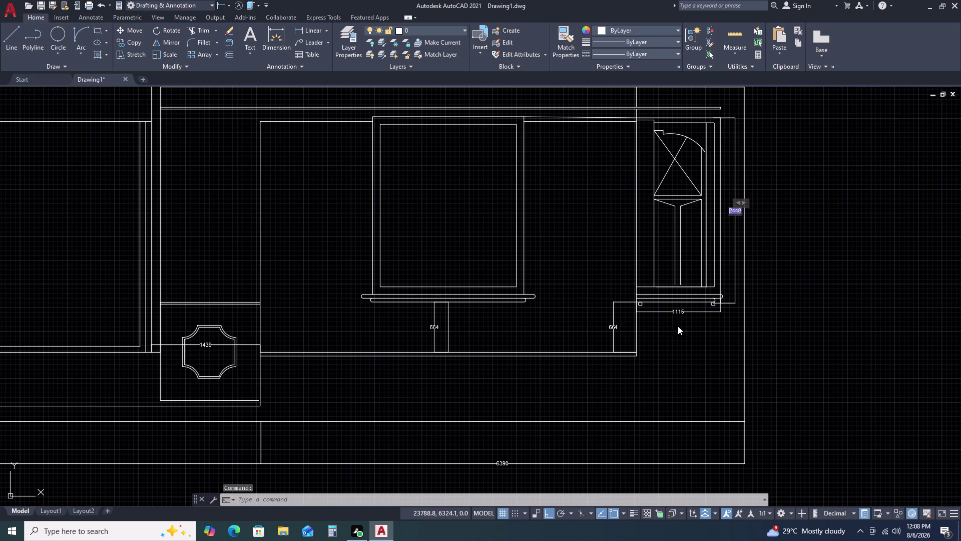
Exit the pending text edits on the 664 dimension.
key(Escape)
scroll(up, 3)
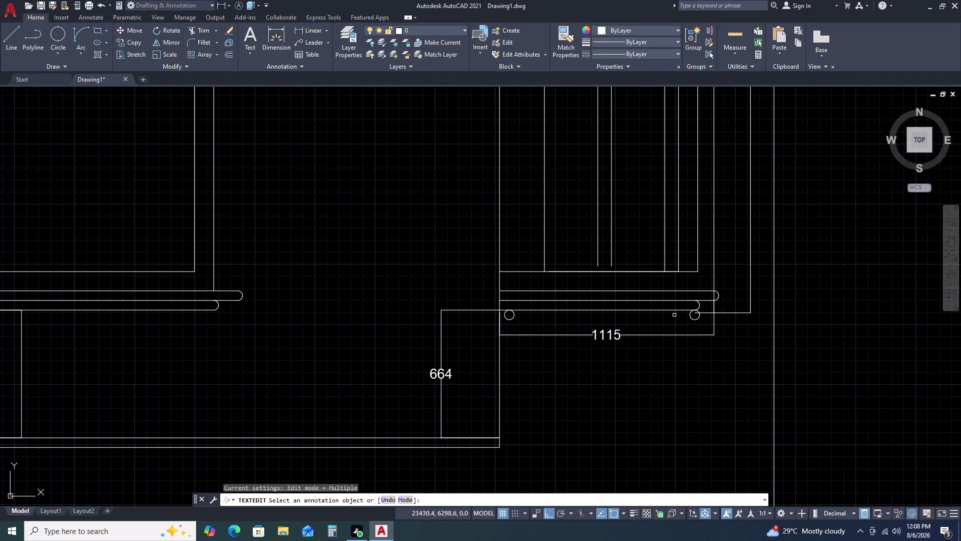
key(Escape)
scroll(down, 3)
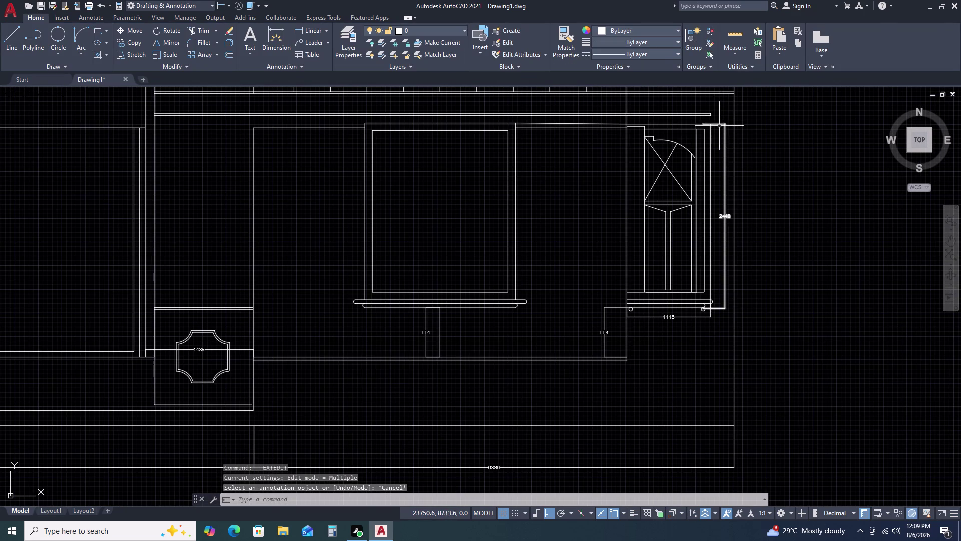
scroll(up, 3)
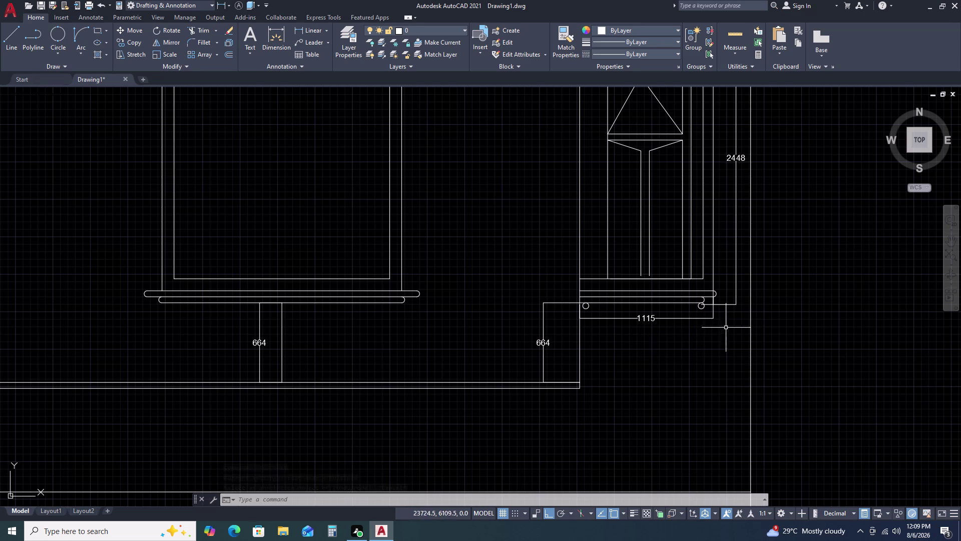
click(554, 347)
double_click(542, 349)
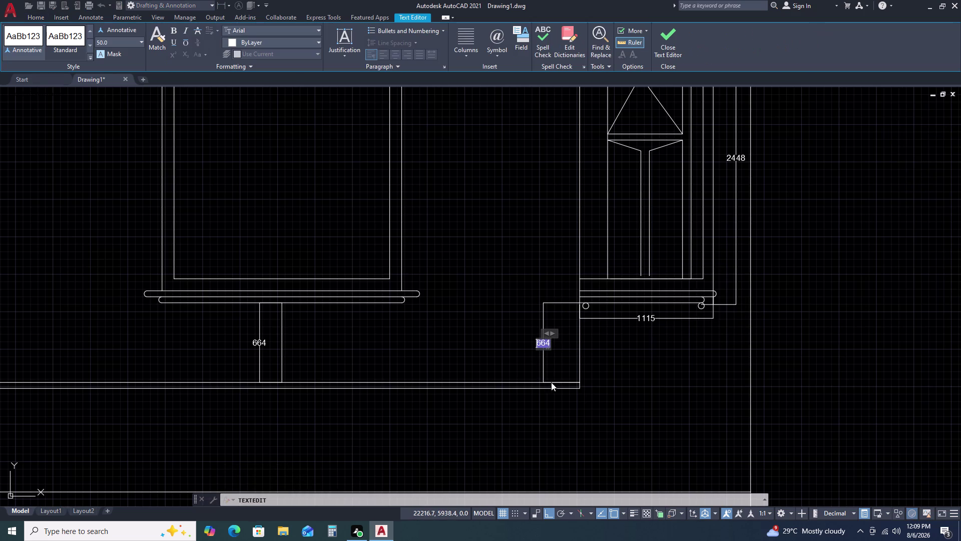
key(Escape)
key(Escape)
key(Escape)
Move the right-hand 664 dimension slightly lower, then undo the move.
click(545, 347)
click(526, 359)
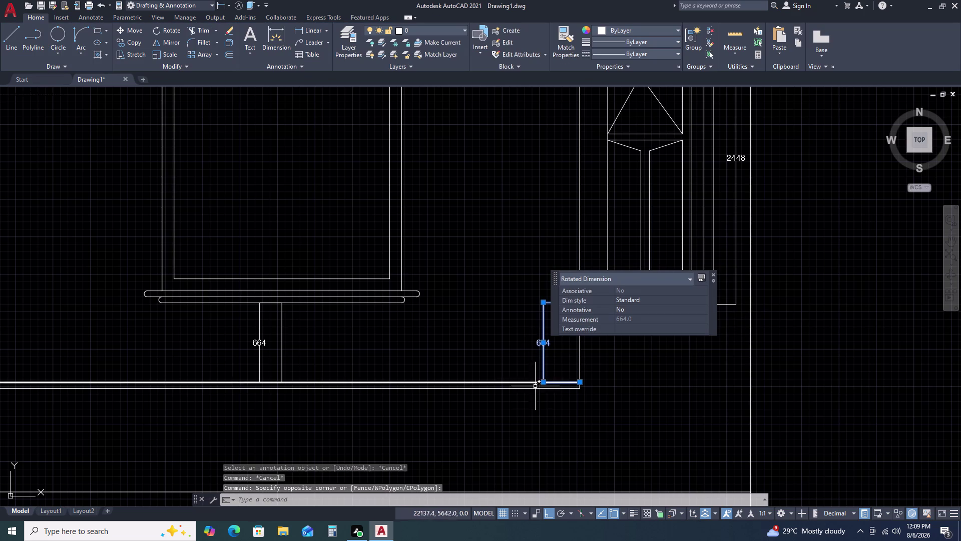
key(m)
key(space)
click(579, 384)
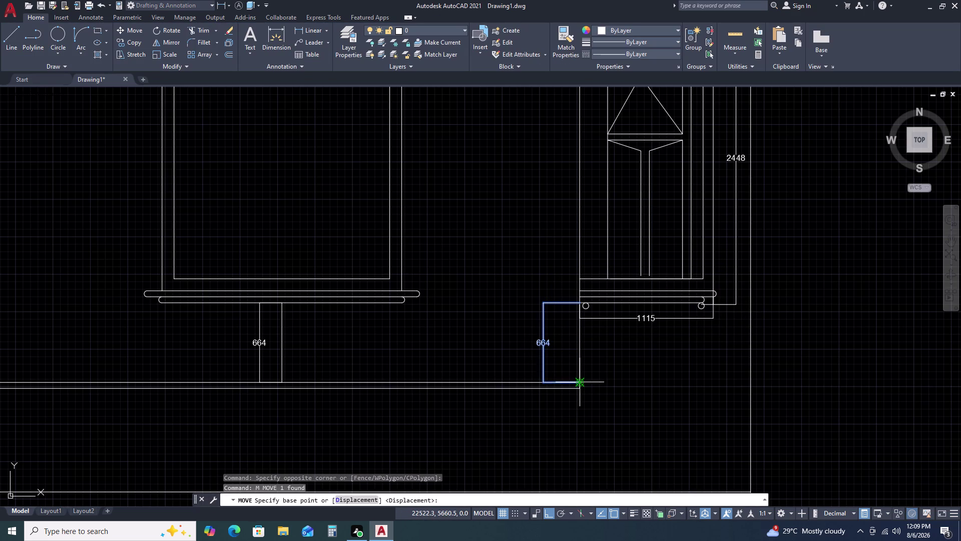
double_click(578, 391)
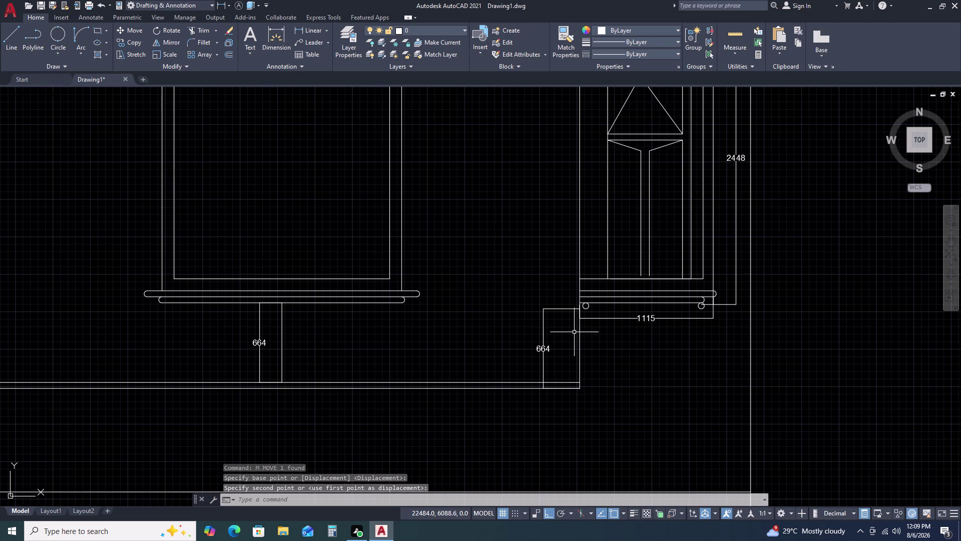
key(ctrl+z)
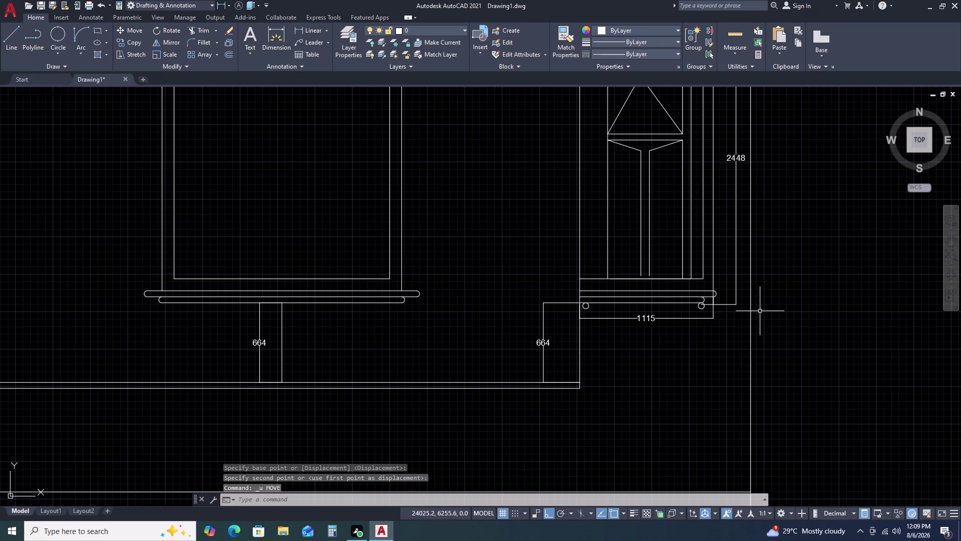
Grip-stretch the 2448 dimension's lower end so it reads 2409, cancelling the stray text edit.
scroll(up, 3)
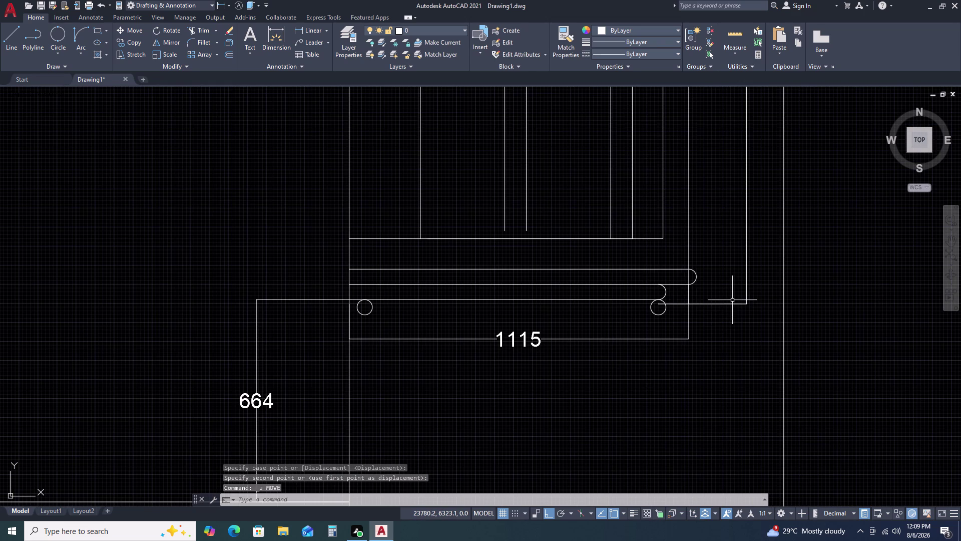
double_click(732, 300)
double_click(725, 317)
triple_click(656, 305)
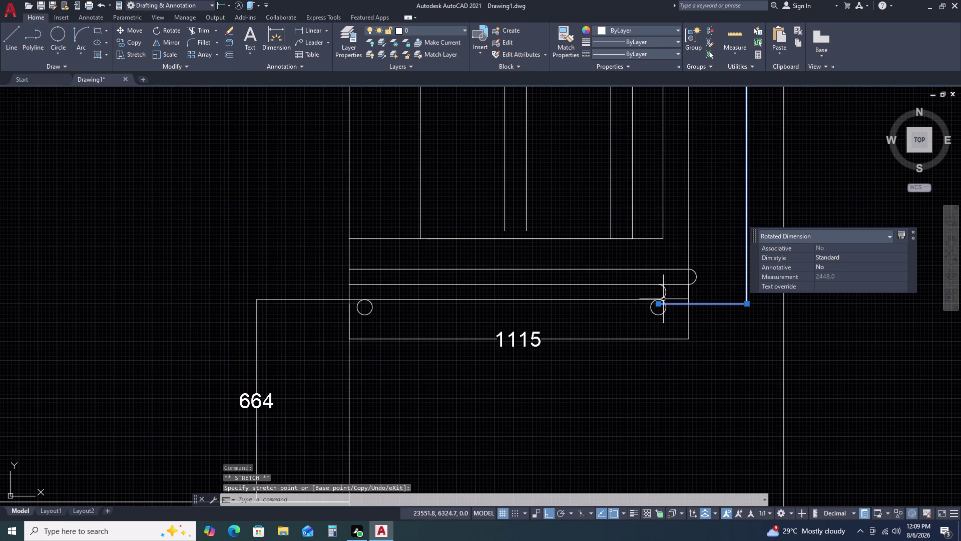
double_click(659, 302)
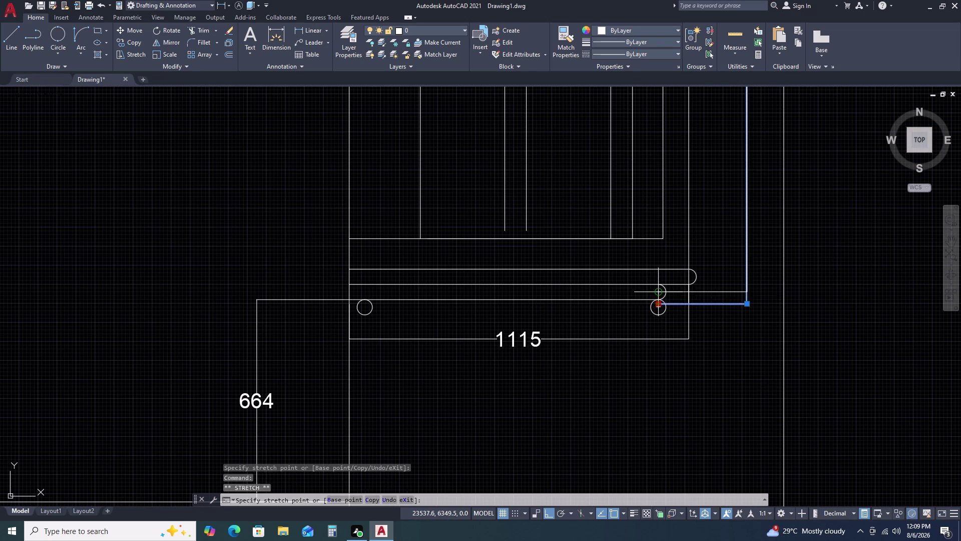
double_click(660, 290)
scroll(down, 3)
key(Escape)
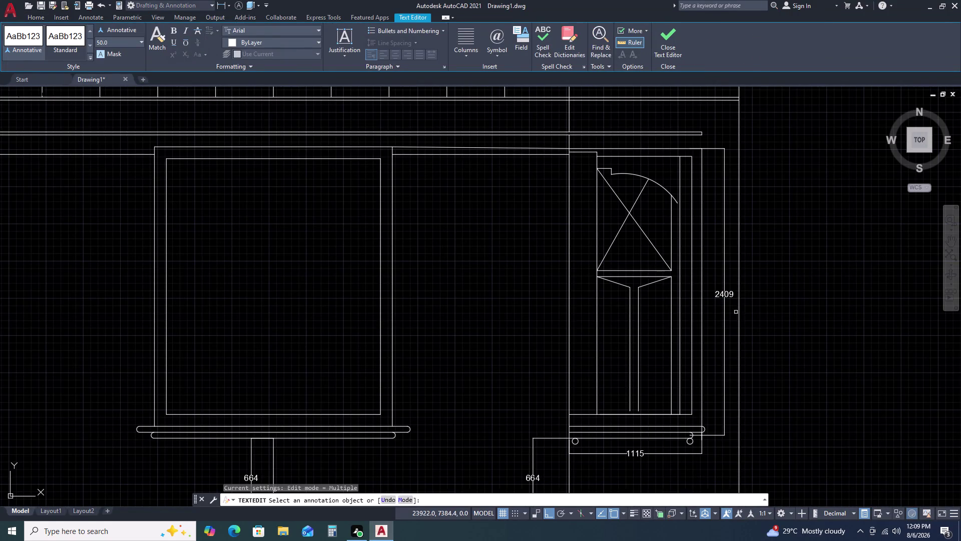
key(Escape)
middle_drag(726, 395, 707, 343)
key(ctrl+z)
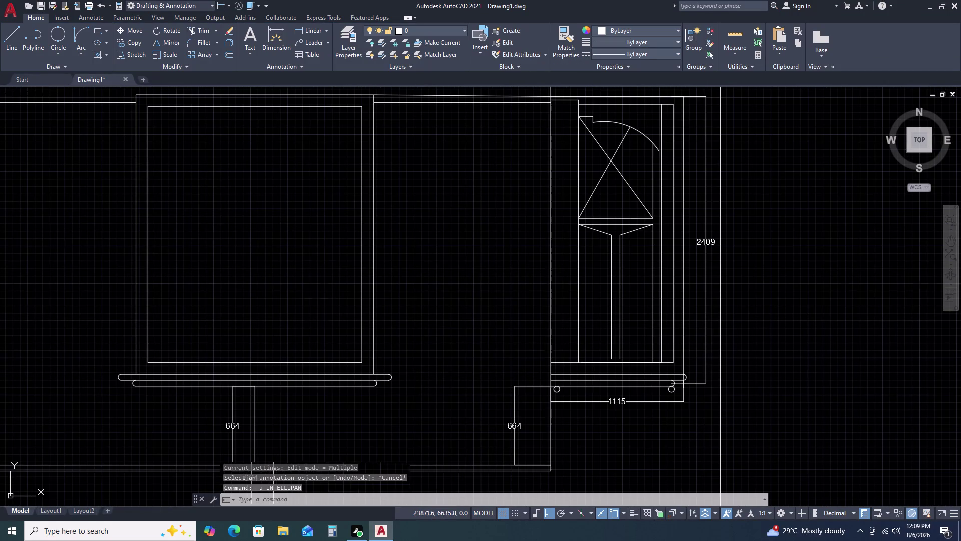
Undo twice so the right-hand height dimension reads 2448 again.
key(ctrl+z)
key(ctrl+z)
scroll(down, 3)
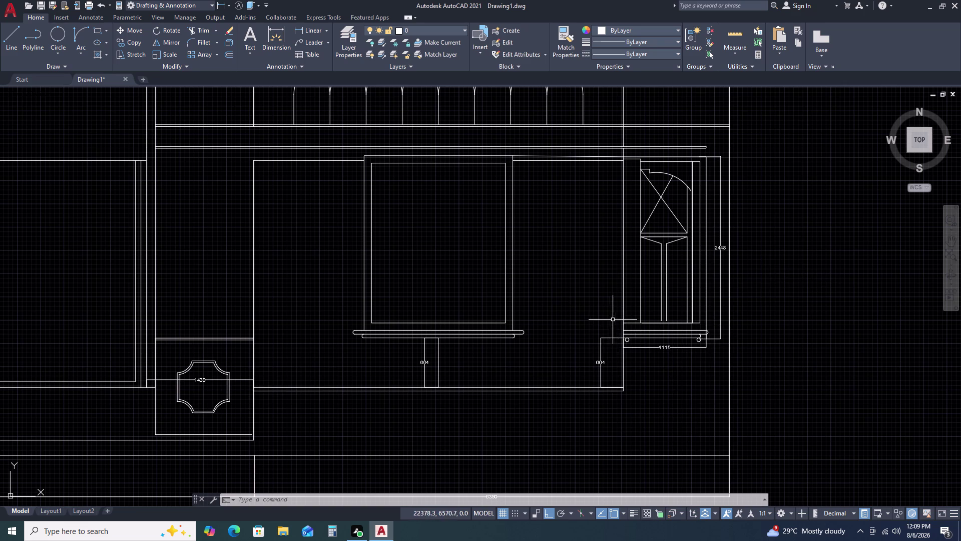
key(d)
text(LI)
key(space)
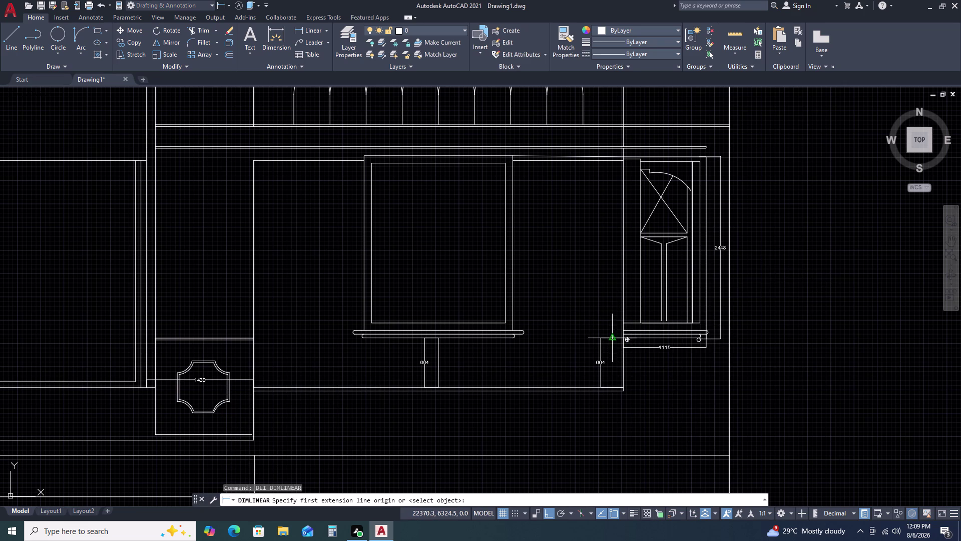
double_click(599, 339)
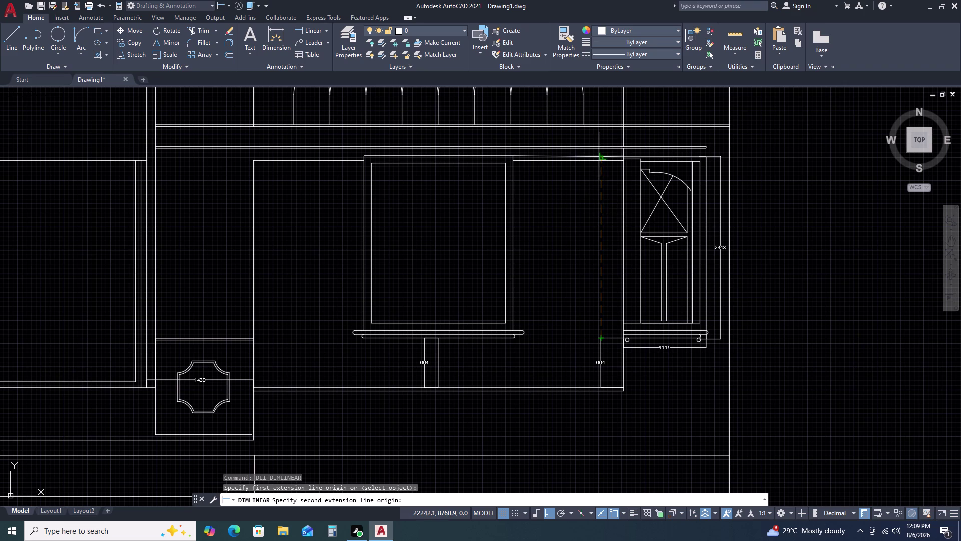
double_click(601, 157)
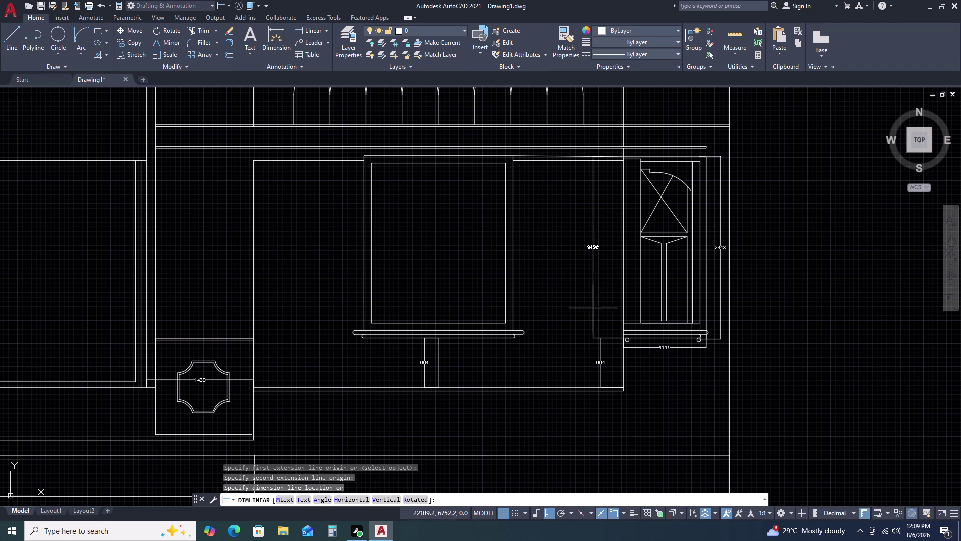
scroll(up, 3)
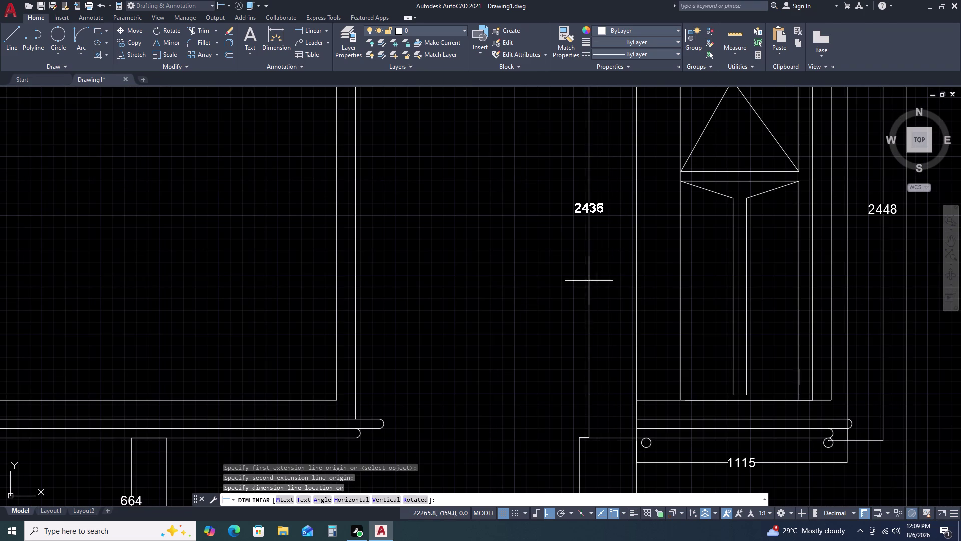
scroll(down, 3)
key(Escape)
scroll(down, 3)
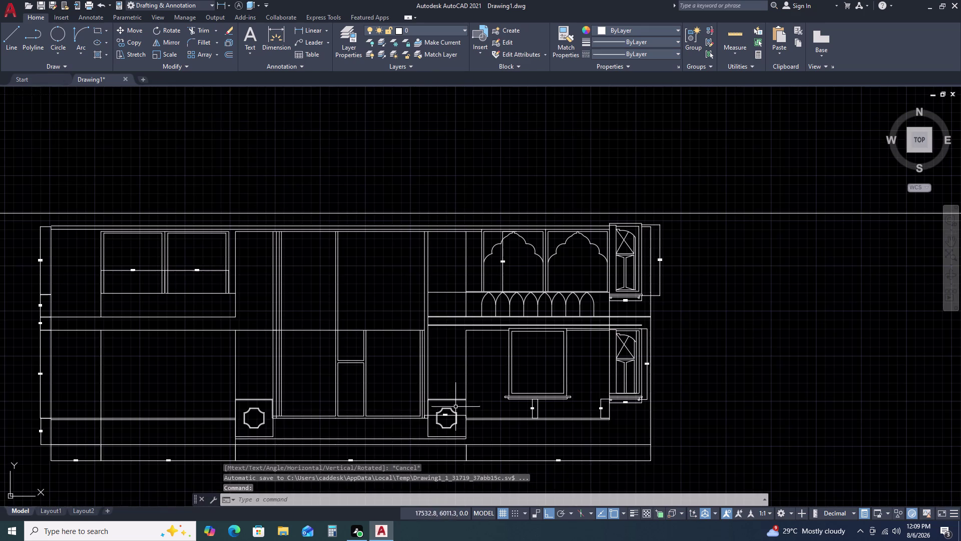
Pan to the right-hand dimensions; begin stretching the 2448 dimension's lower end, then cancel.
middle_drag(276, 335, 315, 331)
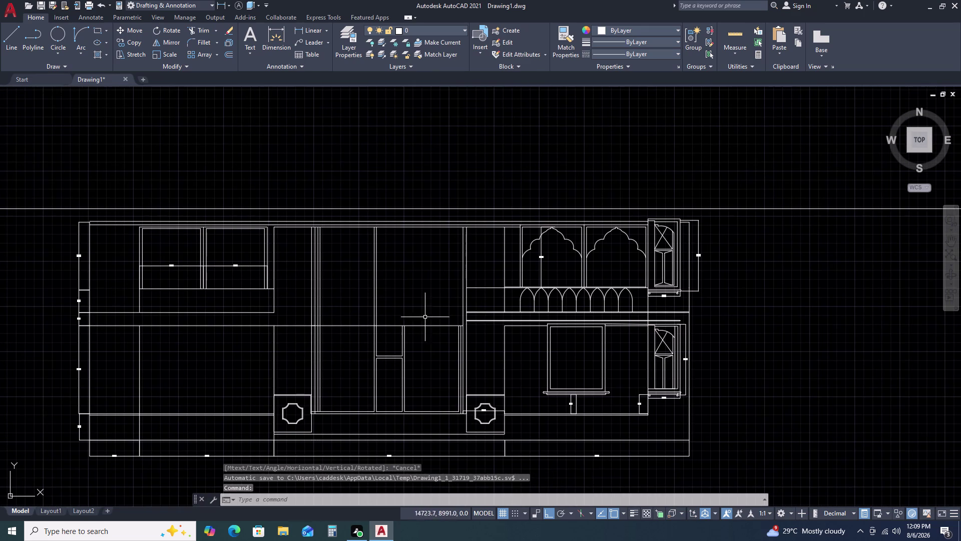
scroll(up, 3)
middle_drag(686, 379, 670, 267)
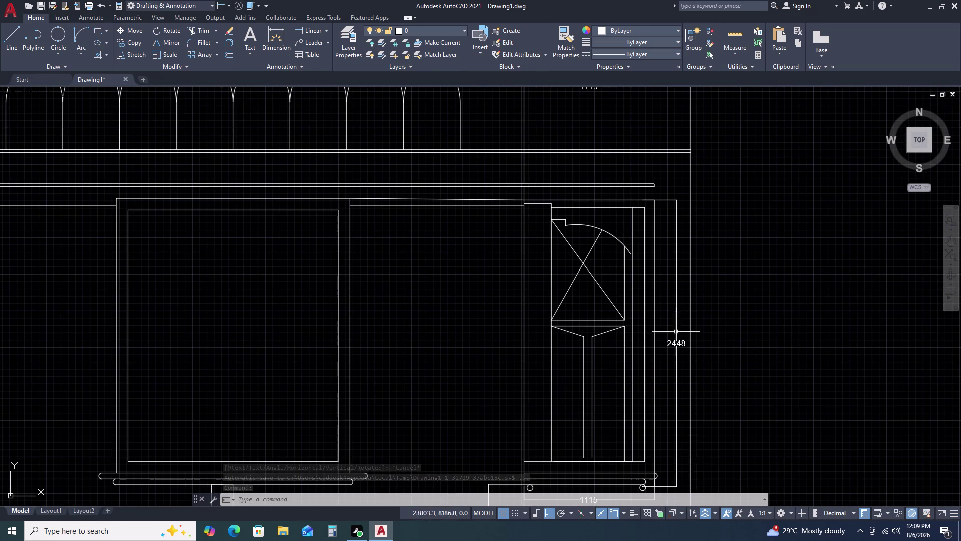
middle_drag(687, 465, 679, 379)
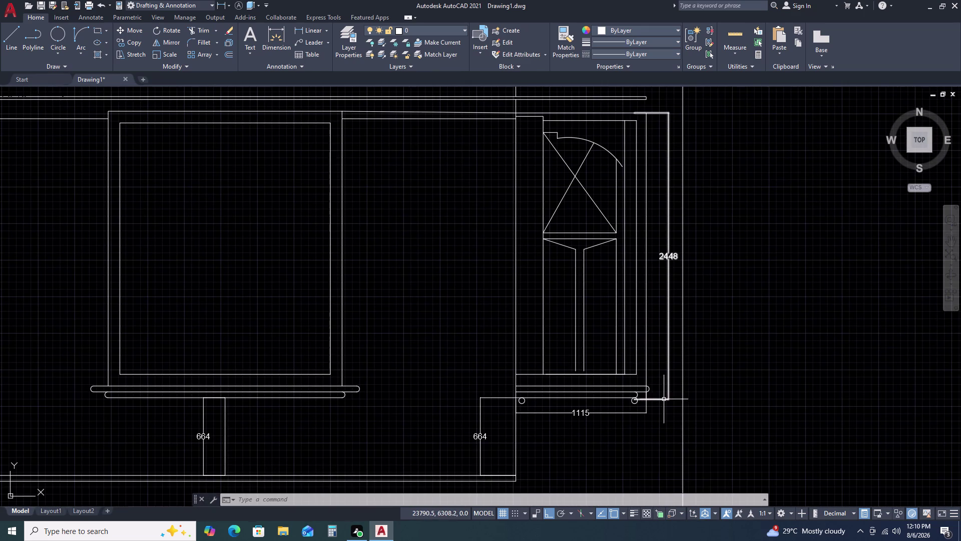
click(663, 398)
scroll(up, 3)
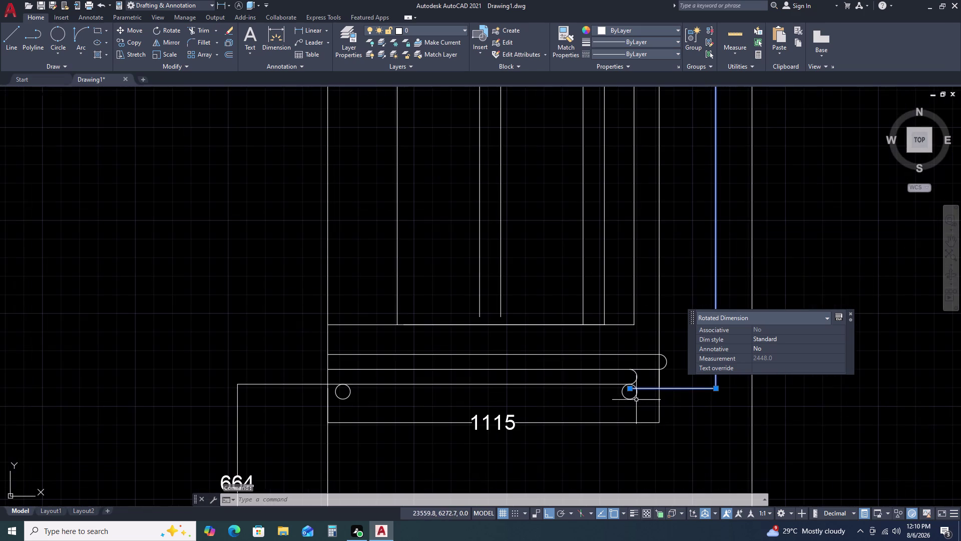
triple_click(631, 388)
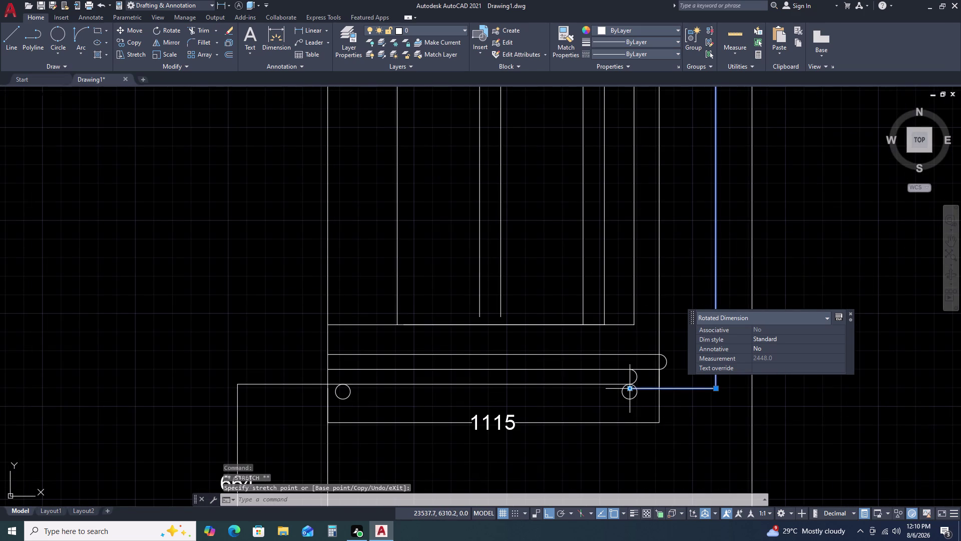
click(630, 388)
double_click(659, 390)
key(Escape)
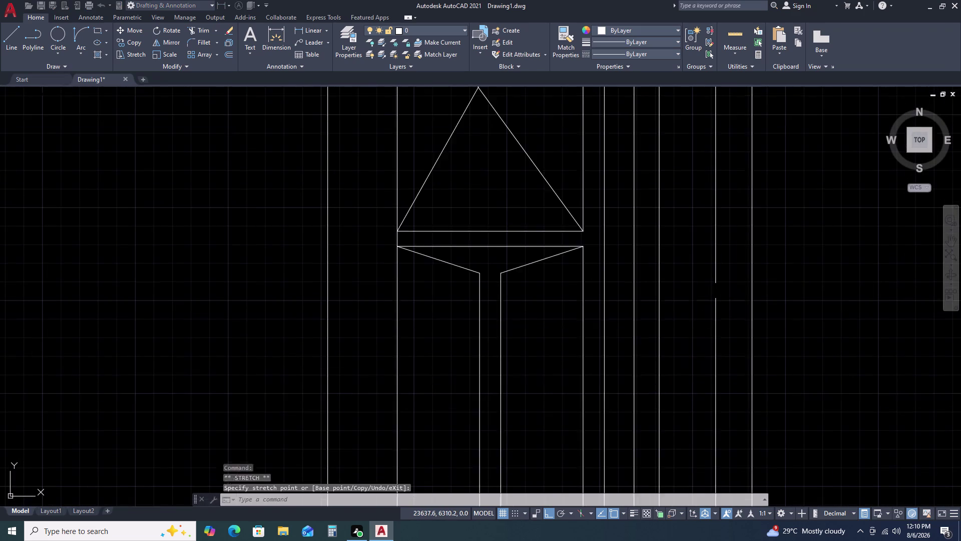
scroll(down, 3)
key(Escape)
key(Escape)
Open the 2448 dimension text for editing and leave it unchanged.
scroll(up, 3)
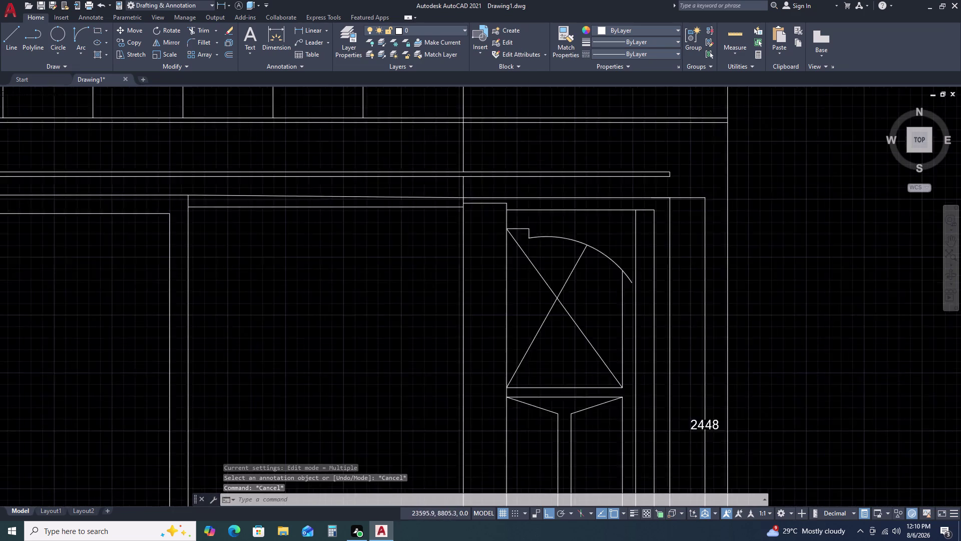
scroll(up, 3)
double_click(650, 222)
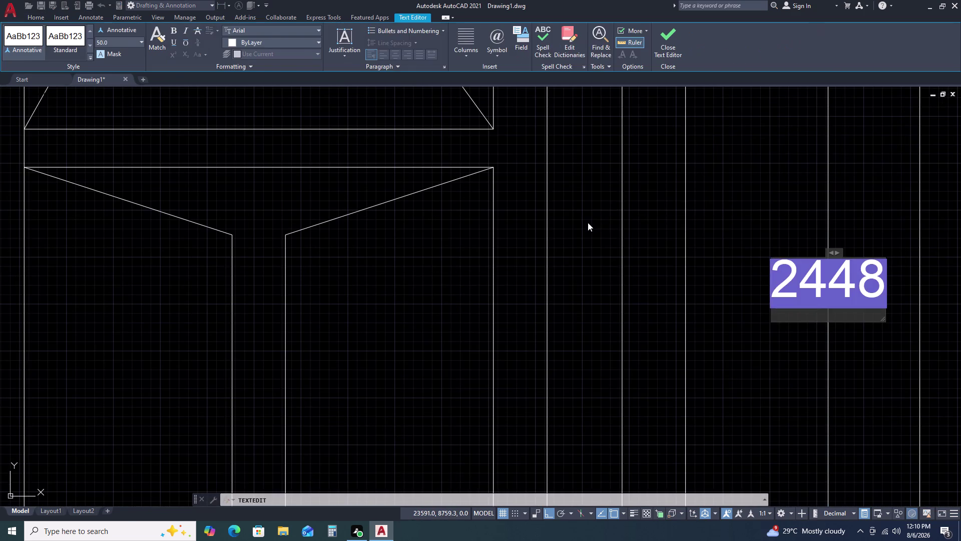
key(Escape)
key(Escape)
key(Escape)
key(Escape)
key(Escape)
scroll(down, 3)
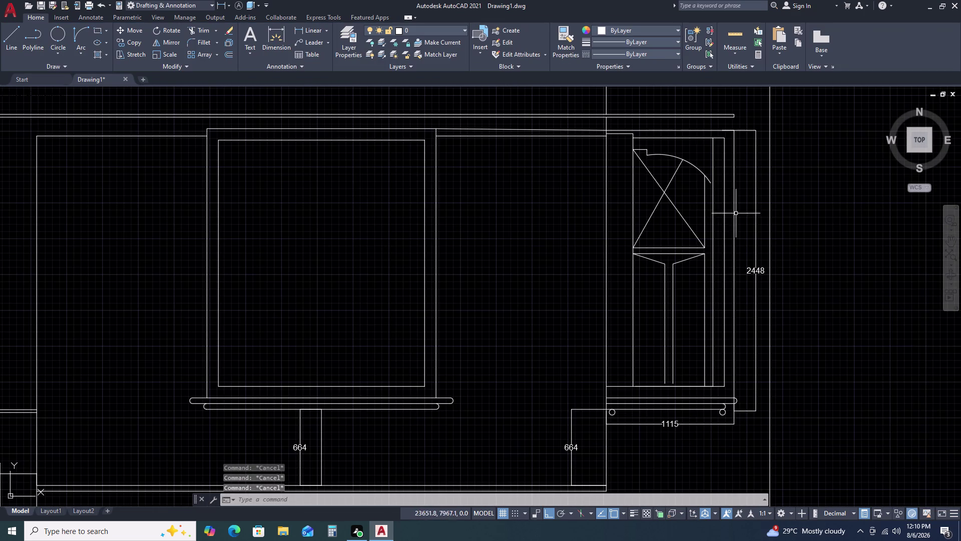
scroll(up, 3)
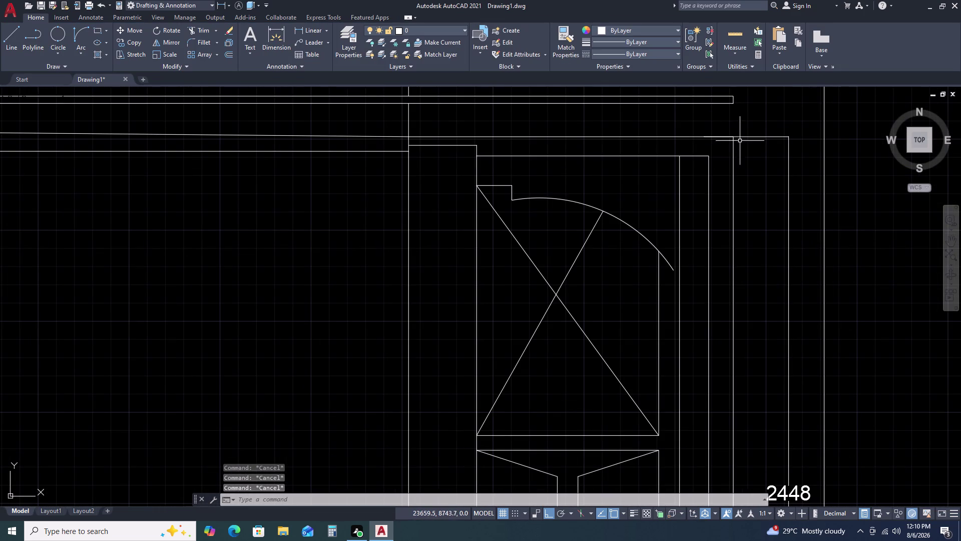
Begin stretching the 2448 dimension's upper end, then cancel the stretch.
click(747, 135)
double_click(746, 144)
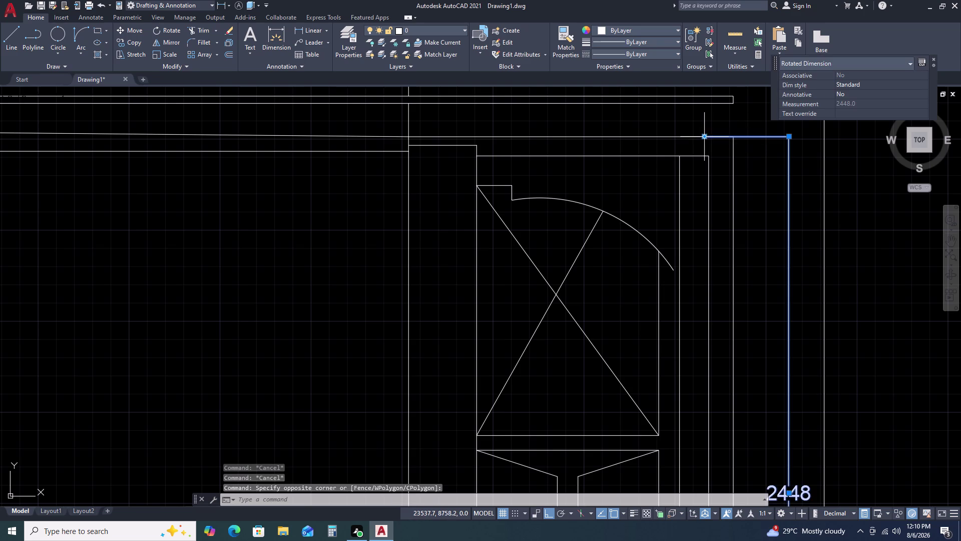
double_click(705, 137)
click(731, 137)
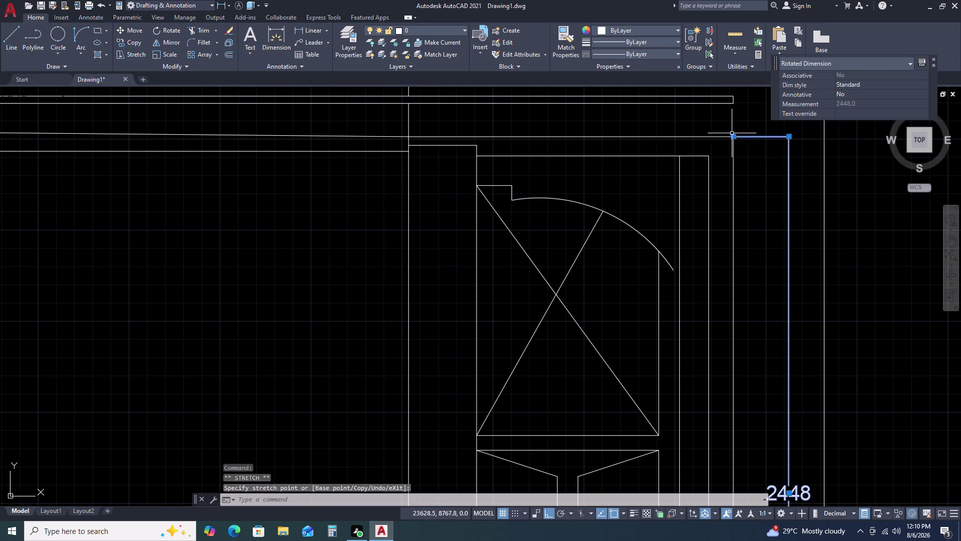
scroll(down, 3)
key(Escape)
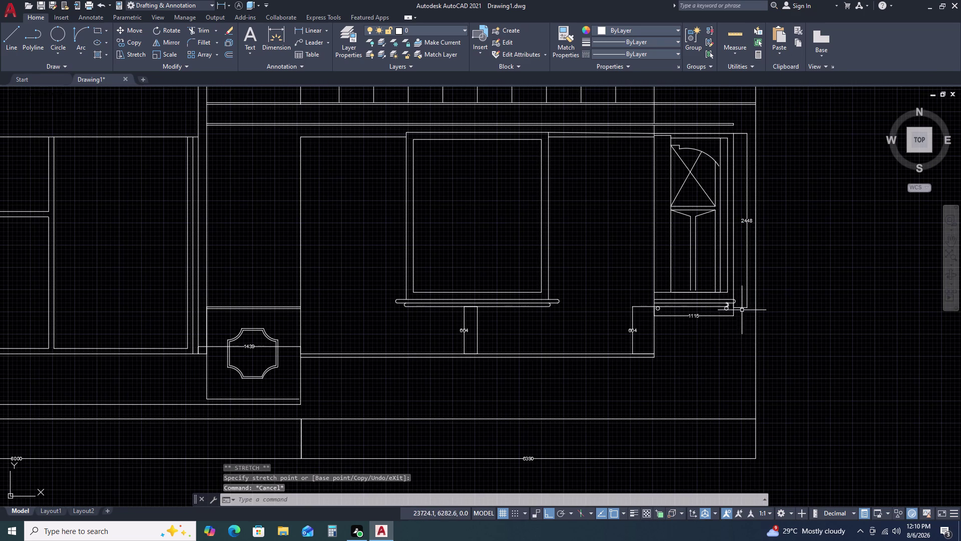
scroll(up, 3)
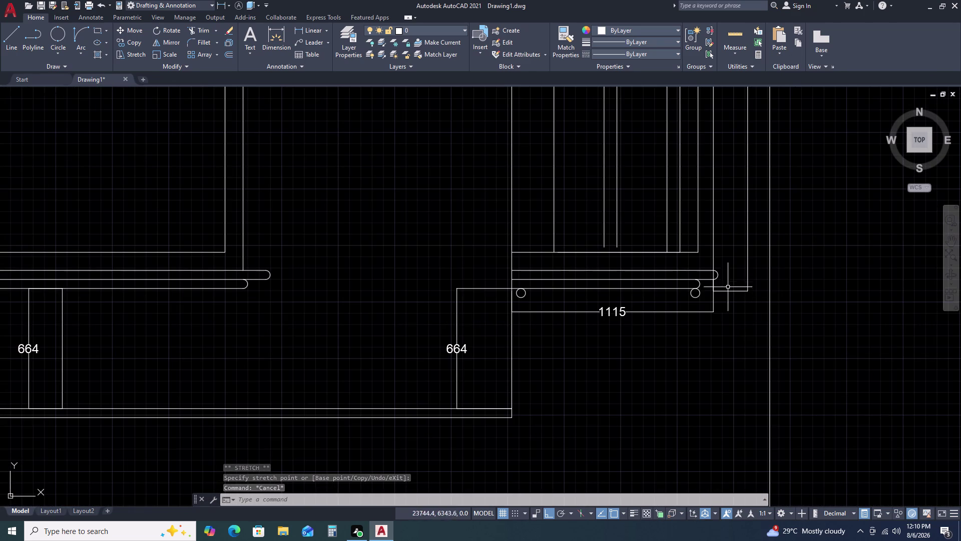
Select and clear the 1115 dimension, then bring the braced post into view.
middle_drag(696, 239, 699, 254)
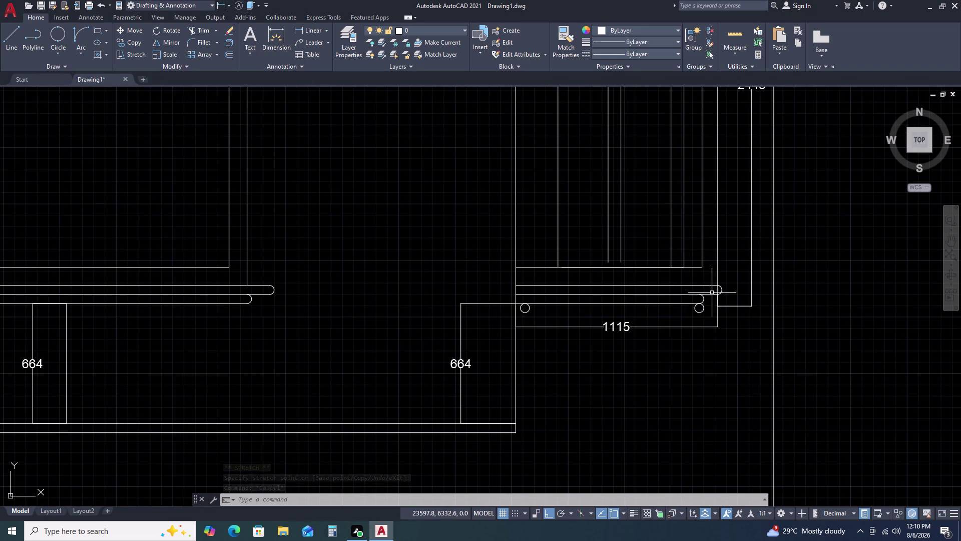
scroll(up, 3)
click(723, 313)
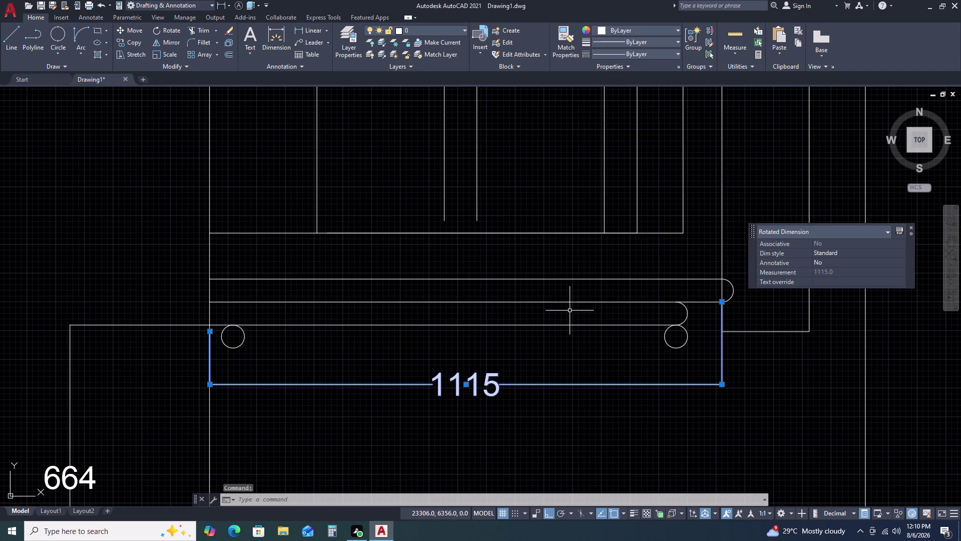
key(Escape)
scroll(down, 3)
middle_drag(519, 164, 556, 306)
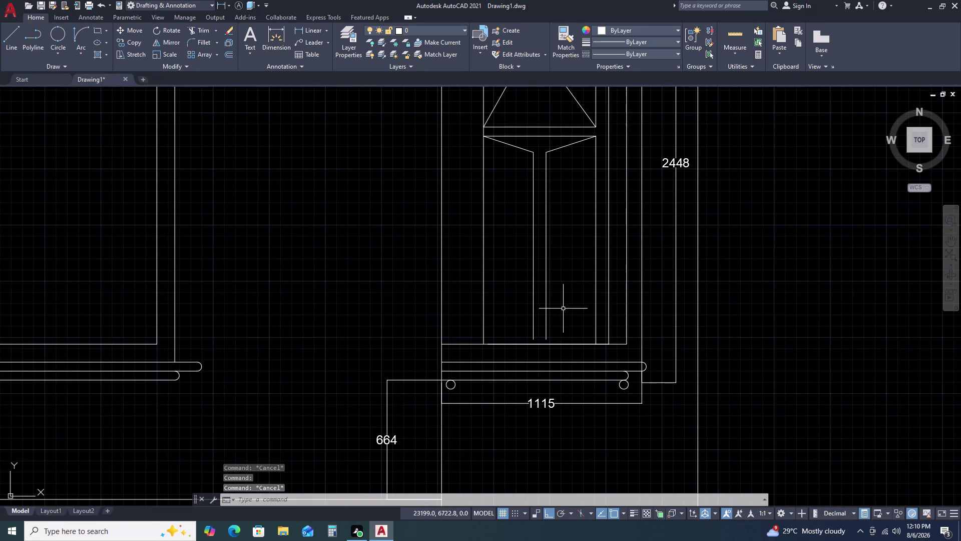
click(560, 148)
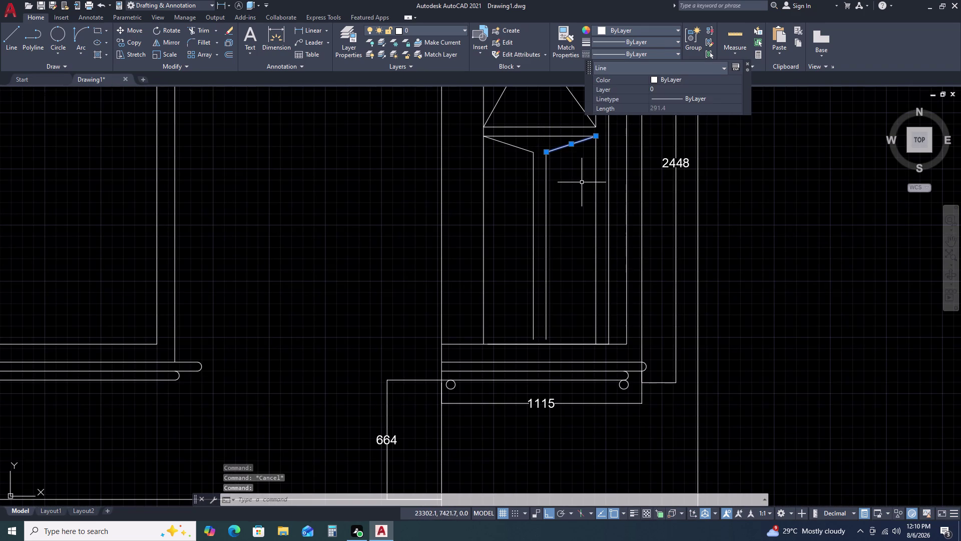
Abandon mirroring the right brace and delete the two old stem lines.
text(MI)
key(space)
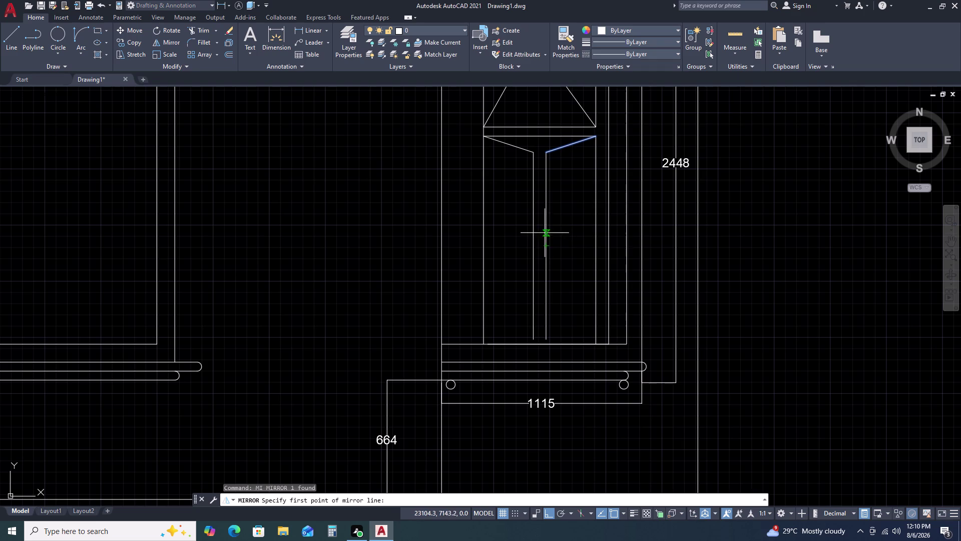
click(545, 246)
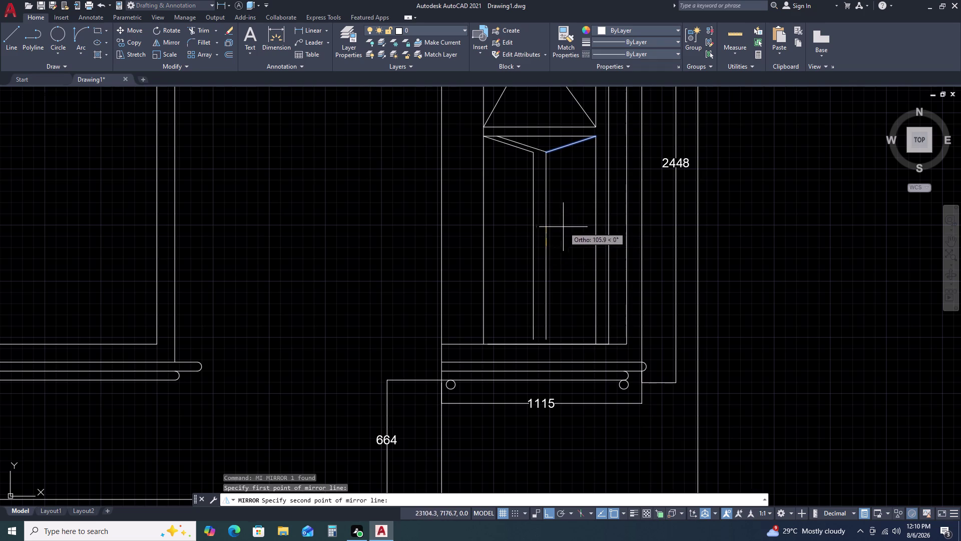
key(Escape)
key(Escape)
click(550, 237)
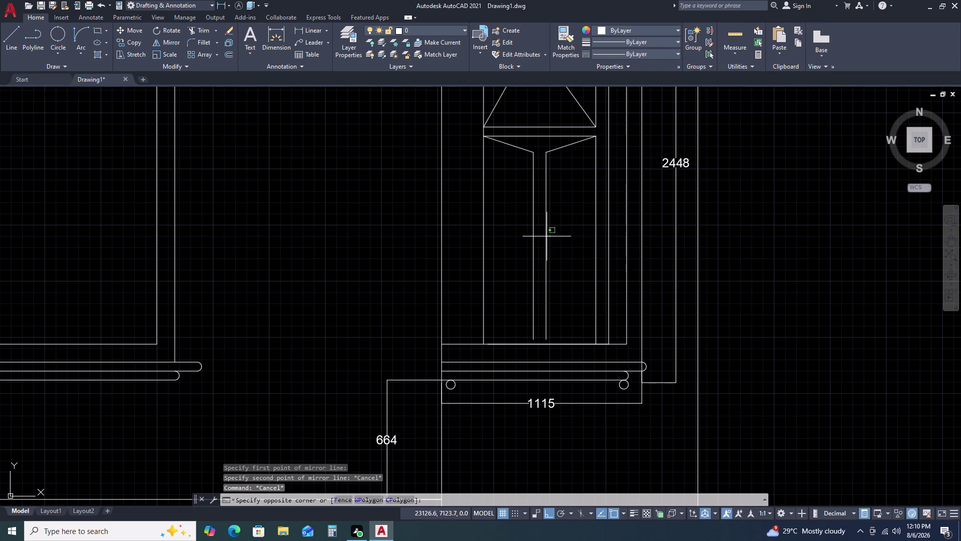
click(531, 238)
key(Delete)
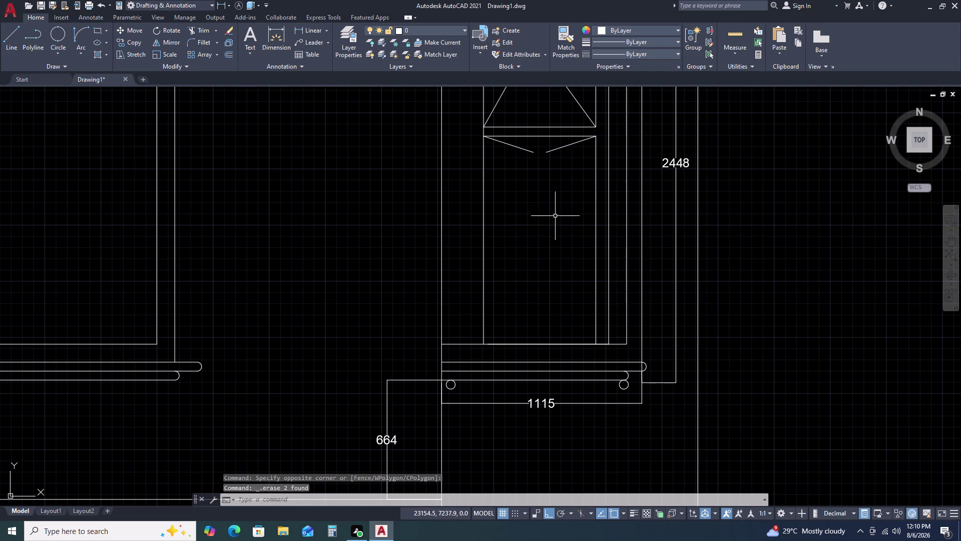
Draw a vertical stem line from the left brace's inner end down to the post base.
text(L)
key(space)
click(547, 152)
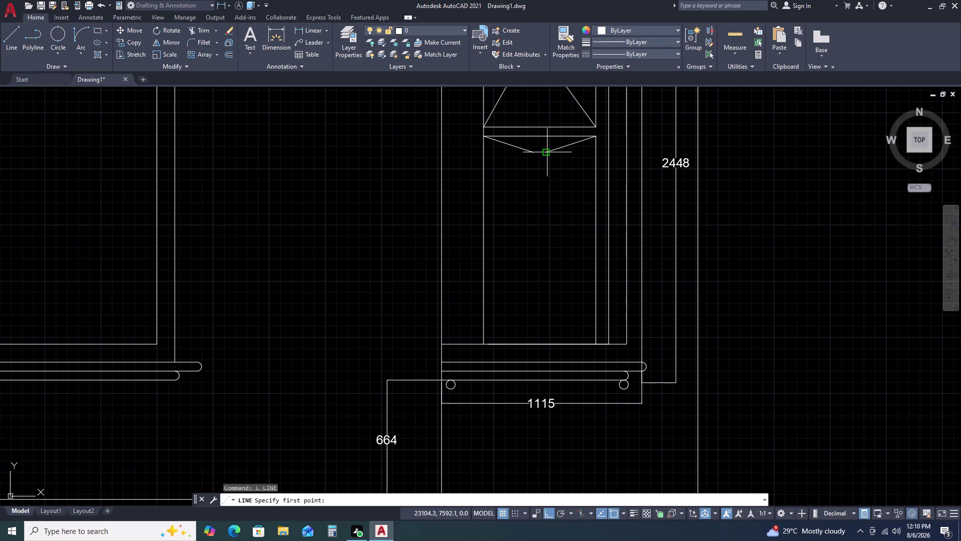
click(549, 346)
key(space)
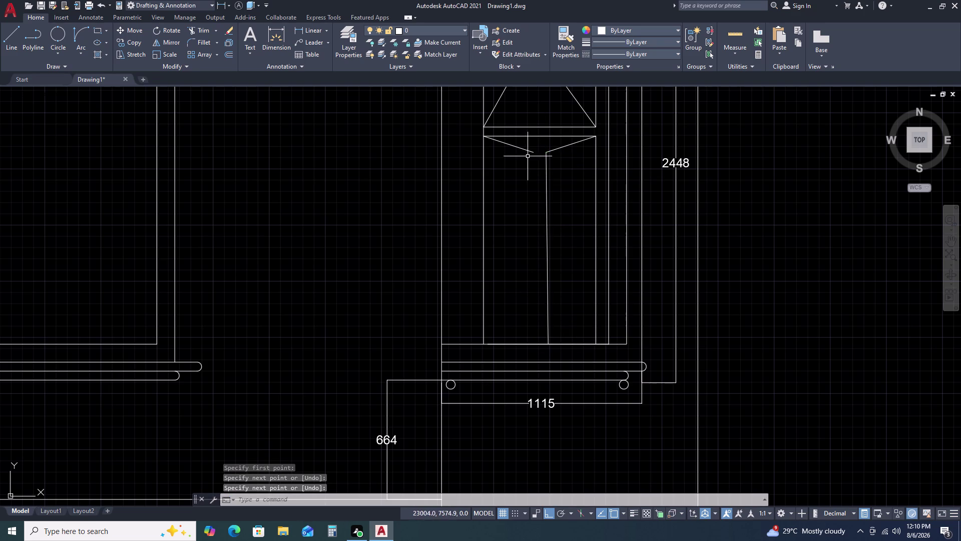
key(space)
click(533, 153)
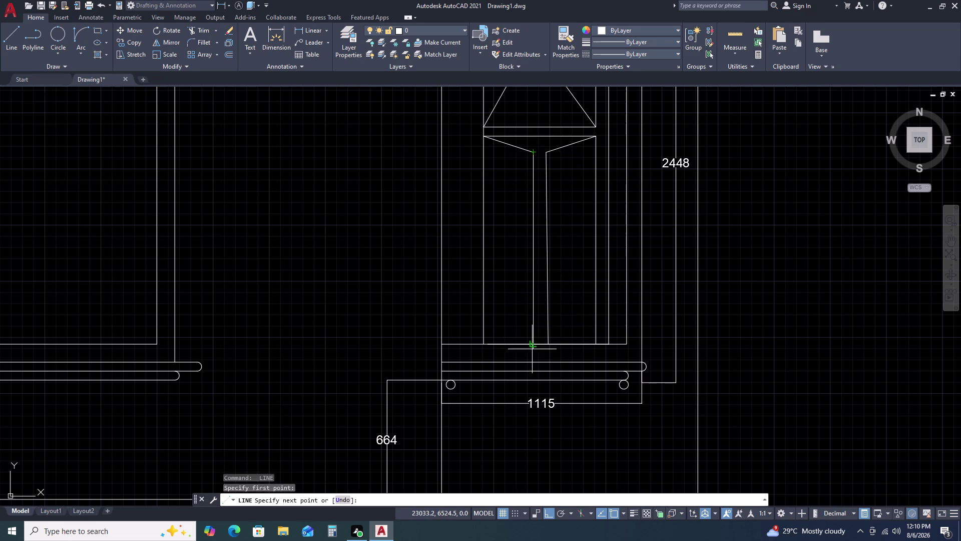
click(533, 348)
key(space)
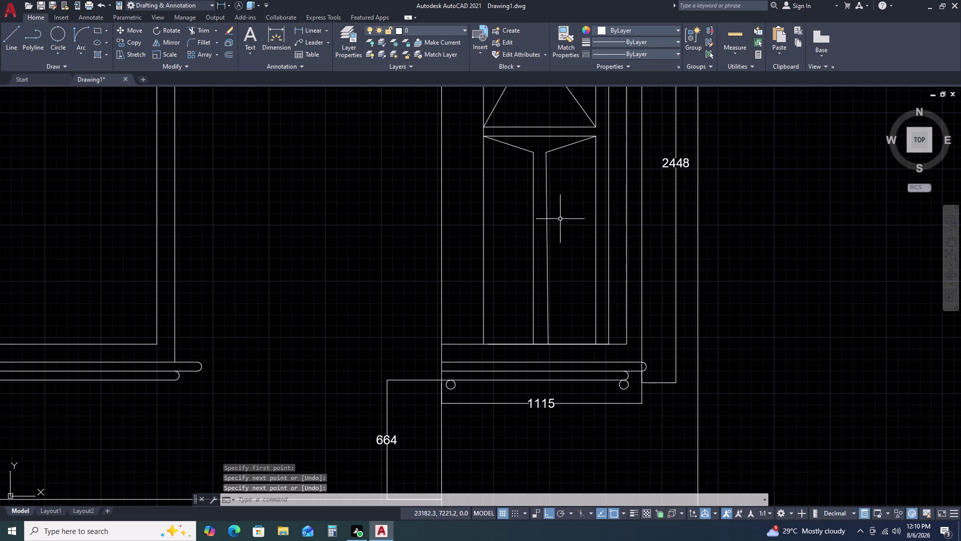
Try mirroring the right diagonal brace again with MI, then abandon it.
click(560, 147)
text(M)
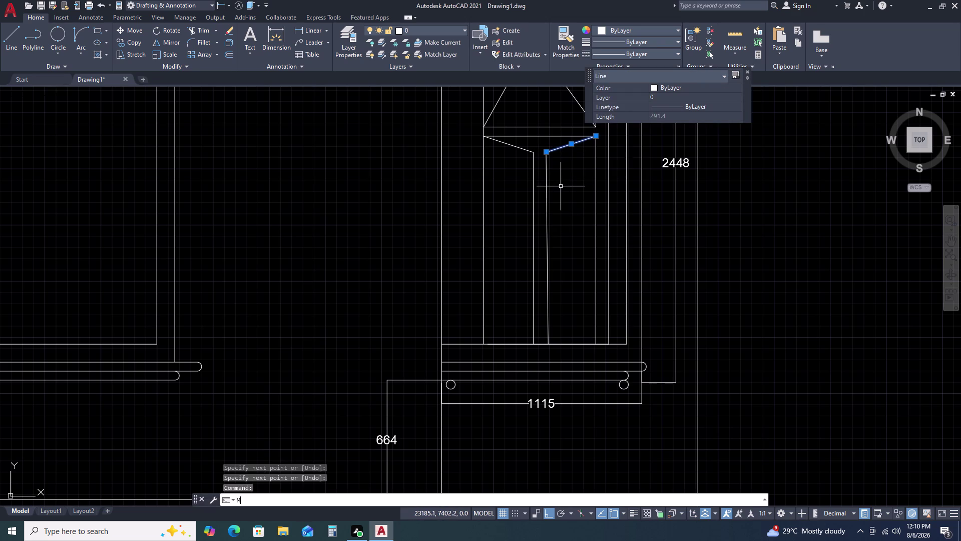
text(I)
key(space)
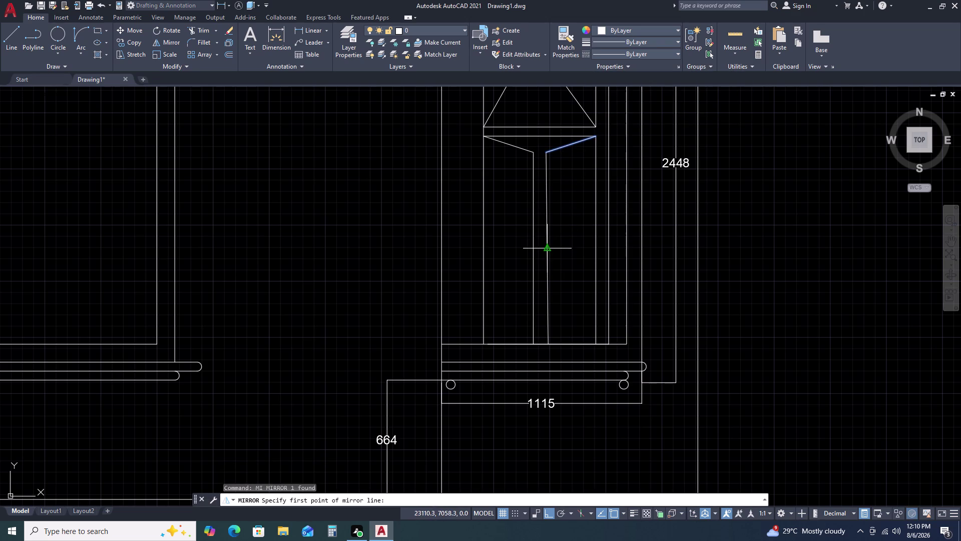
click(547, 248)
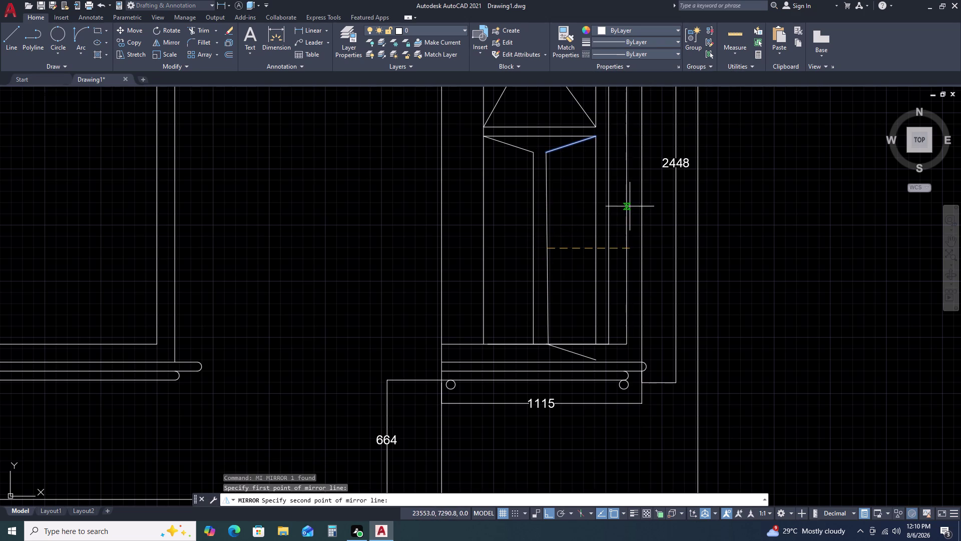
key(Escape)
Grip-stretch the tops of both vertical stems up to the top edge.
click(562, 199)
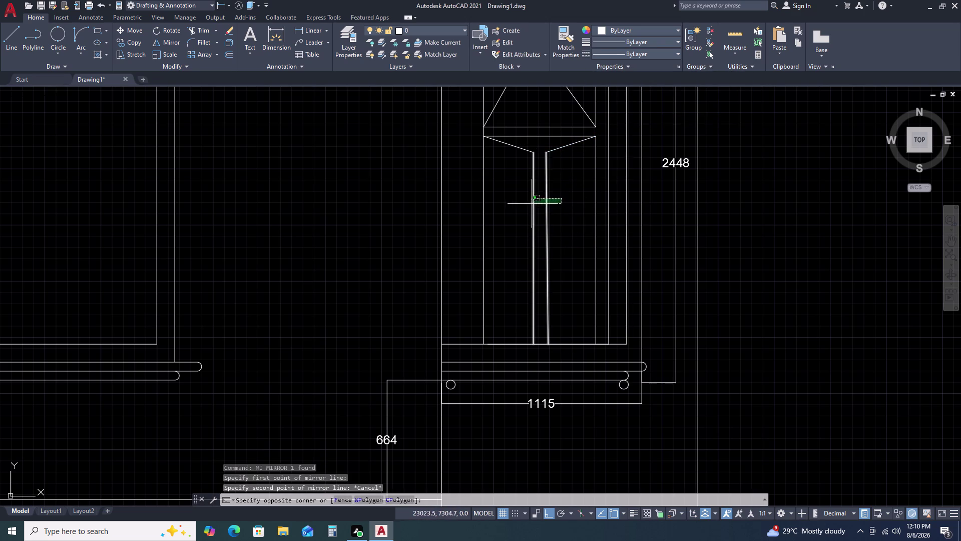
click(526, 204)
click(536, 150)
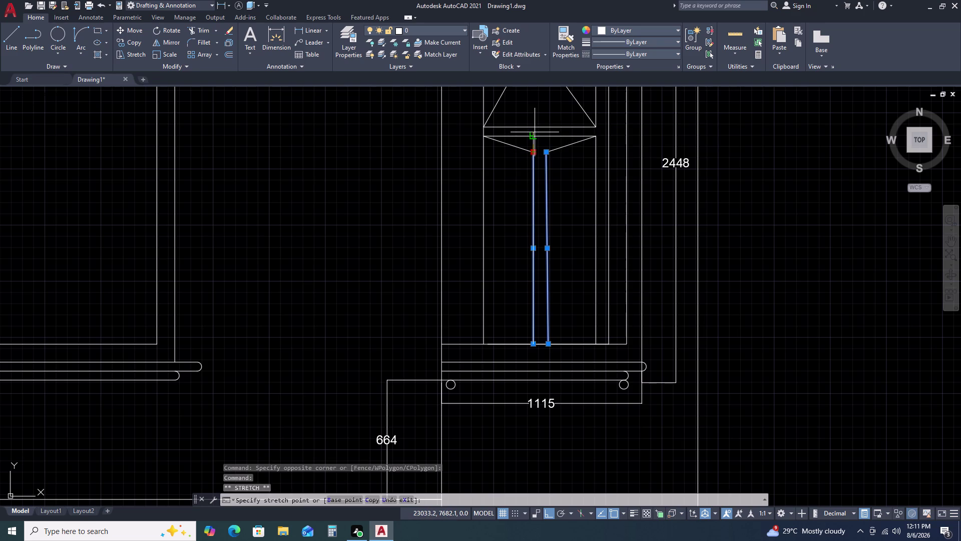
click(534, 132)
click(546, 154)
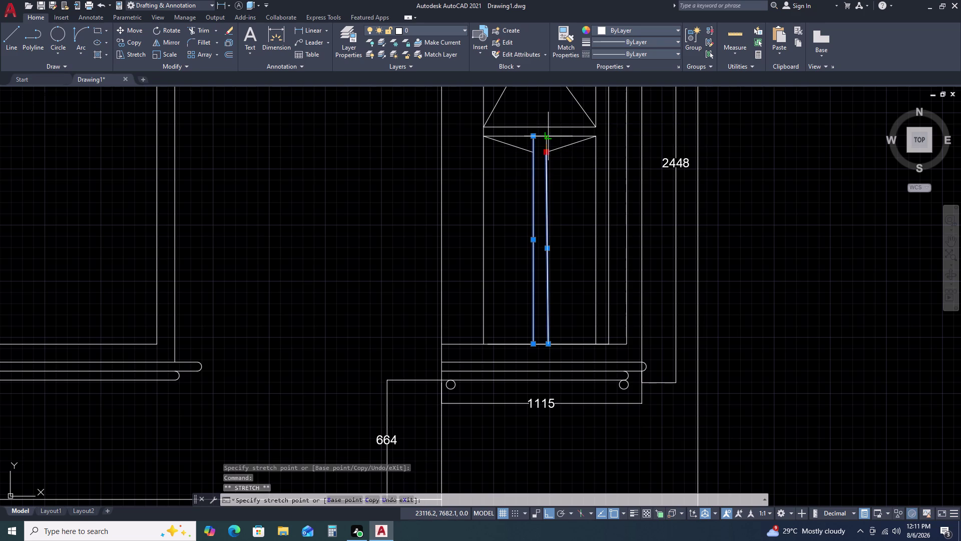
click(548, 135)
key(Escape)
key(Escape)
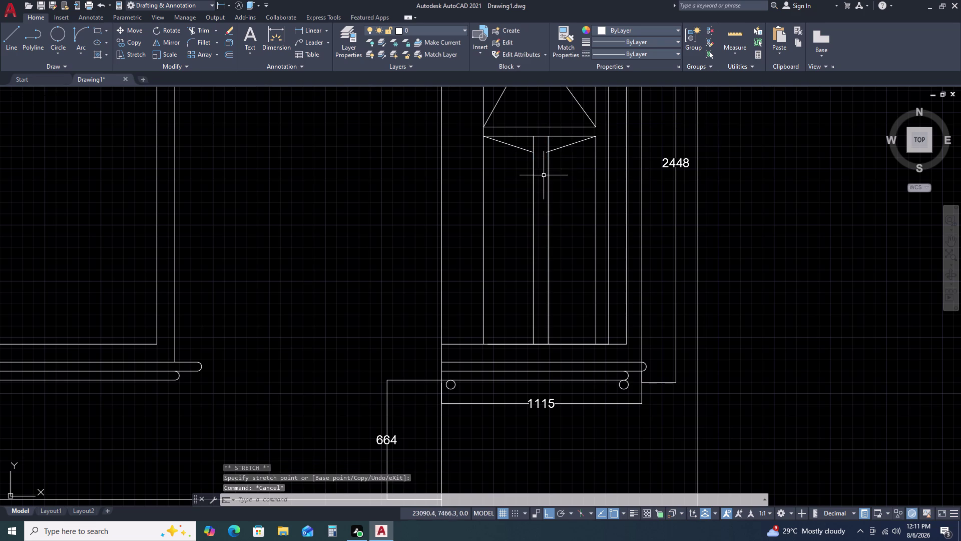
Check the left stem's length and undo the right stem's stretch.
scroll(up, 3)
click(549, 194)
click(519, 199)
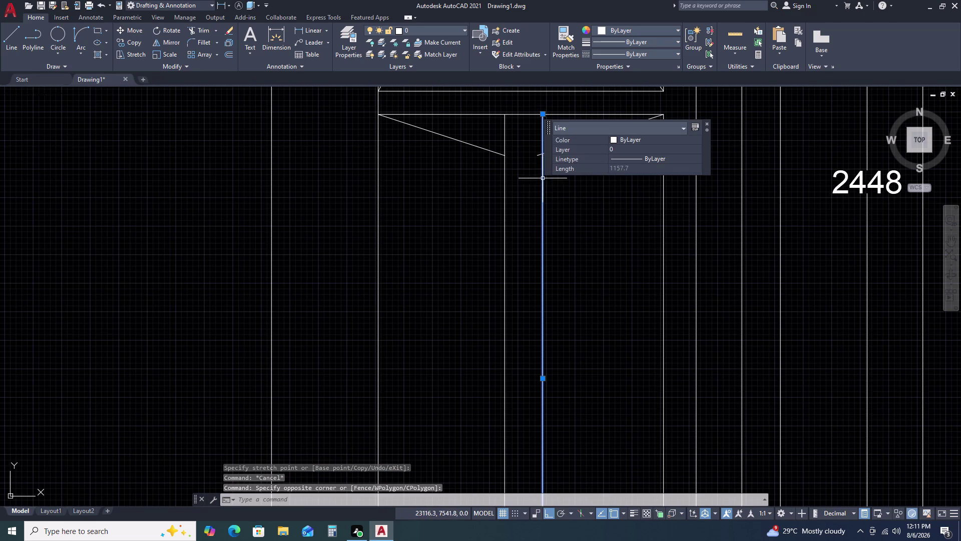
key(Escape)
key(ctrl+z)
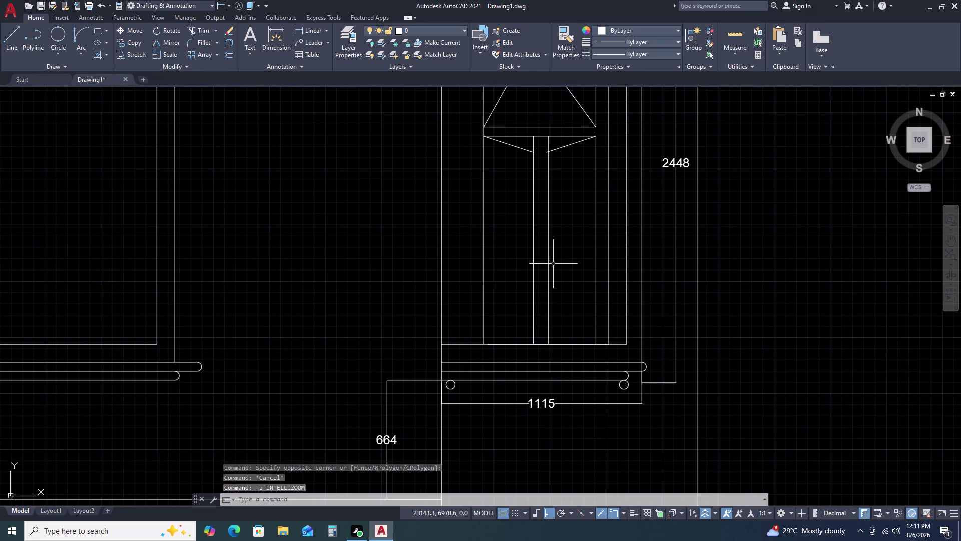
key(ctrl+z)
Attempt to extend the selected right stem with EX, then cancel.
click(546, 195)
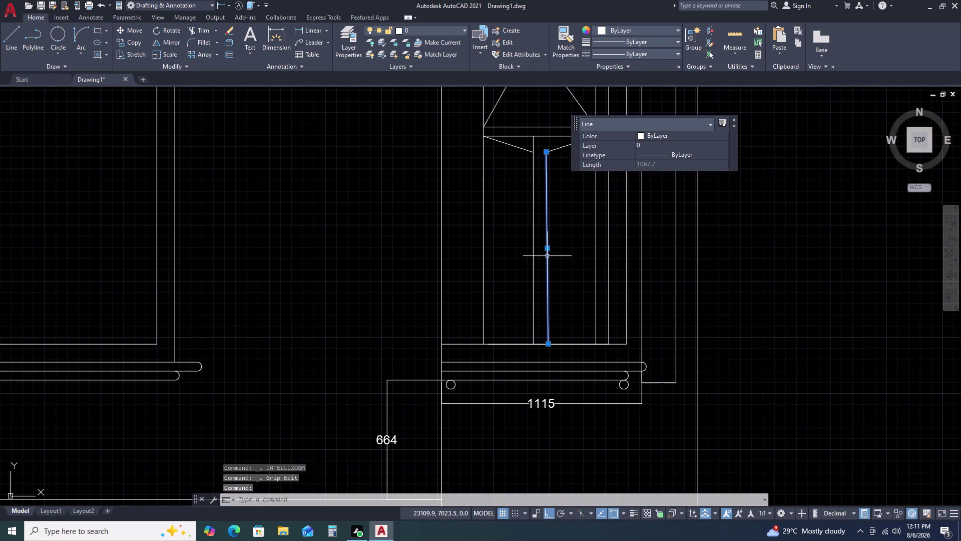
key(e)
key(c)
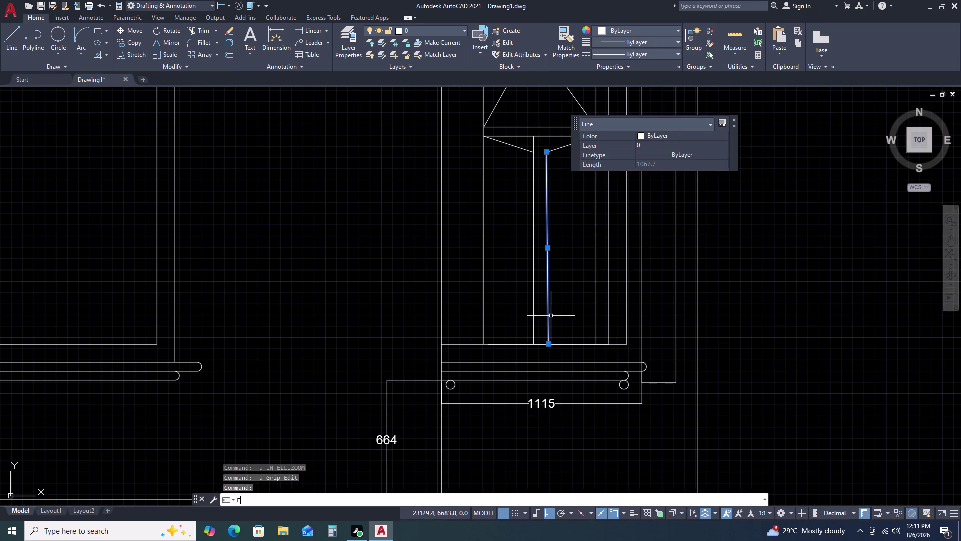
key(space)
key(e)
text(X)
key(space)
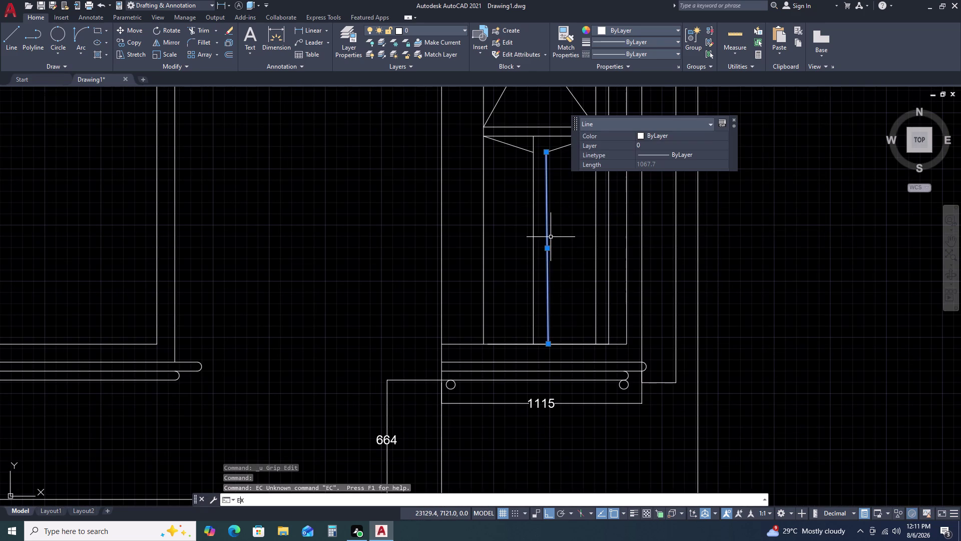
click(545, 195)
key(Escape)
key(Escape)
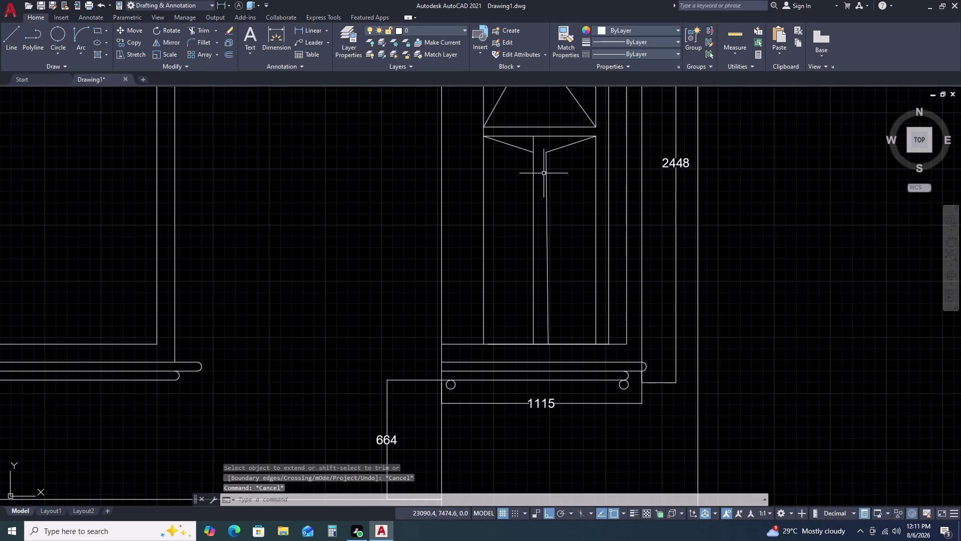
Extend the right stem up to the top edge with EXTEND and check its length.
key(e)
text(X)
key(space)
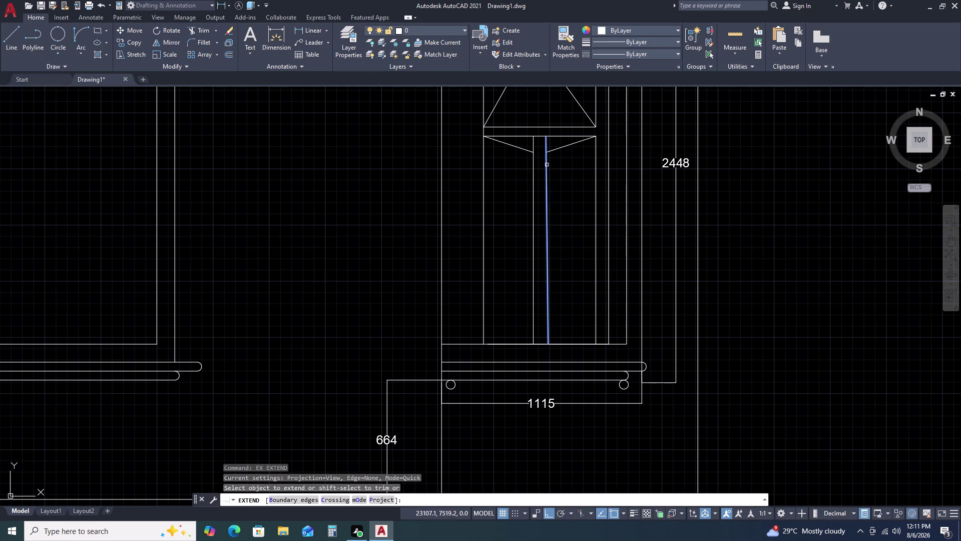
click(546, 165)
key(Escape)
click(548, 288)
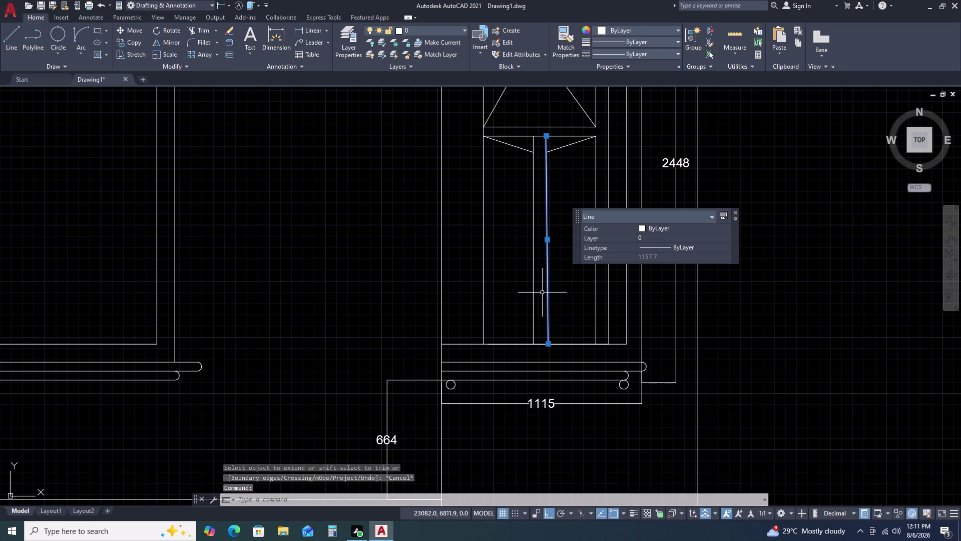
key(Escape)
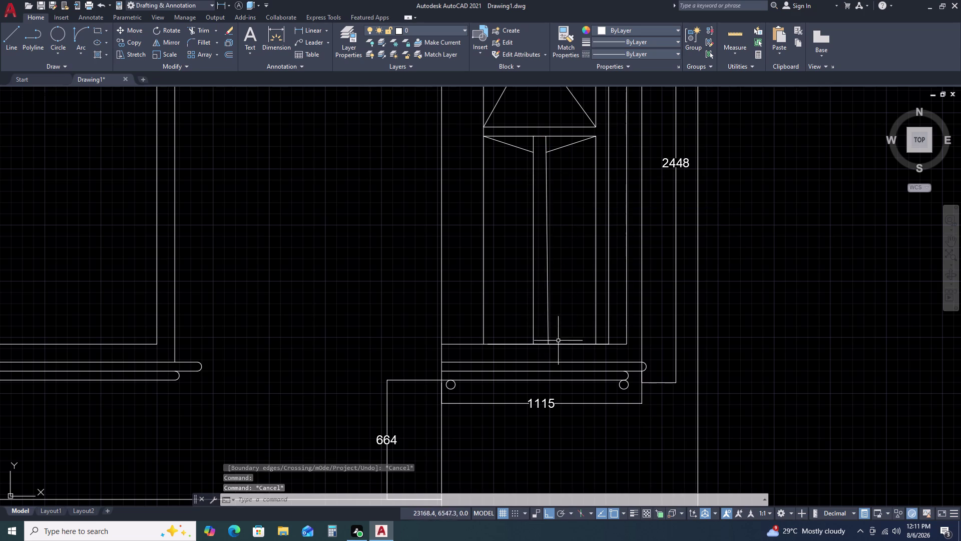
scroll(up, 3)
scroll(down, 3)
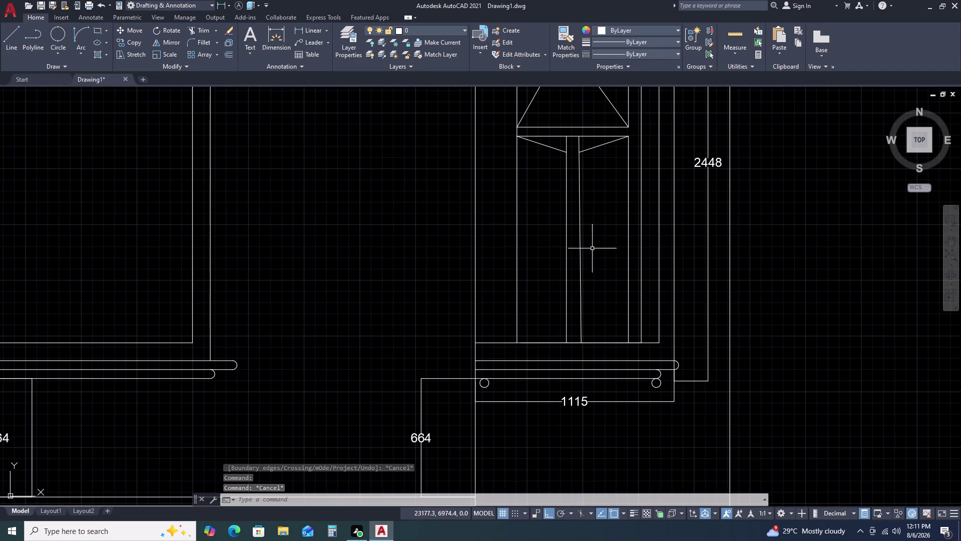
Try a linear dimension across the gap between the mullion lines, then cancel it.
text(DL)
key(i)
key(space)
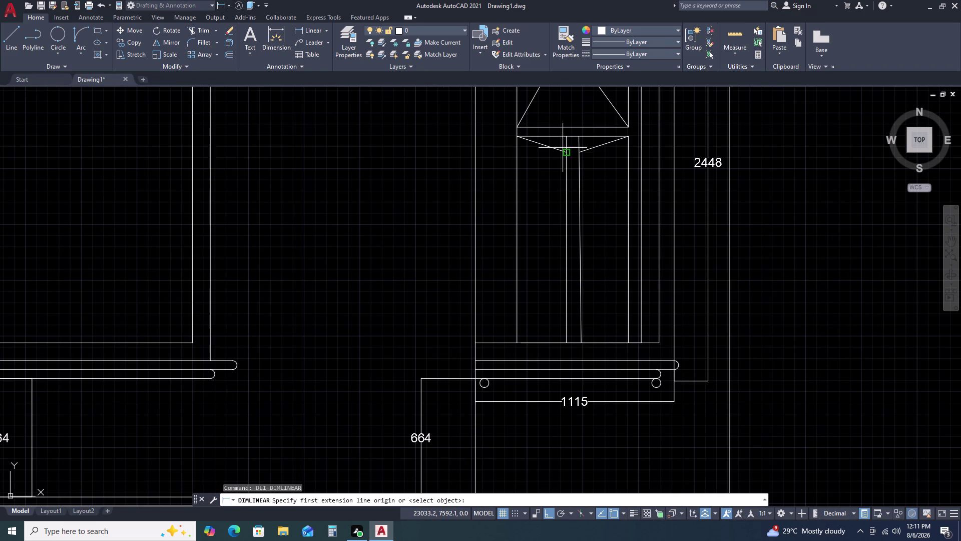
click(567, 138)
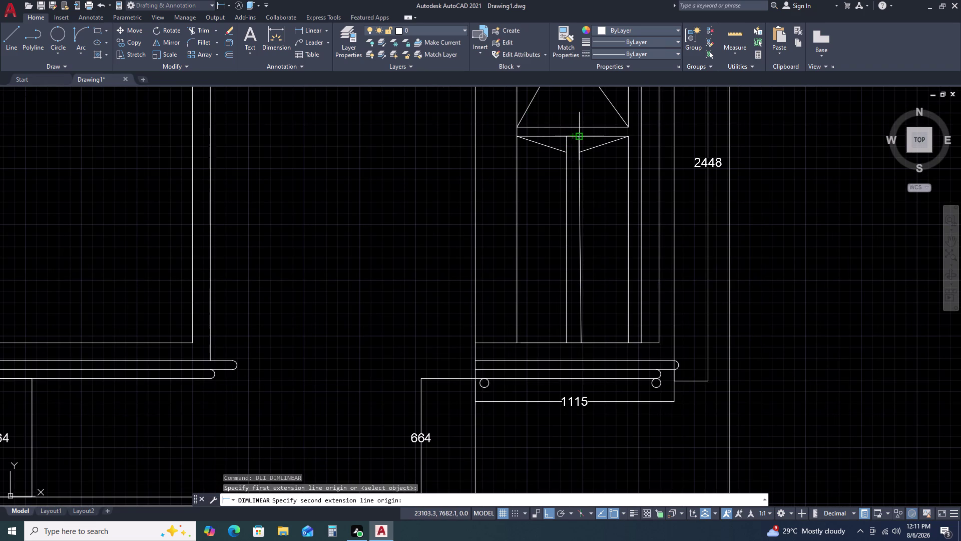
click(581, 139)
key(space)
key(space)
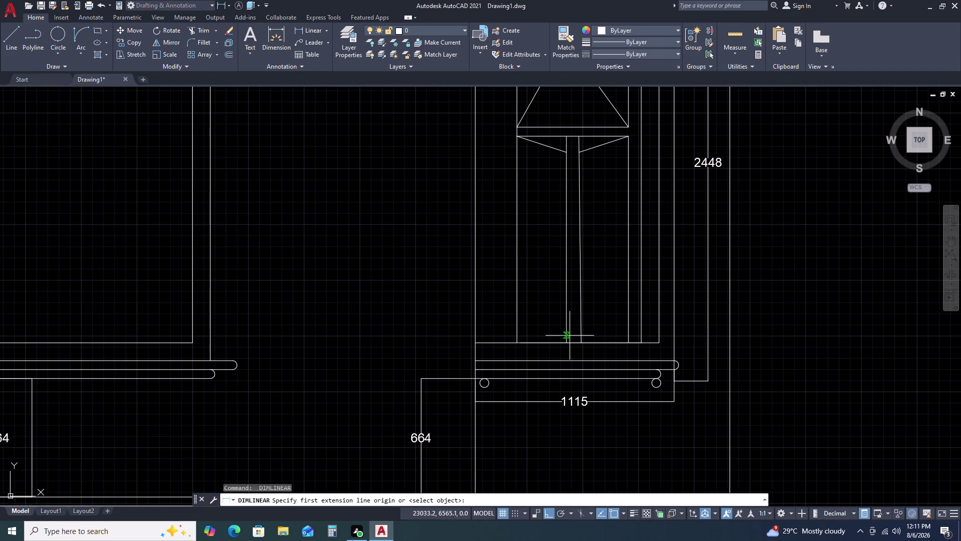
click(567, 341)
click(582, 342)
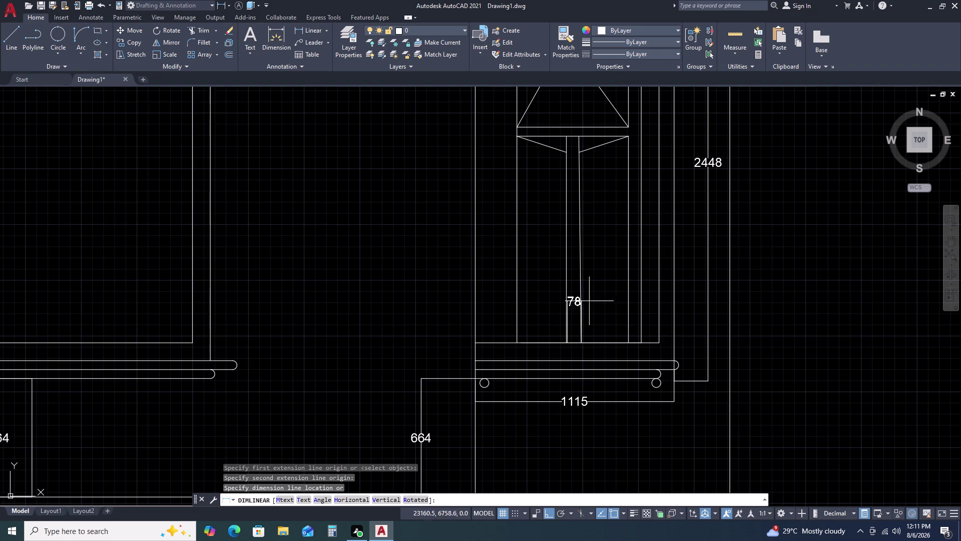
scroll(up, 3)
key(Escape)
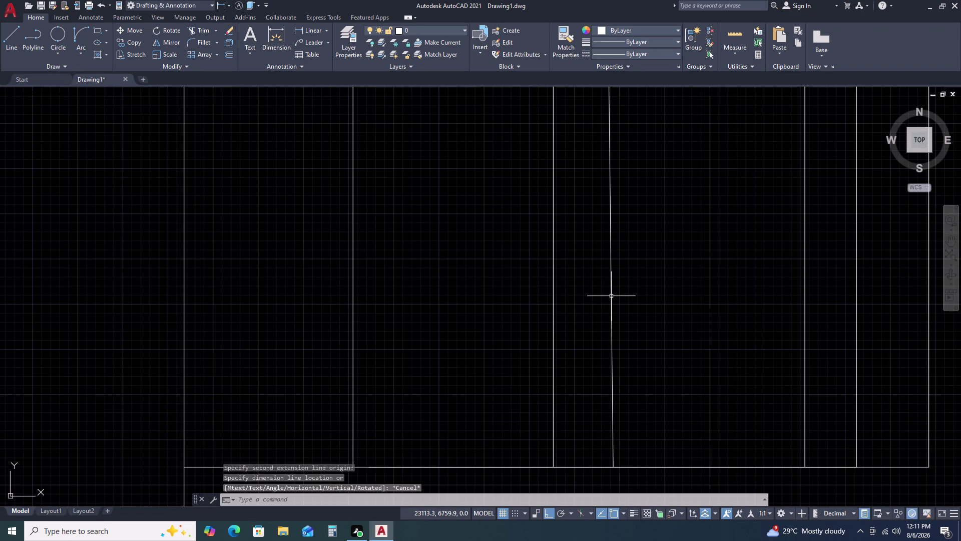
scroll(down, 3)
Erase both vertical mullion lines using a window selection.
click(628, 268)
click(573, 282)
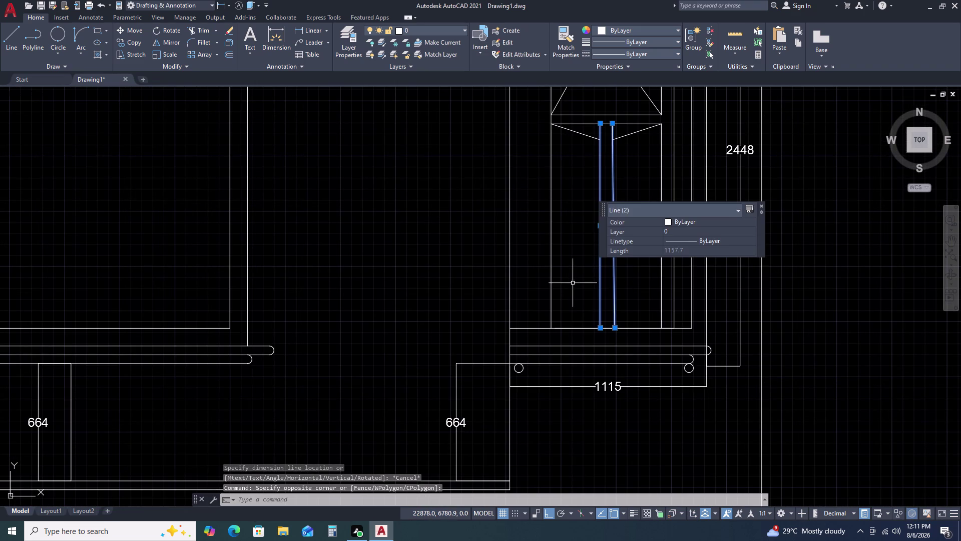
key(Delete)
scroll(down, 3)
scroll(up, 3)
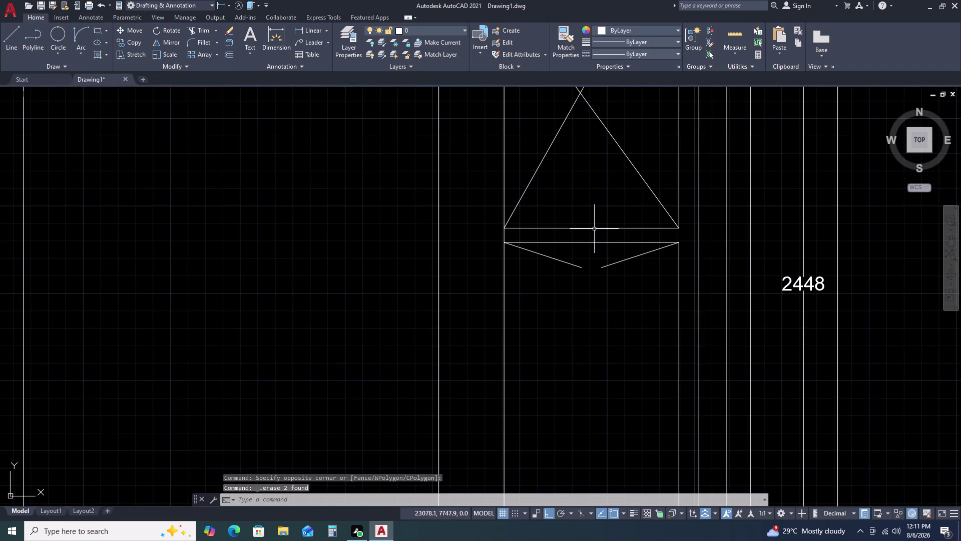
scroll(down, 3)
Draw a vertical line from between the sloped lines down to the window sill.
text(L)
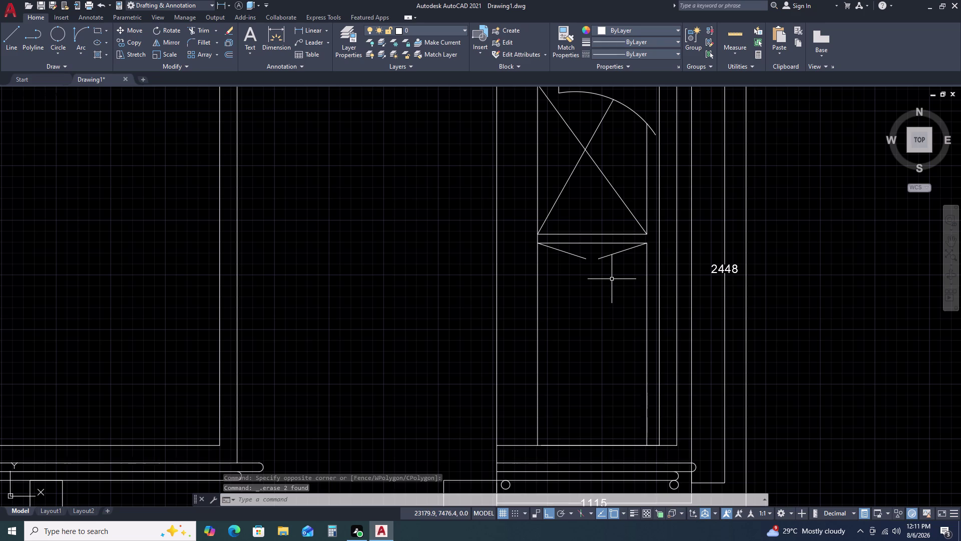
key(space)
click(592, 243)
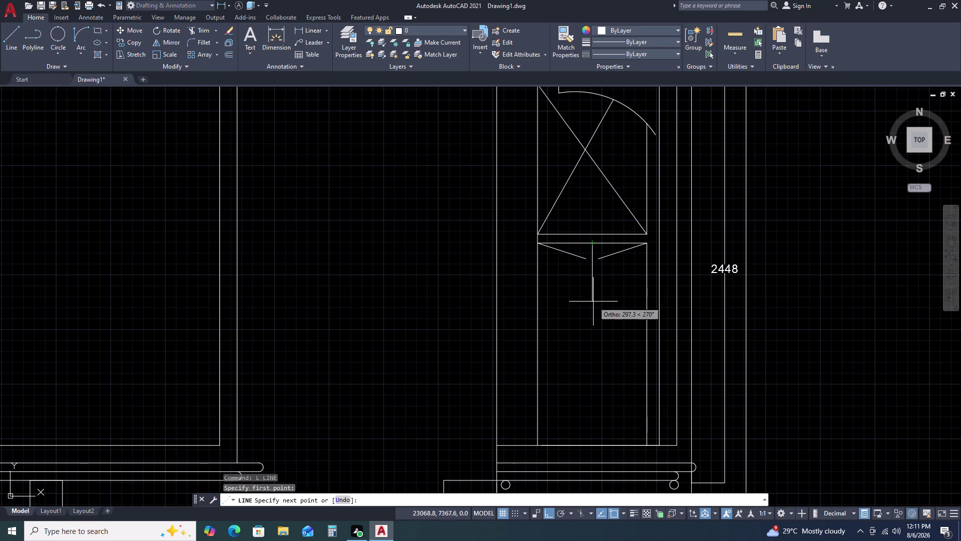
click(595, 446)
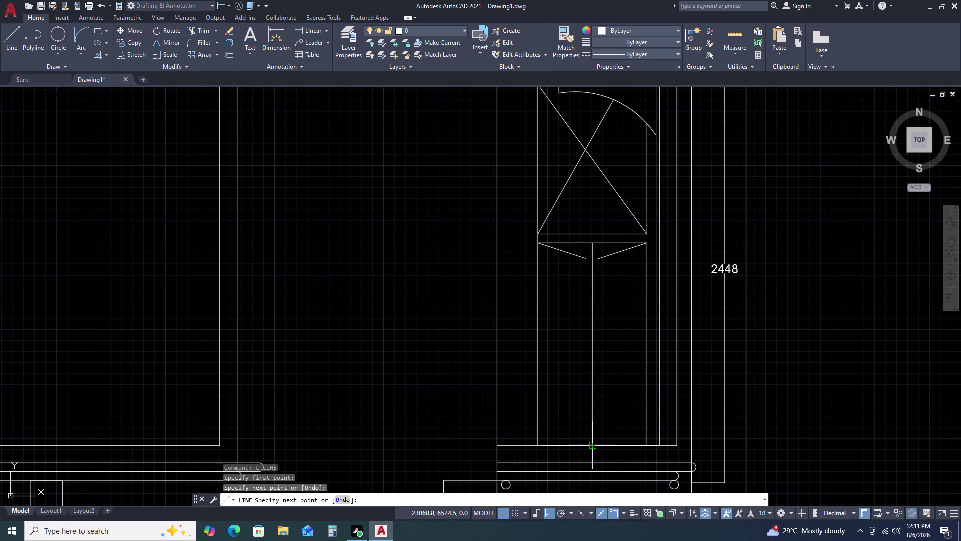
key(Escape)
drag(592, 390, 585, 390)
key(o)
key(space)
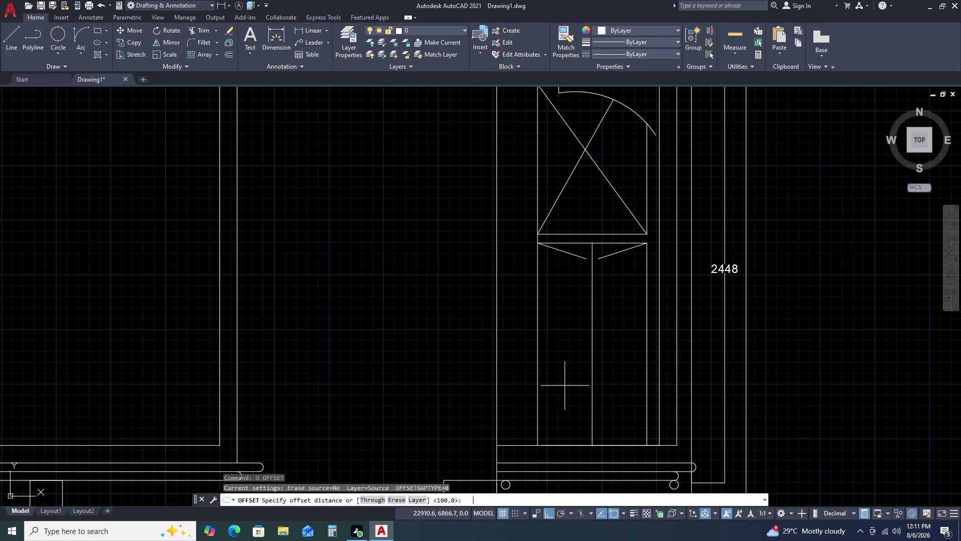
Try offsetting the centre line by 35, then cancel the faulty attempts.
key(4)
key(BackSpace)
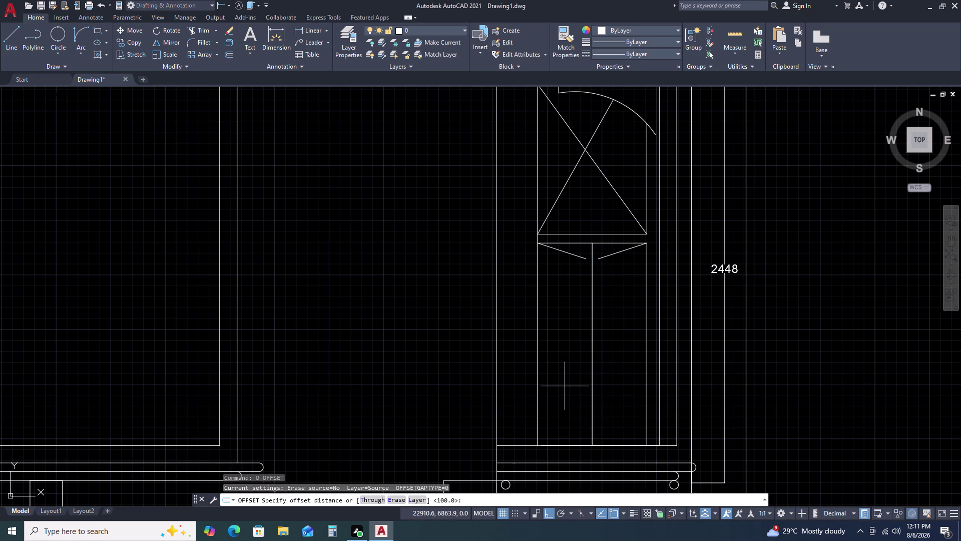
key(3)
key(3)
key(3)
text(5)
key(space)
click(638, 374)
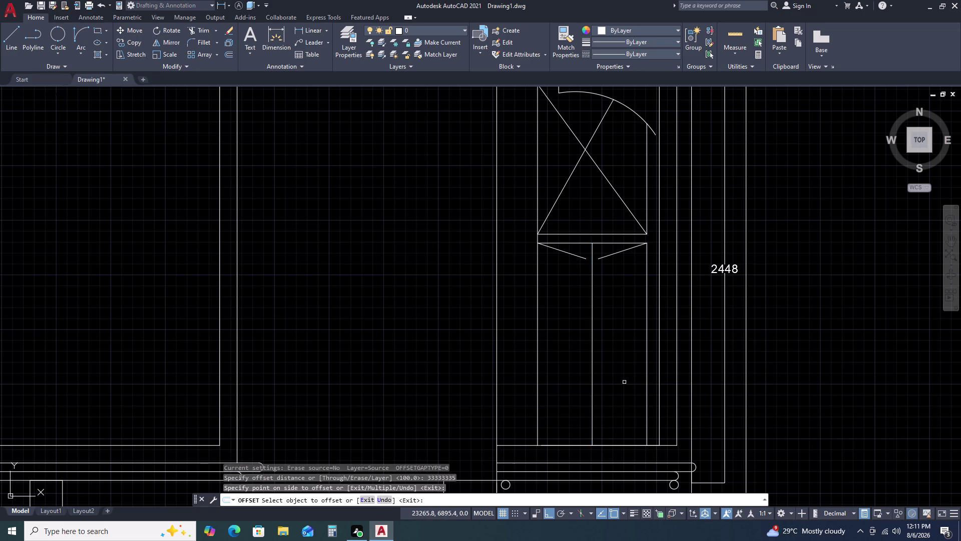
text(35)
key(space)
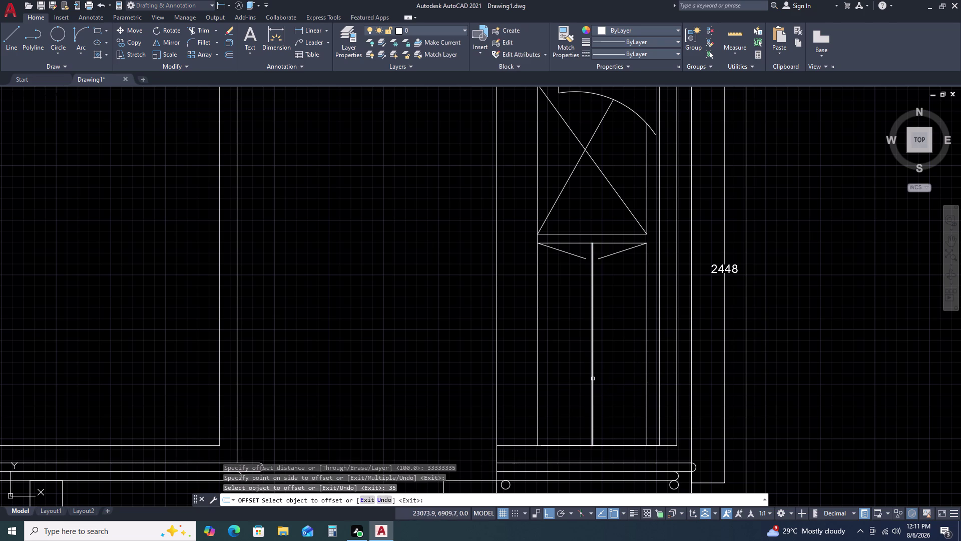
click(592, 379)
click(603, 376)
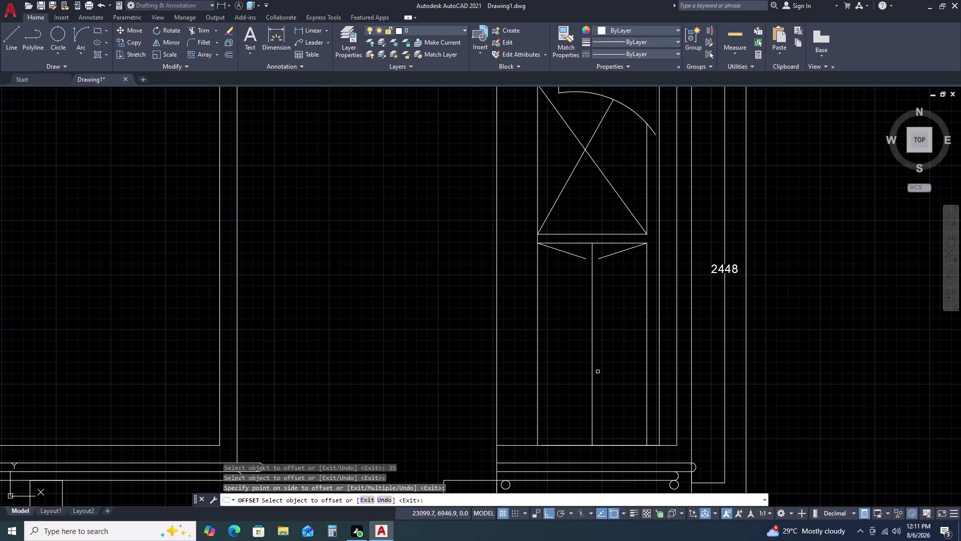
text(35)
key(space)
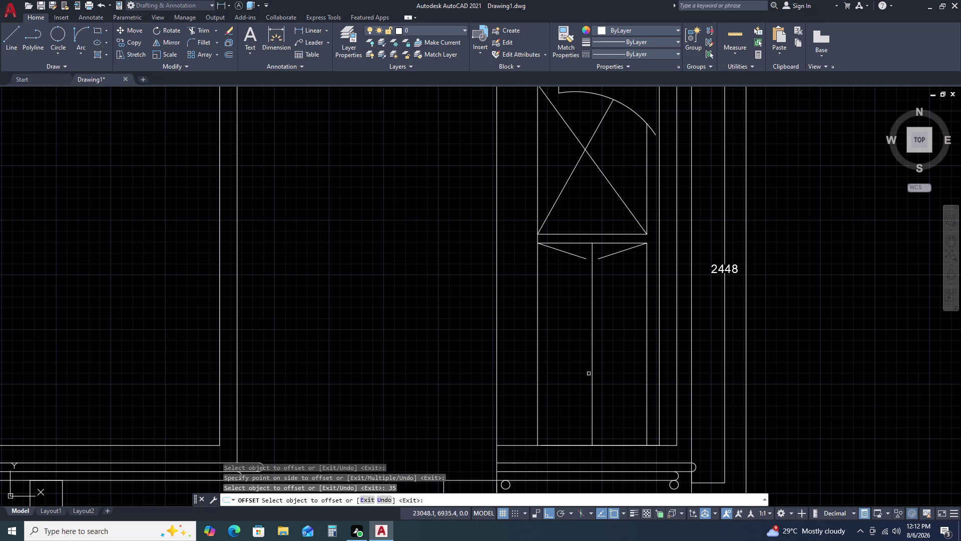
click(595, 369)
key(Escape)
key(Escape)
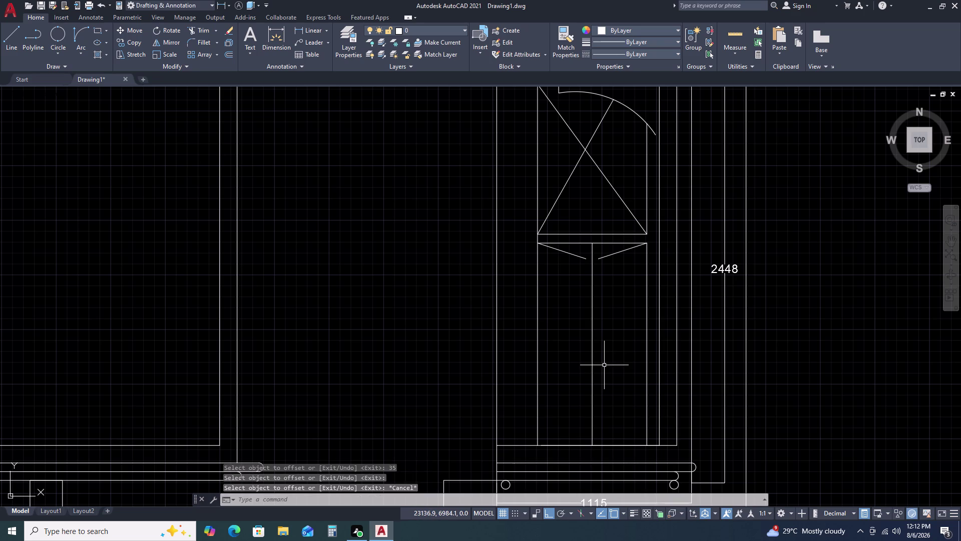
key(Escape)
key(Escape)
Offset the centre line 35 units to both sides.
drag(602, 363, 594, 365)
click(562, 377)
key(o)
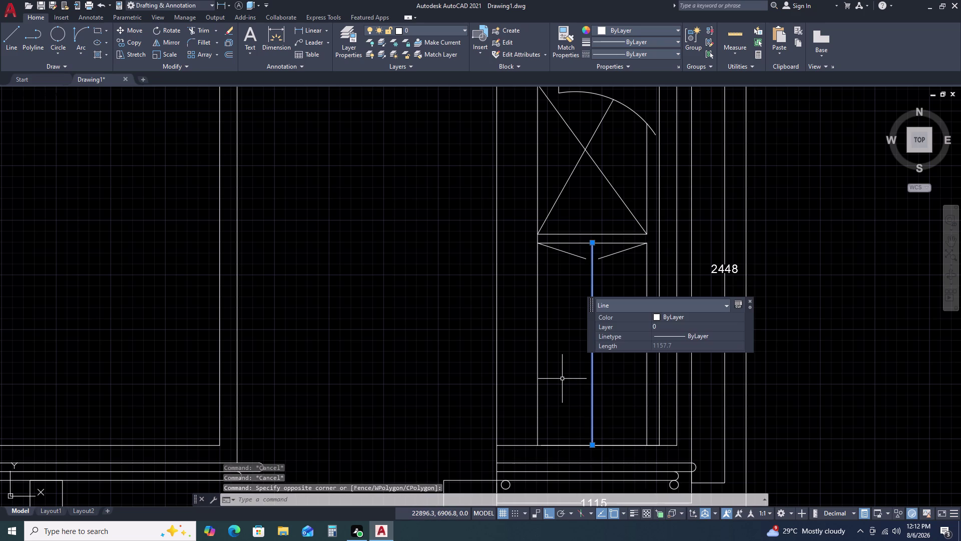
key(space)
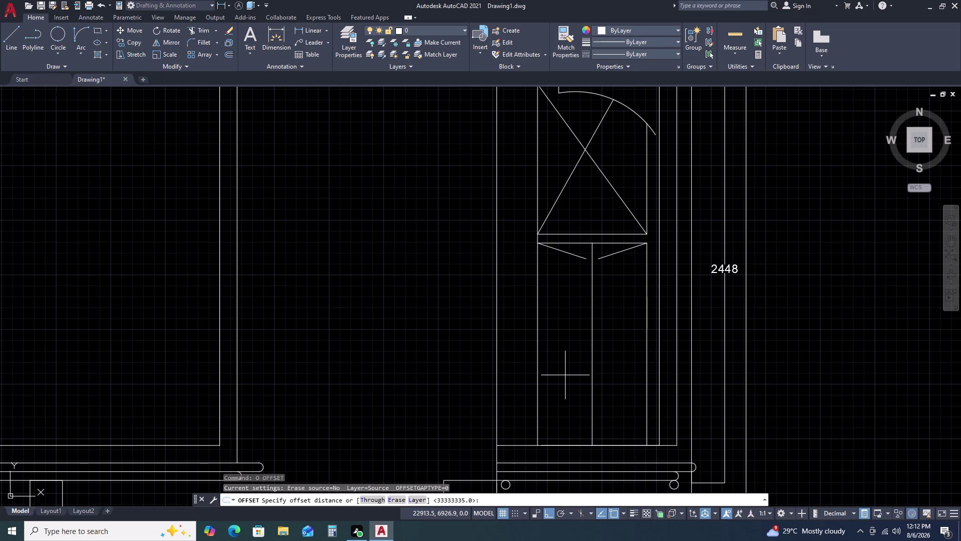
key(BackSpace)
key(BackSpace)
key(BackSpace)
text(35)
key(space)
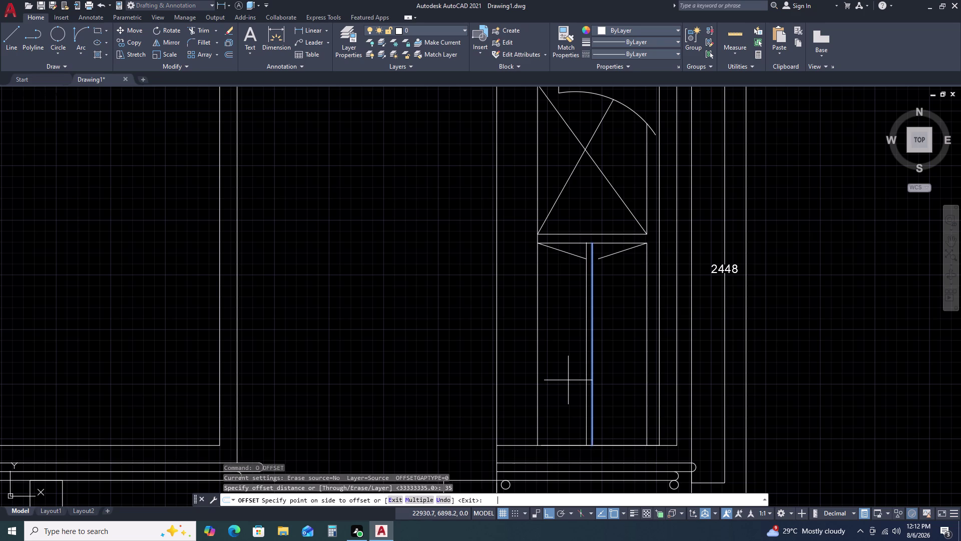
click(585, 378)
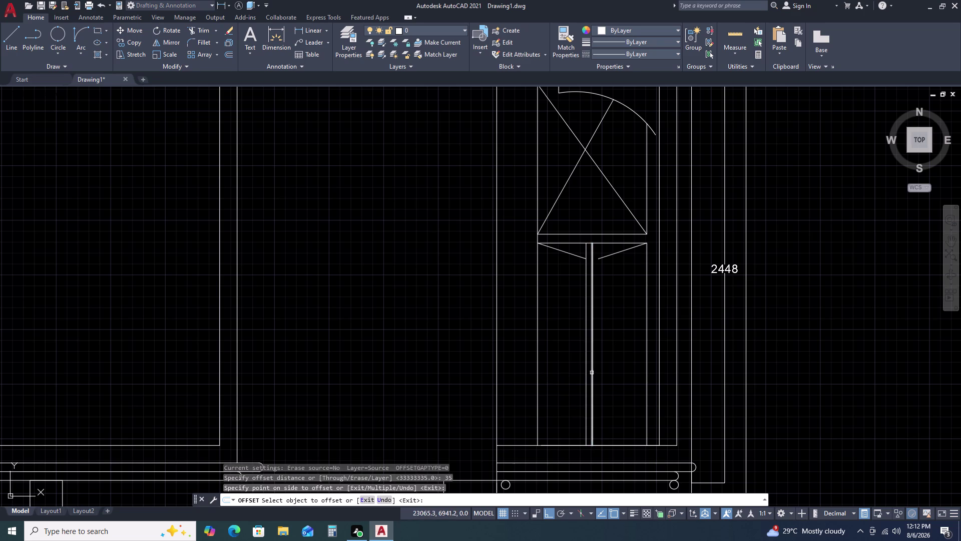
click(593, 372)
click(608, 367)
key(Escape)
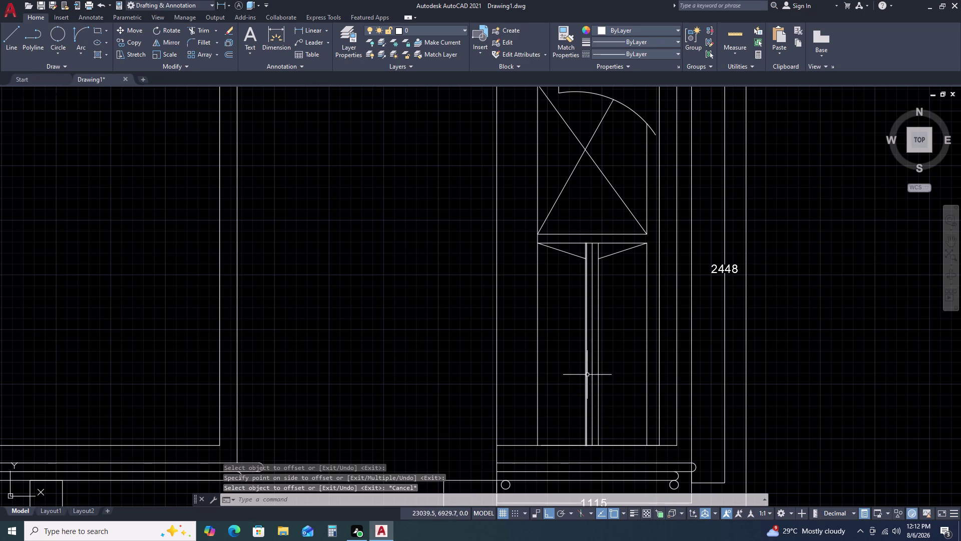
Delete the original vertical centre line.
click(596, 363)
click(592, 373)
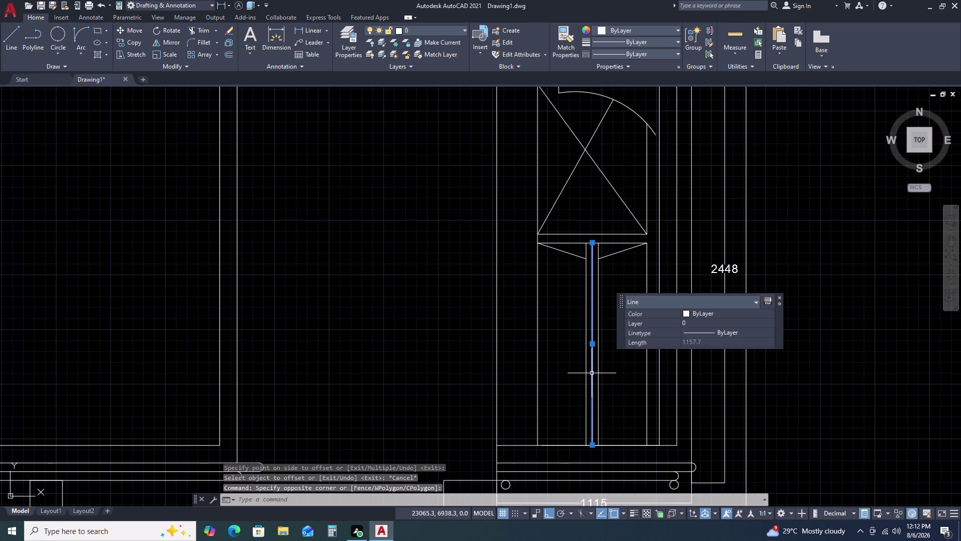
key(Delete)
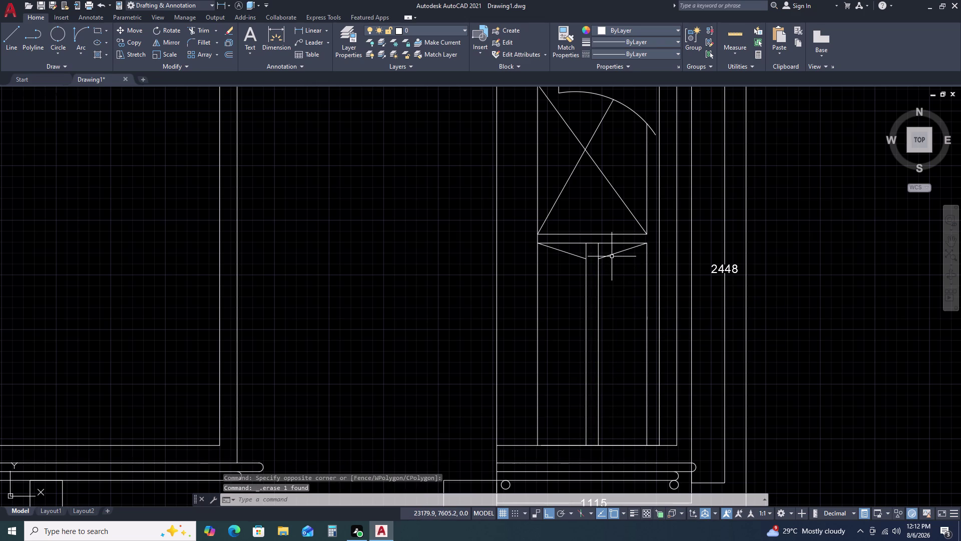
Mirror the right sloped line about a horizontal mid-height axis, keeping the original.
click(612, 252)
click(612, 265)
key(m)
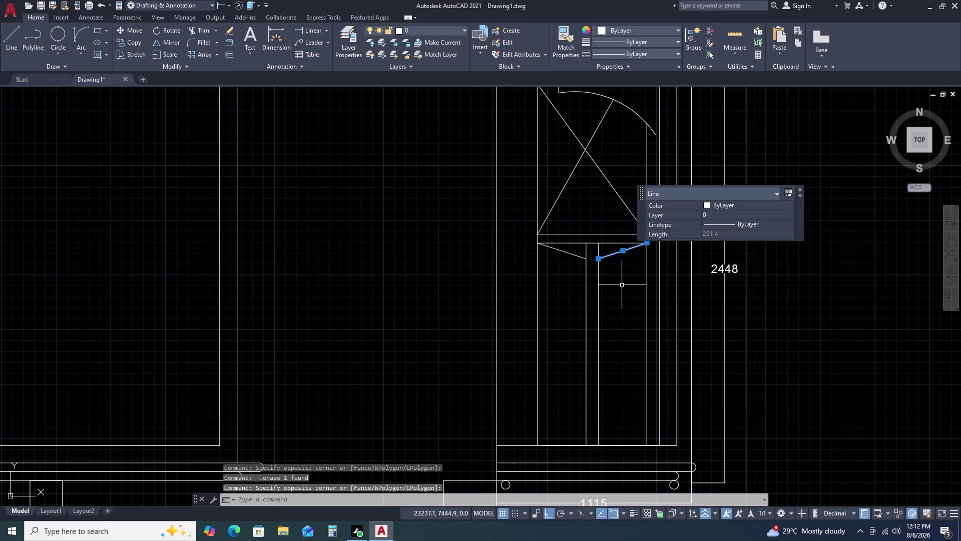
key(i)
key(space)
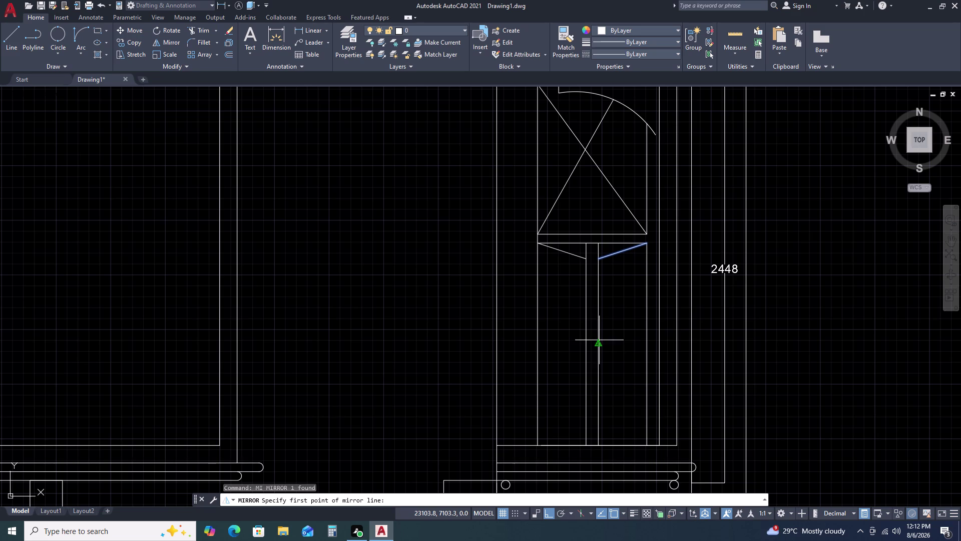
click(599, 344)
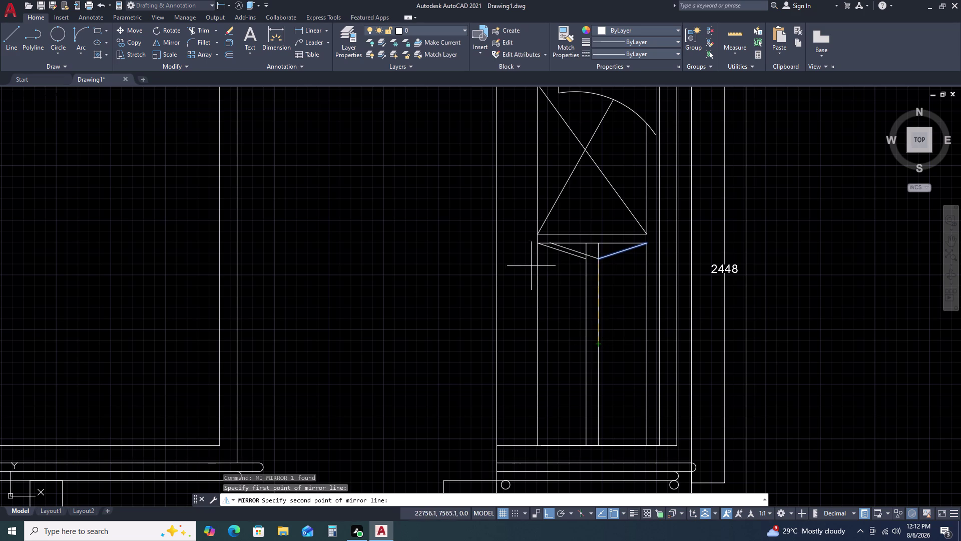
click(524, 296)
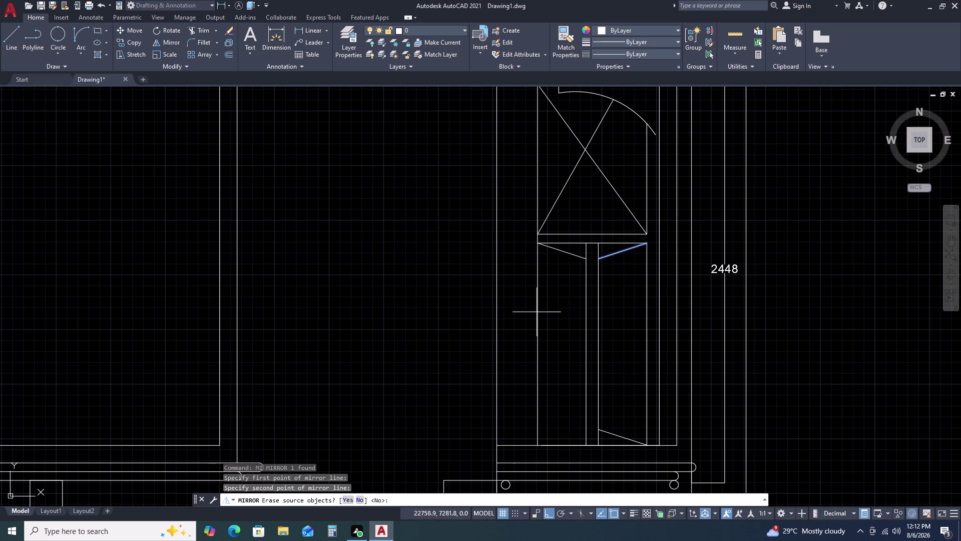
key(Return)
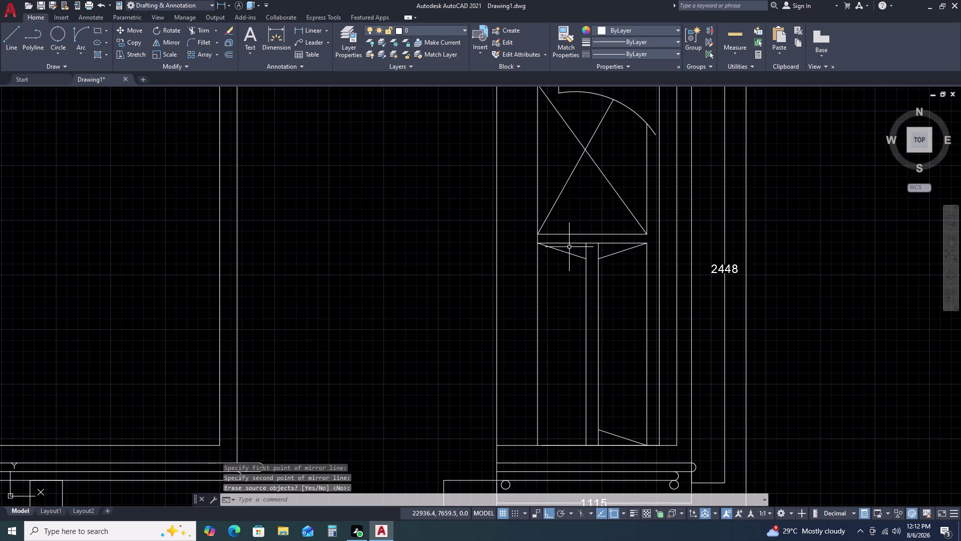
Mirror the left sloped line about a horizontal mid-height axis, keeping the original.
click(569, 250)
click(562, 264)
key(m)
key(i)
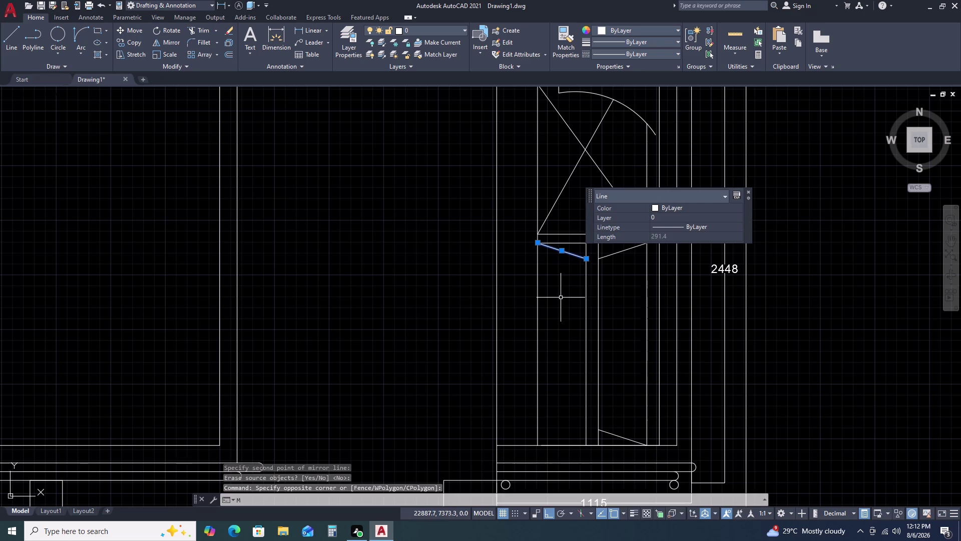
key(space)
click(587, 343)
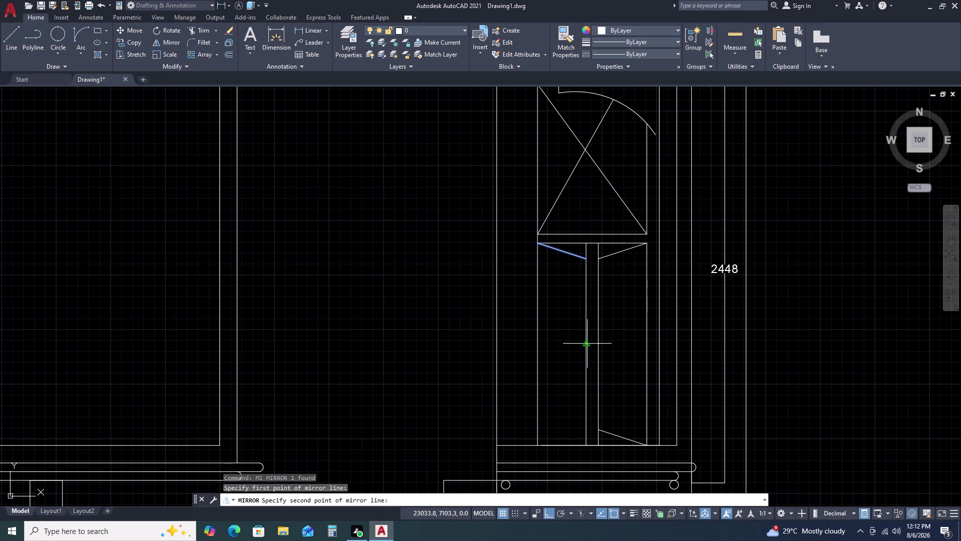
click(500, 345)
key(Return)
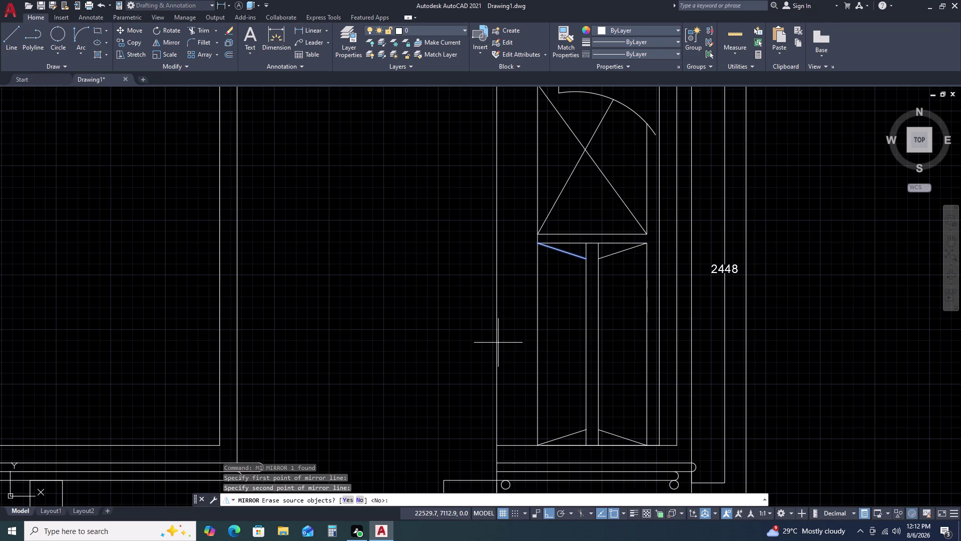
text(TR)
key(space)
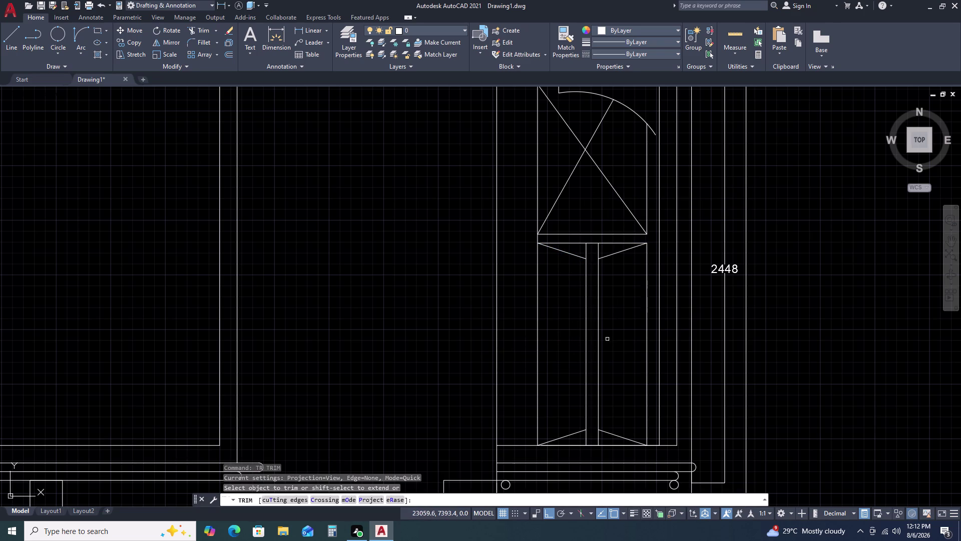
scroll(up, 3)
click(617, 410)
Abandon the trim and draw the first post stem from top to bottom chevron.
click(543, 410)
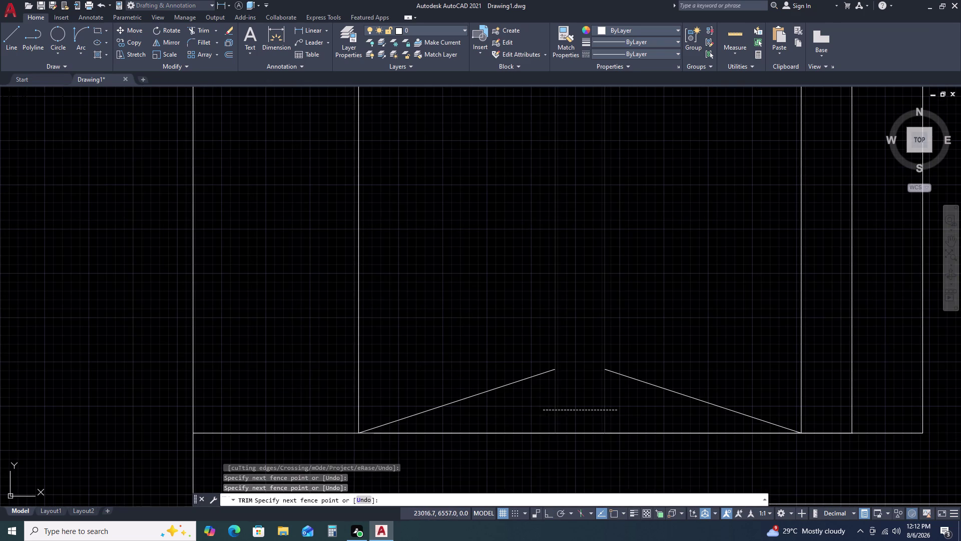
scroll(down, 3)
scroll(down, 3)
key(Escape)
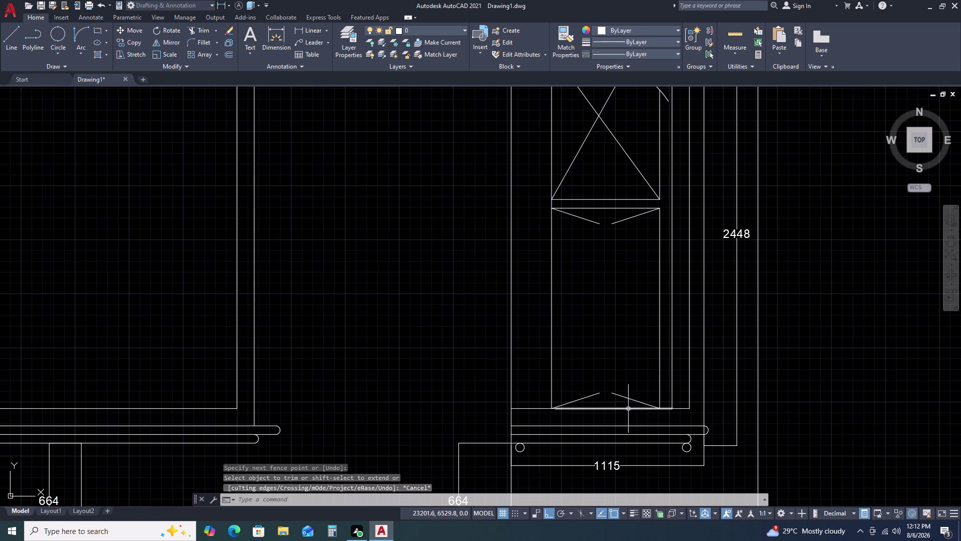
key(l)
key(space)
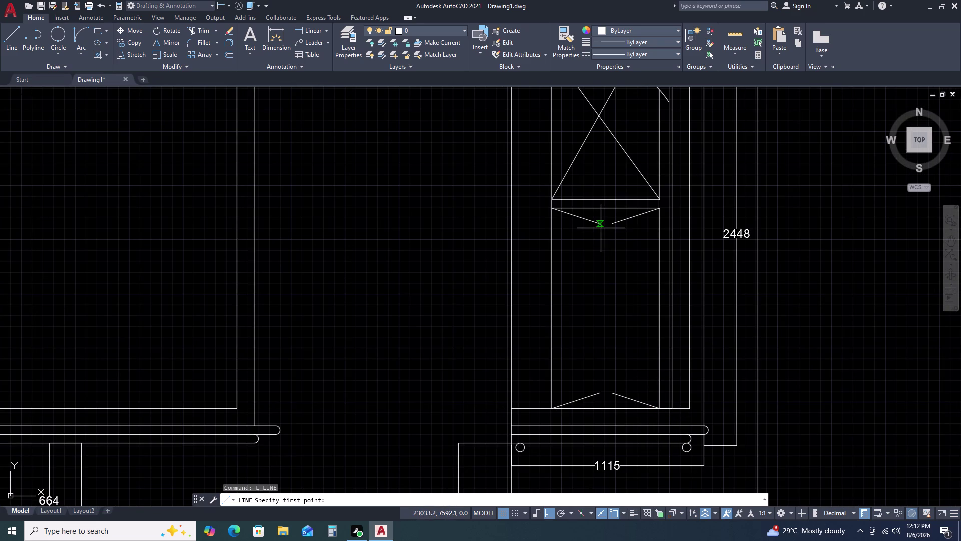
click(600, 225)
click(602, 396)
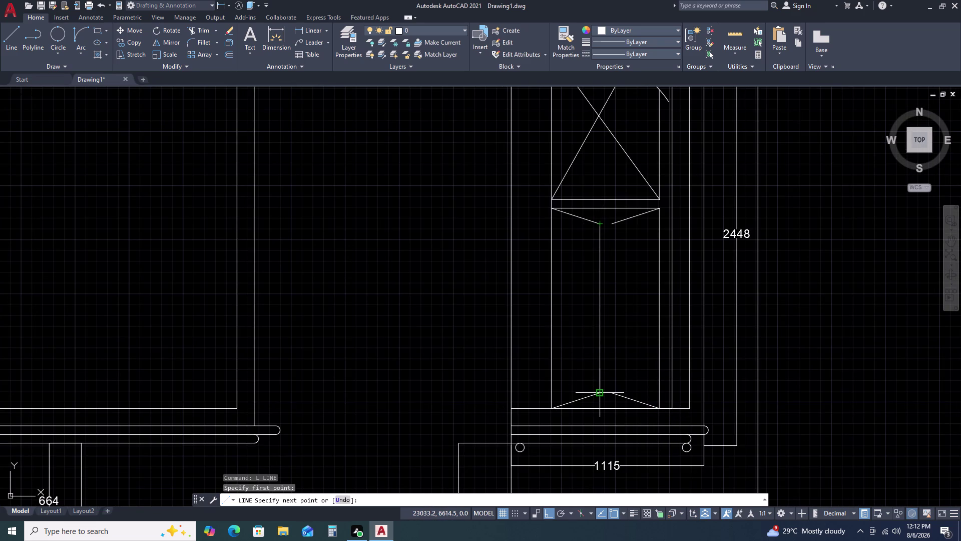
key(space)
Draw the second post stem from the top chevron to the bottom chevron.
key(space)
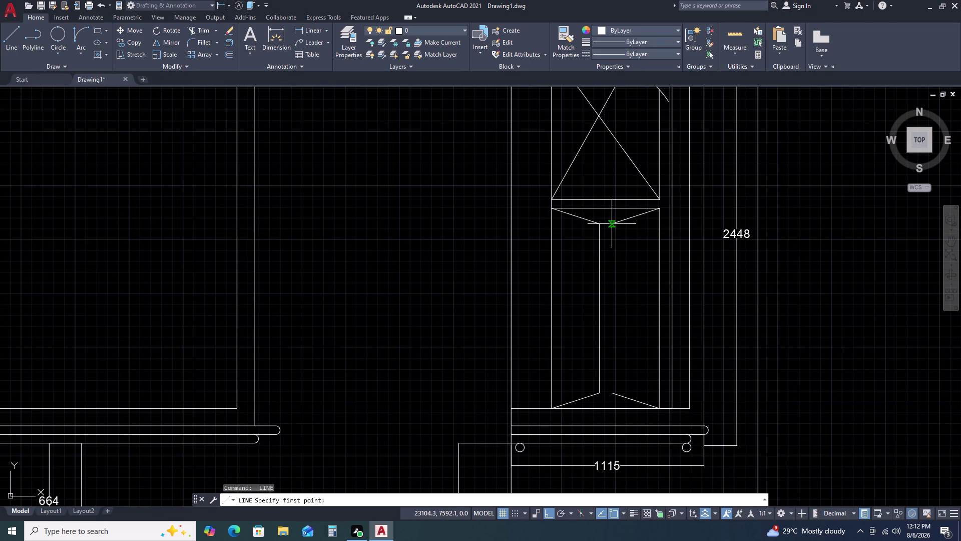
click(611, 227)
click(610, 392)
key(Escape)
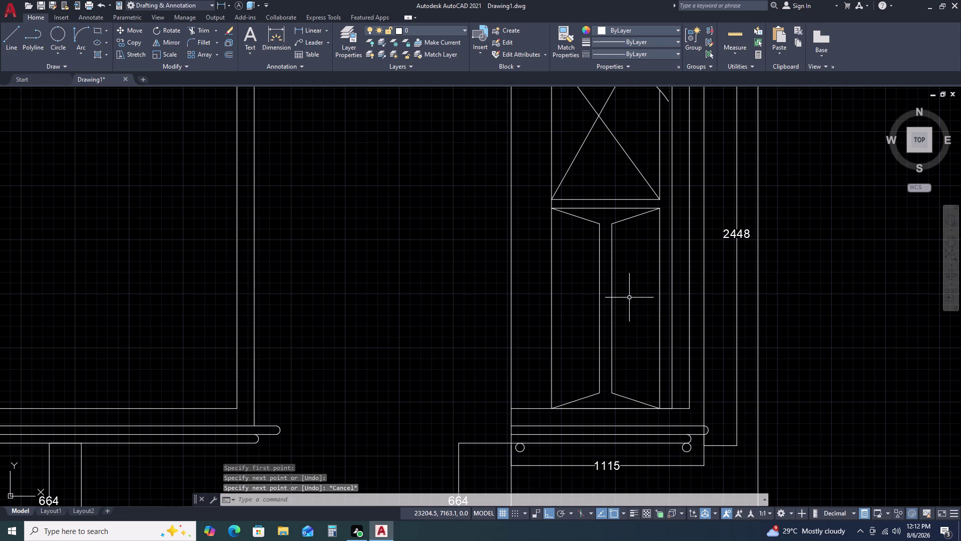
scroll(down, 3)
middle_drag(675, 357, 645, 279)
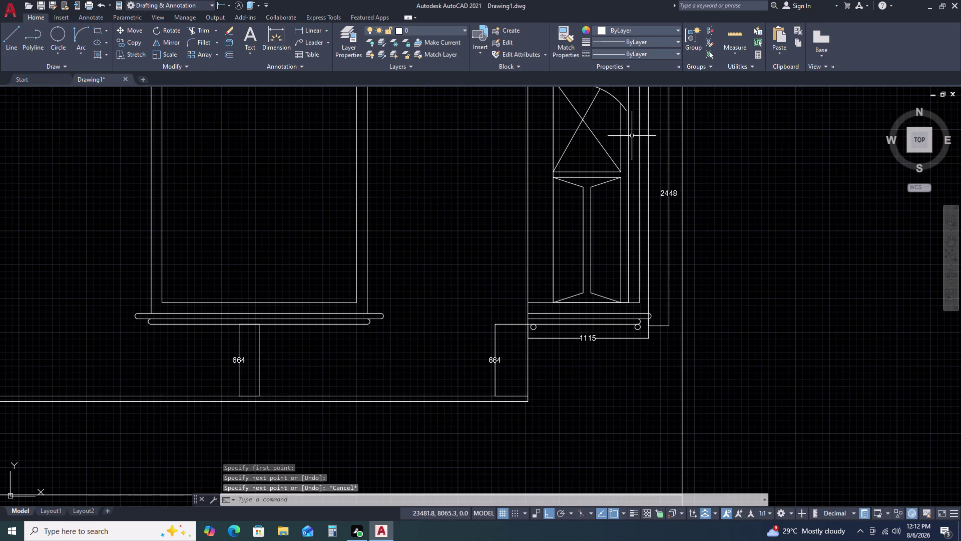
Trim the overhanging end of the arched head, then undo the trim.
middle_drag(632, 136, 619, 235)
scroll(up, 3)
key(t)
key(r)
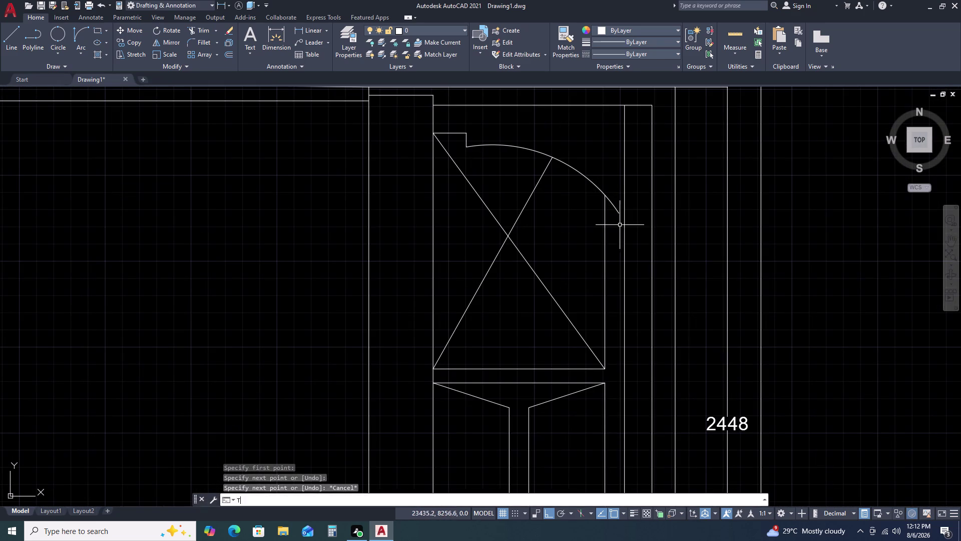
key(space)
click(614, 206)
scroll(down, 3)
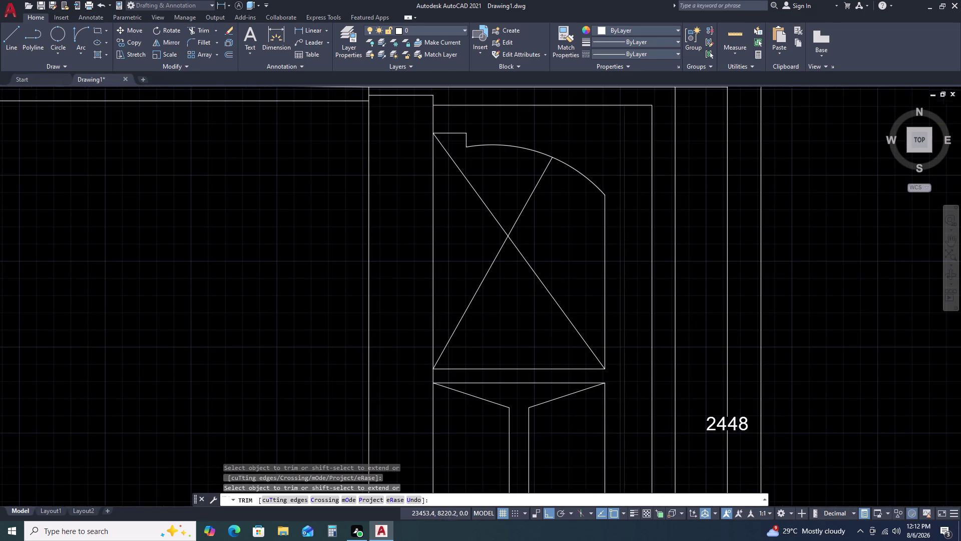
scroll(down, 3)
key(Escape)
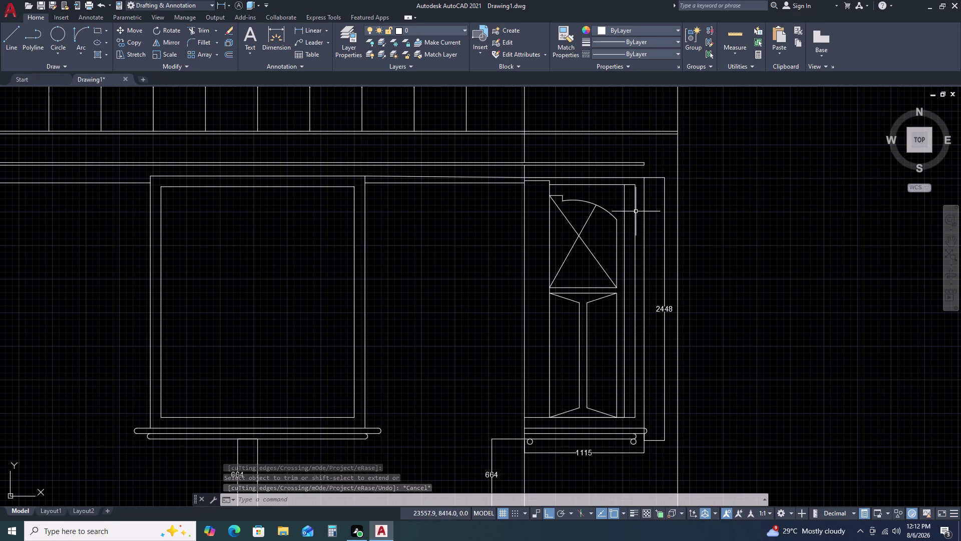
key(Escape)
key(ctrl+z)
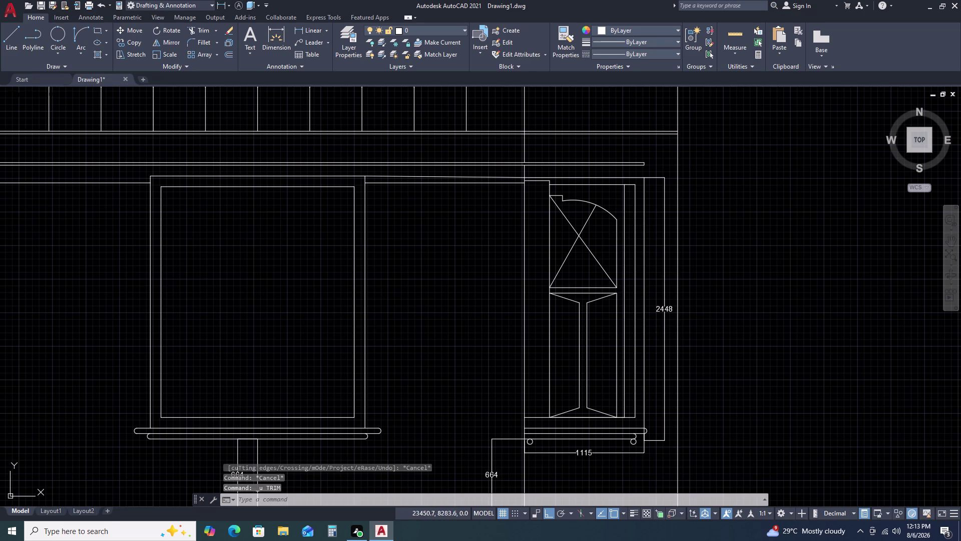
Grip-stretch the inner side line down to the arc and the arc's end onto it.
click(627, 180)
click(617, 180)
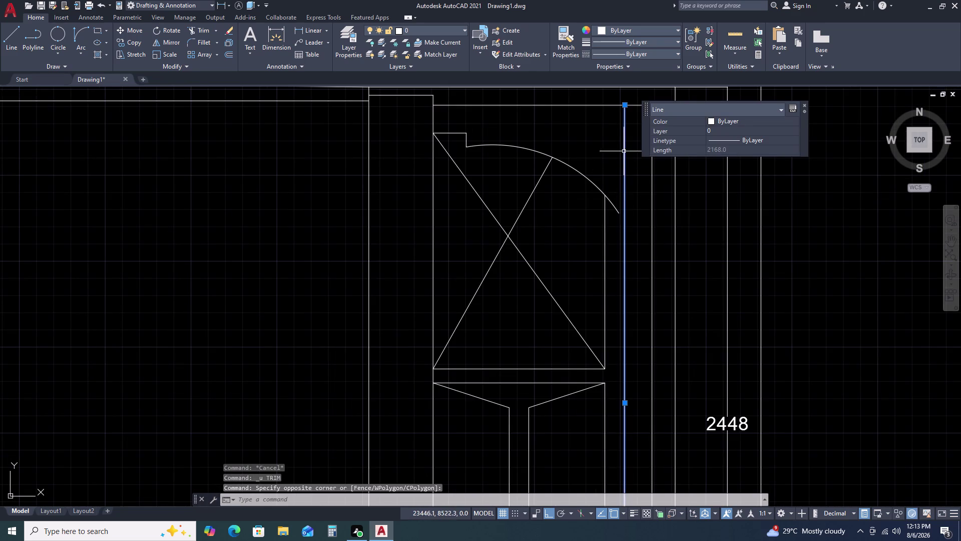
click(627, 103)
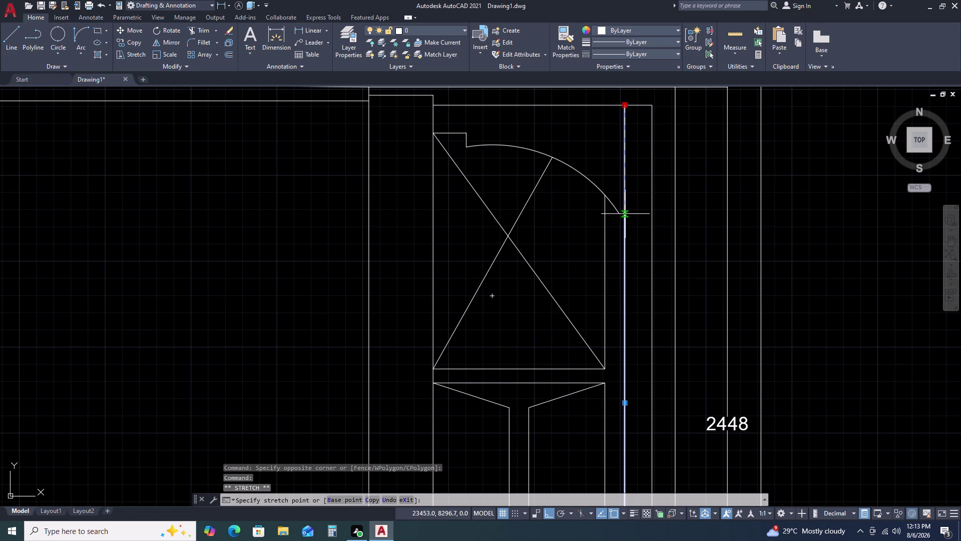
click(627, 213)
key(Escape)
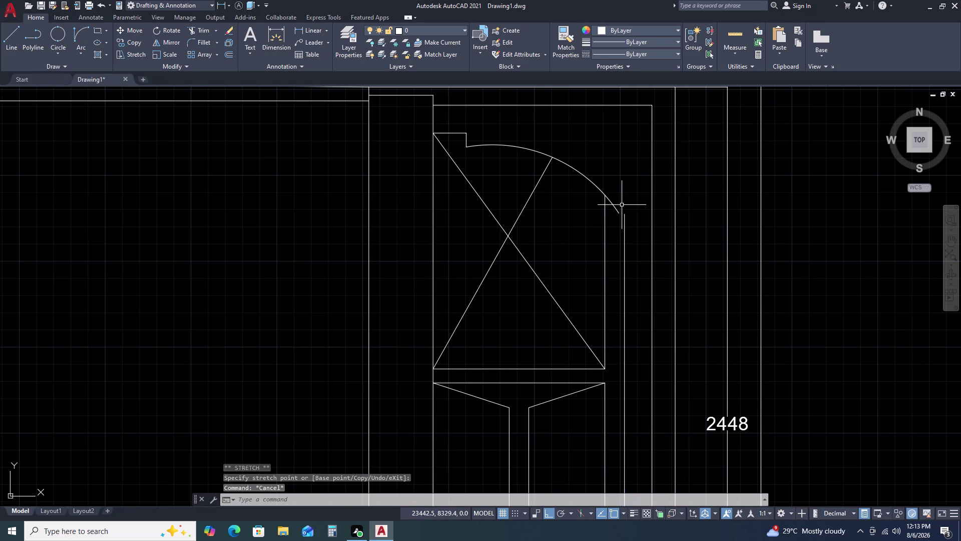
click(621, 204)
click(618, 217)
click(622, 214)
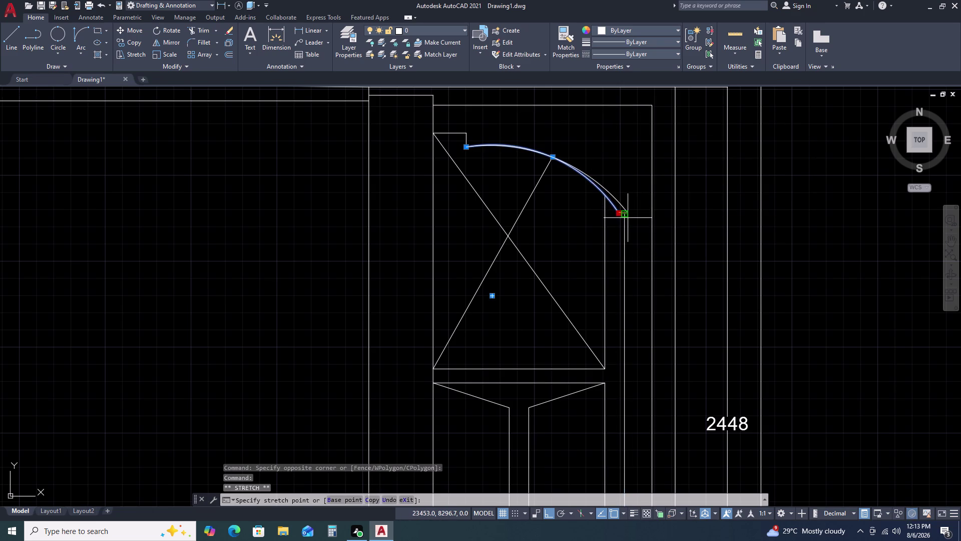
click(627, 214)
key(Escape)
Grip-stretch the other side line's top endpoint onto the arc.
scroll(up, 3)
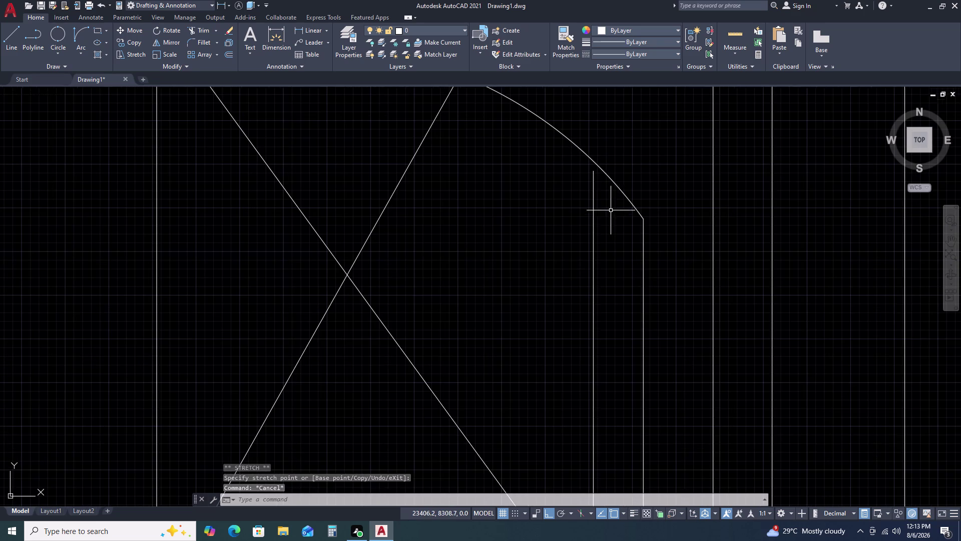
click(611, 211)
click(589, 215)
click(595, 170)
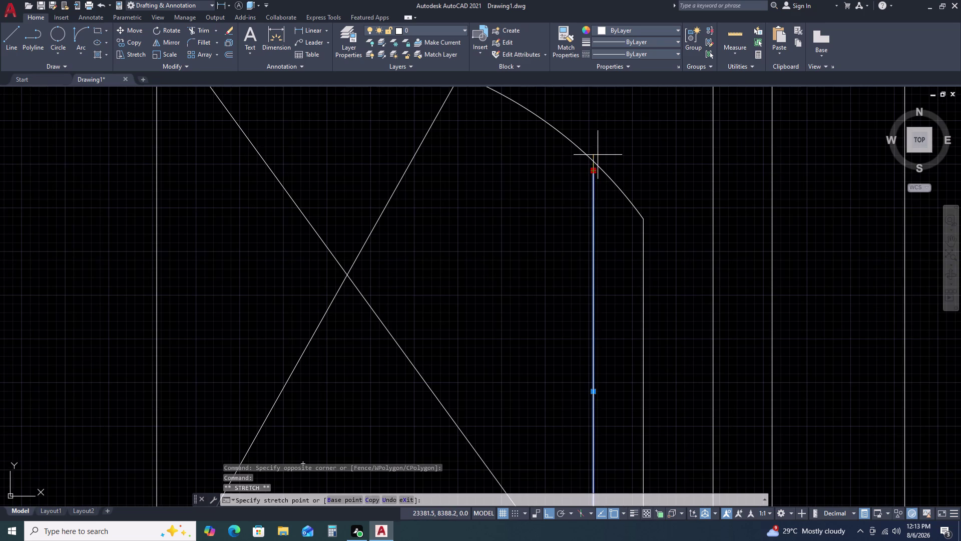
click(592, 162)
key(Escape)
scroll(down, 3)
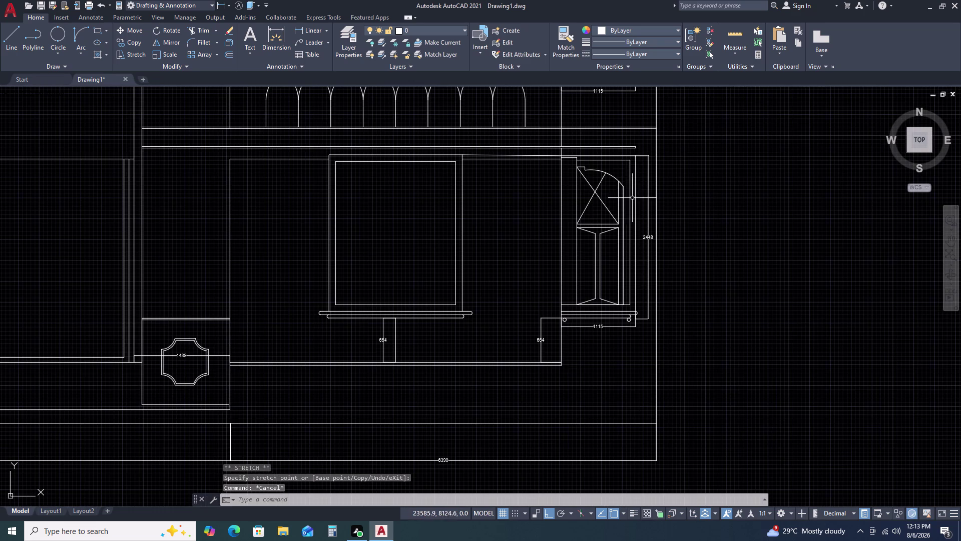
scroll(up, 3)
scroll(up, 3)
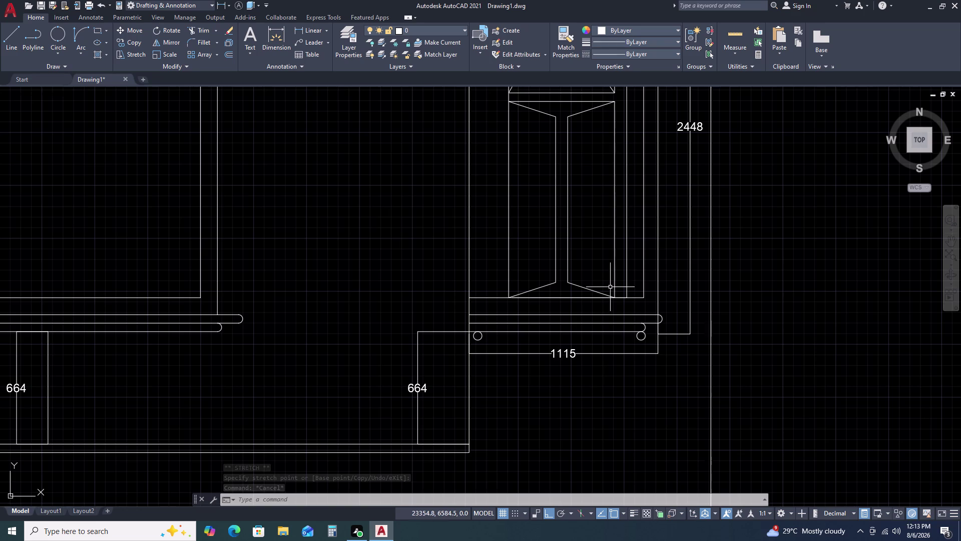
scroll(down, 3)
scroll(down, 3)
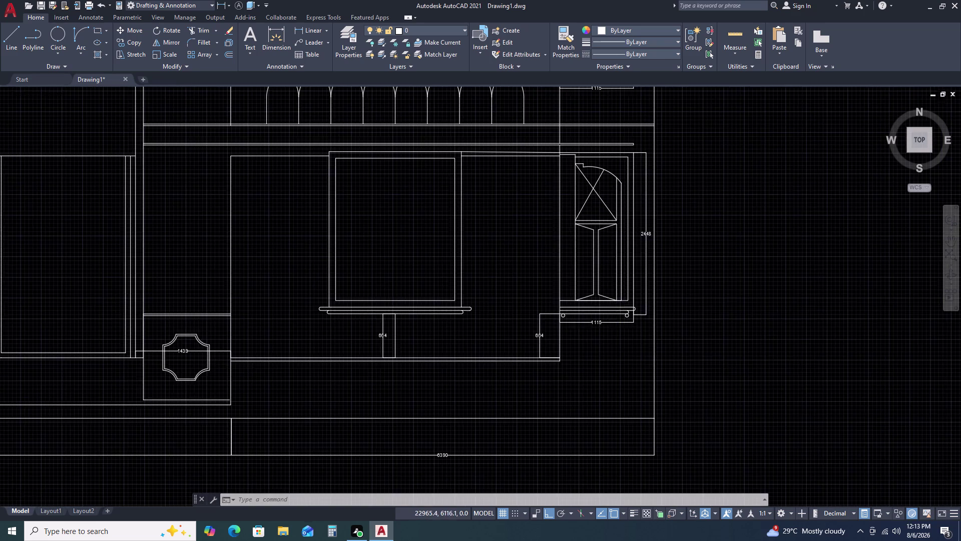
scroll(down, 3)
scroll(up, 3)
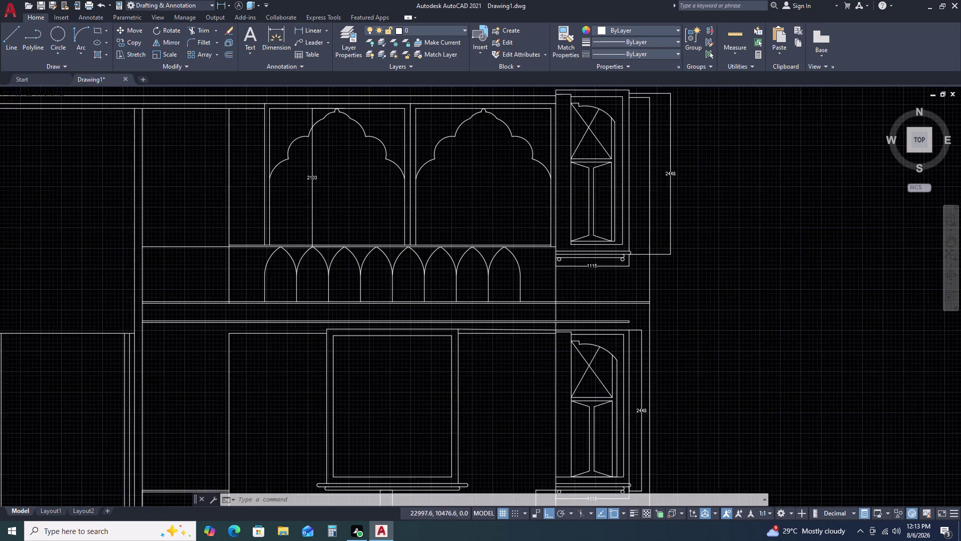
scroll(down, 3)
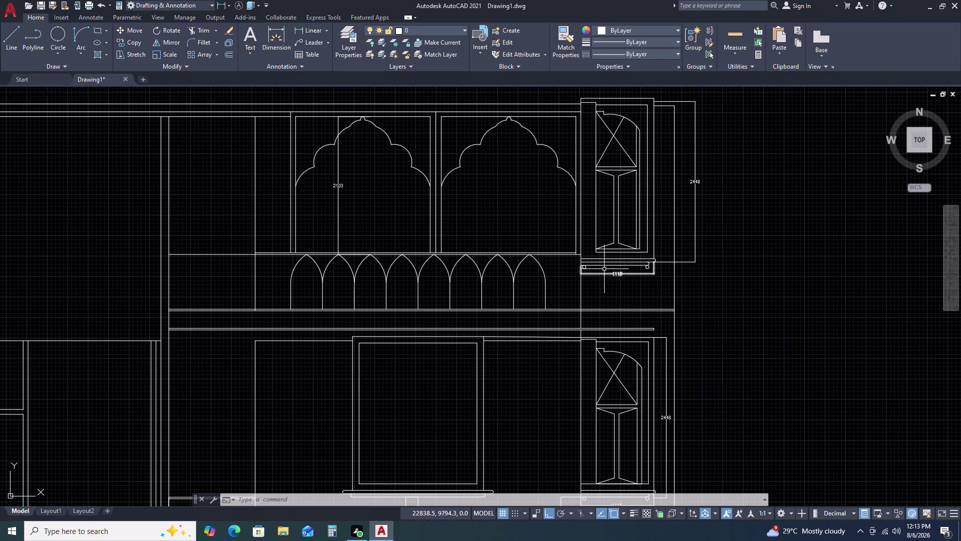
scroll(down, 3)
scroll(up, 3)
scroll(up, 3)
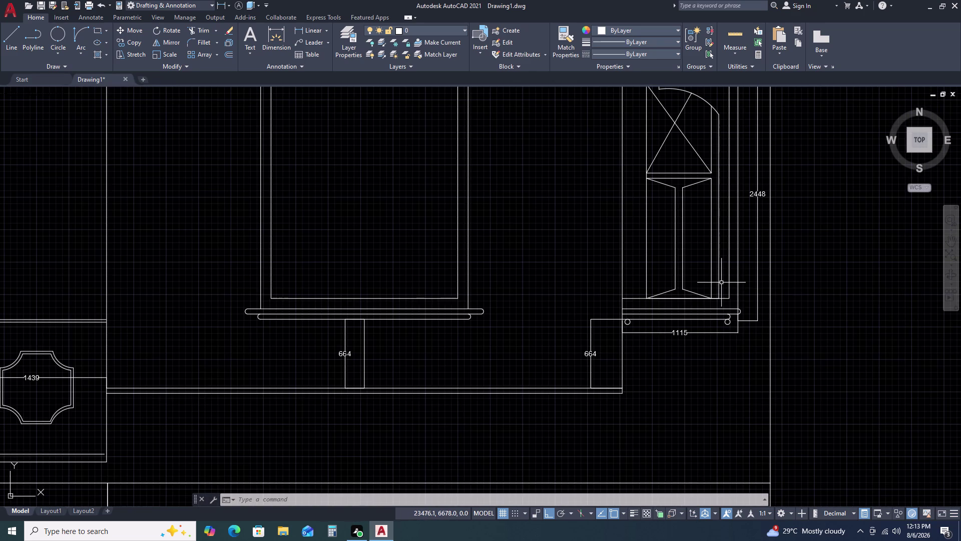
scroll(down, 3)
scroll(up, 3)
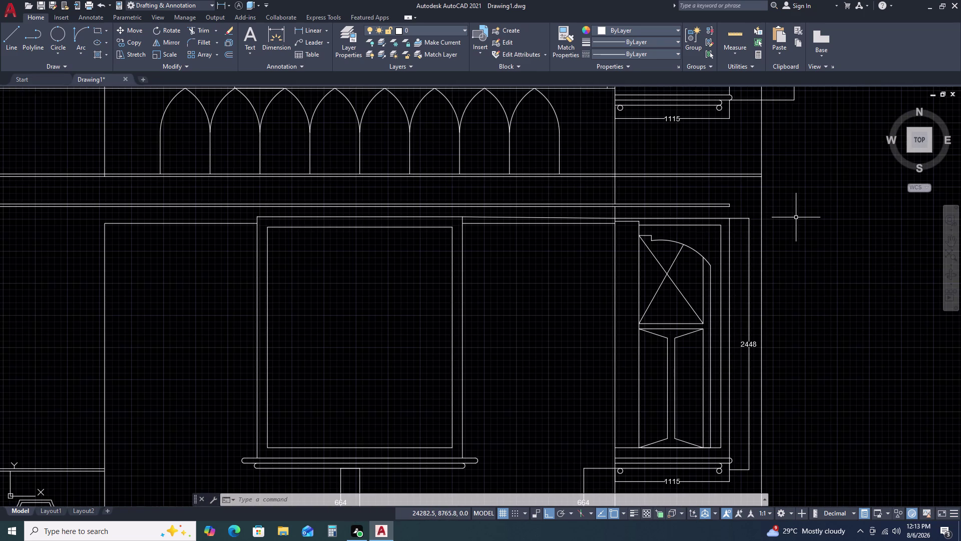
scroll(down, 3)
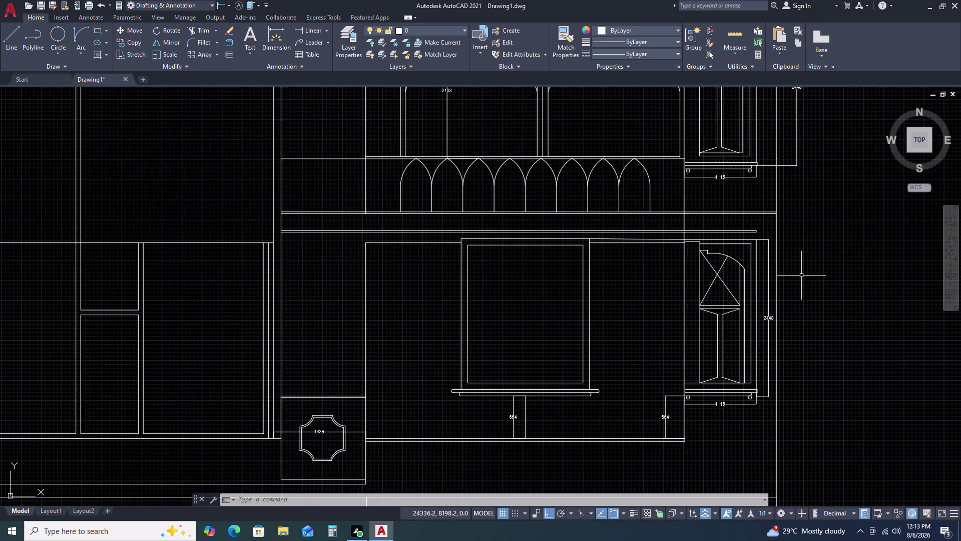
scroll(down, 3)
scroll(up, 3)
middle_drag(749, 169, 738, 314)
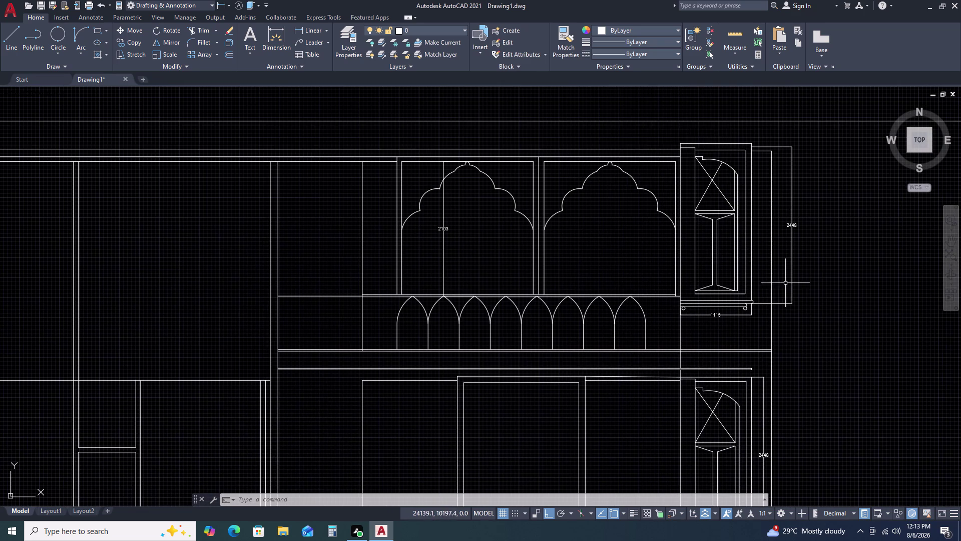
scroll(down, 3)
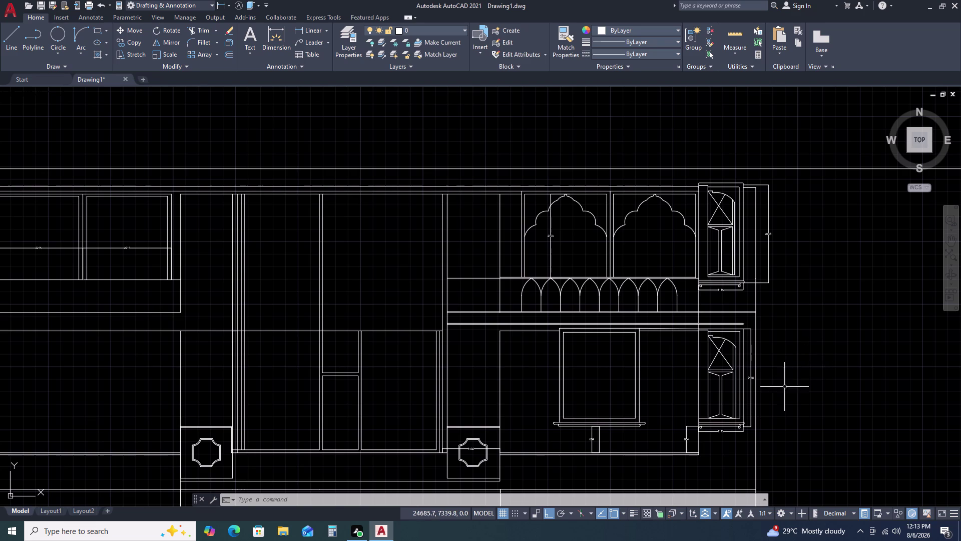
middle_drag(732, 453, 745, 391)
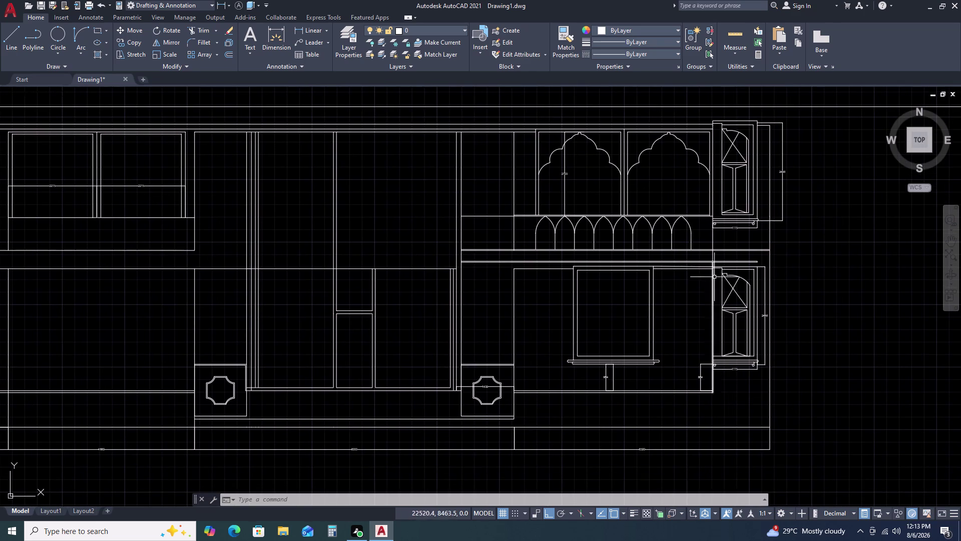
scroll(up, 3)
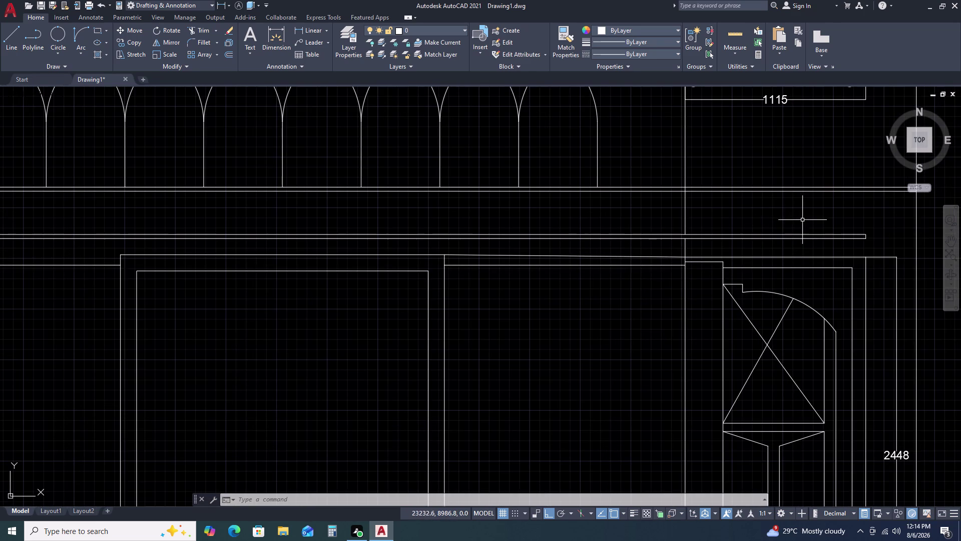
click(806, 221)
click(771, 244)
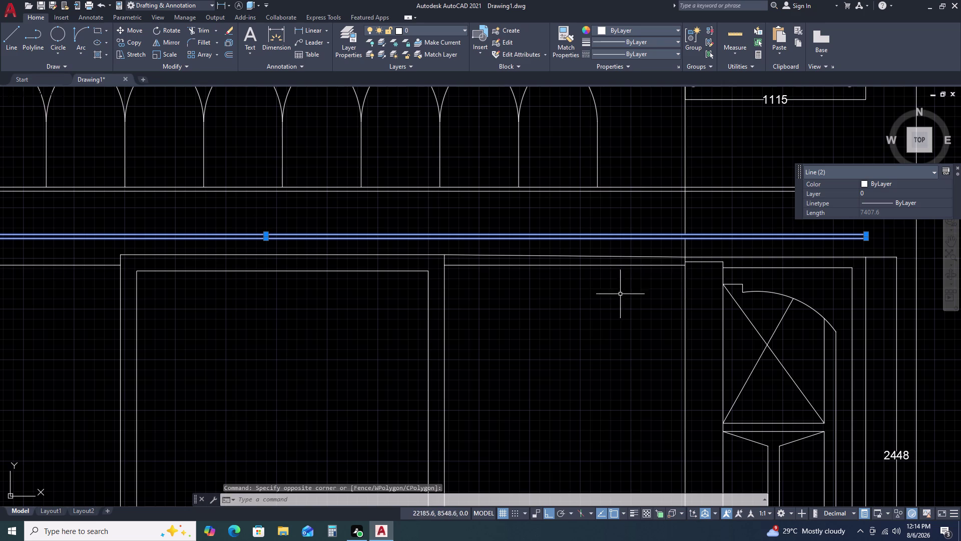
key(Escape)
key(Escape)
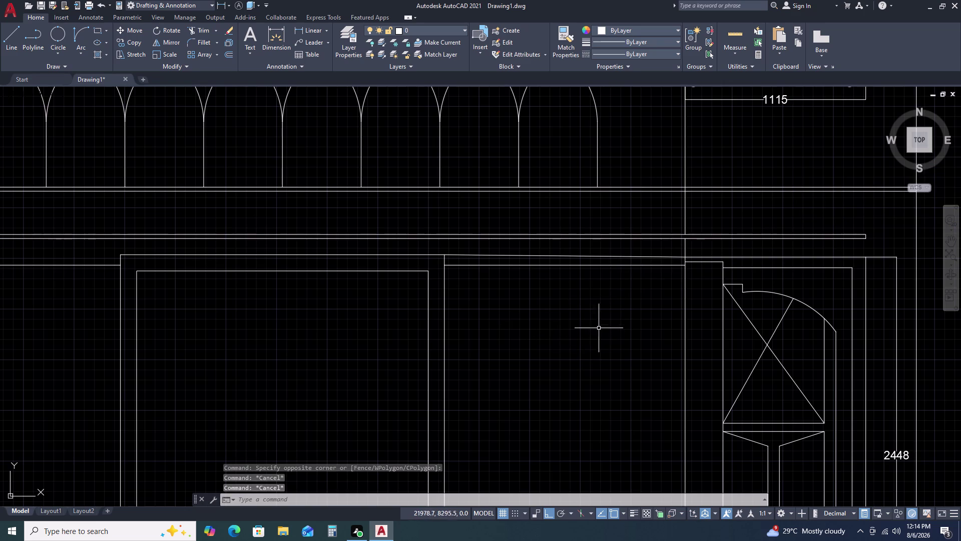
key(d)
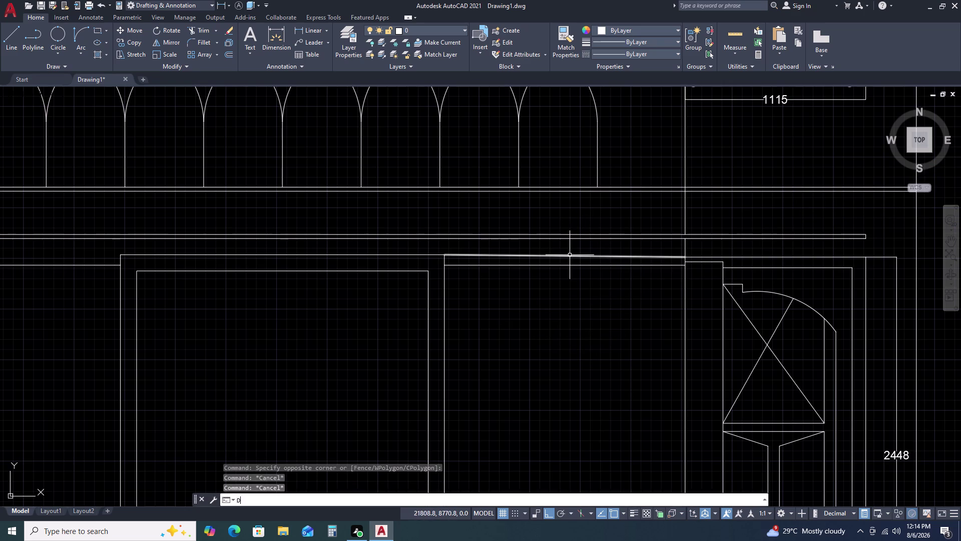
text(LI)
key(space)
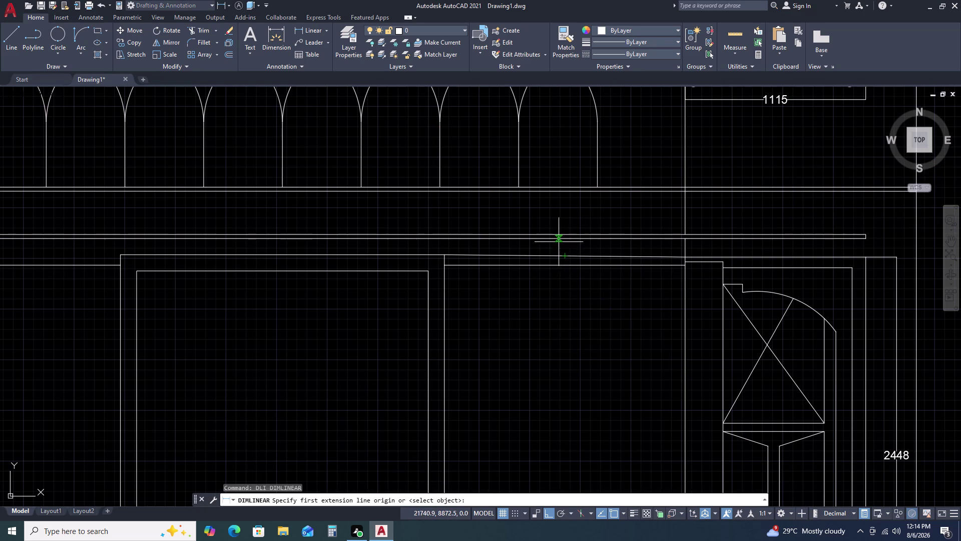
click(443, 253)
click(445, 236)
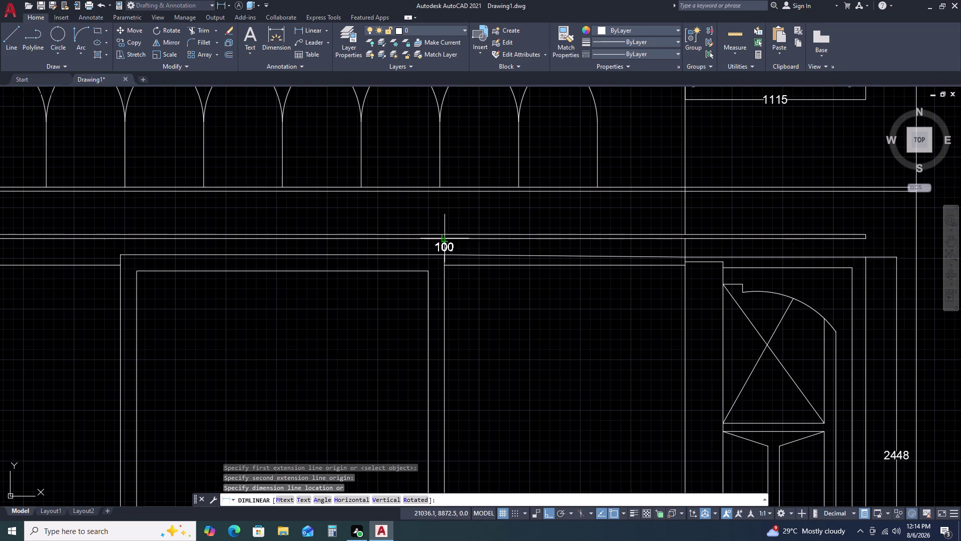
key(Escape)
scroll(down, 3)
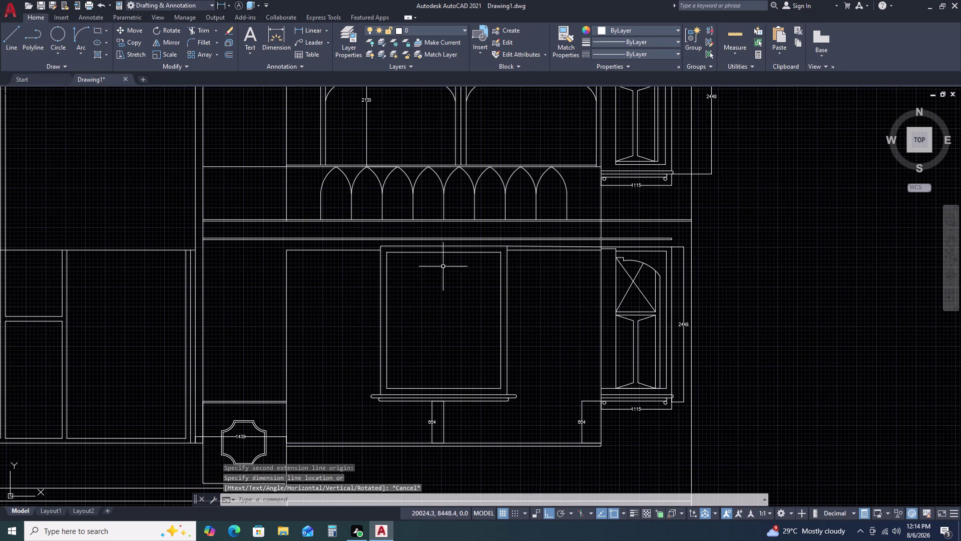
middle_drag(353, 242, 364, 245)
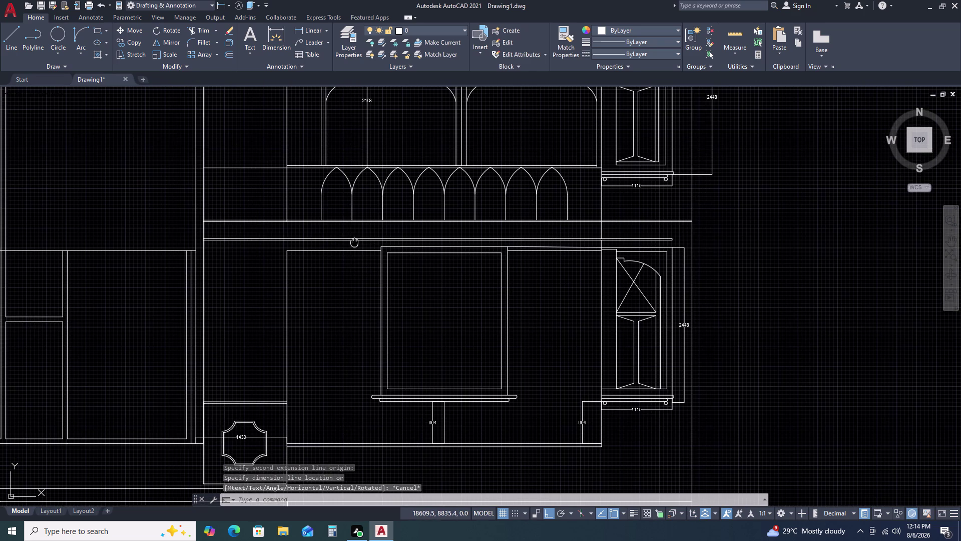
middle_drag(364, 245, 513, 252)
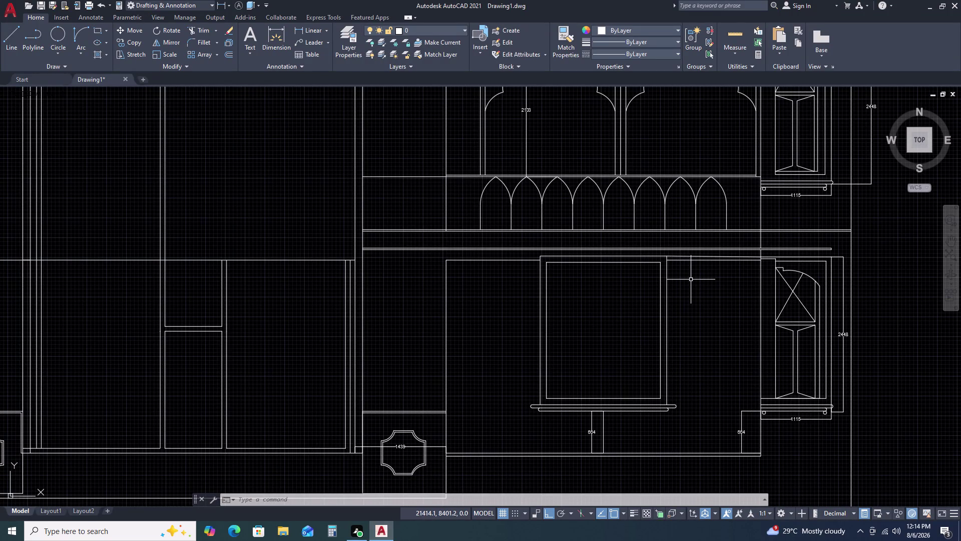
scroll(up, 3)
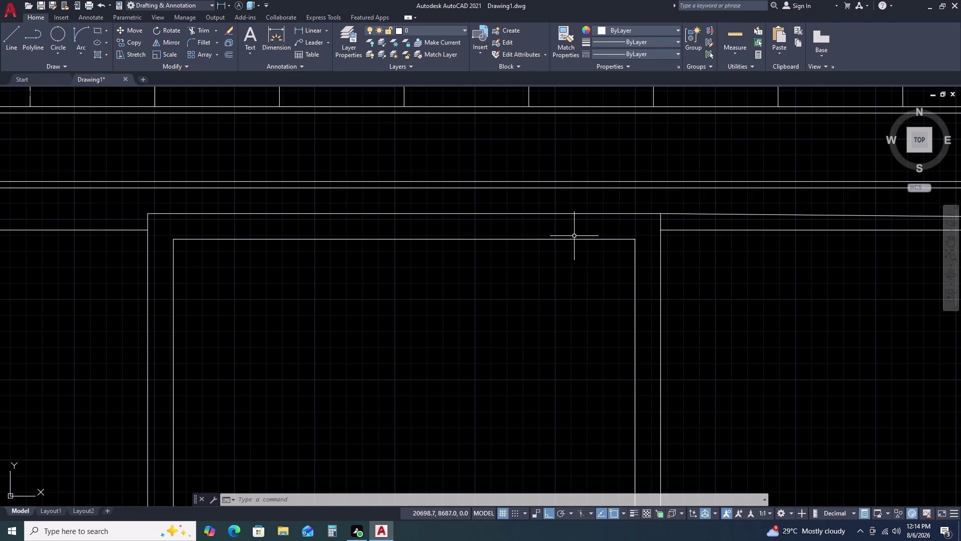
text(TR)
key(space)
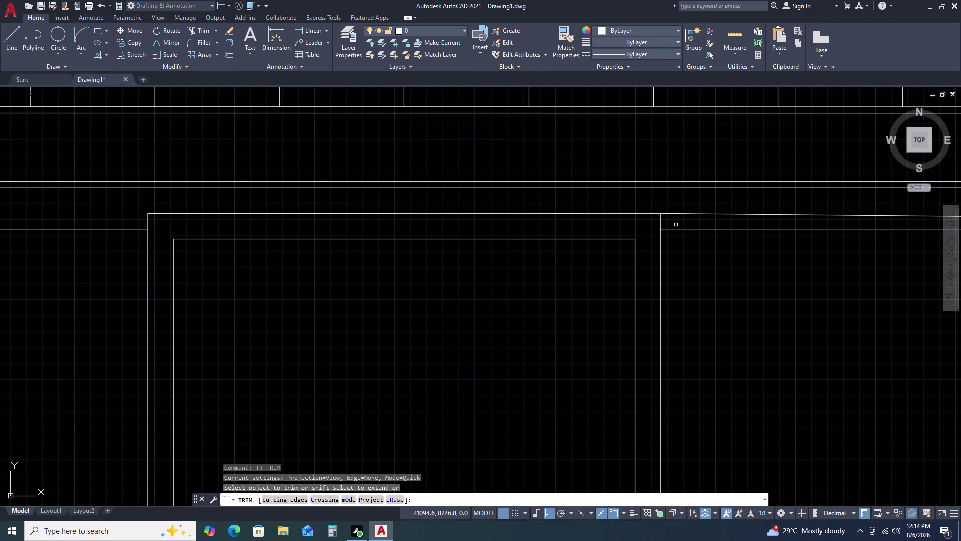
scroll(down, 3)
scroll(down, 3)
key(Escape)
scroll(down, 3)
scroll(up, 3)
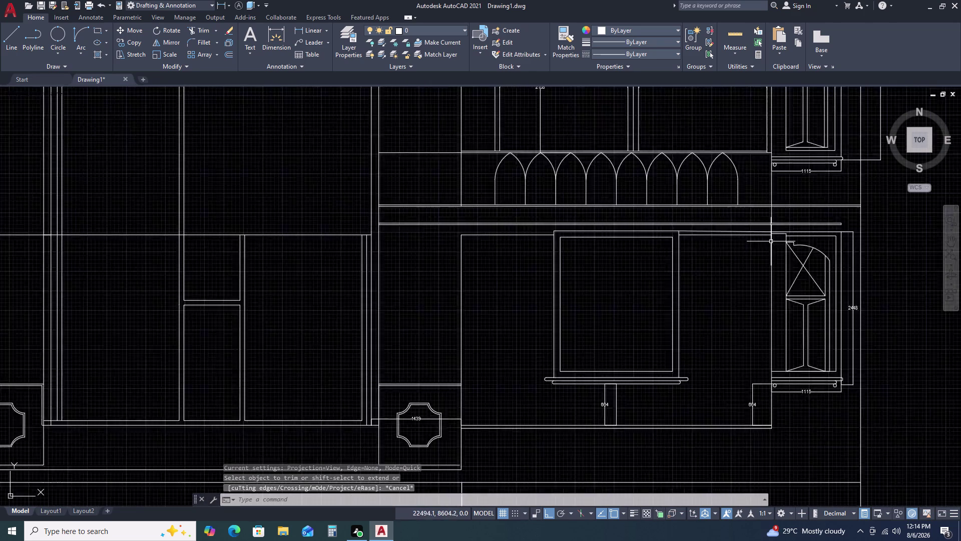
middle_click(785, 244)
middle_drag(780, 247, 716, 237)
scroll(down, 3)
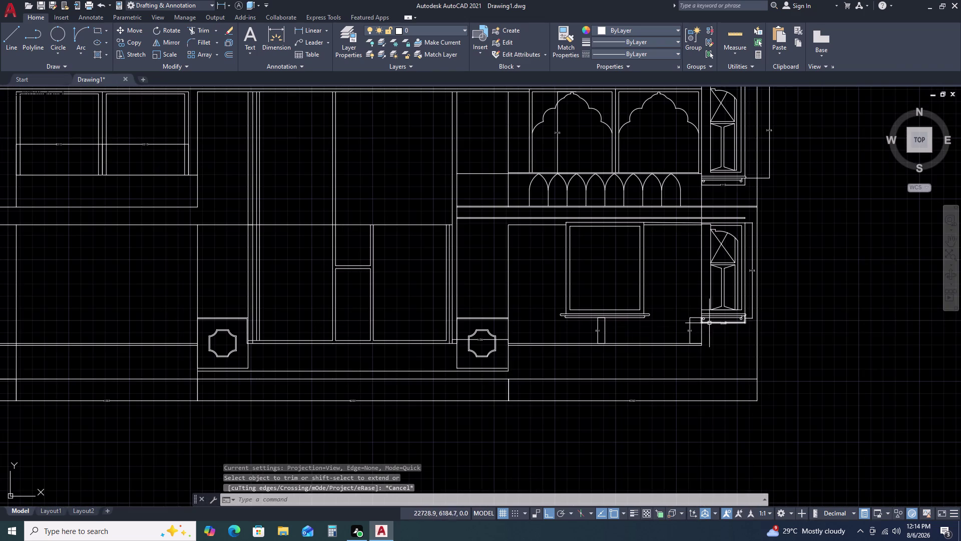
scroll(up, 3)
scroll(down, 3)
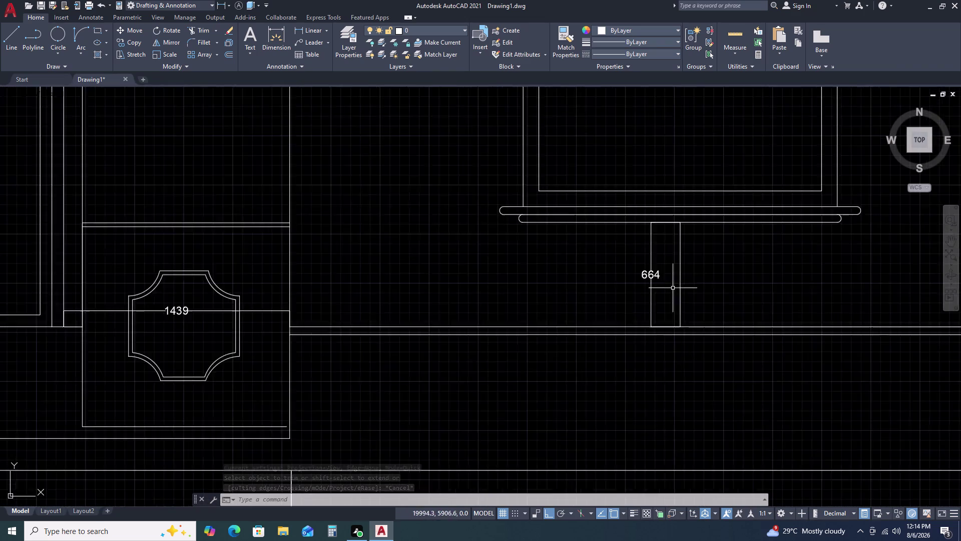
scroll(down, 3)
scroll(down, 3)
middle_drag(747, 267, 691, 268)
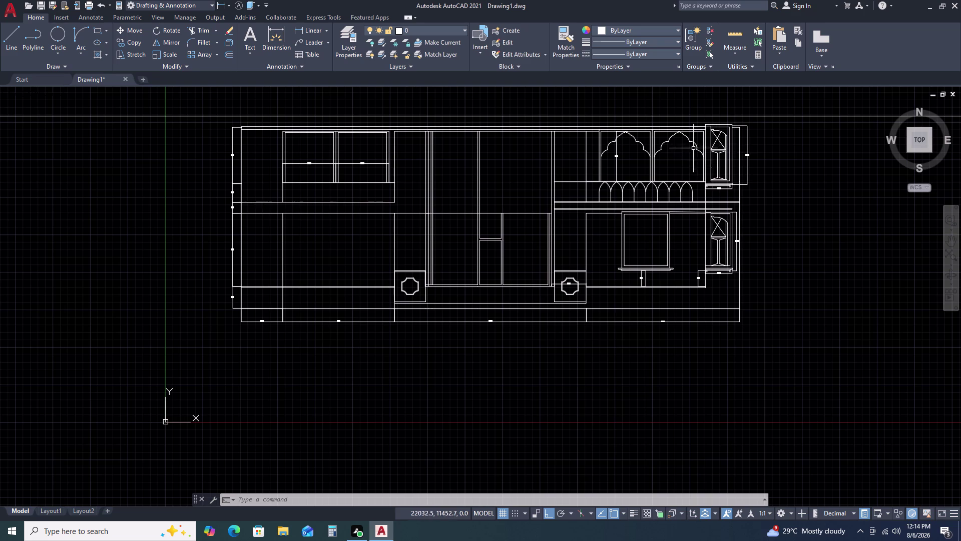
middle_click(673, 215)
middle_drag(627, 140, 607, 221)
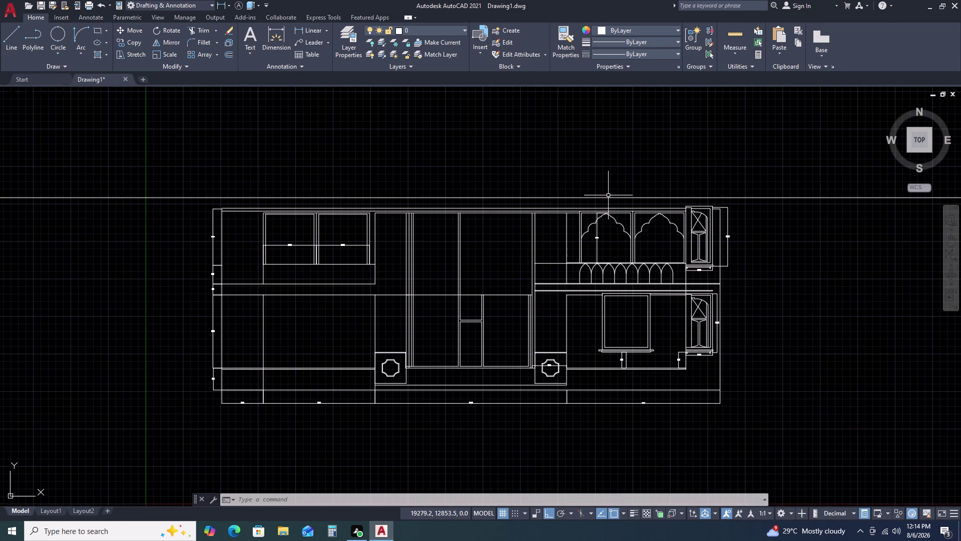
scroll(up, 3)
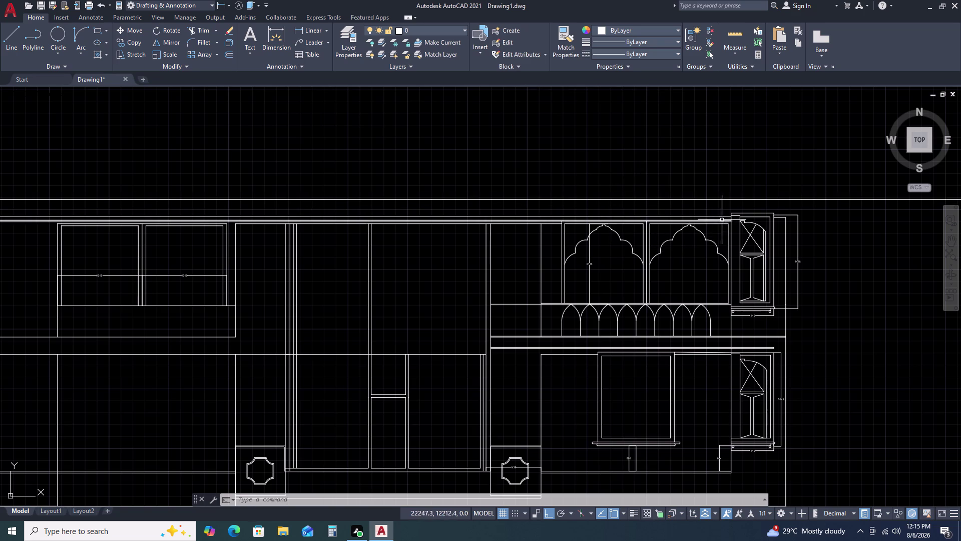
click(750, 214)
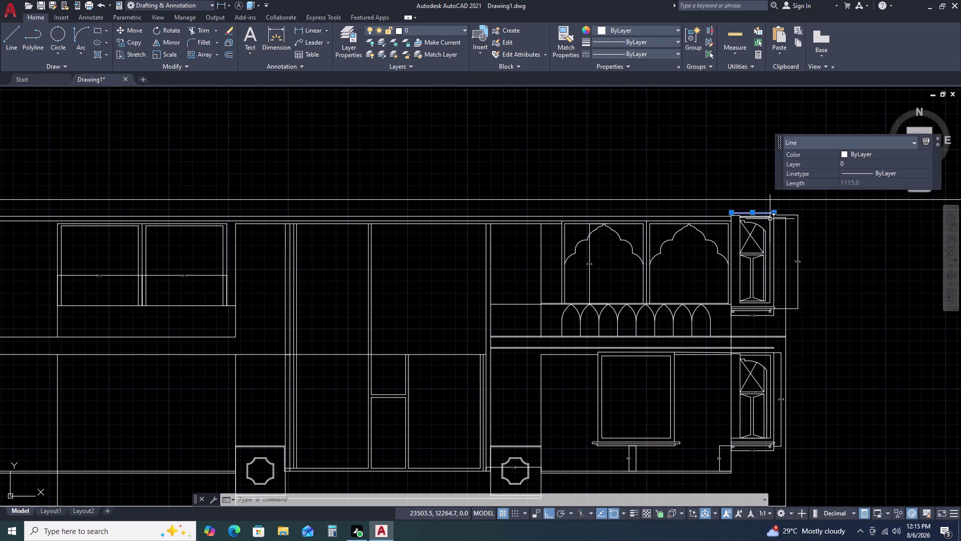
key(Escape)
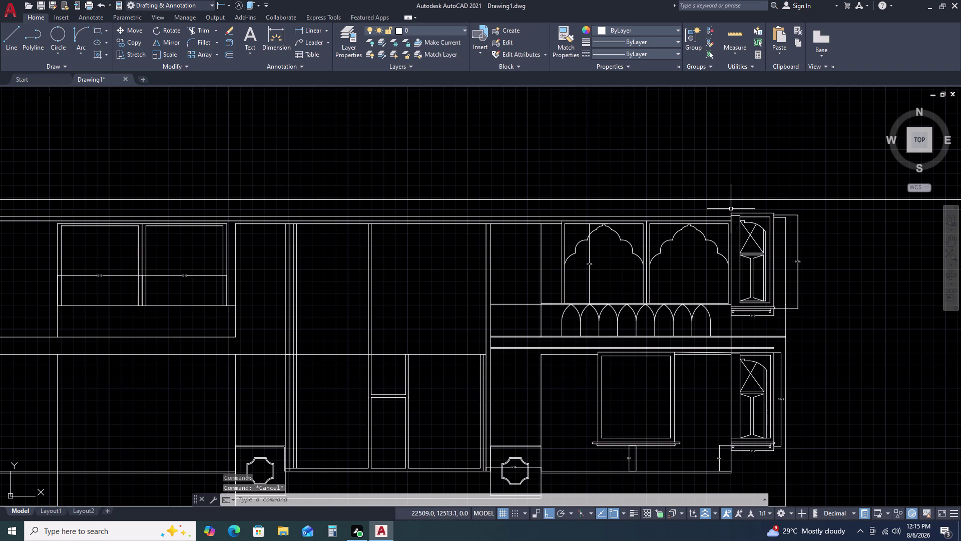
click(724, 209)
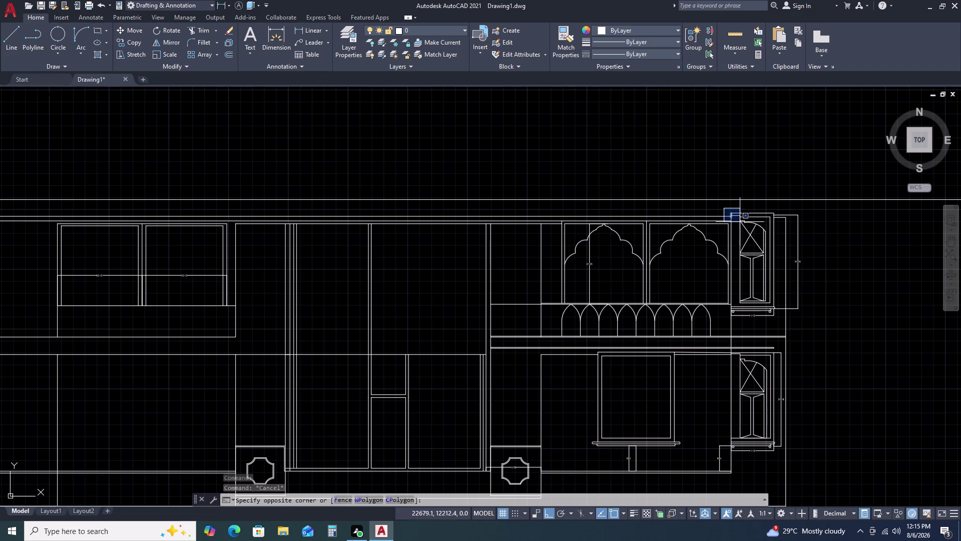
key(Escape)
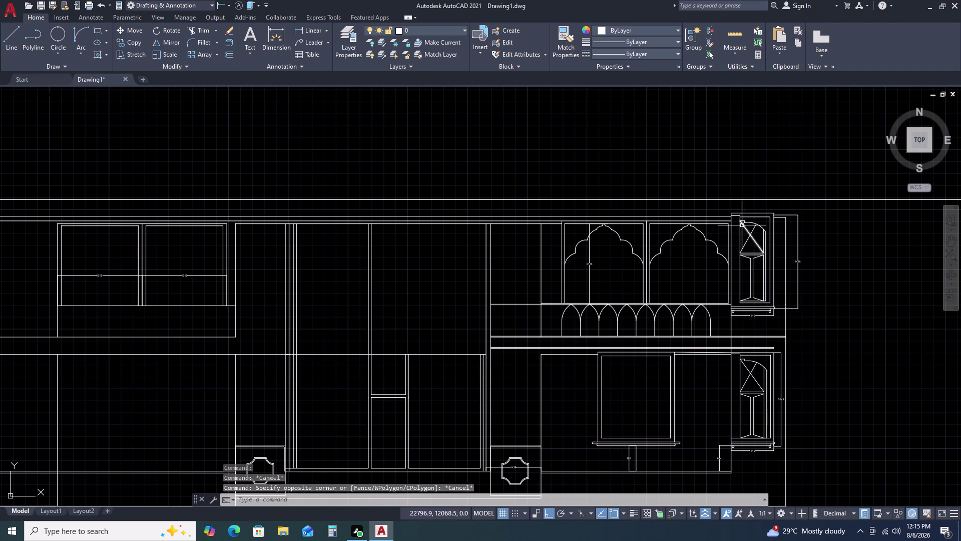
Window-select the upper side window assembly and move it right of the facade.
click(730, 206)
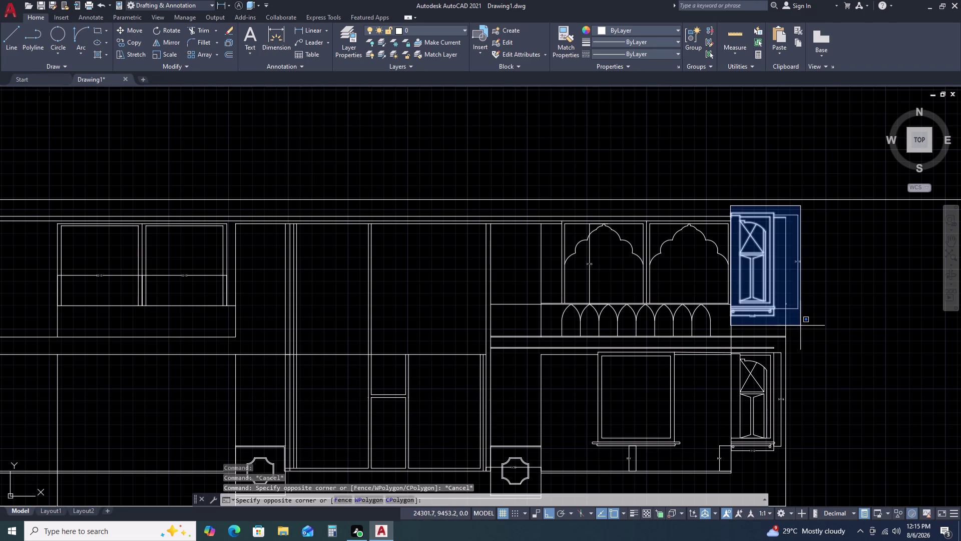
click(801, 325)
text(M)
key(space)
click(804, 322)
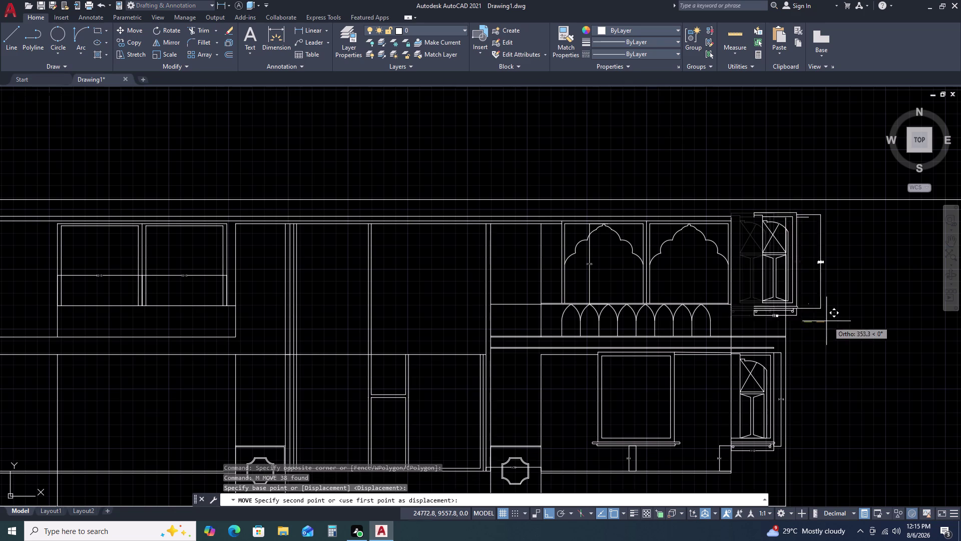
click(885, 336)
middle_drag(813, 398, 789, 365)
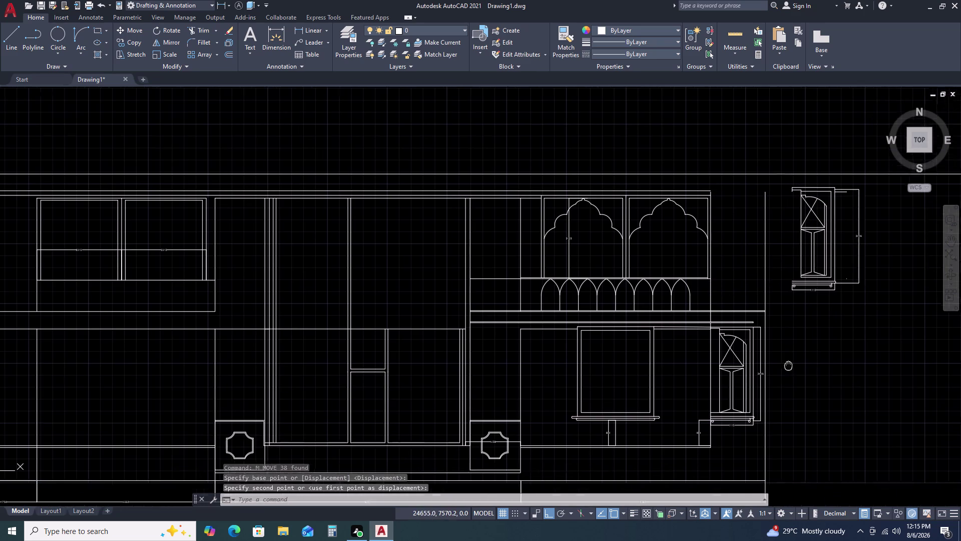
Window-select the lower side window assembly for copying with CO.
click(704, 309)
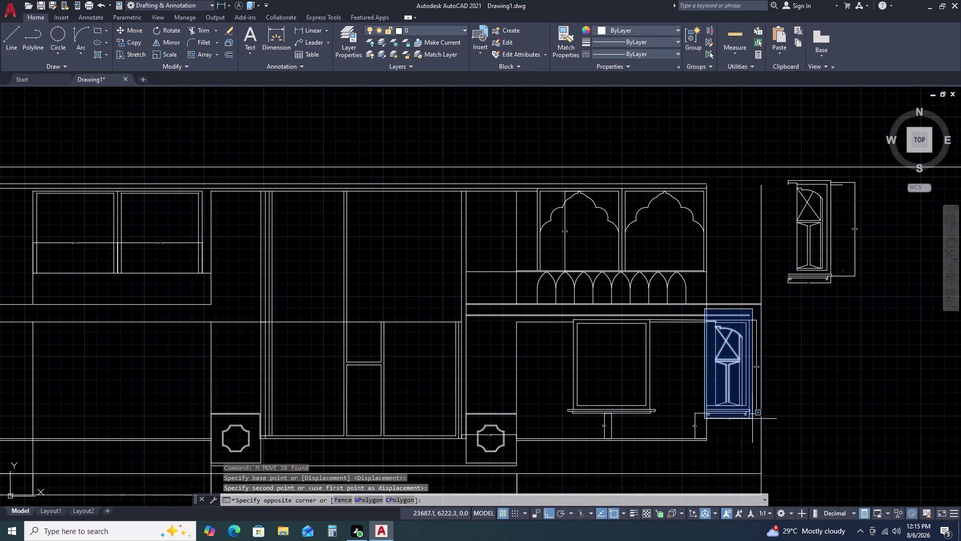
click(770, 429)
text(C)
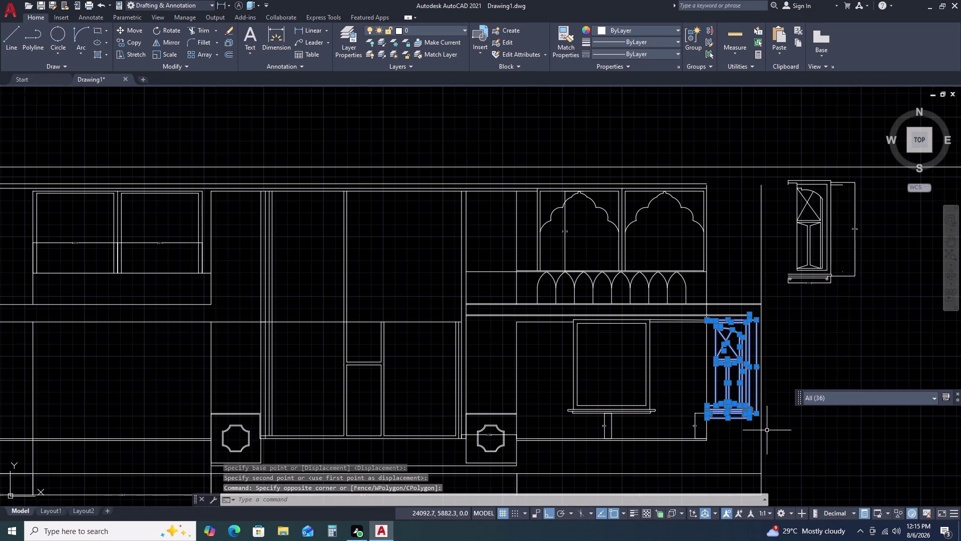
text(O)
key(space)
Erase the small vertical line stub above the lower window.
scroll(up, 3)
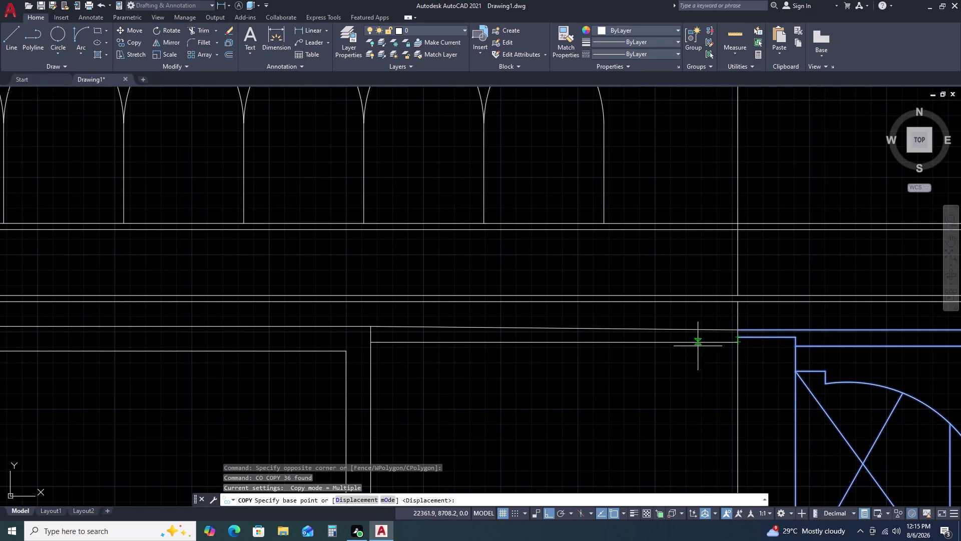
scroll(down, 3)
middle_drag(791, 341, 740, 332)
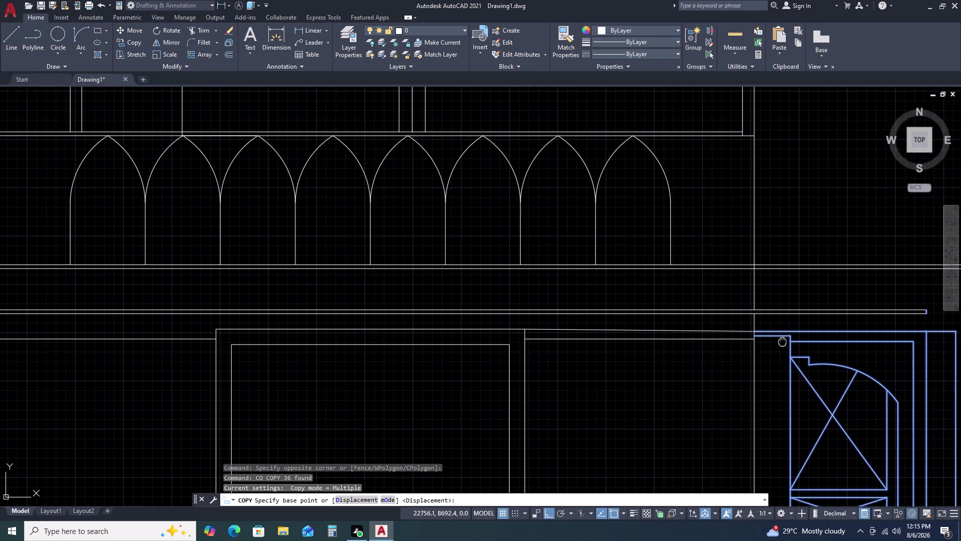
middle_drag(740, 332, 679, 290)
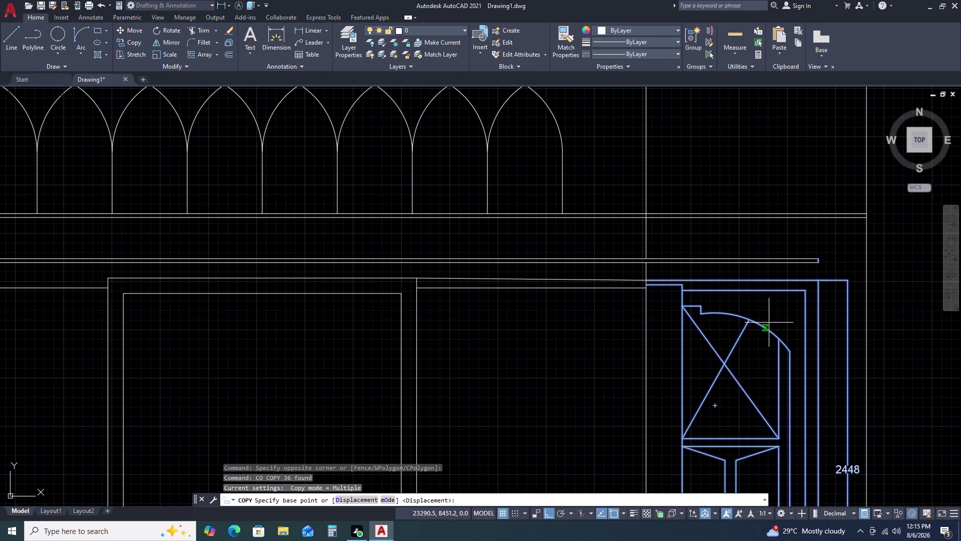
key(Escape)
click(673, 284)
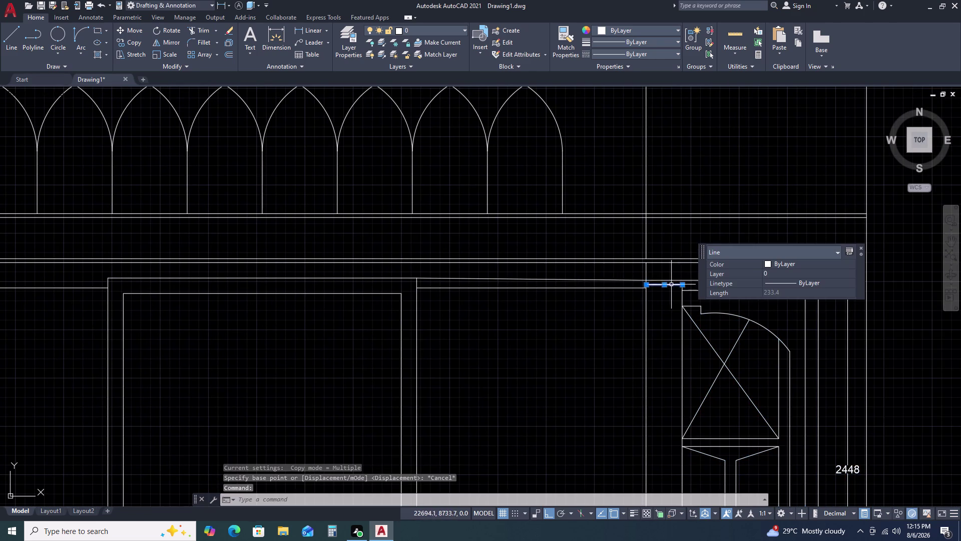
click(664, 286)
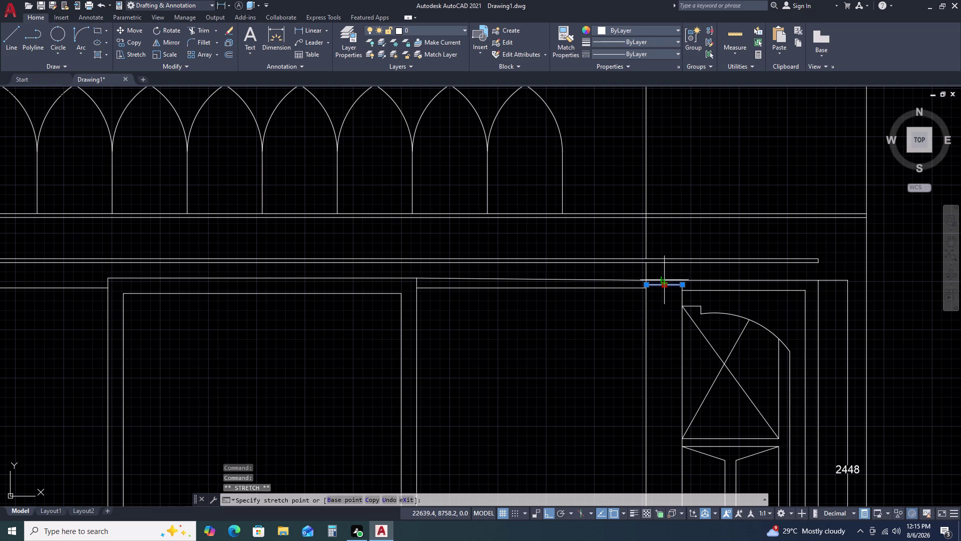
click(665, 280)
key(Escape)
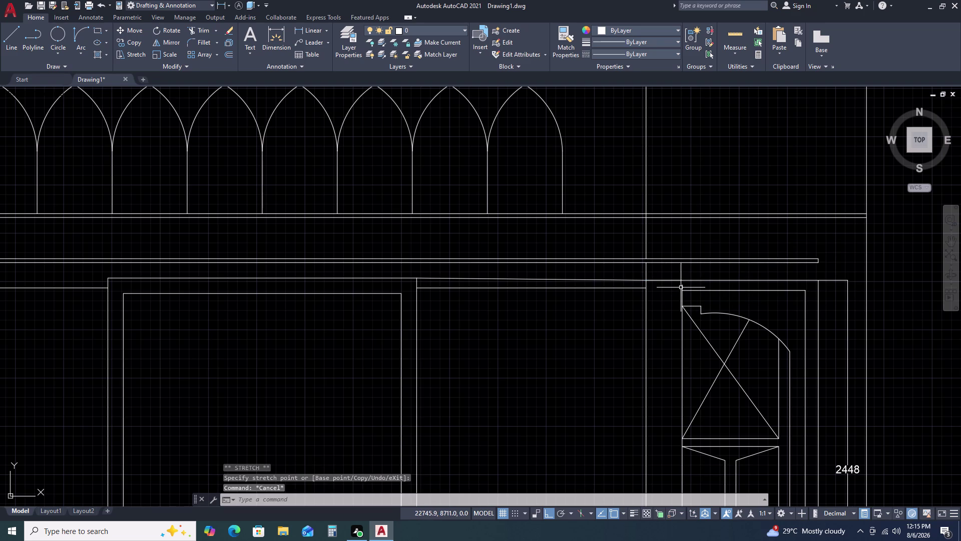
click(681, 287)
scroll(up, 3)
click(681, 284)
click(682, 283)
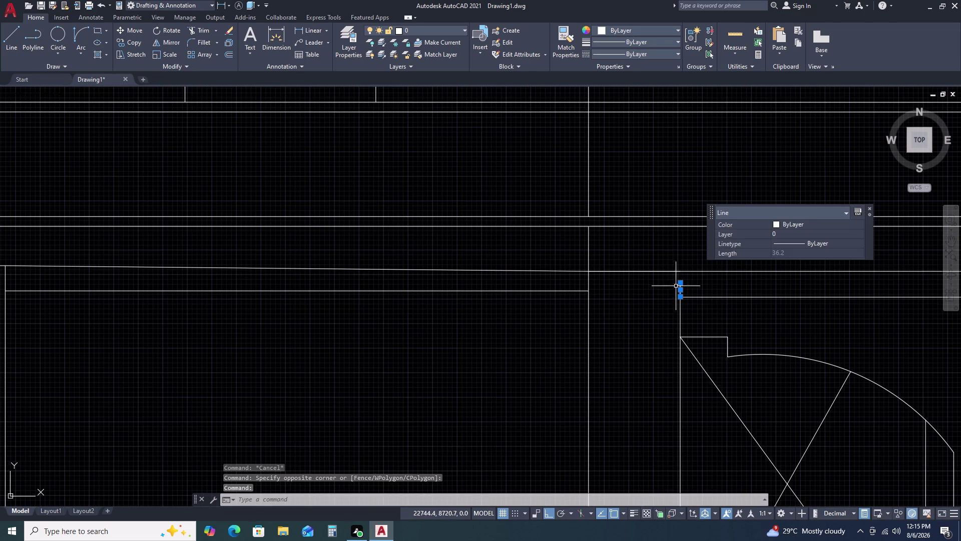
click(674, 287)
key(Escape)
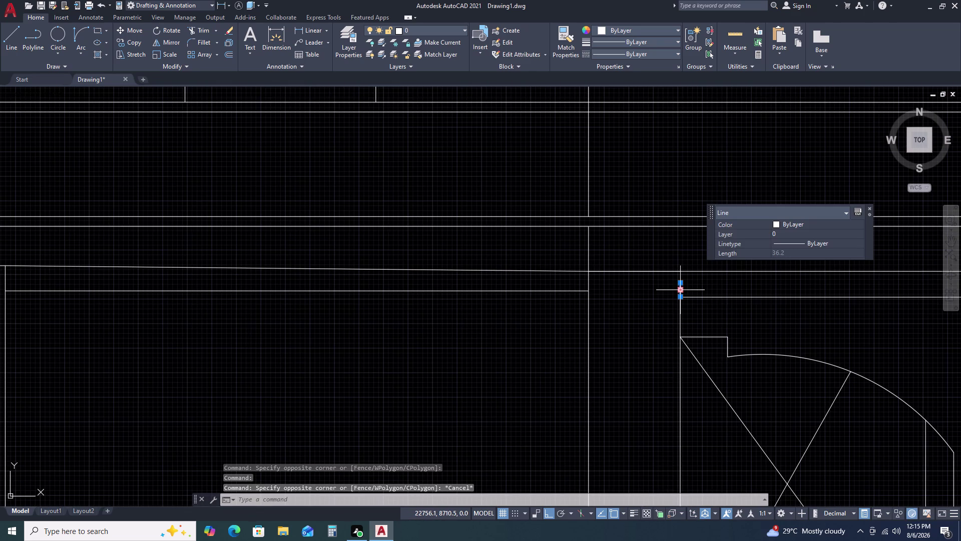
key(Delete)
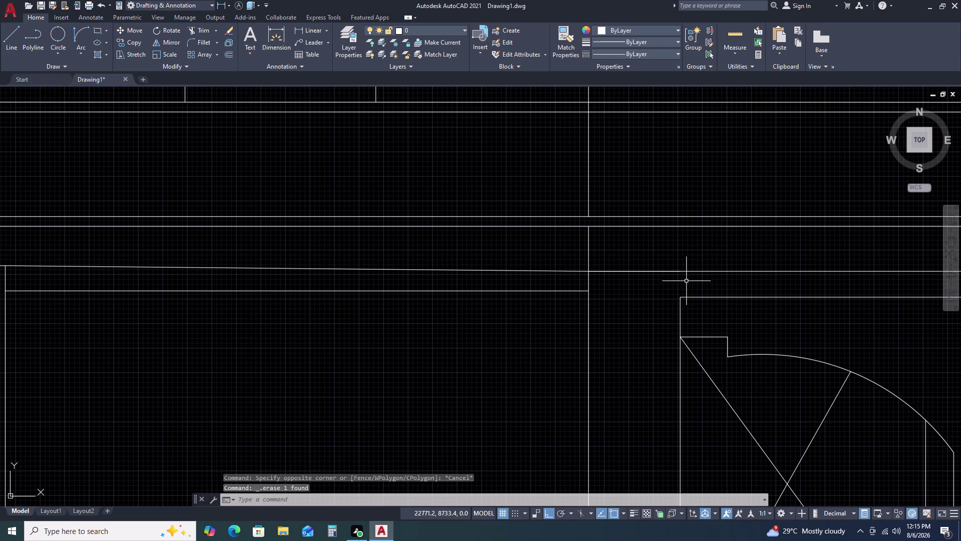
Erase the remaining unwanted vertical line near the door frame.
click(683, 310)
click(671, 308)
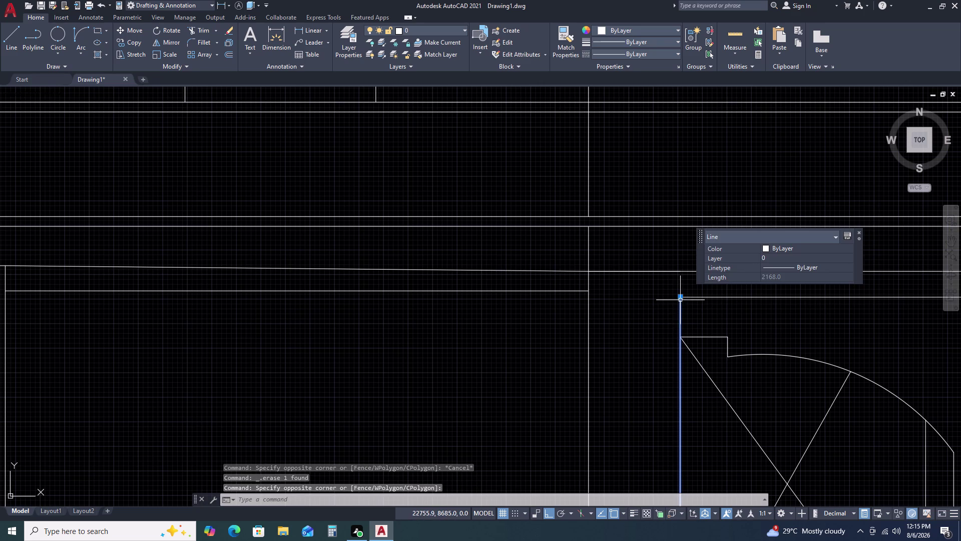
click(682, 298)
click(683, 269)
key(Escape)
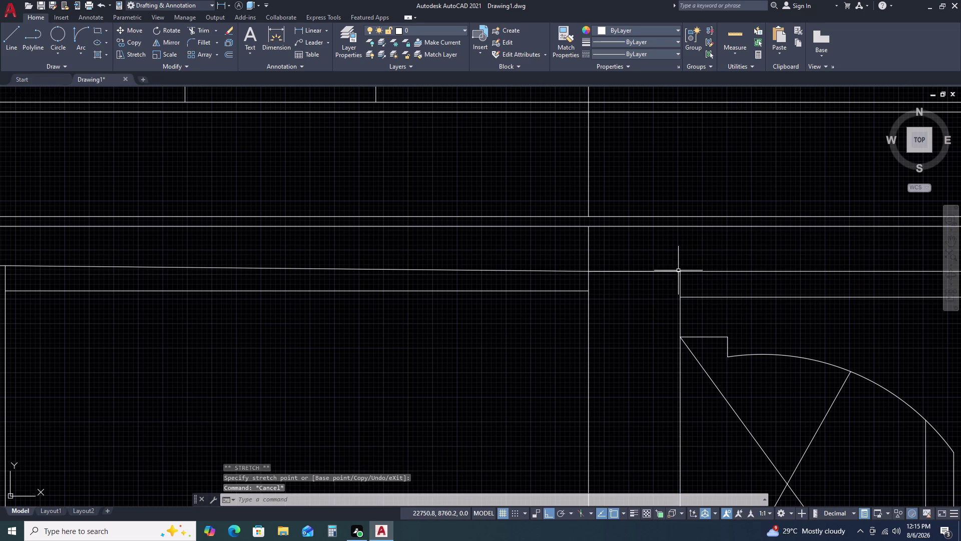
click(669, 271)
key(Delete)
scroll(down, 3)
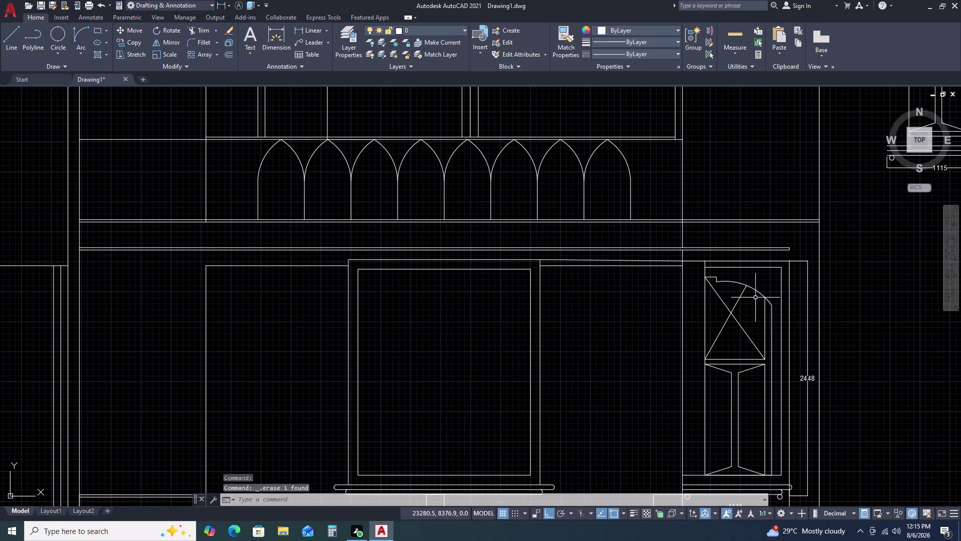
middle_drag(761, 320, 736, 280)
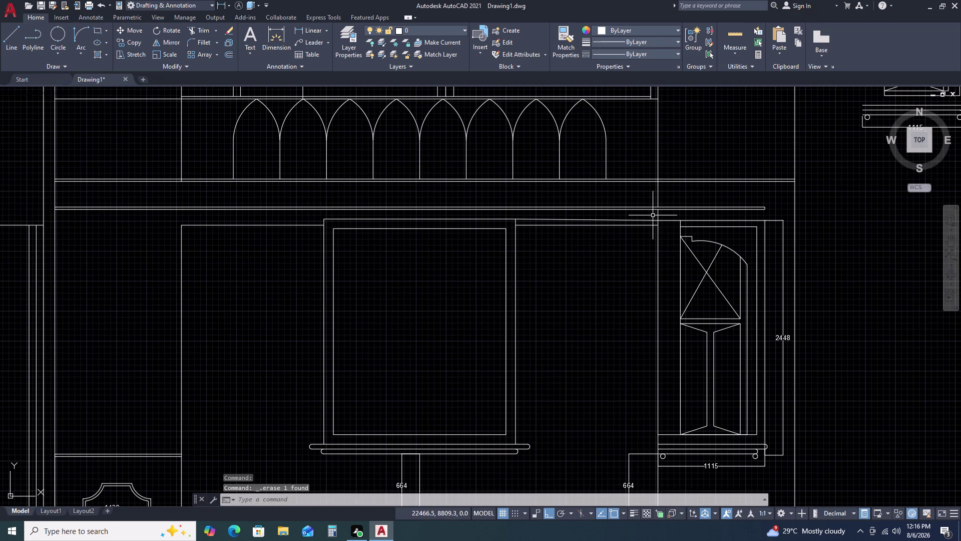
Window-select the right-hand window unit and copy it from its top corner.
click(653, 215)
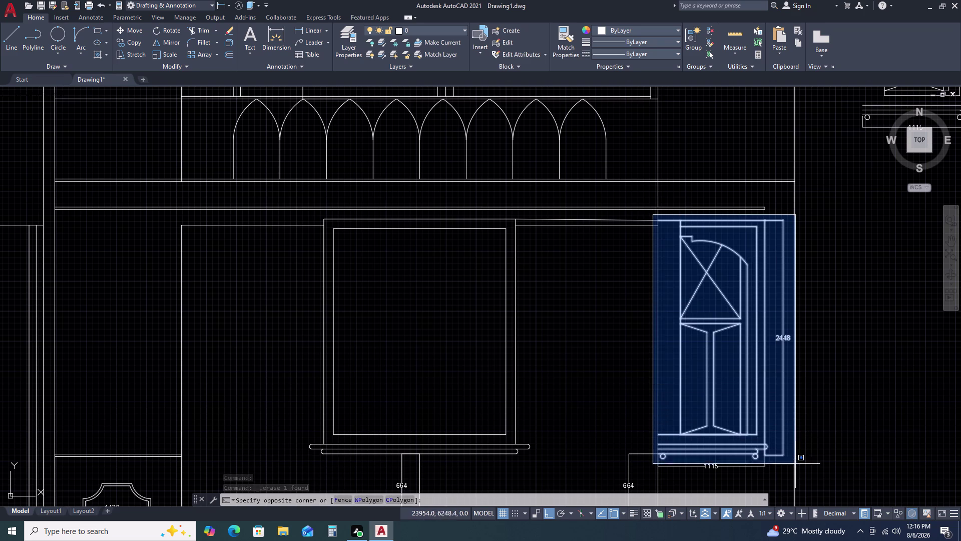
click(795, 477)
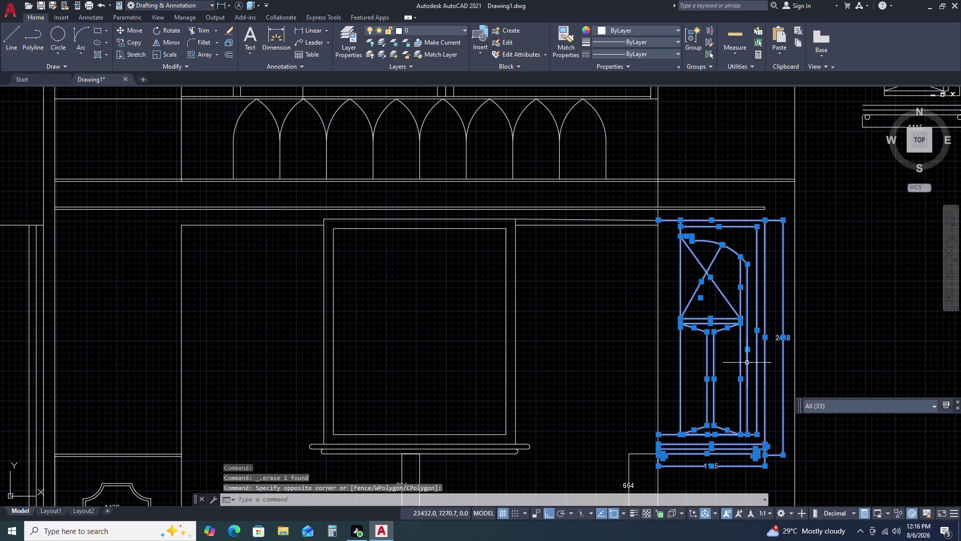
key(c)
text(O)
key(space)
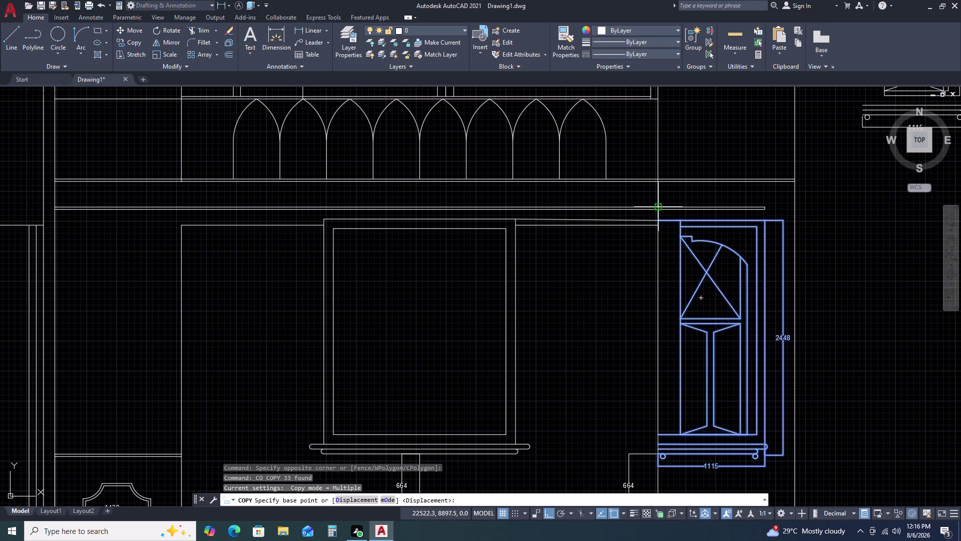
click(660, 221)
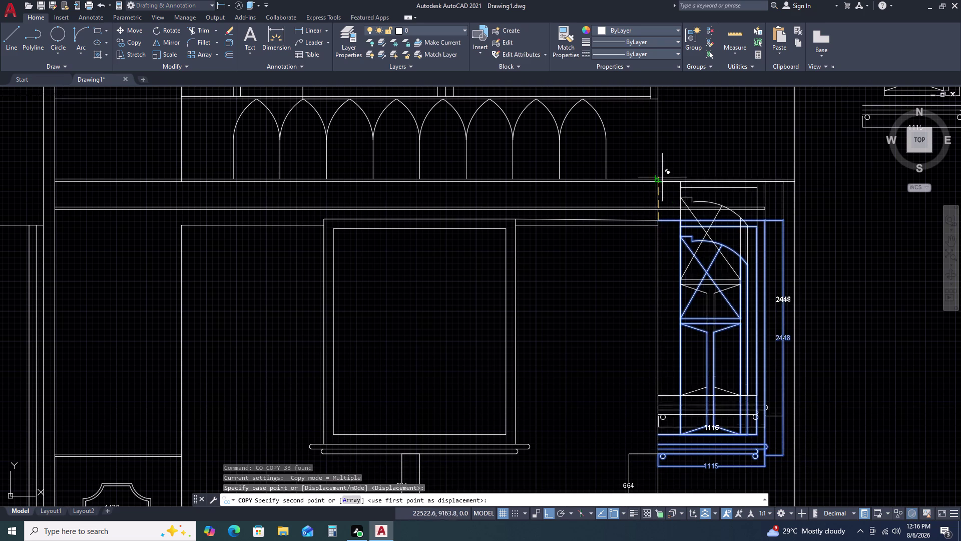
Place the copy on the upper storey beside the cusped arches.
scroll(down, 3)
middle_drag(670, 152, 670, 158)
middle_drag(670, 195, 670, 203)
middle_drag(670, 210, 670, 243)
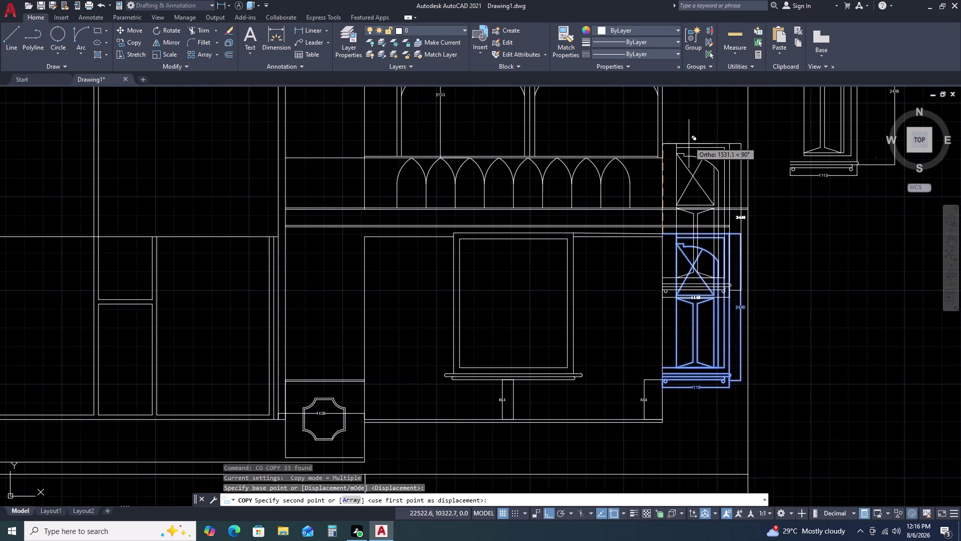
middle_drag(689, 137, 674, 296)
scroll(down, 3)
scroll(up, 3)
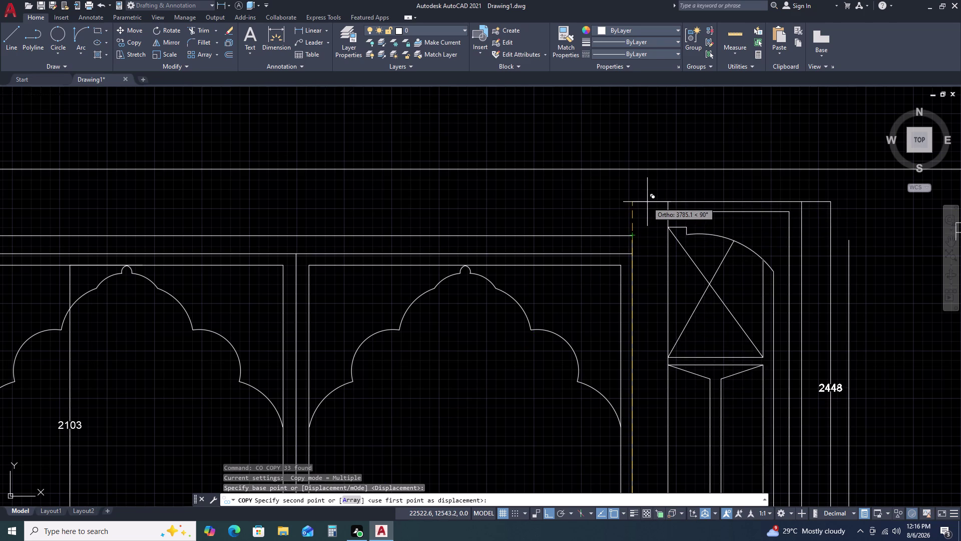
scroll(down, 3)
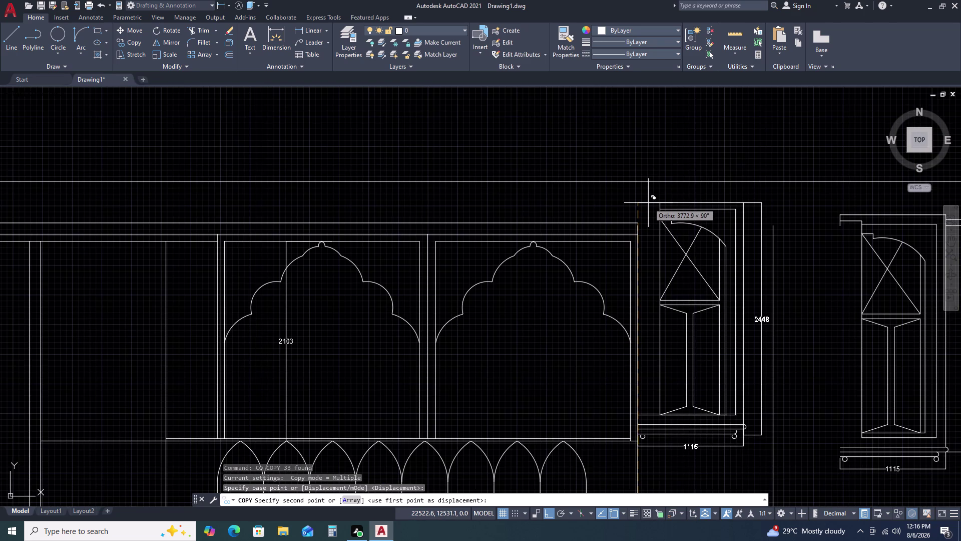
click(648, 203)
key(Escape)
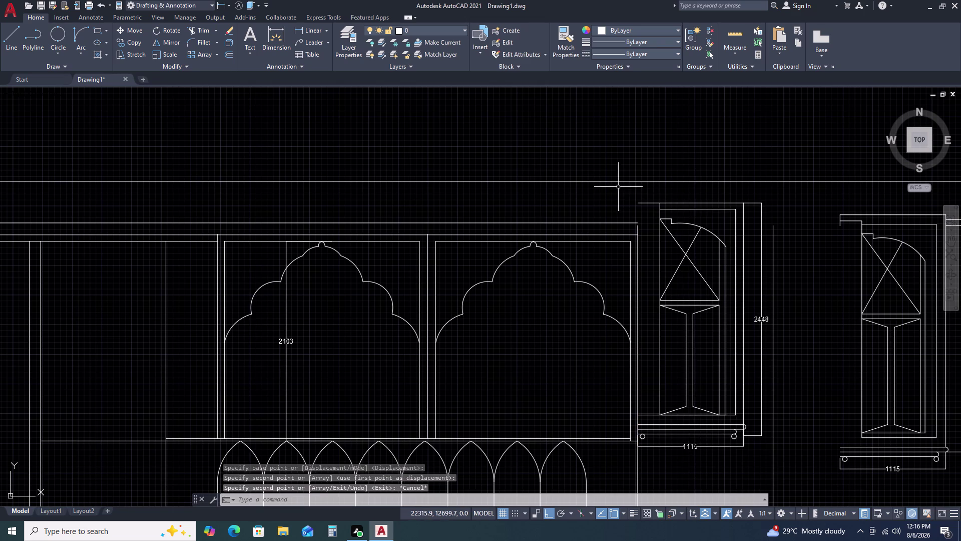
click(618, 187)
Reselect only the copied window unit, dropping the extra object caught.
click(794, 462)
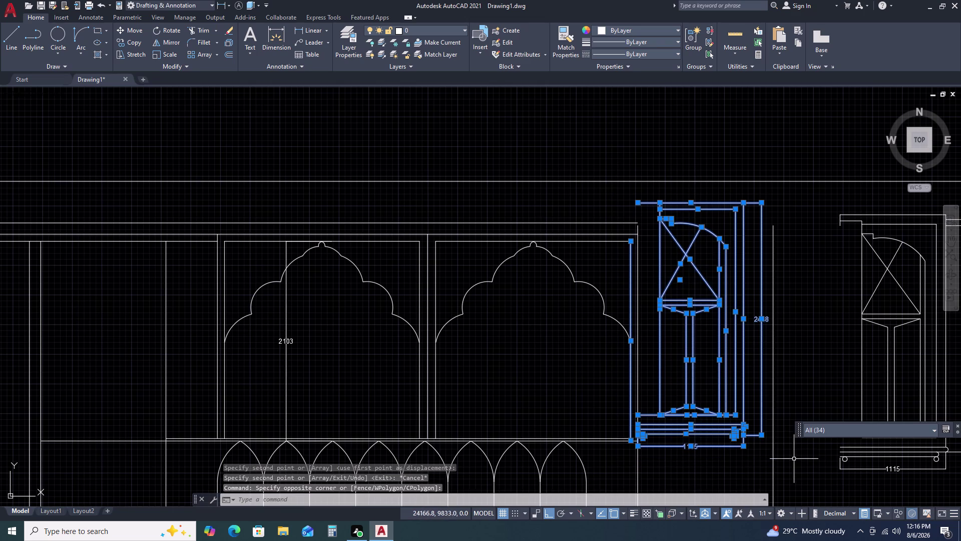
key(Escape)
click(636, 201)
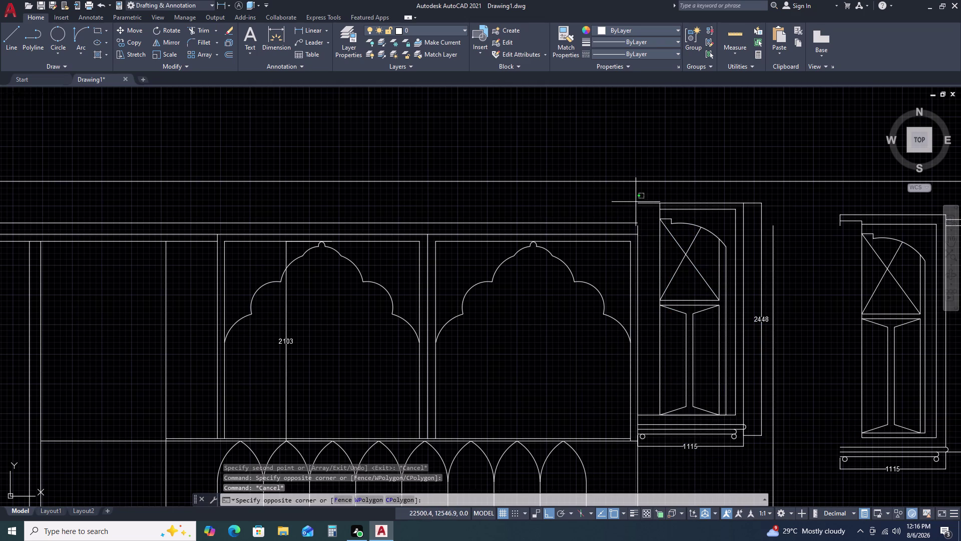
click(773, 467)
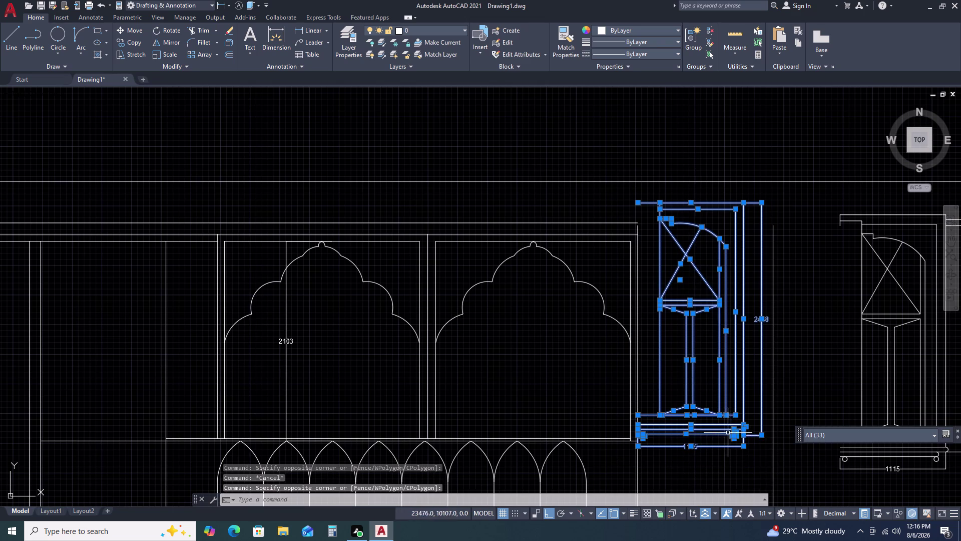
Move the copy from its top corner onto the upper wall line endpoint.
key(m)
key(space)
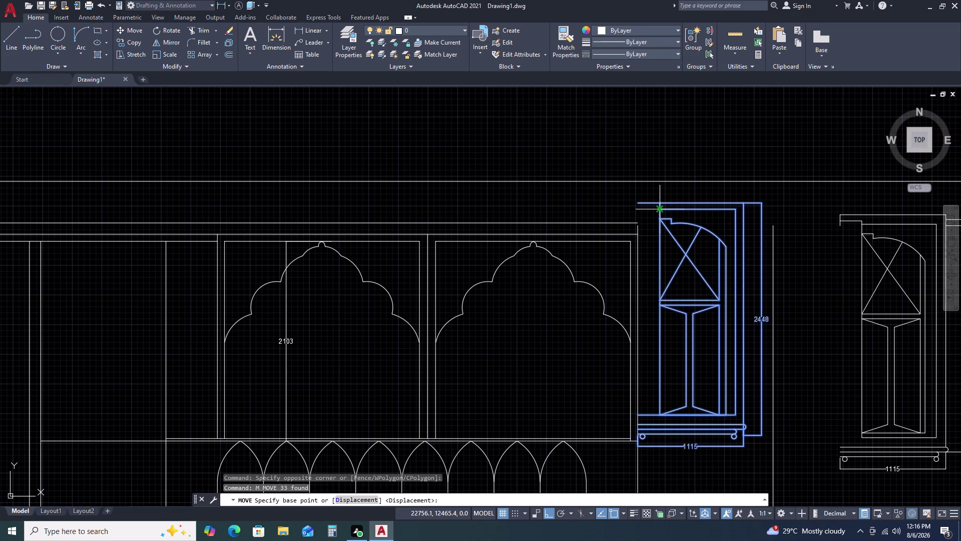
scroll(up, 3)
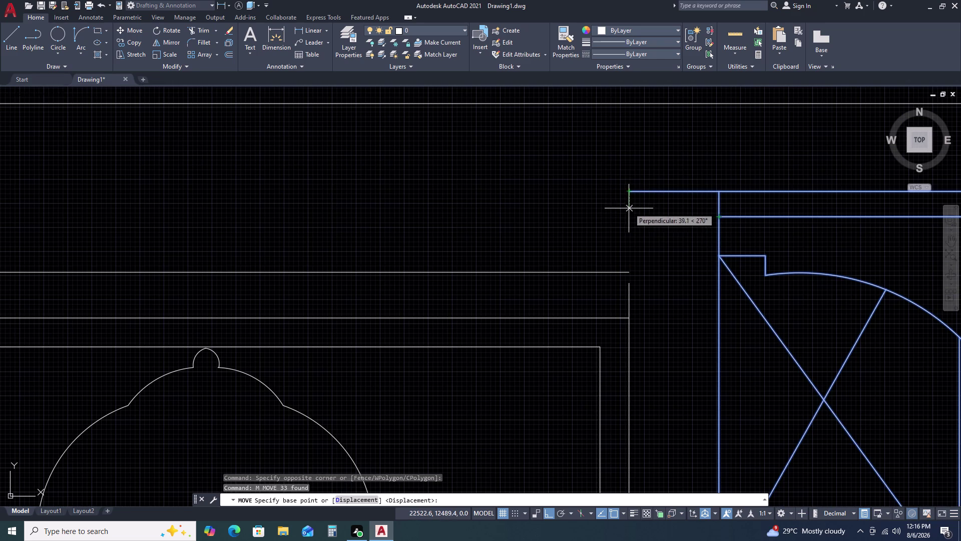
click(629, 217)
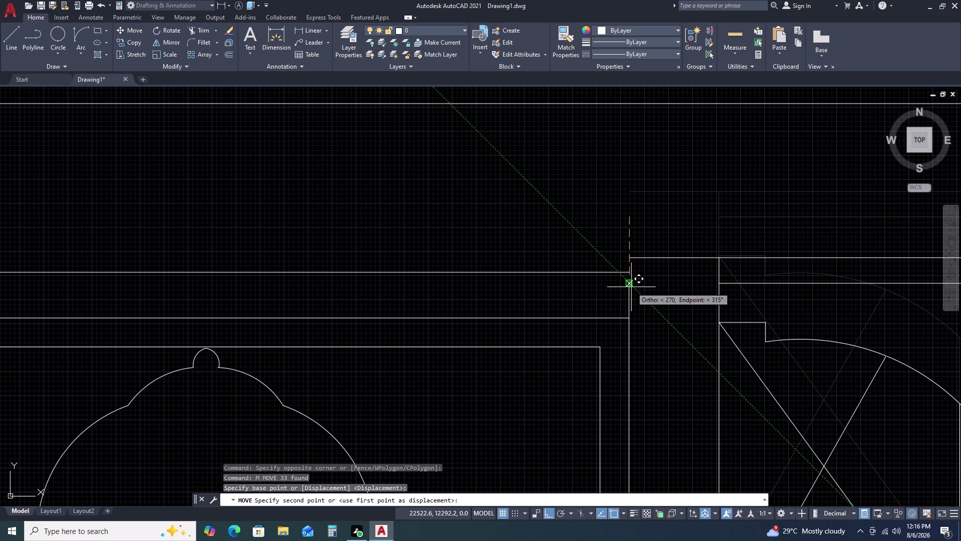
click(630, 272)
scroll(down, 3)
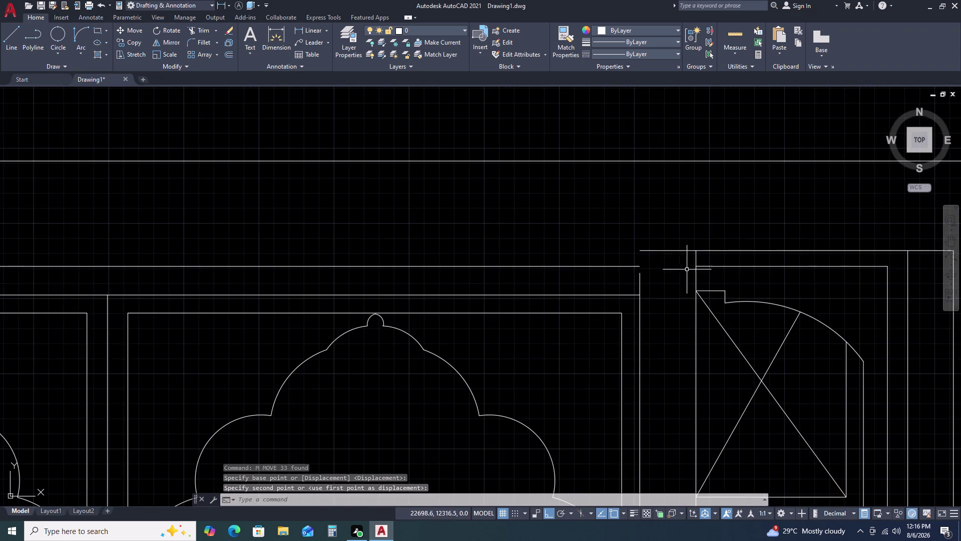
scroll(down, 3)
middle_drag(753, 337, 715, 299)
scroll(down, 3)
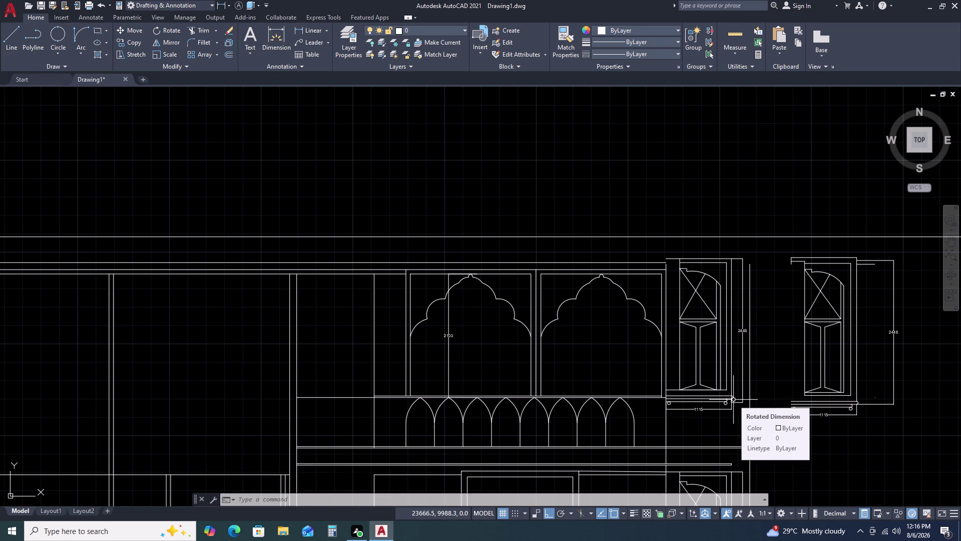
scroll(up, 3)
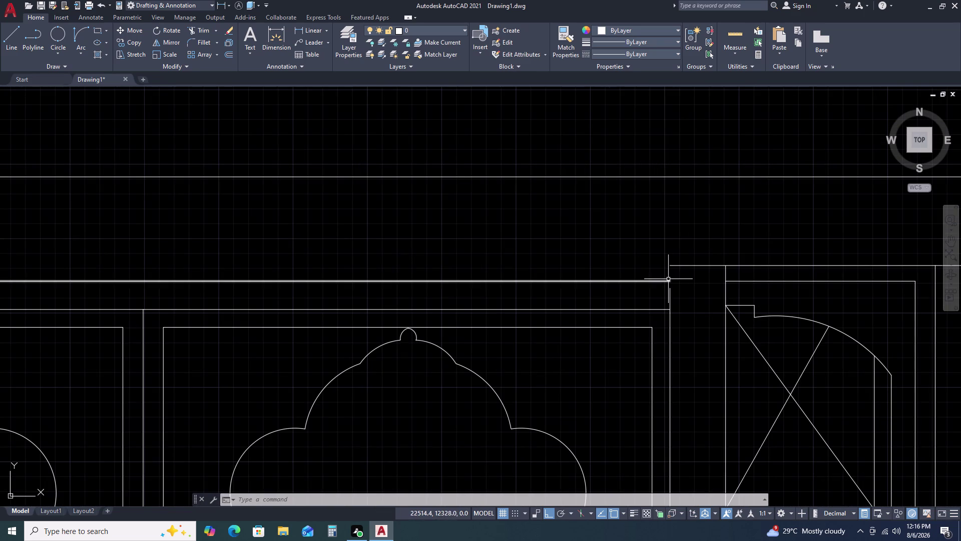
text(EX)
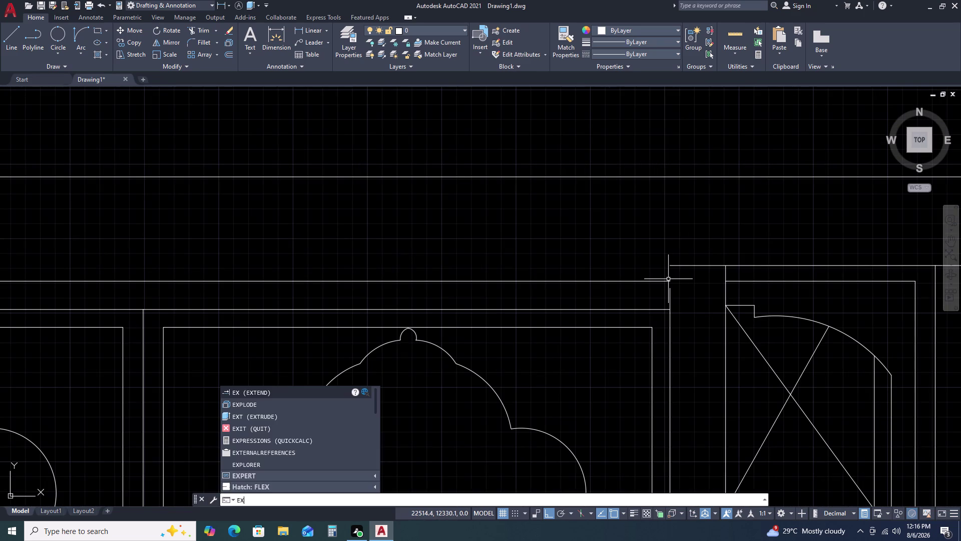
key(space)
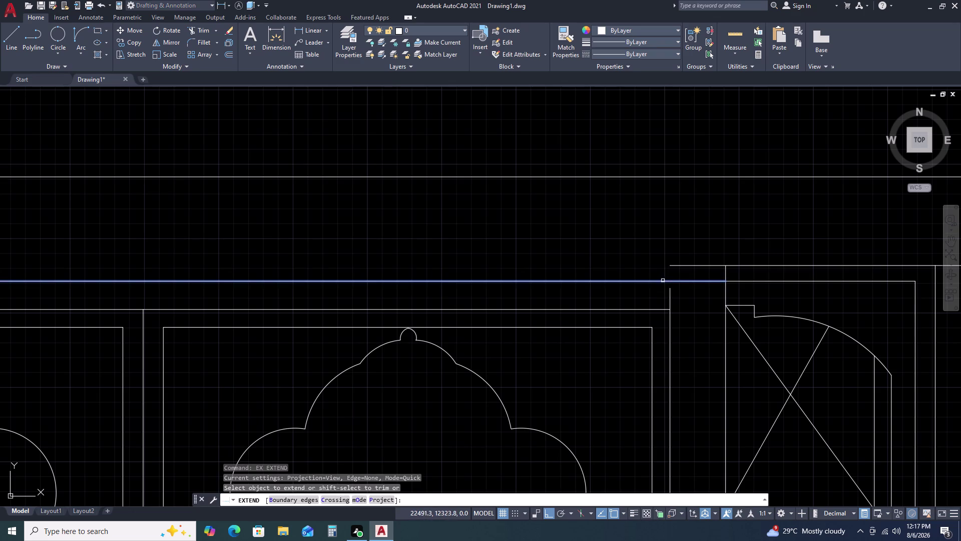
click(663, 280)
click(670, 296)
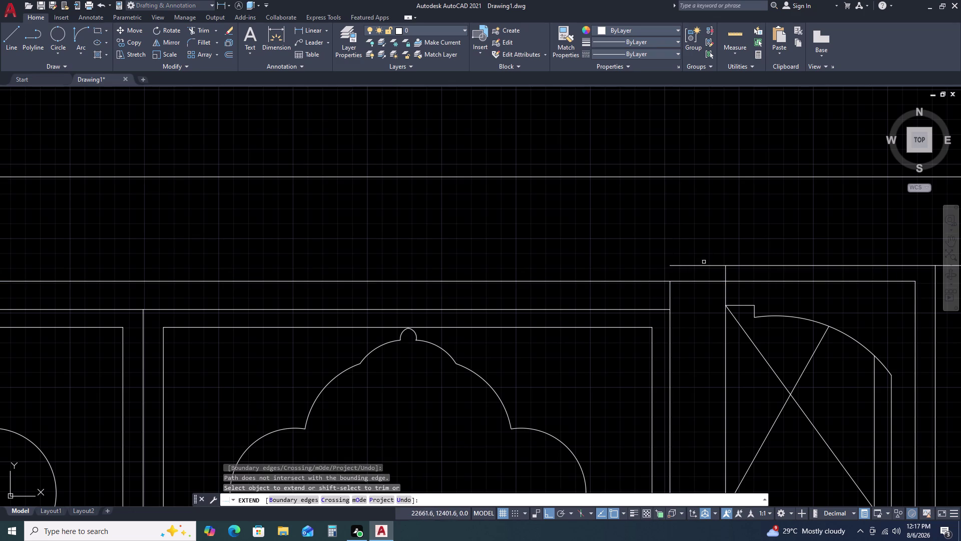
key(Escape)
scroll(down, 3)
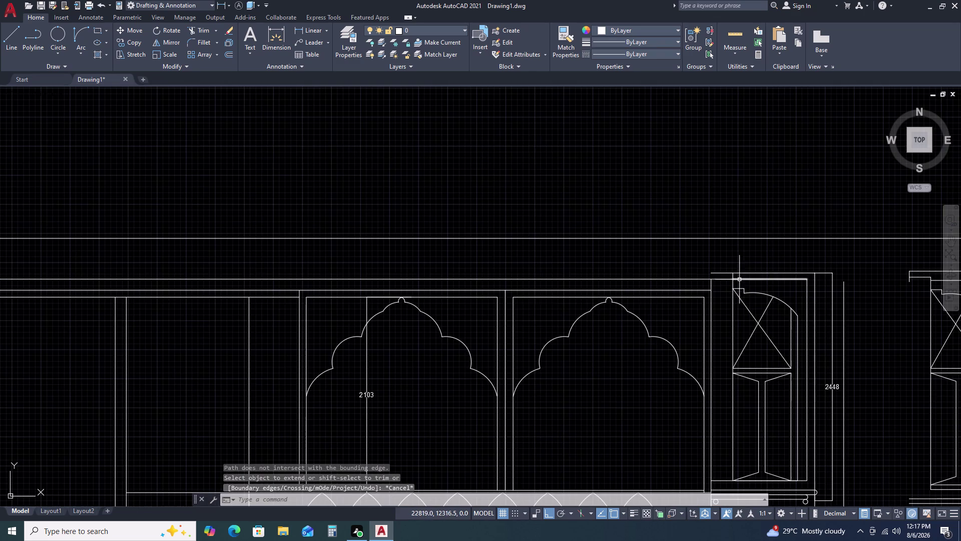
scroll(down, 3)
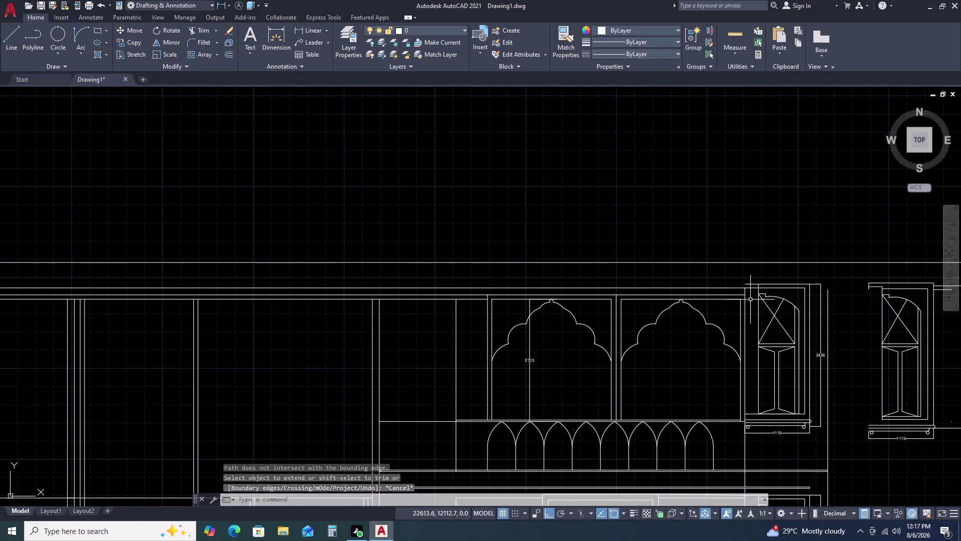
scroll(up, 3)
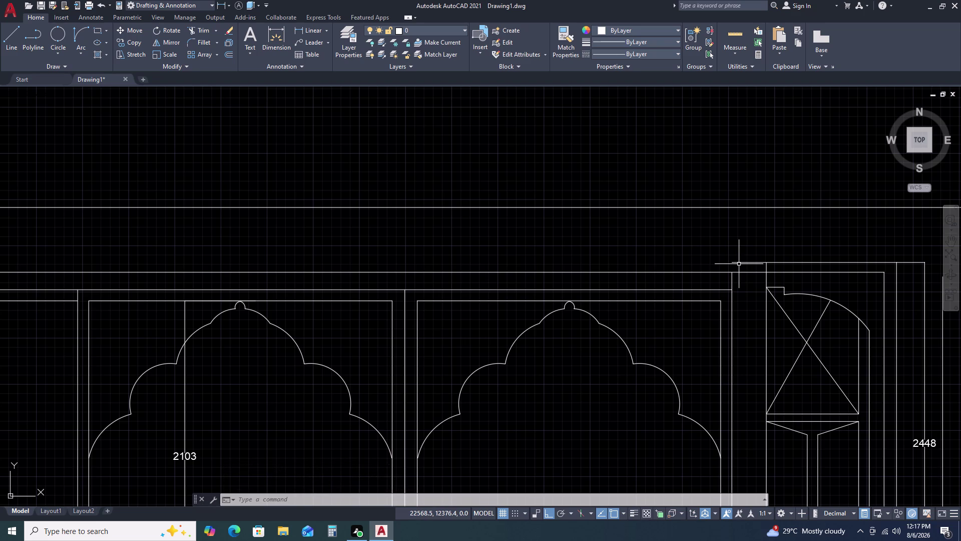
Start a fillet on the corner lines, then abandon it.
text(F)
key(space)
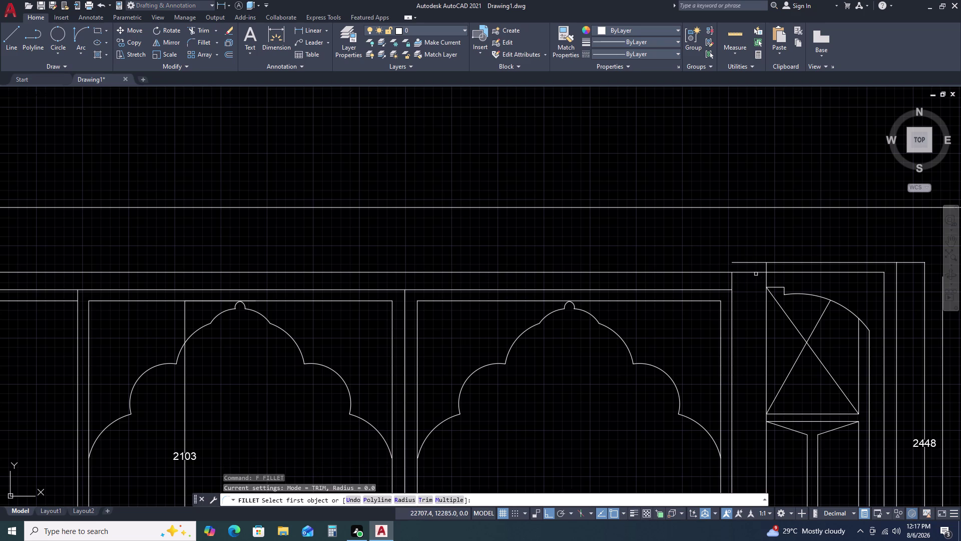
click(745, 262)
click(730, 280)
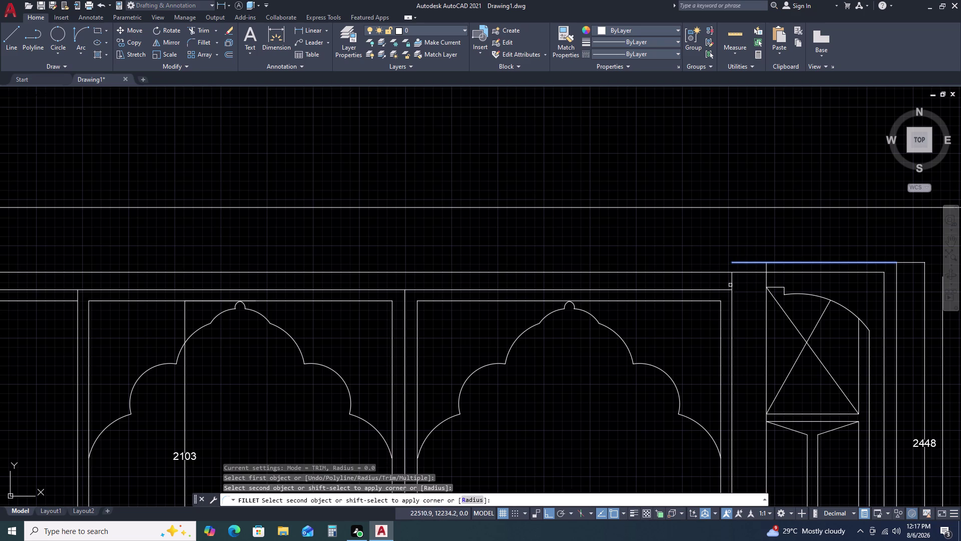
click(732, 284)
scroll(down, 3)
key(Escape)
Box-select and delete the extra window unit right of the upper storey.
middle_drag(828, 305, 662, 258)
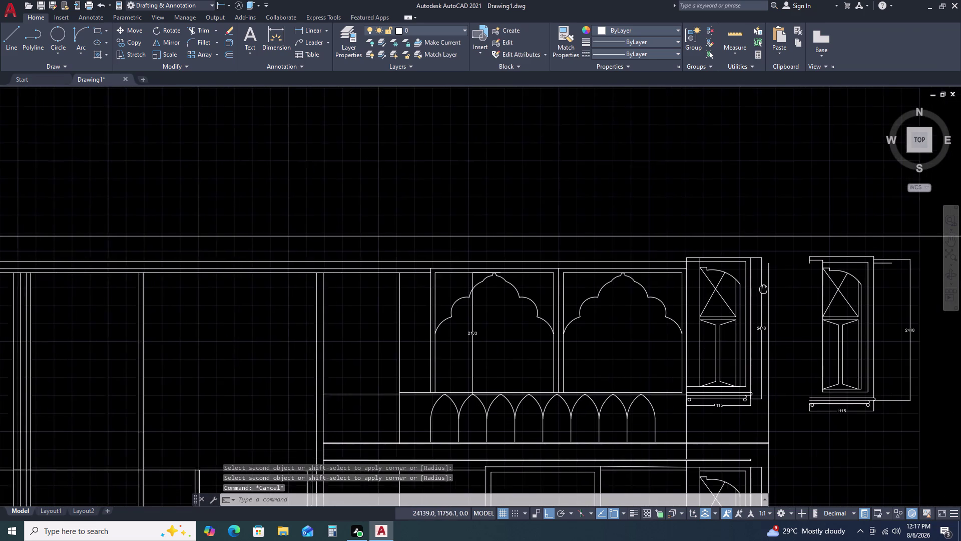
middle_drag(662, 257, 651, 255)
scroll(up, 3)
scroll(down, 3)
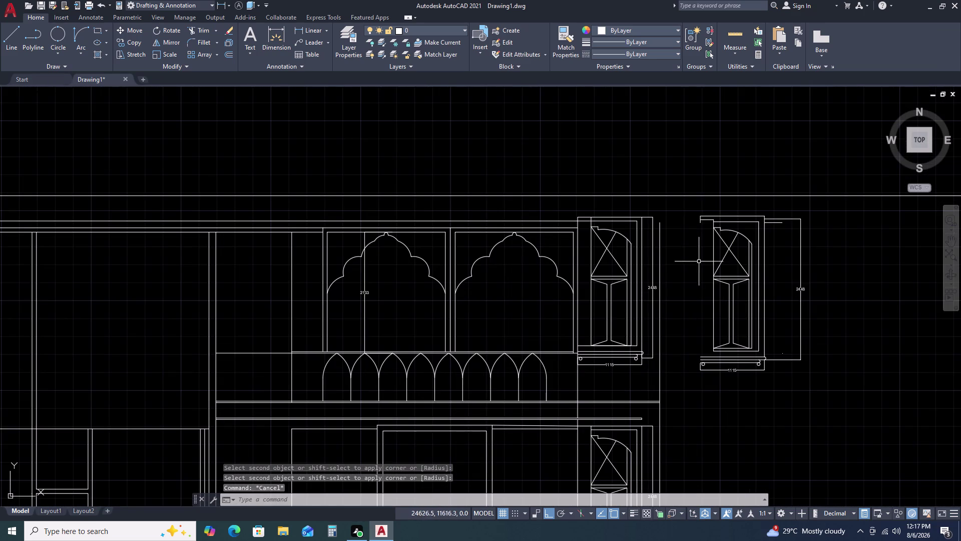
drag(693, 212, 693, 217)
double_click(823, 403)
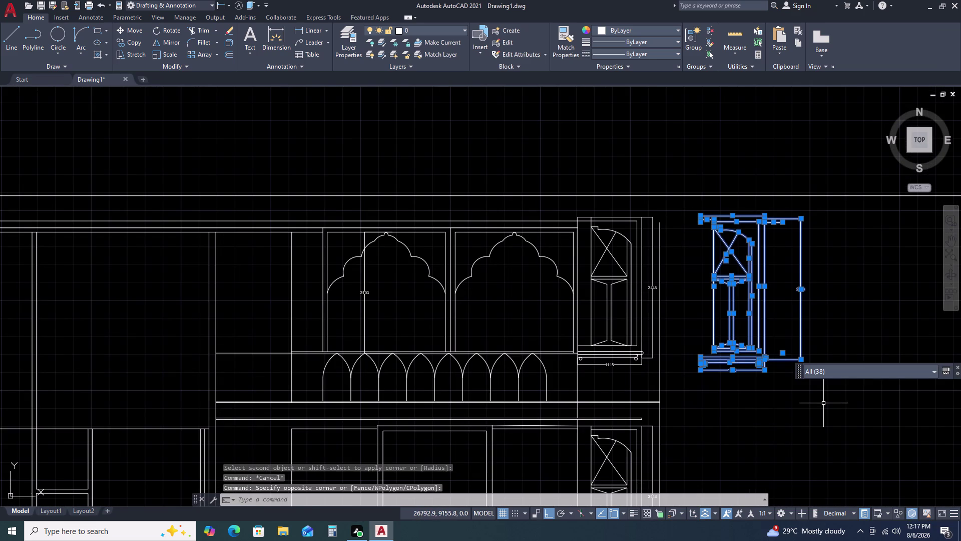
key(Delete)
scroll(down, 3)
scroll(up, 3)
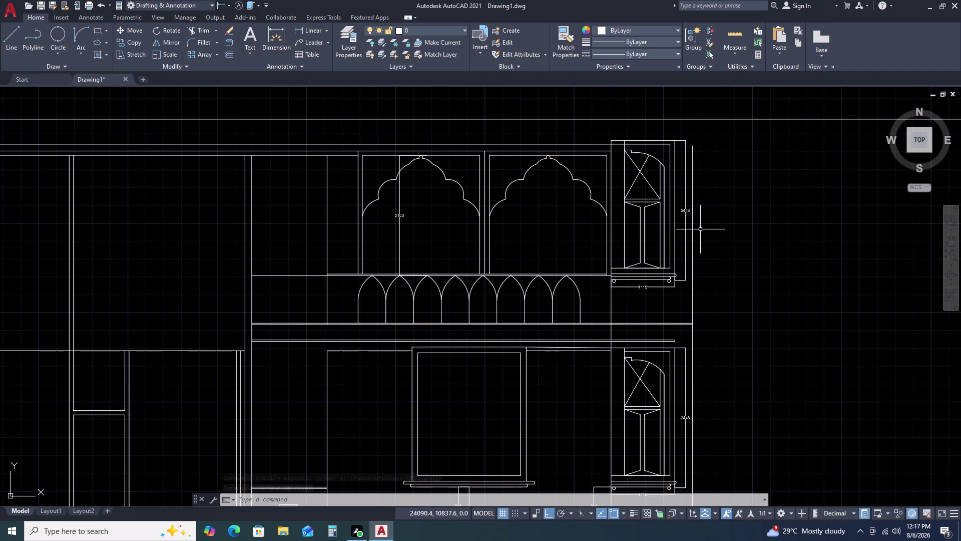
click(695, 242)
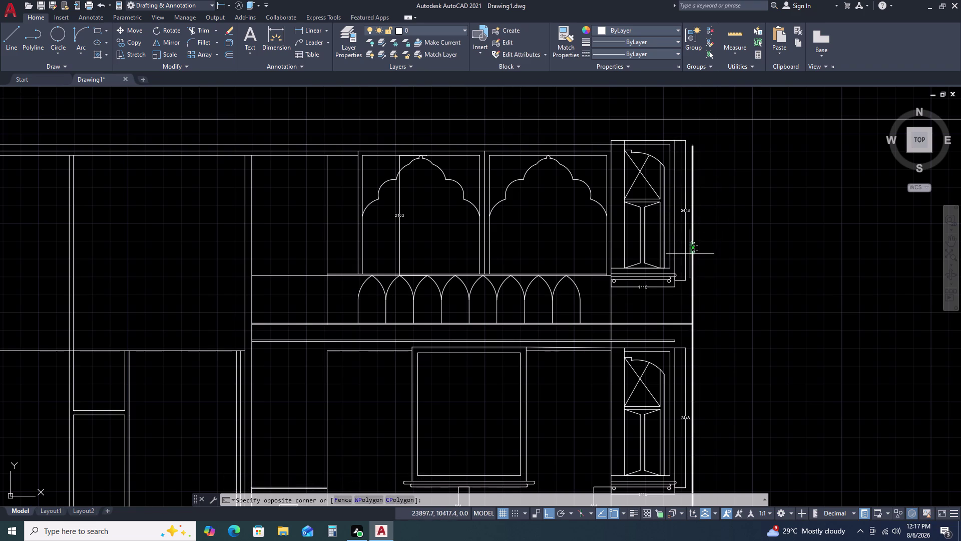
click(688, 259)
scroll(down, 3)
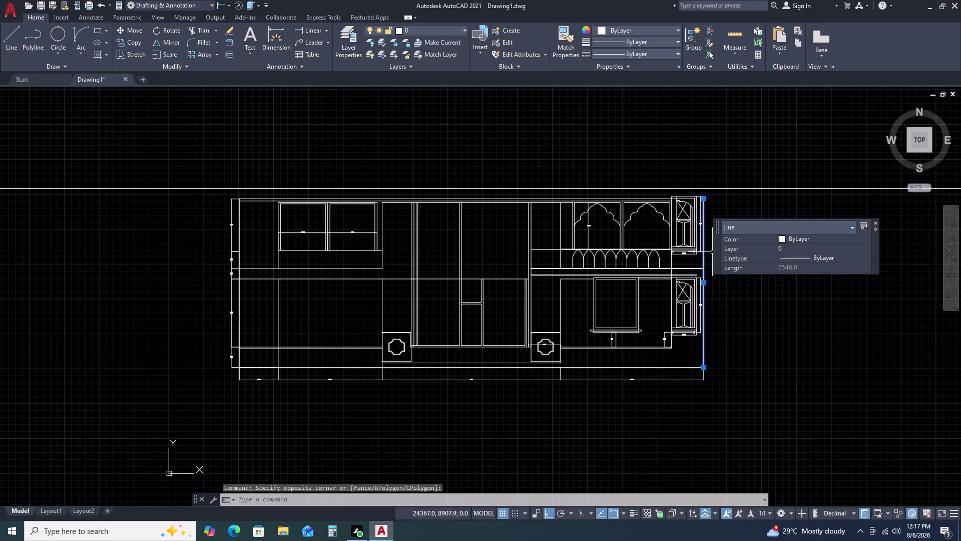
scroll(up, 3)
scroll(up, 3)
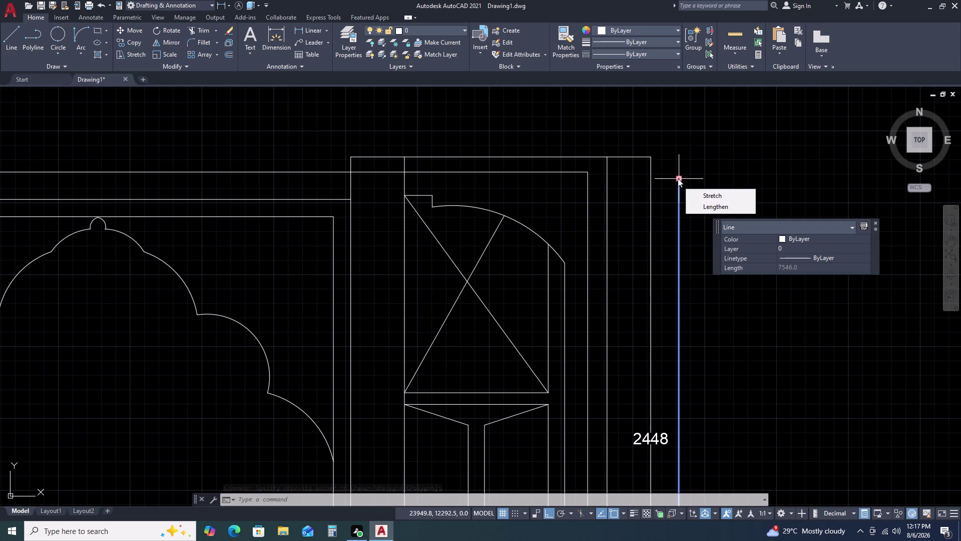
click(680, 180)
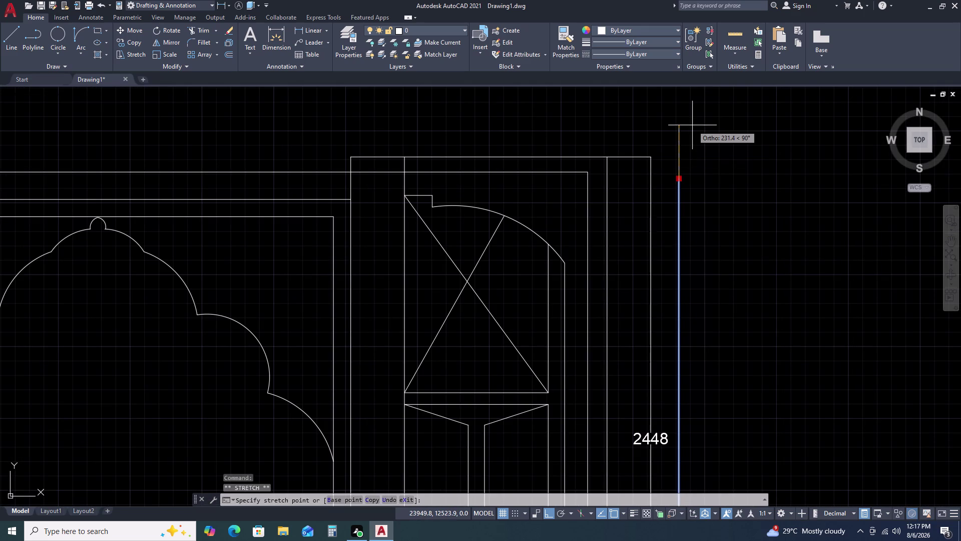
click(692, 121)
key(Escape)
scroll(down, 3)
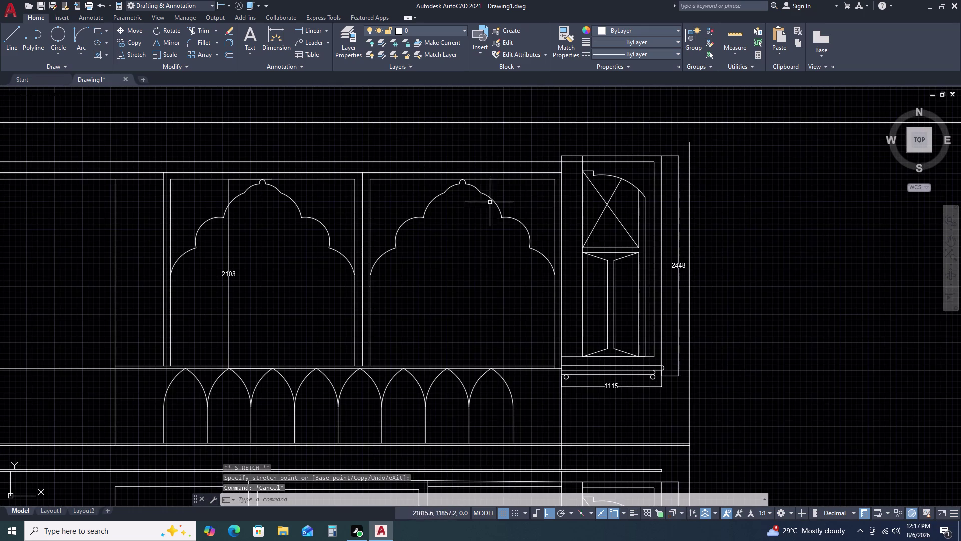
key(Escape)
scroll(down, 3)
middle_drag(285, 210, 331, 217)
middle_drag(258, 226, 263, 225)
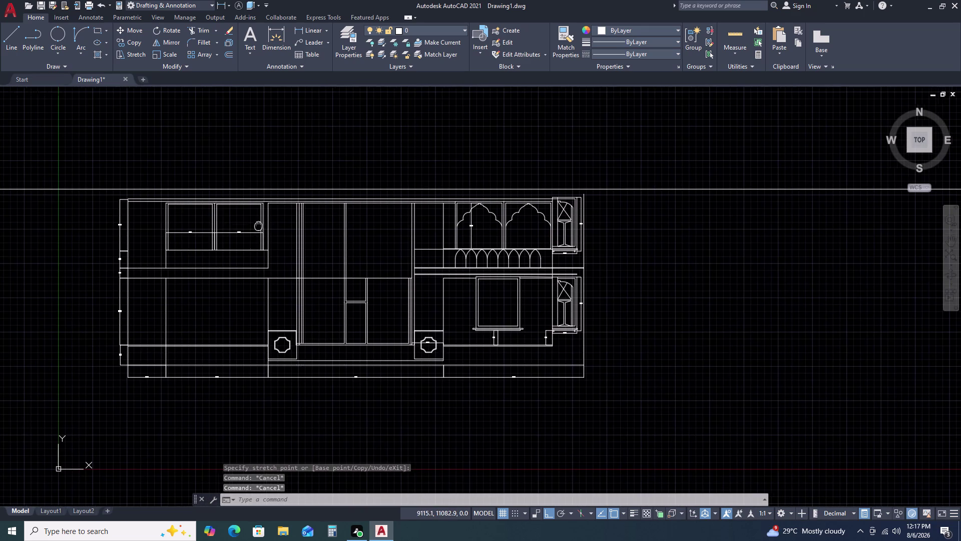
middle_drag(288, 226, 323, 226)
middle_drag(425, 225, 450, 226)
scroll(up, 3)
scroll(up, 3)
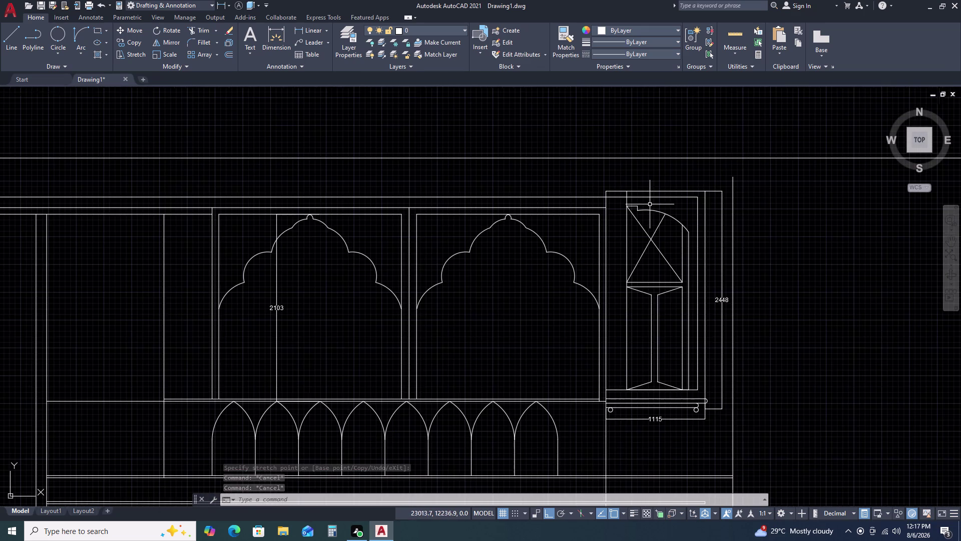
middle_drag(530, 209, 572, 216)
middle_drag(580, 217, 707, 235)
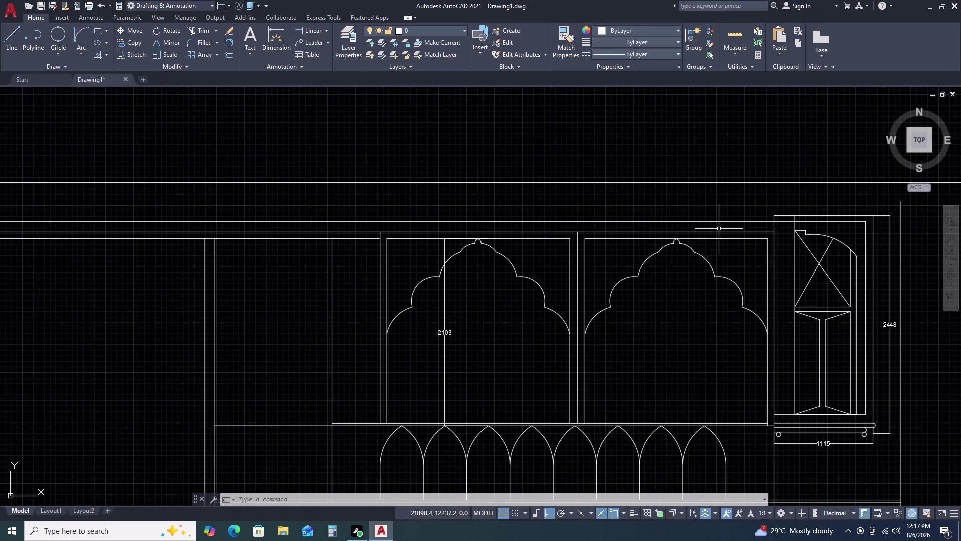
scroll(down, 3)
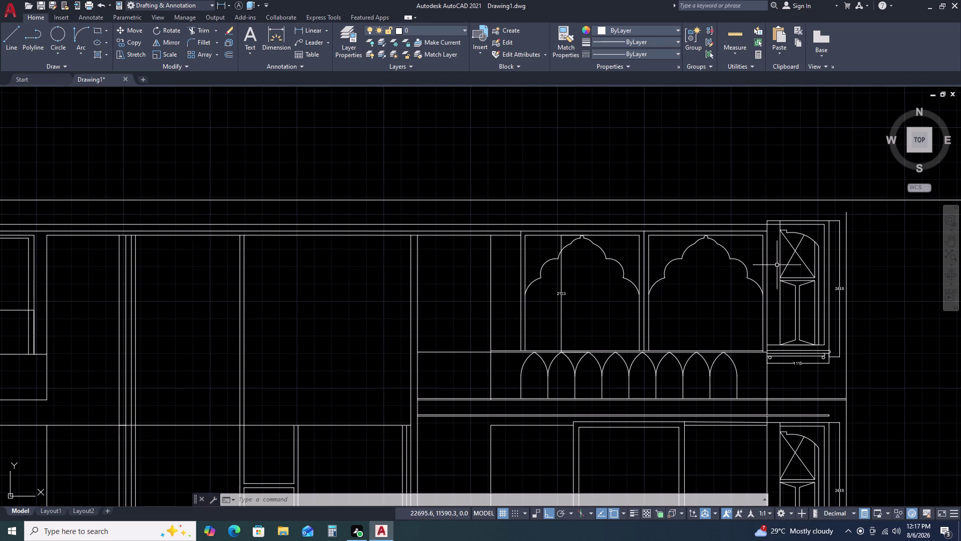
scroll(up, 3)
scroll(up, 3)
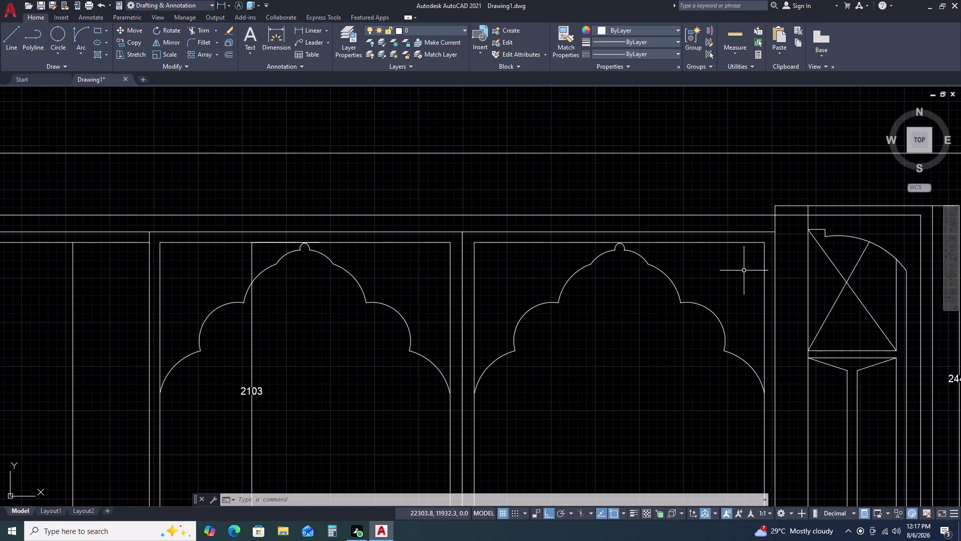
scroll(down, 3)
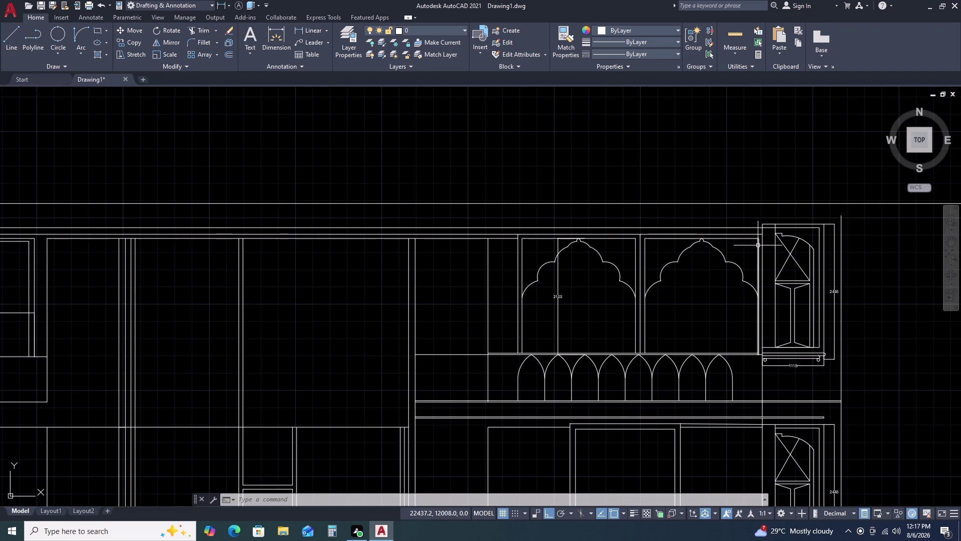
scroll(up, 3)
scroll(up, 3)
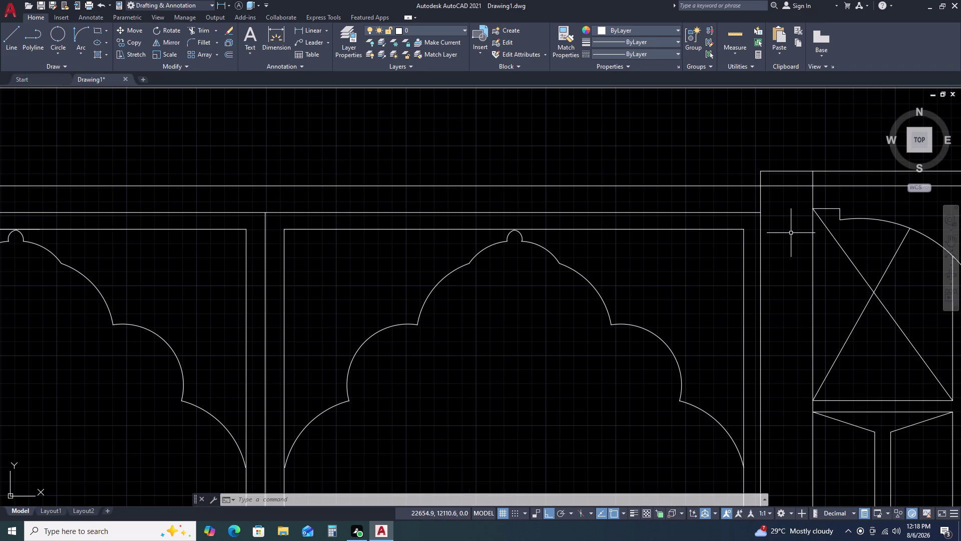
scroll(down, 3)
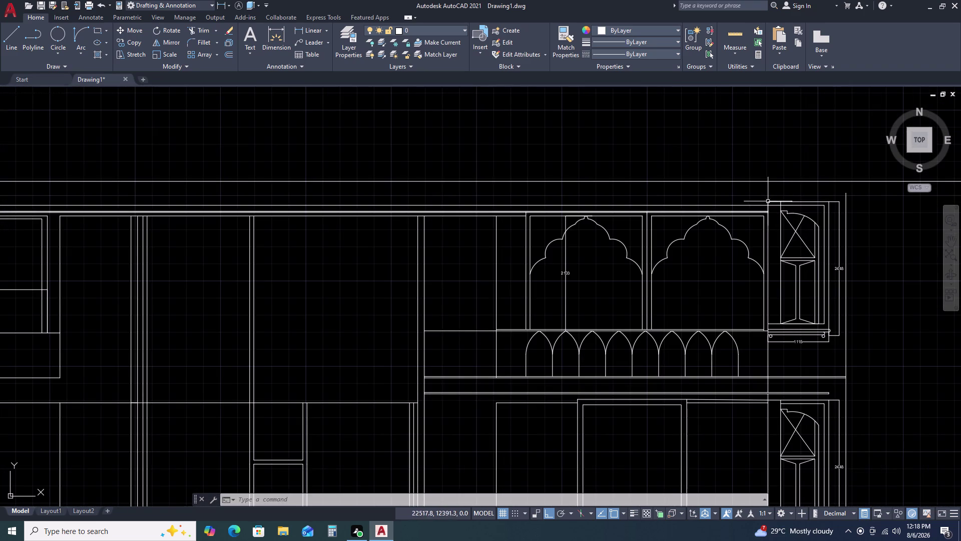
Window-select the narrow side window panel with its dimensions.
click(767, 198)
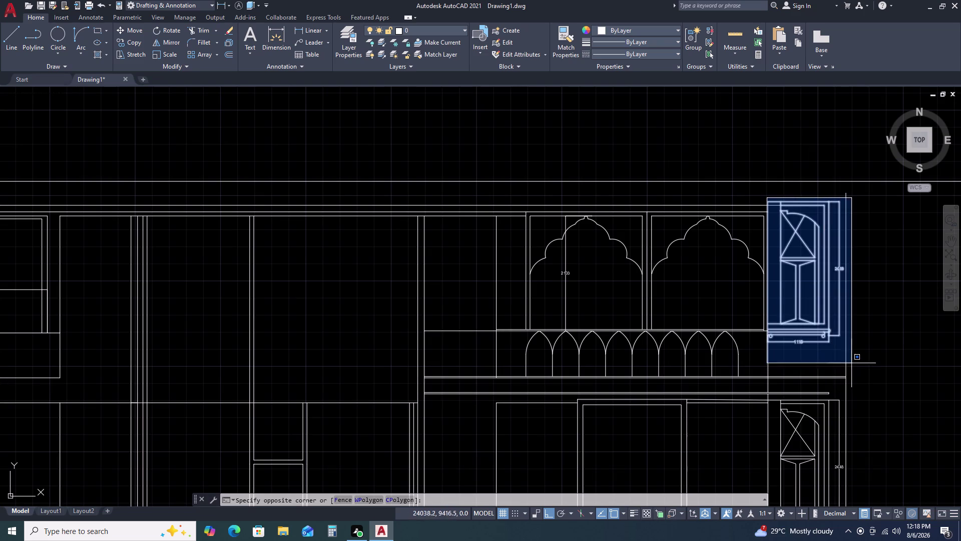
click(851, 365)
key(comma)
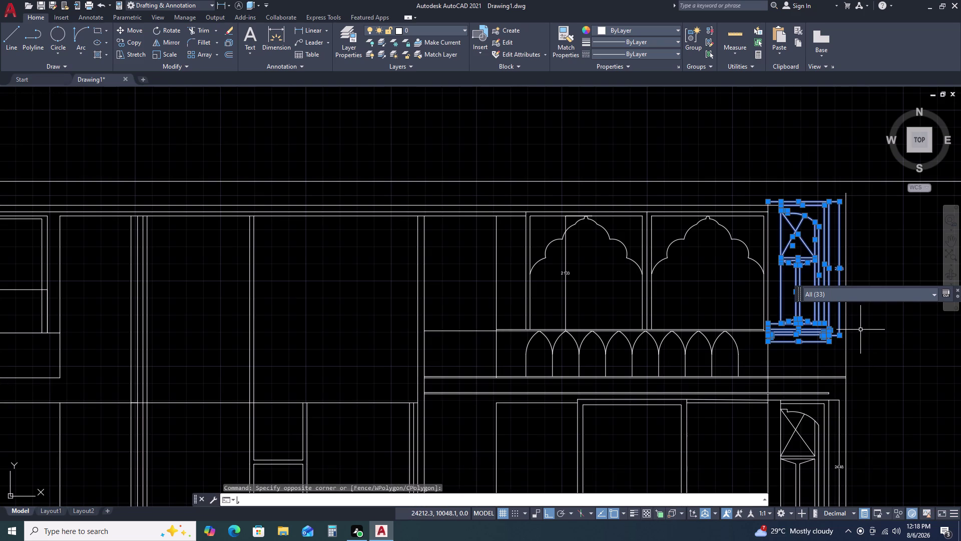
key(BackSpace)
Move the side panel from its top corner to the adjoining facade corner.
text(M)
key(space)
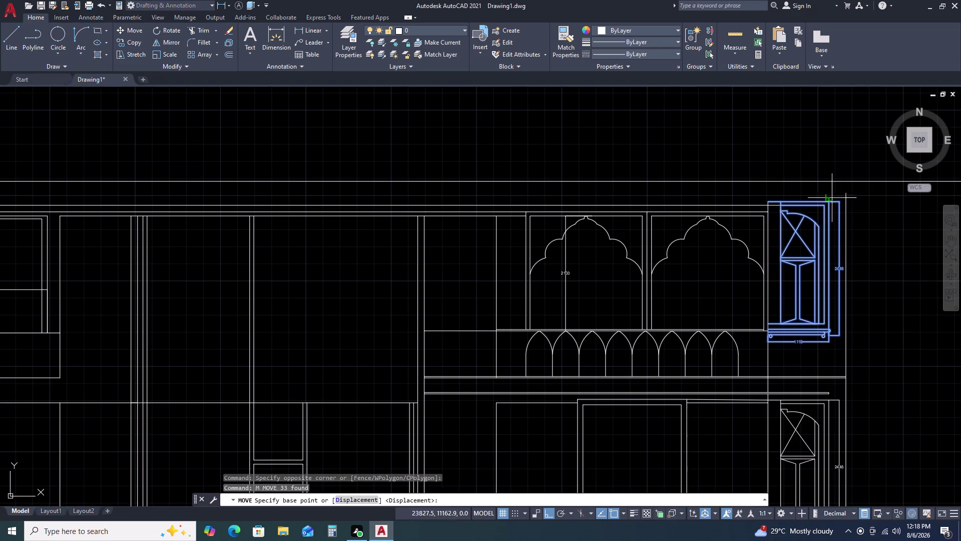
scroll(up, 3)
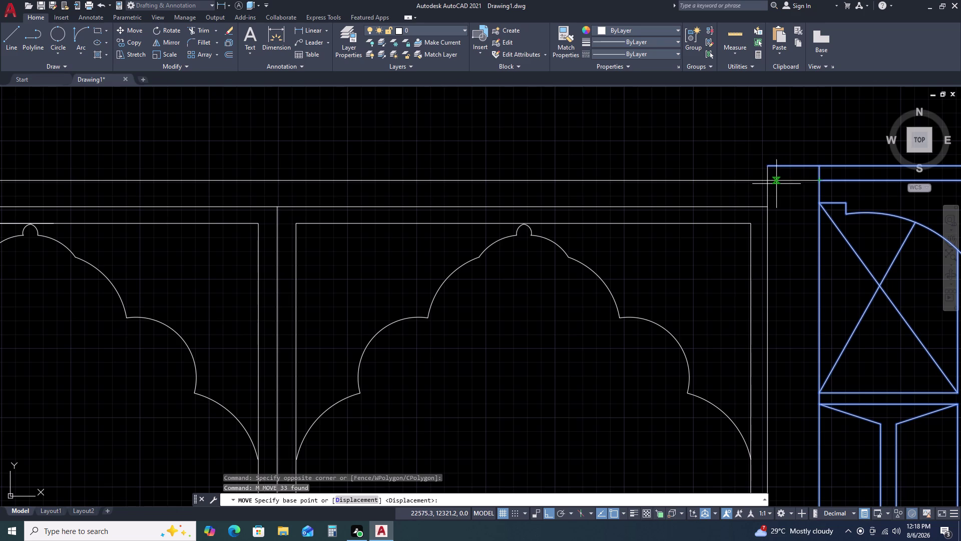
click(766, 178)
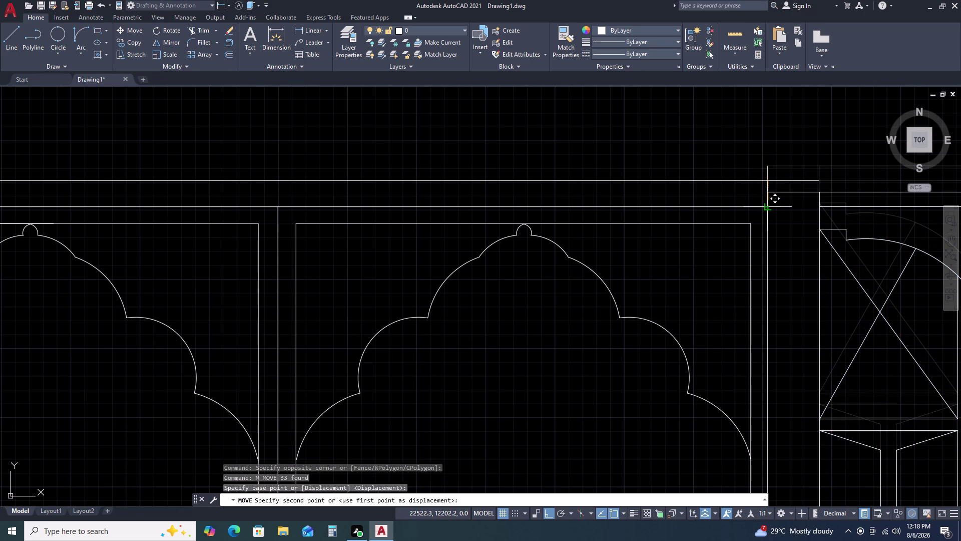
click(767, 205)
scroll(down, 3)
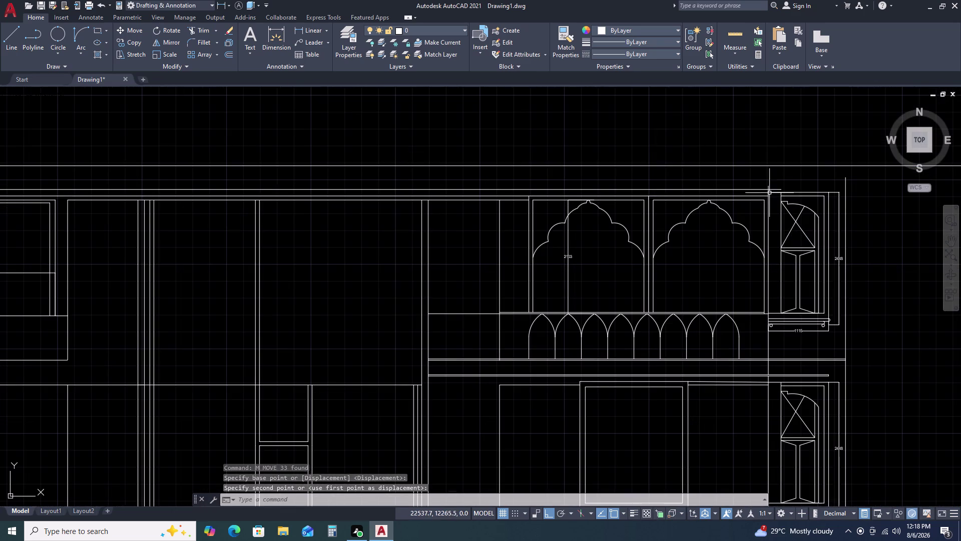
scroll(up, 3)
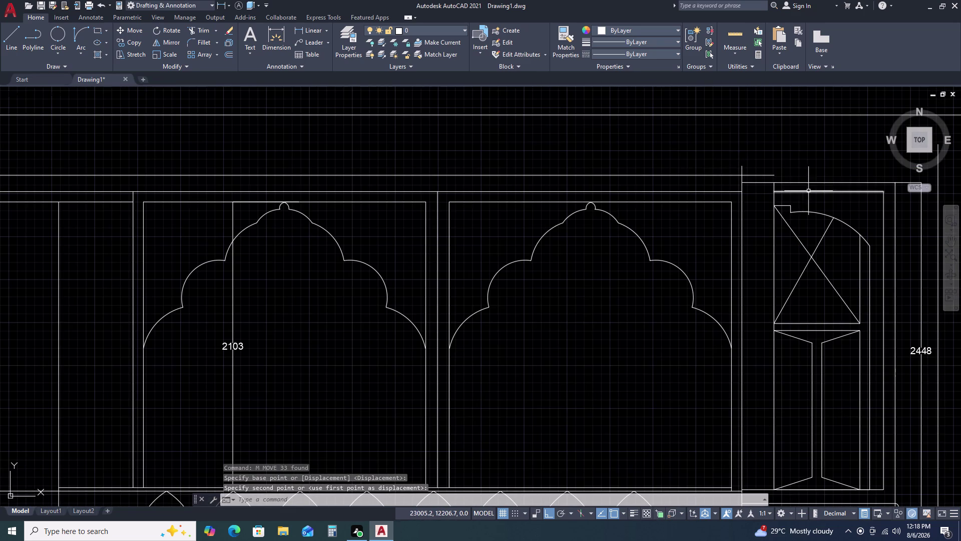
middle_drag(808, 191, 738, 193)
scroll(up, 3)
scroll(down, 3)
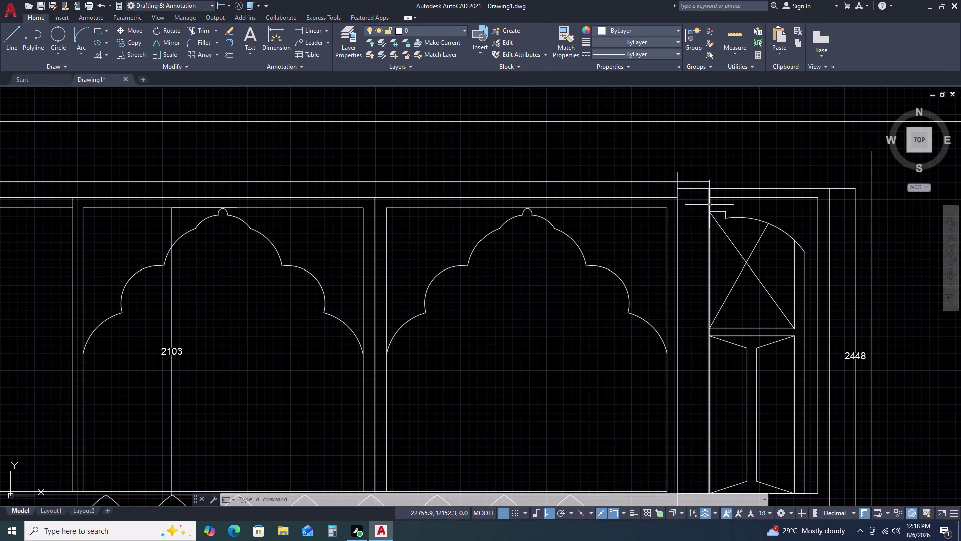
scroll(up, 3)
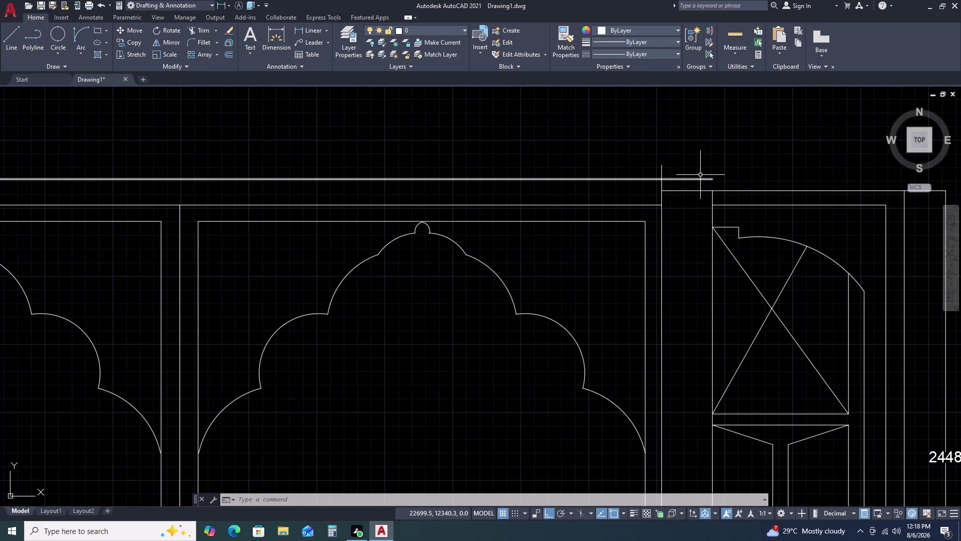
click(701, 174)
click(682, 185)
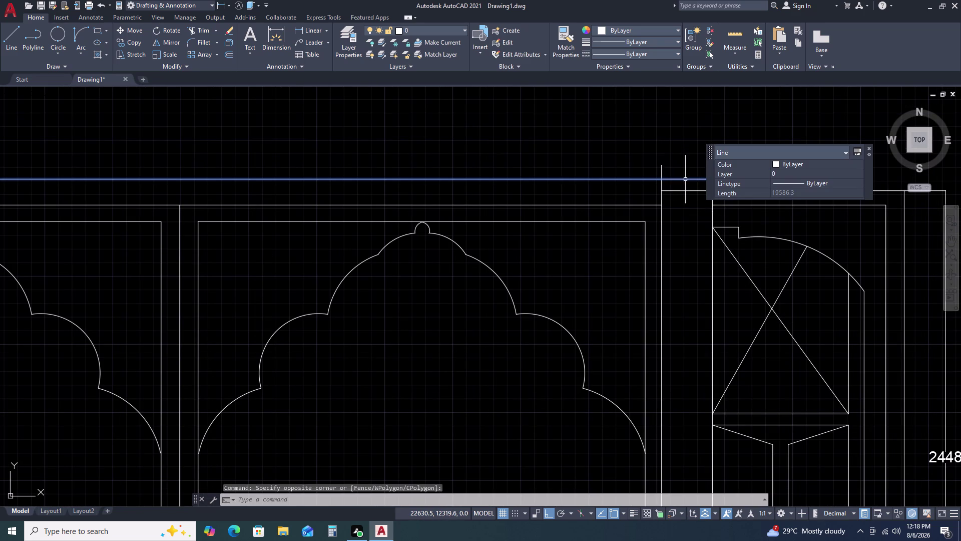
key(Escape)
key(Escape)
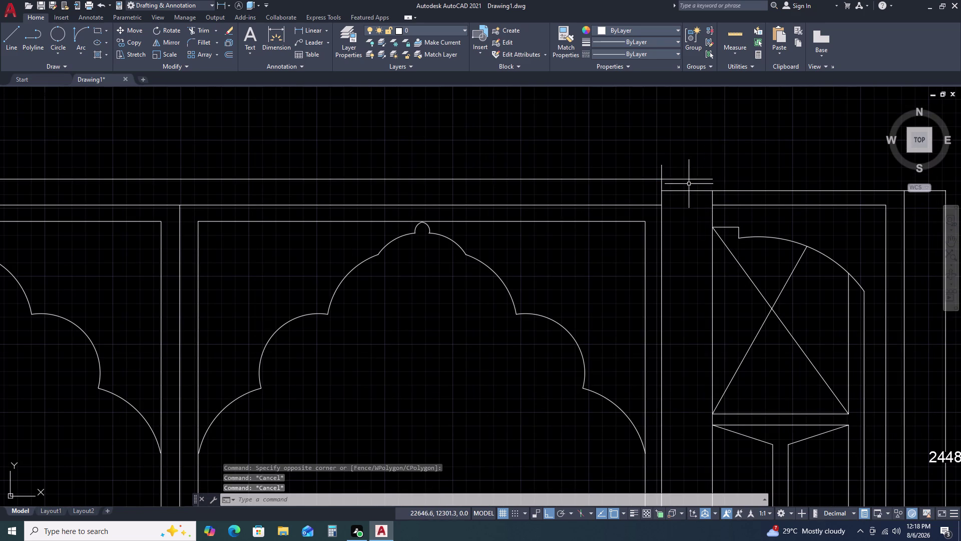
scroll(down, 3)
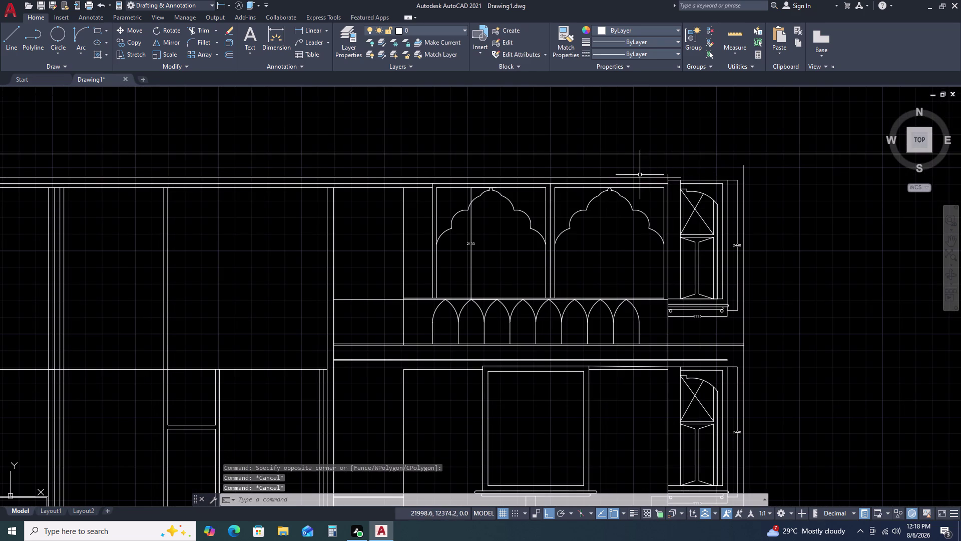
click(640, 176)
key(Delete)
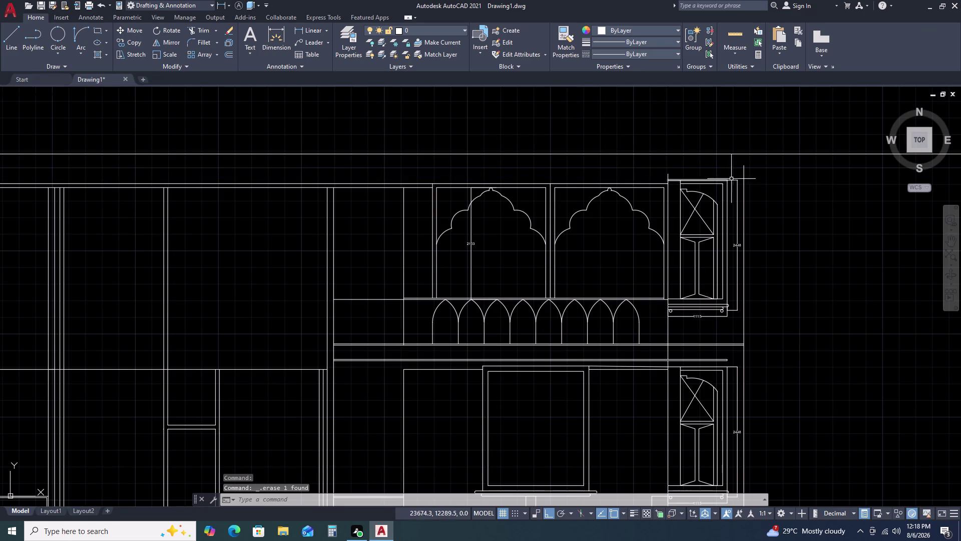
scroll(up, 3)
scroll(up, 3)
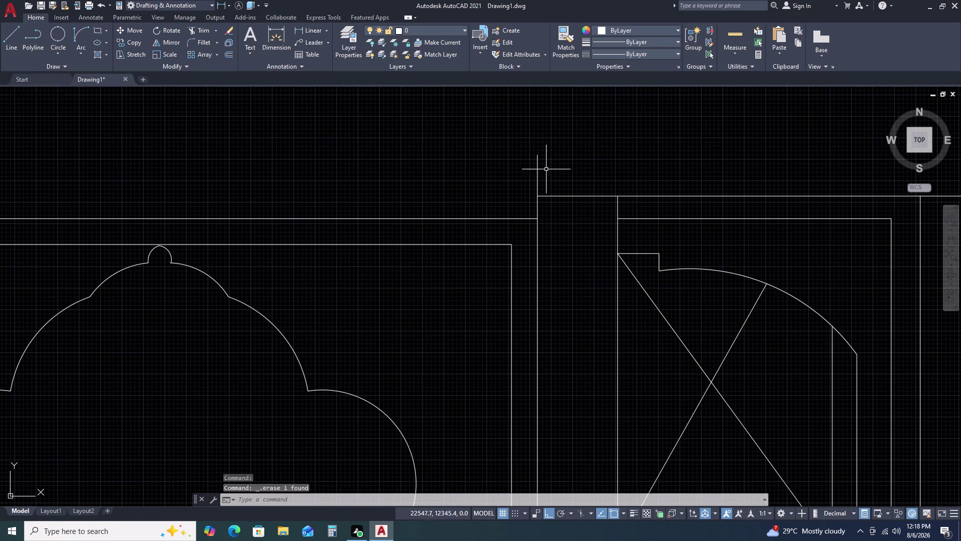
click(547, 167)
click(518, 171)
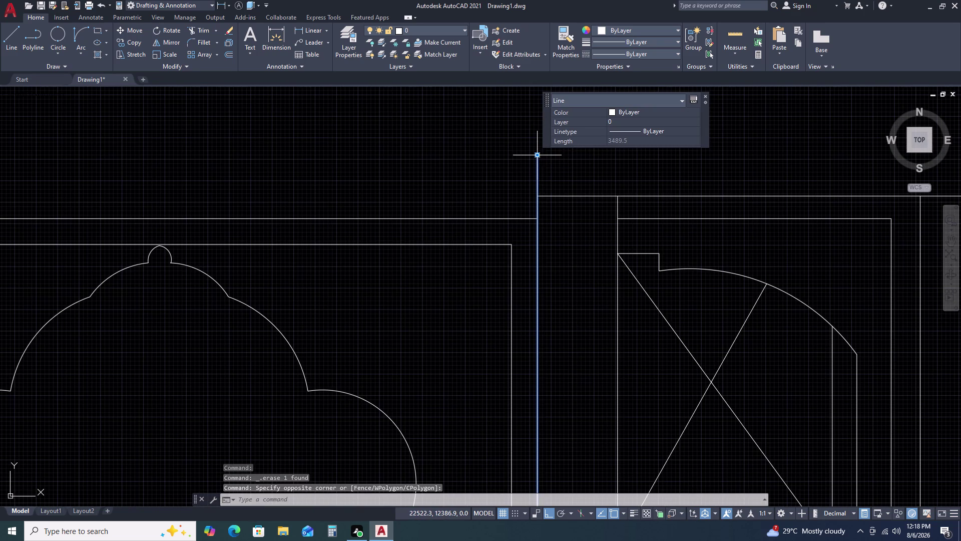
click(539, 155)
click(539, 217)
key(Escape)
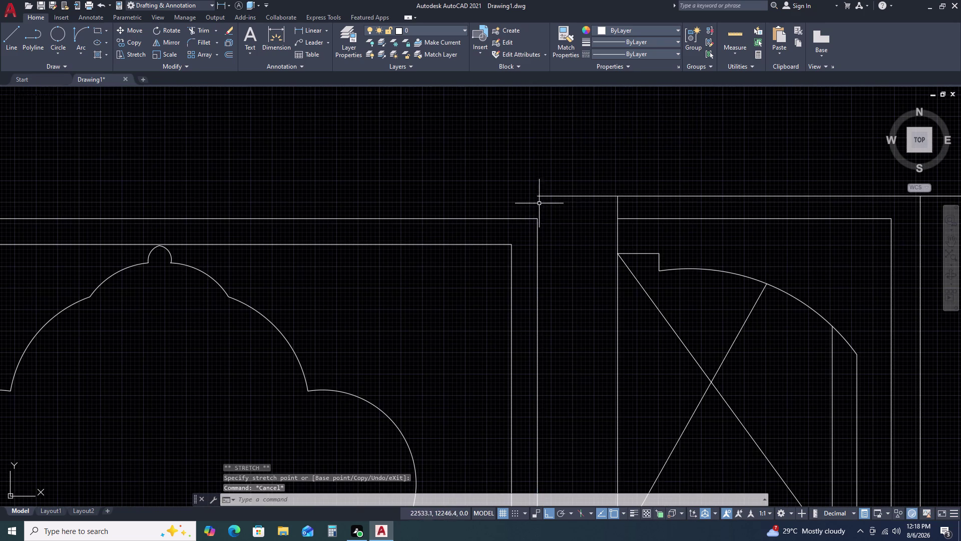
key(d)
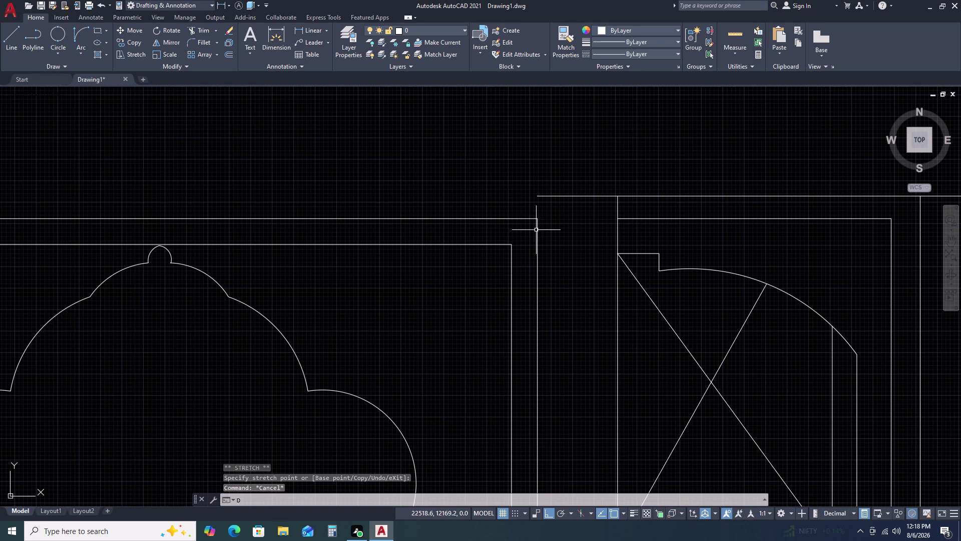
key(BackSpace)
text(F)
key(space)
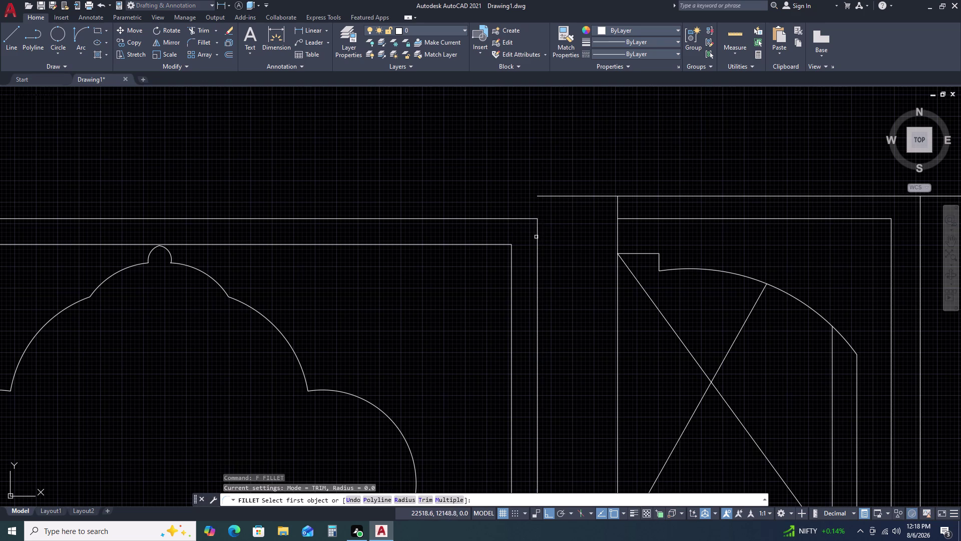
click(536, 237)
click(546, 196)
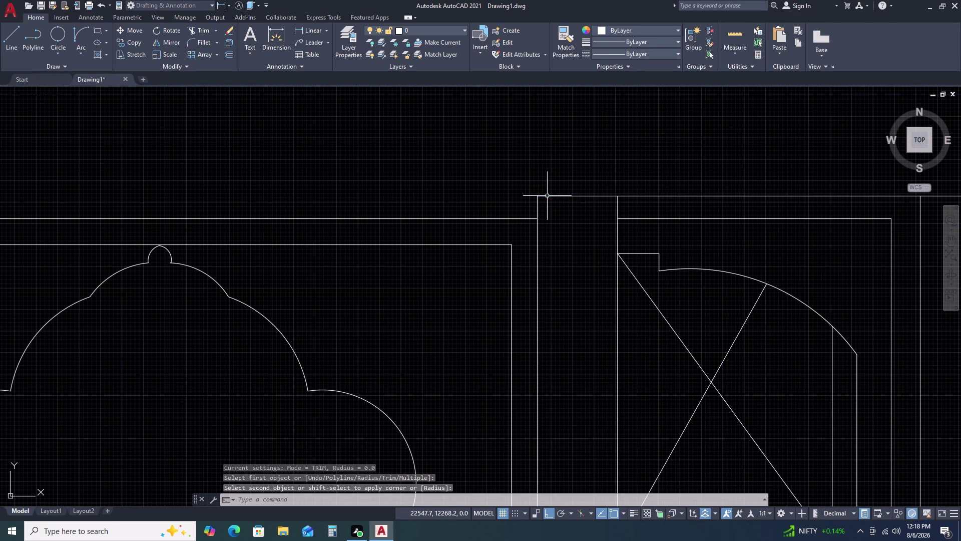
scroll(down, 3)
key(Escape)
middle_drag(785, 267, 682, 213)
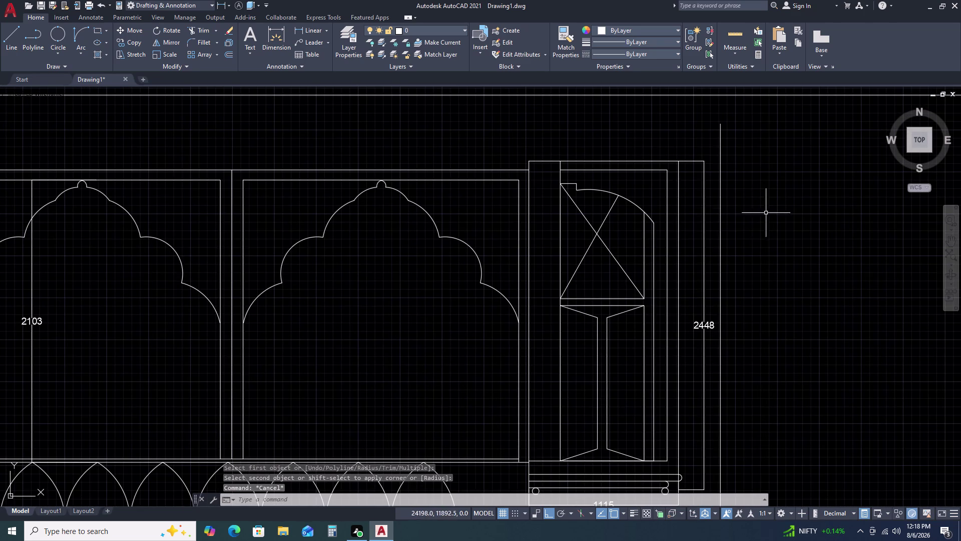
scroll(down, 3)
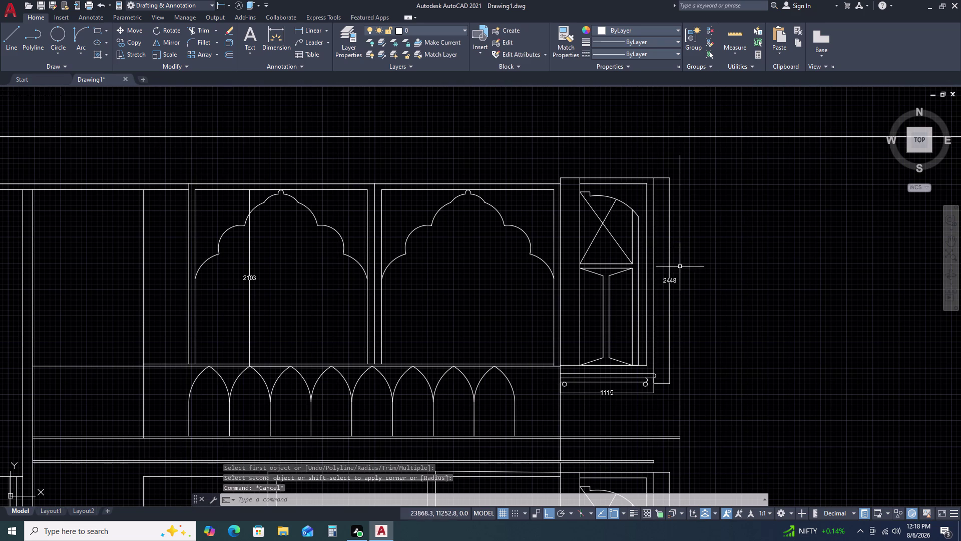
middle_drag(697, 287, 696, 233)
scroll(down, 3)
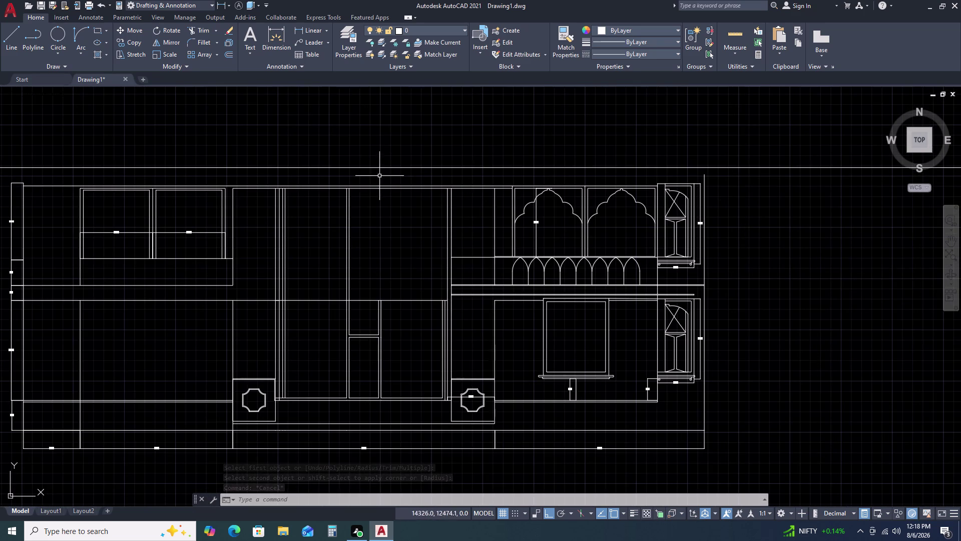
scroll(up, 3)
scroll(down, 3)
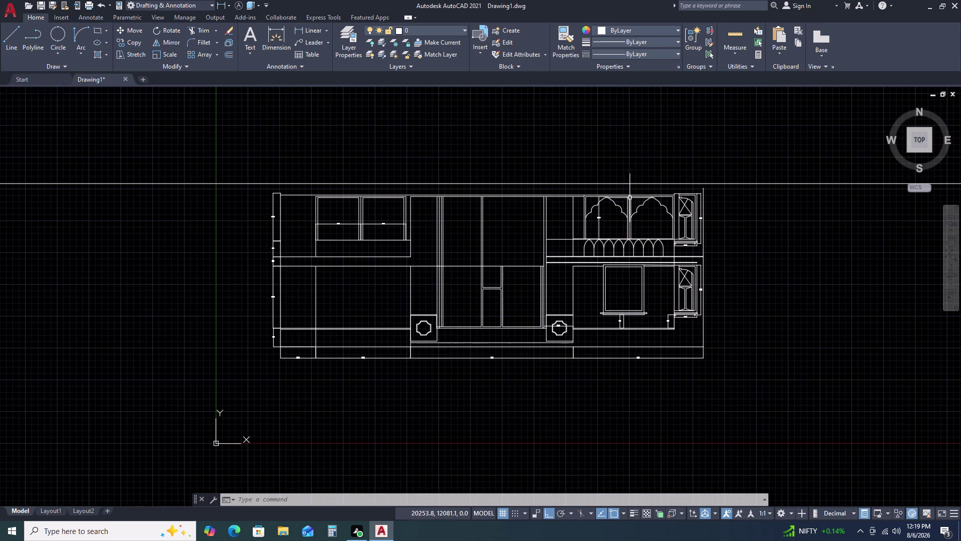
scroll(up, 3)
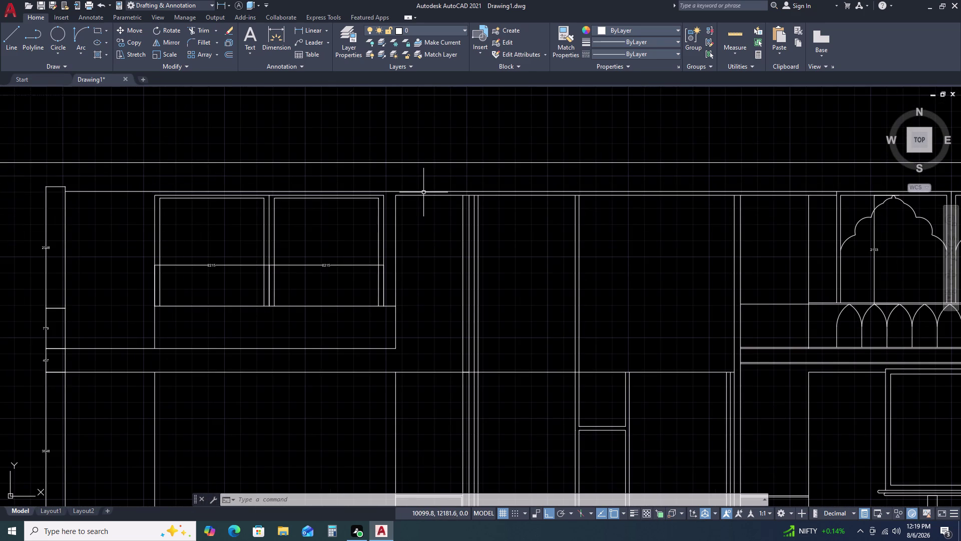
Start an offset, then abandon it.
click(424, 192)
key(o)
key(space)
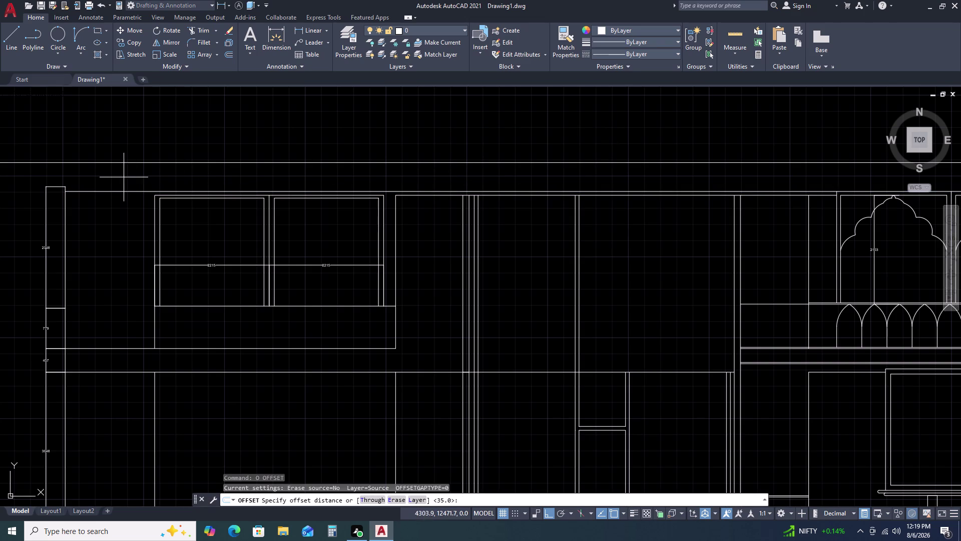
scroll(down, 3)
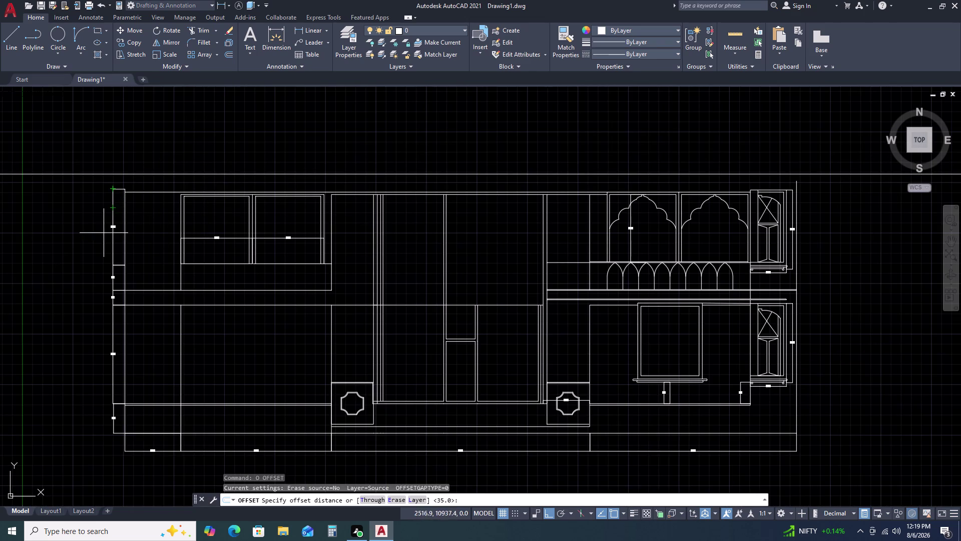
scroll(up, 3)
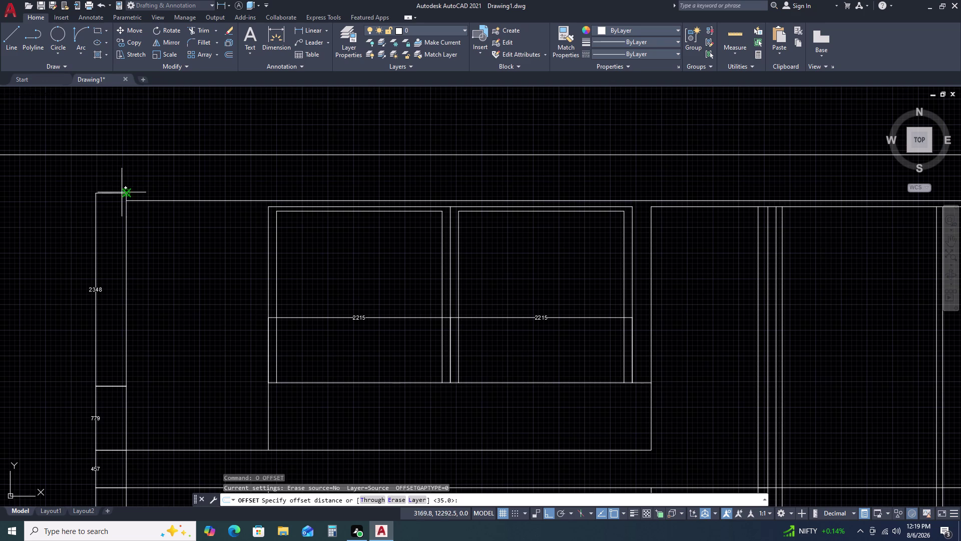
key(Escape)
Try a linear dimension at the top corner twice, cancelling both attempts.
key(d)
text(LI)
key(space)
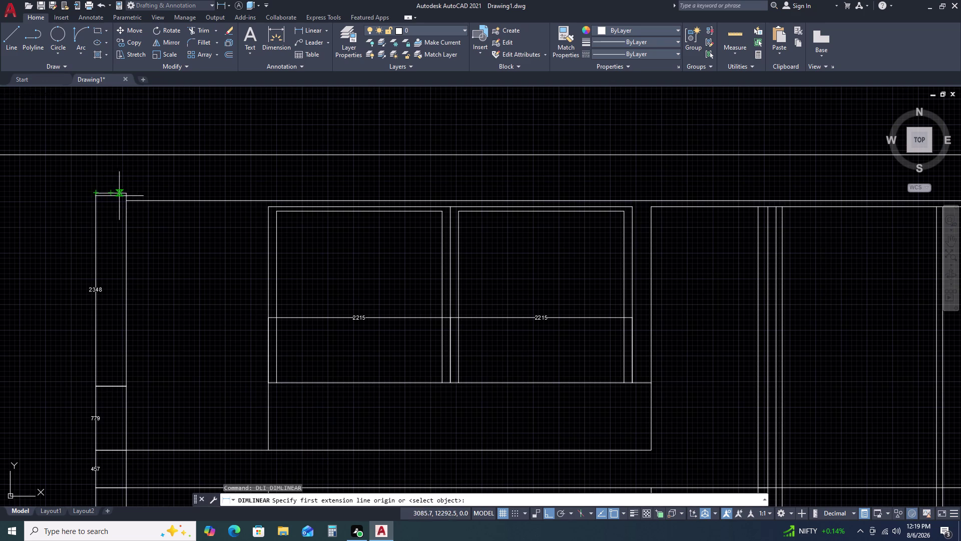
click(124, 193)
click(124, 201)
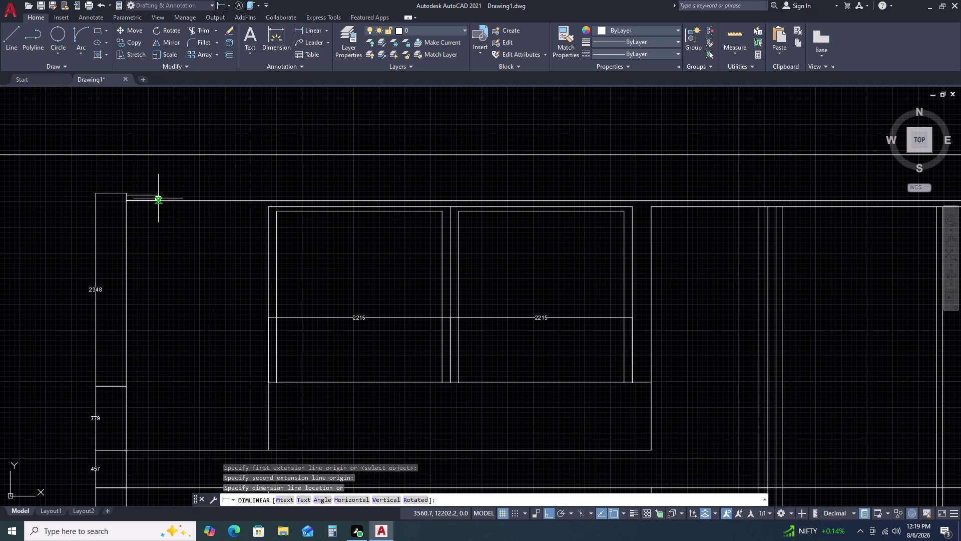
scroll(up, 3)
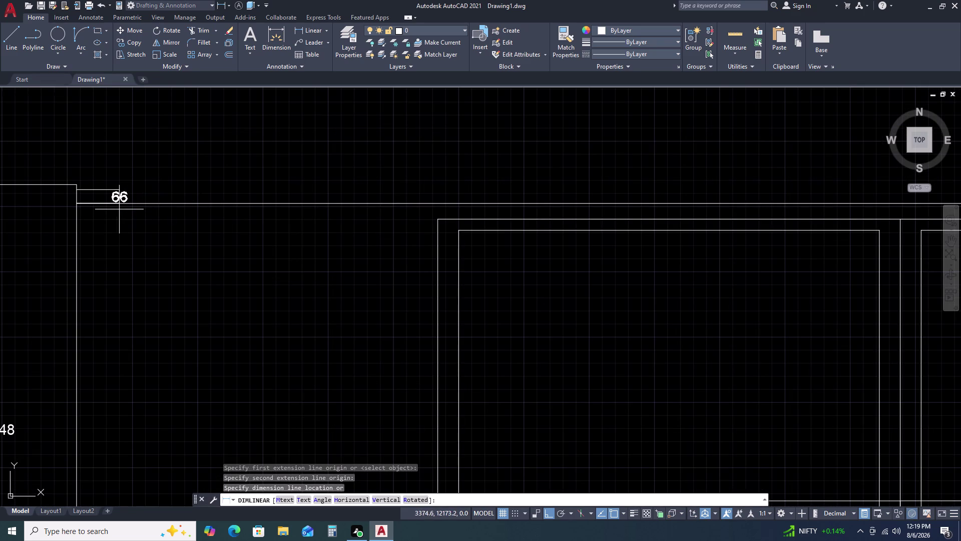
key(Escape)
key(space)
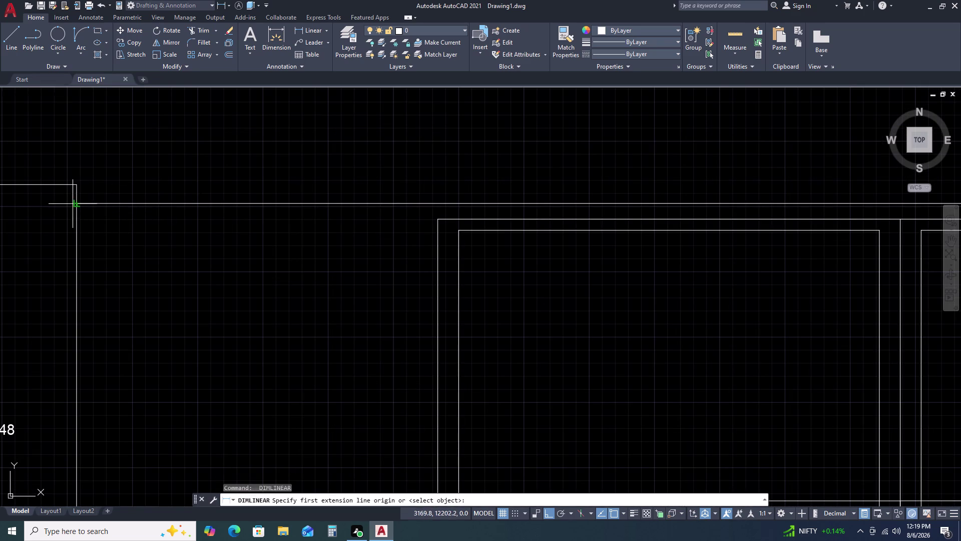
click(80, 201)
click(77, 185)
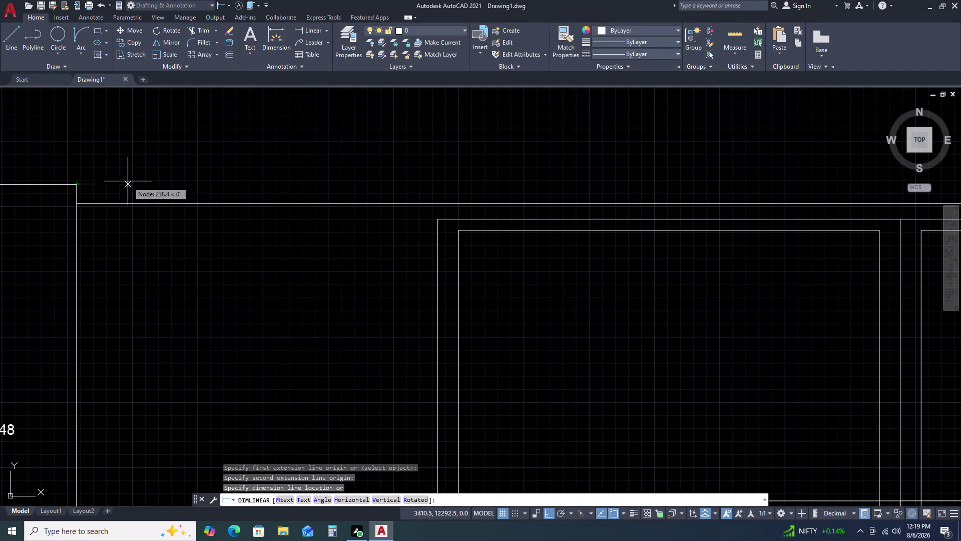
key(Escape)
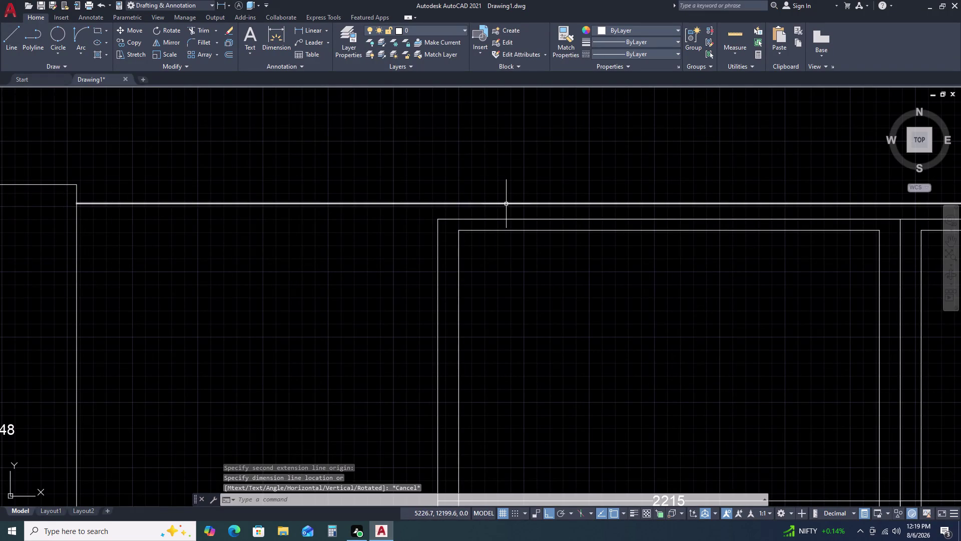
Offset the facade's top edge line 90 units upward.
click(506, 204)
text(O)
key(space)
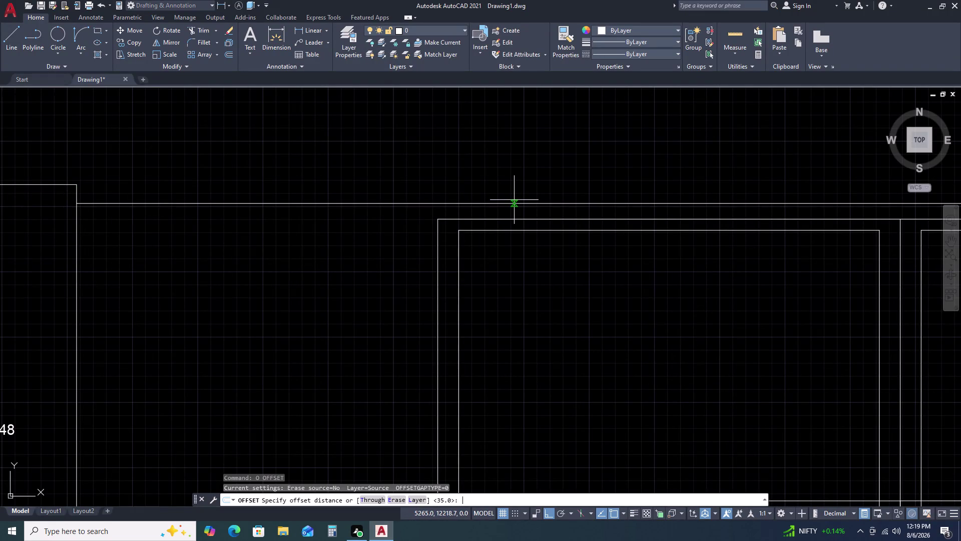
text(90)
key(space)
click(517, 164)
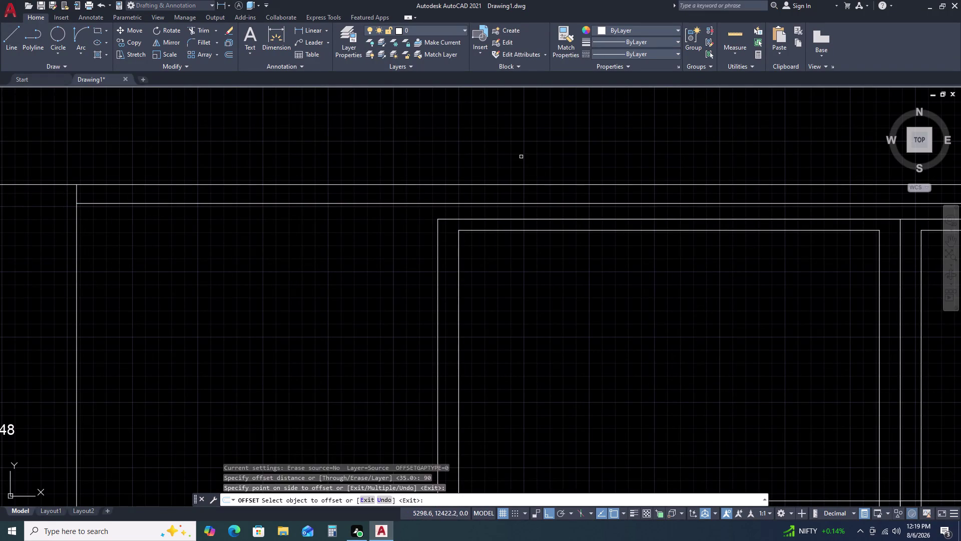
key(Escape)
scroll(down, 3)
Attempt a 25-unit offset of the new upper line, which is refused and cancelled.
middle_drag(726, 162, 507, 144)
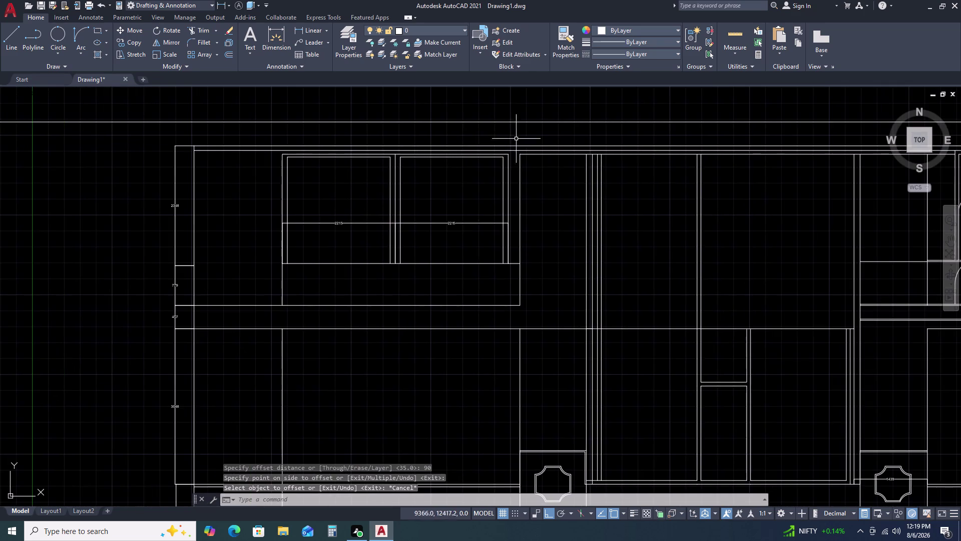
scroll(down, 3)
scroll(up, 3)
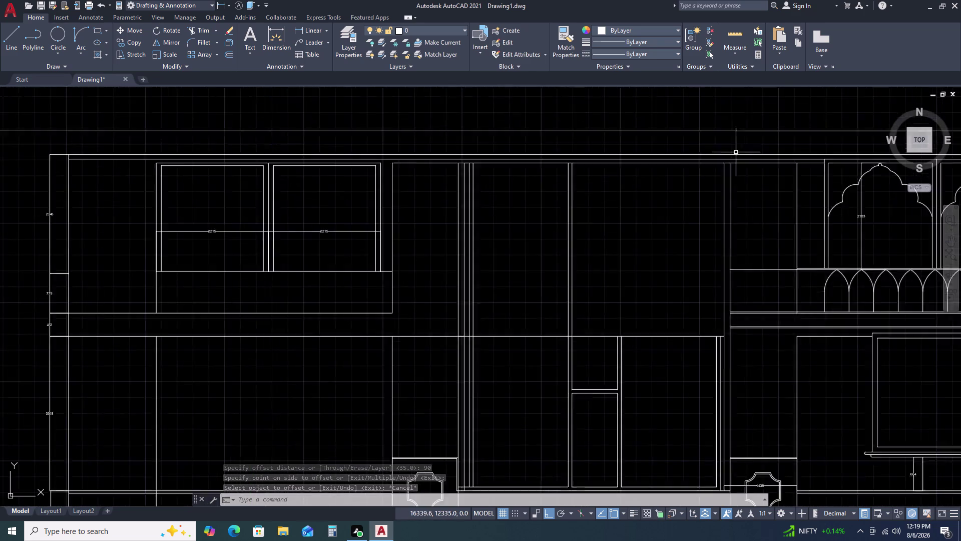
scroll(up, 3)
click(727, 156)
text(O)
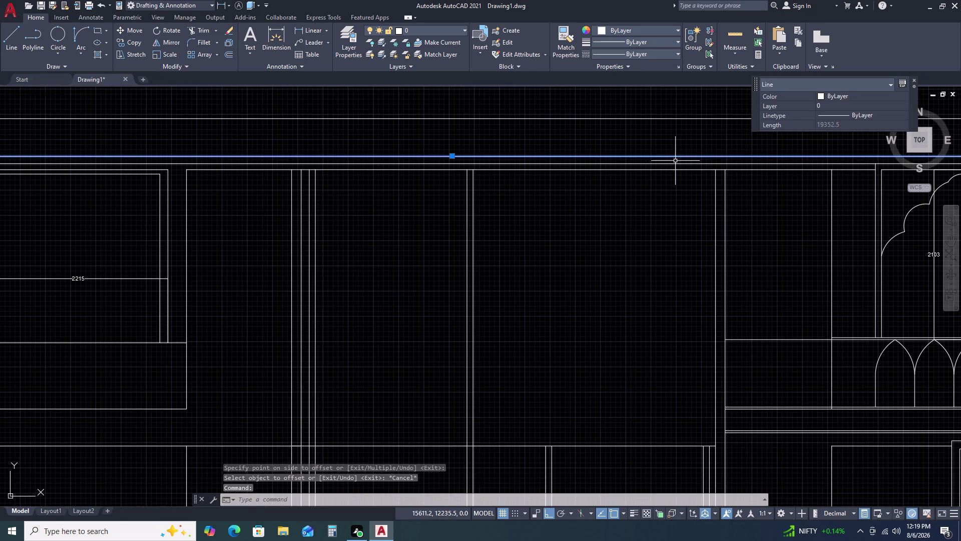
key(space)
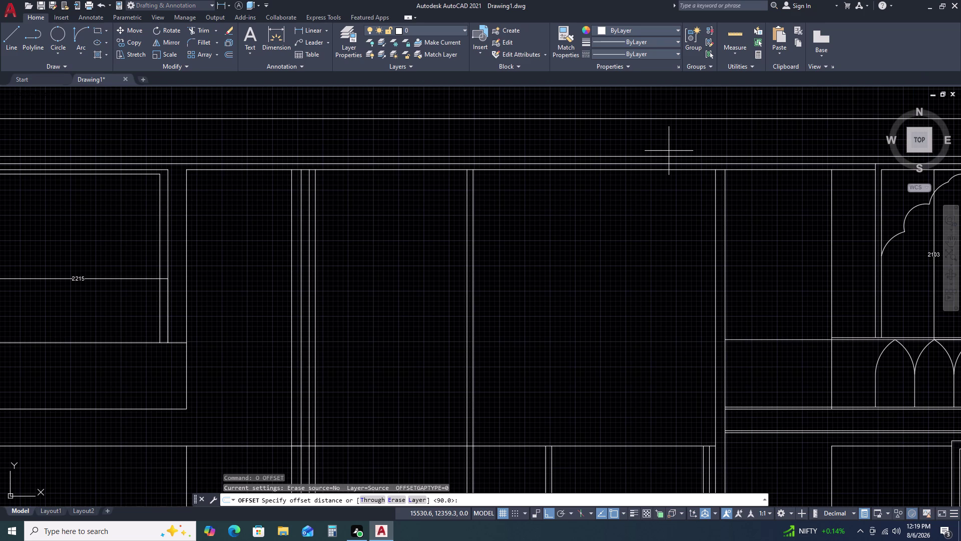
text(25)
key(space)
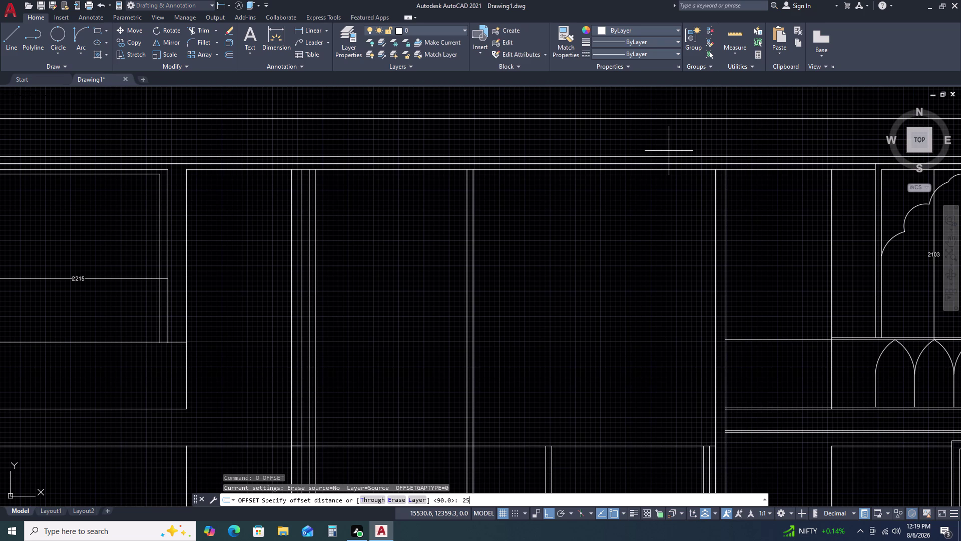
click(662, 140)
middle_drag(704, 144, 496, 184)
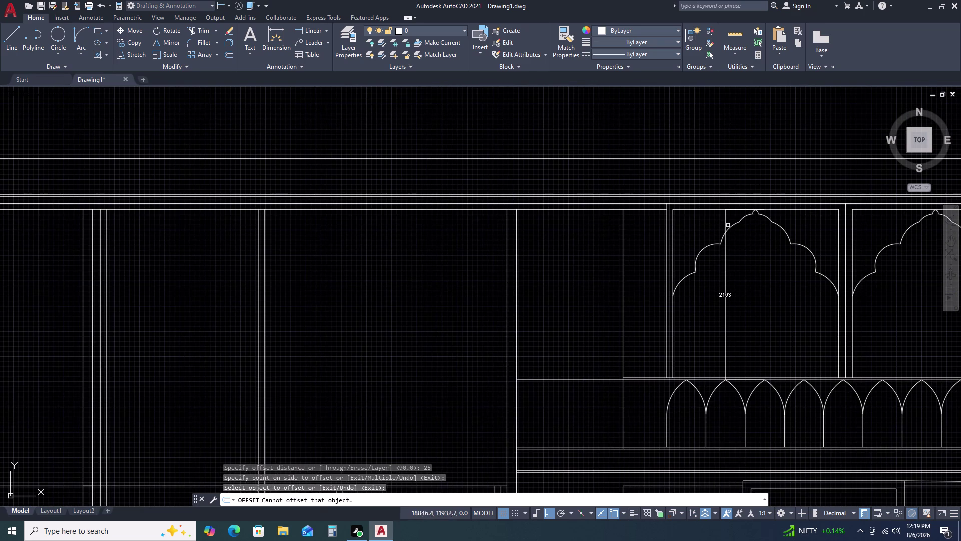
key(Escape)
Pan to show the arched panels and the end panel's top corner together.
middle_drag(862, 217, 542, 215)
scroll(up, 3)
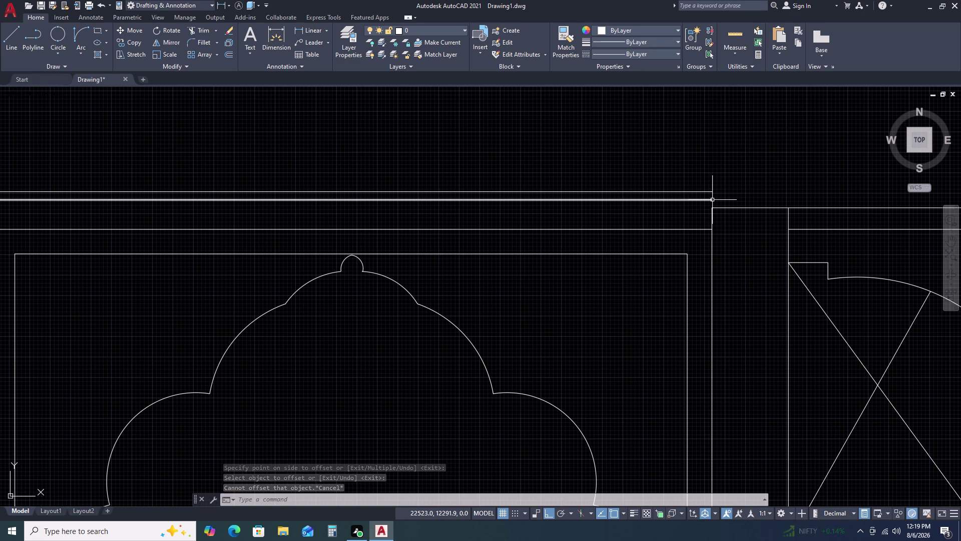
scroll(down, 3)
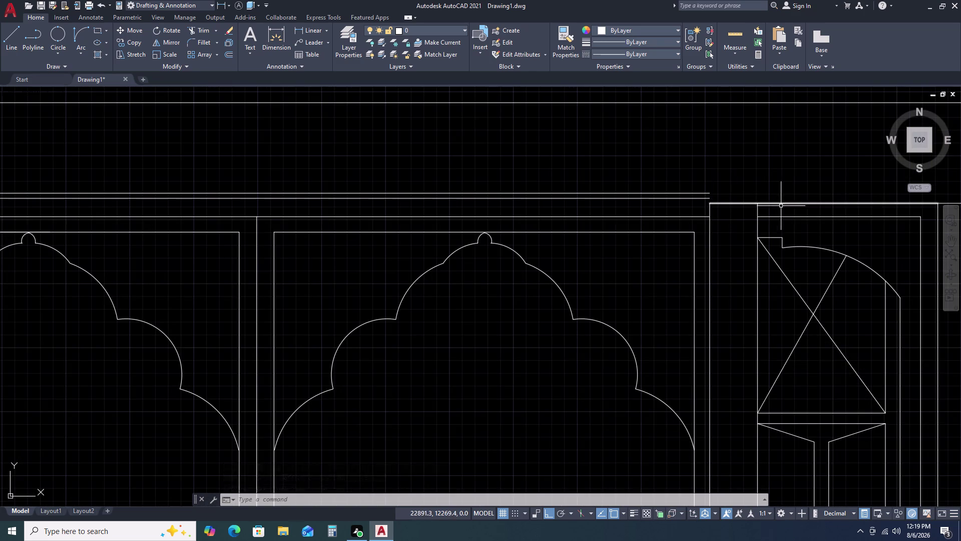
middle_drag(758, 209, 485, 213)
scroll(down, 3)
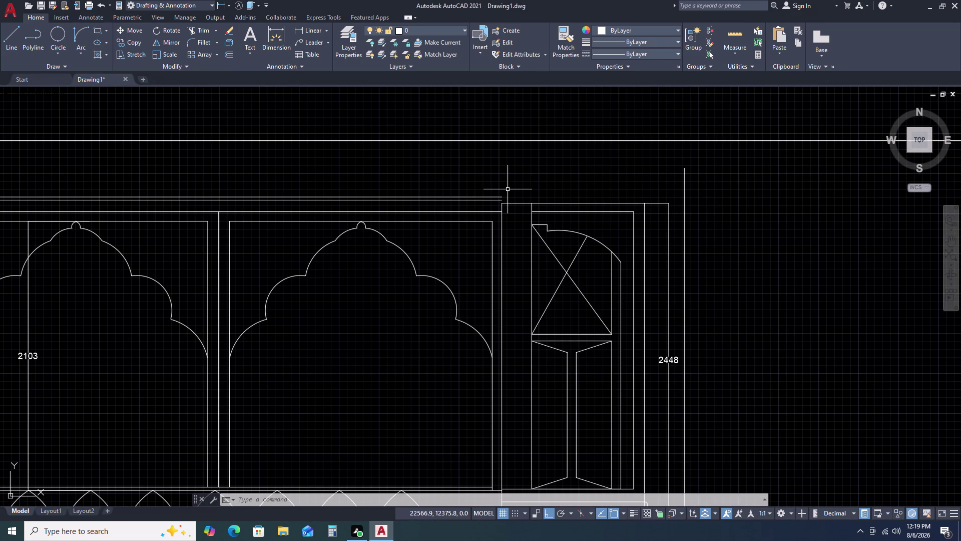
Extend both upper lines to the right-hand vertical line, then zoom to the whole facade.
key(e)
key(x)
key(space)
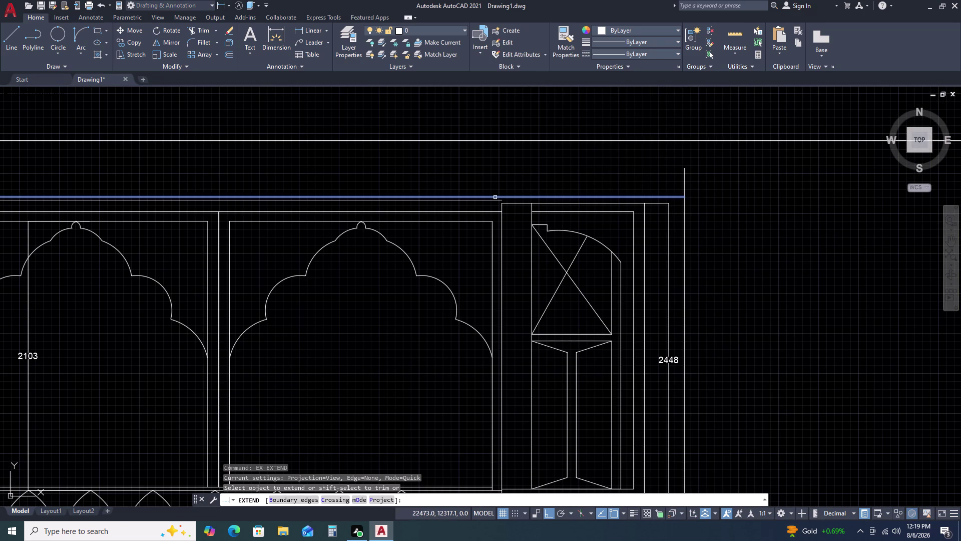
click(495, 197)
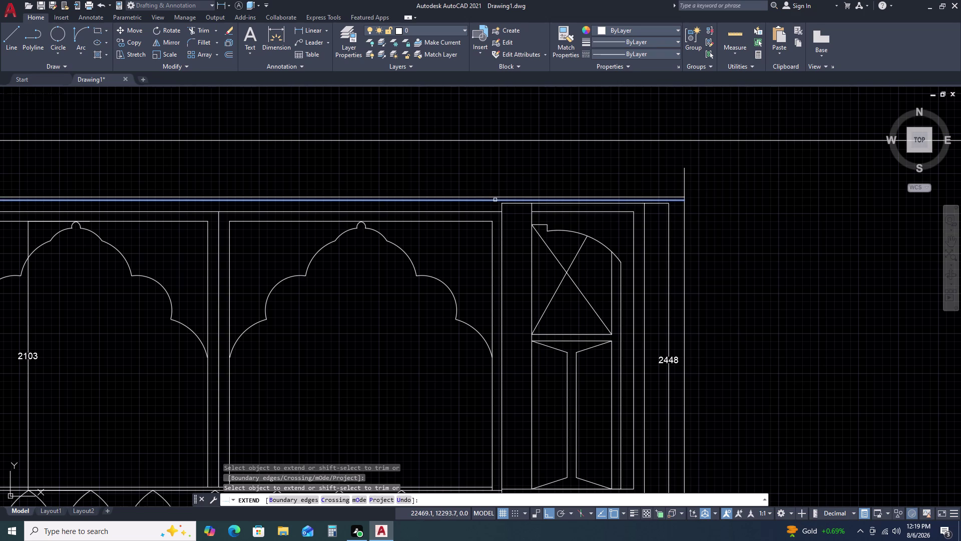
click(495, 200)
scroll(down, 3)
key(Escape)
middle_drag(445, 207, 550, 210)
middle_click(713, 215)
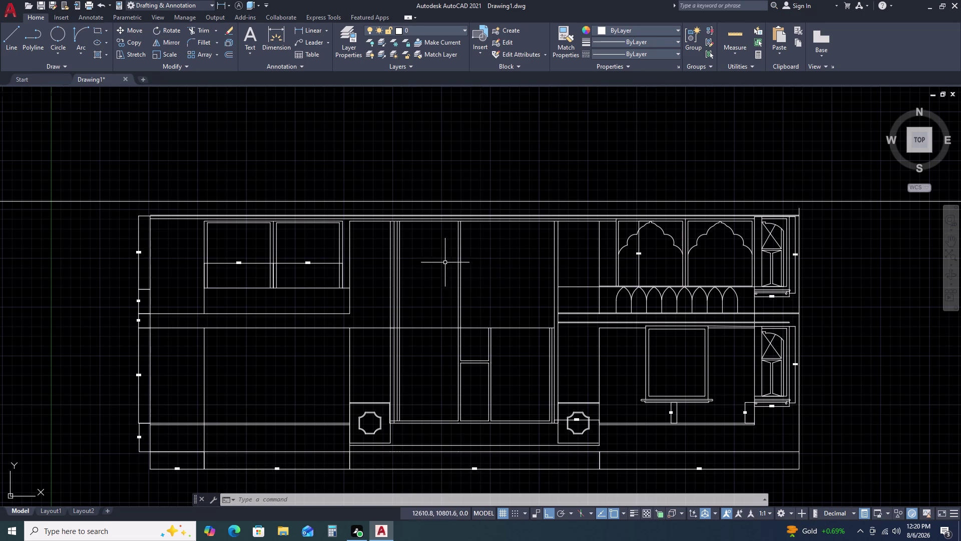
text(TR)
key(space)
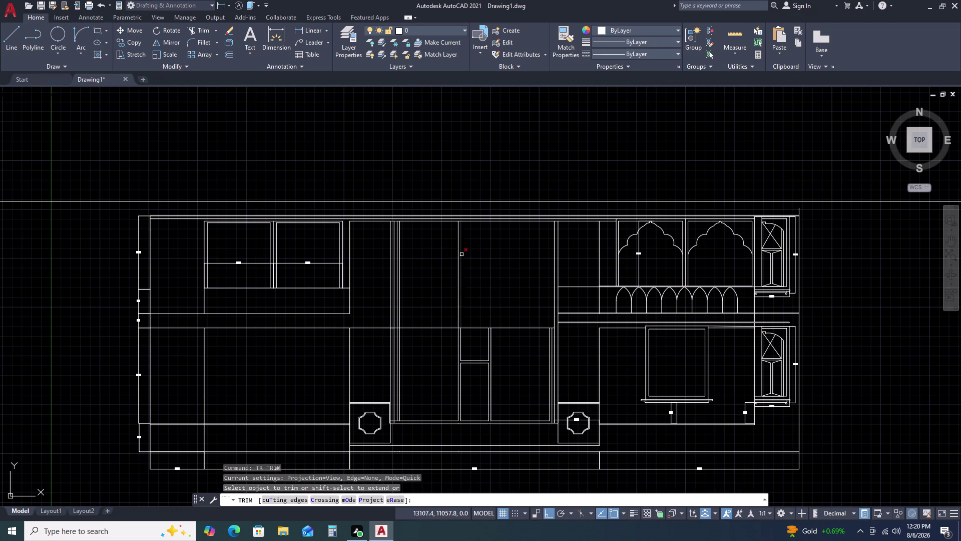
click(476, 248)
click(436, 267)
key(Escape)
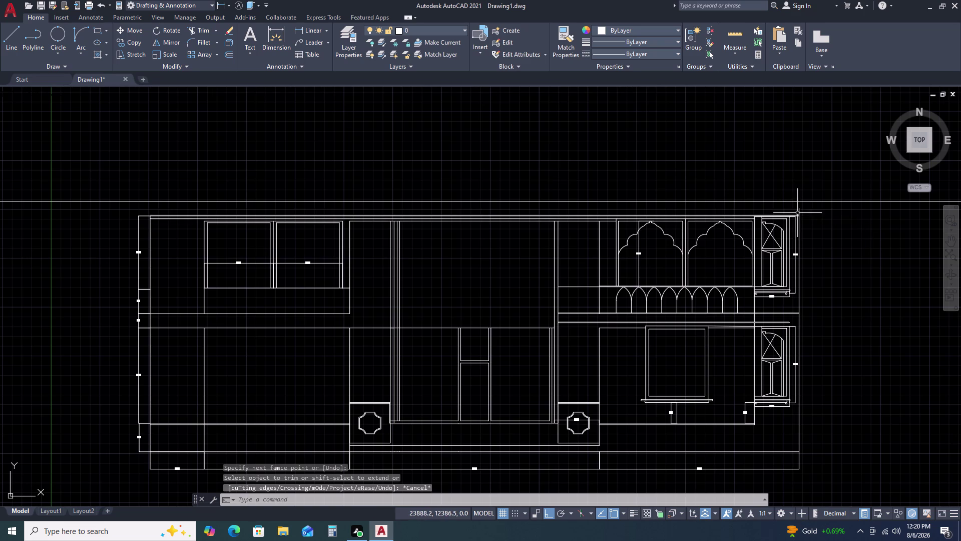
scroll(up, 3)
text(TR)
key(space)
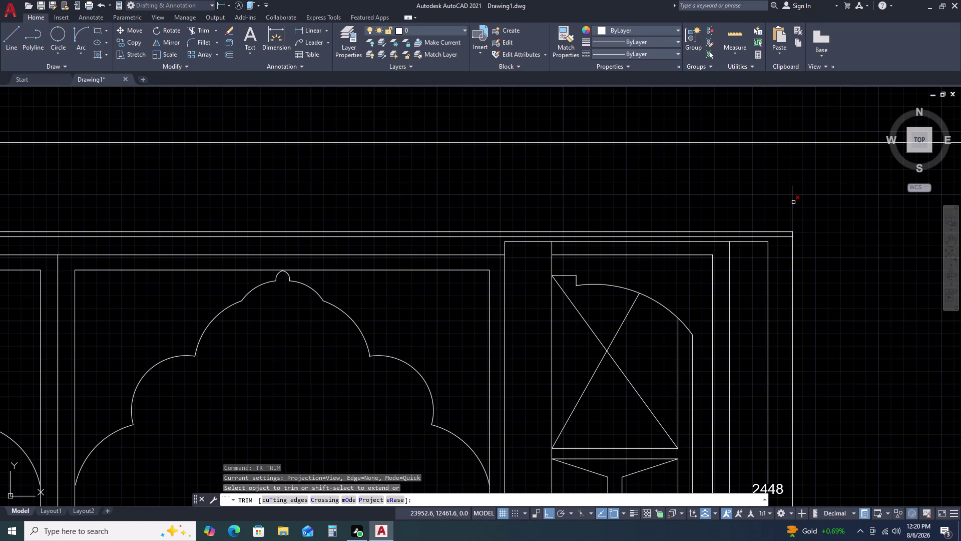
click(793, 202)
scroll(down, 3)
key(Escape)
scroll(down, 3)
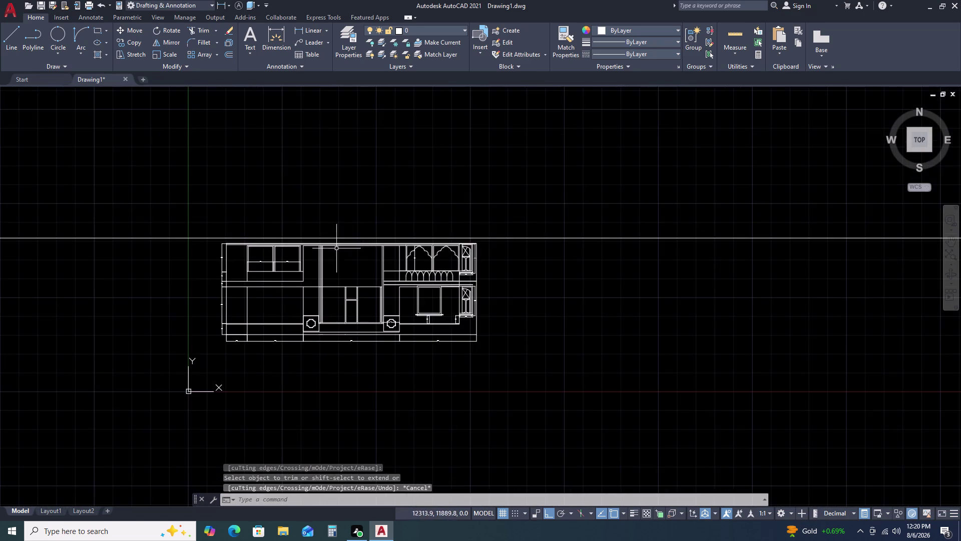
scroll(up, 3)
scroll(up, 3)
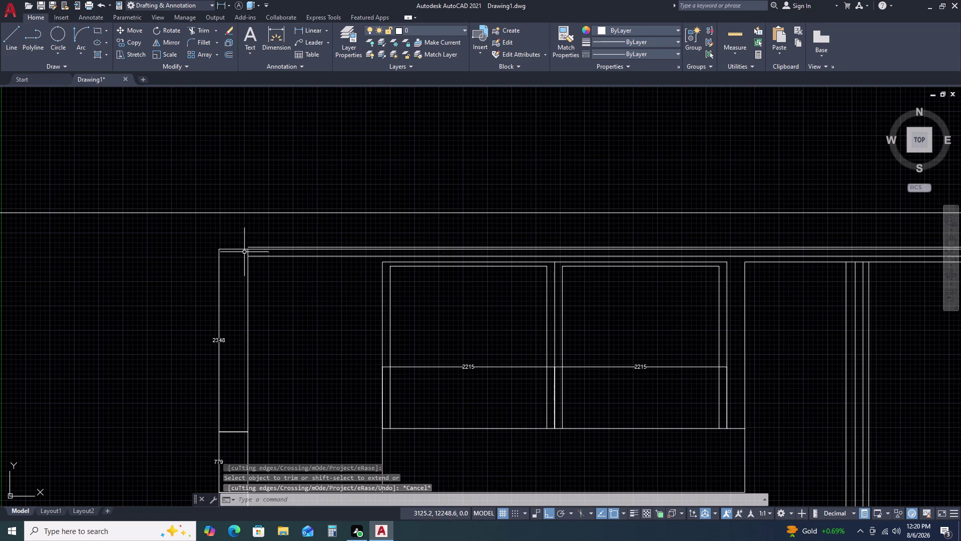
scroll(up, 3)
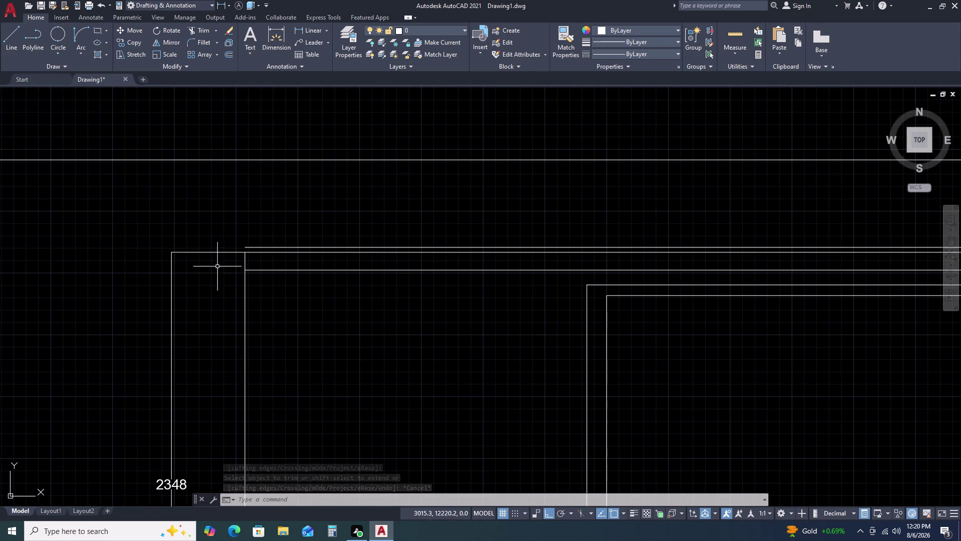
click(243, 263)
key(Escape)
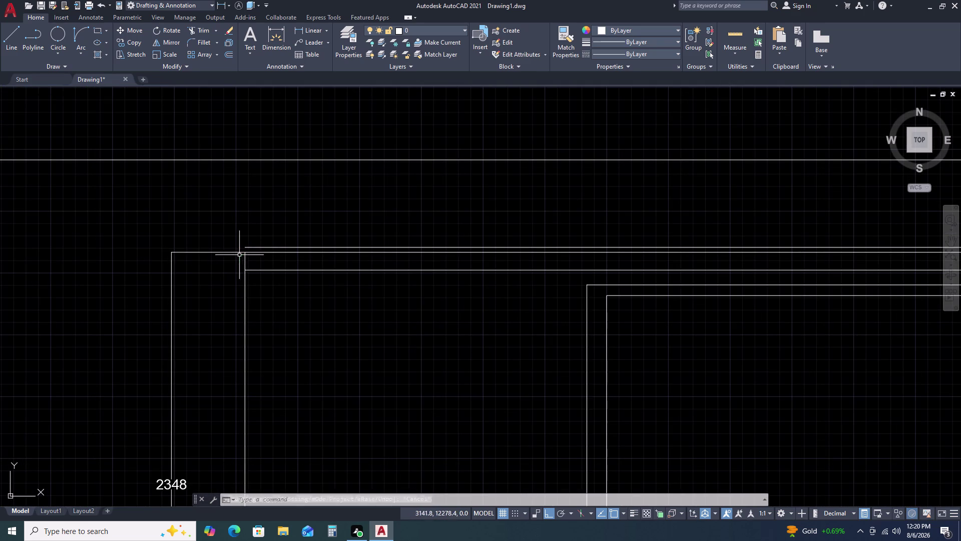
key(e)
key(x)
key(space)
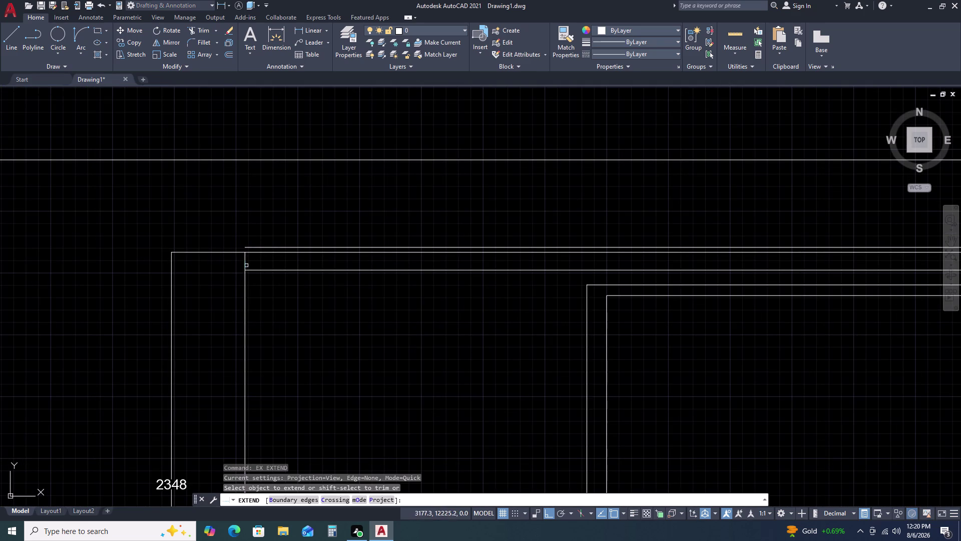
click(247, 265)
key(Escape)
scroll(down, 3)
middle_drag(722, 273, 562, 286)
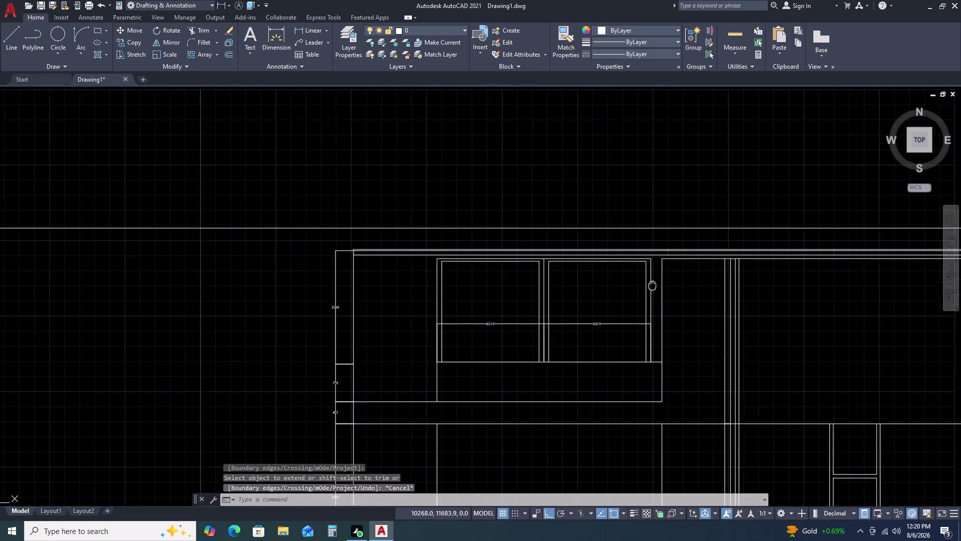
middle_drag(562, 285, 449, 285)
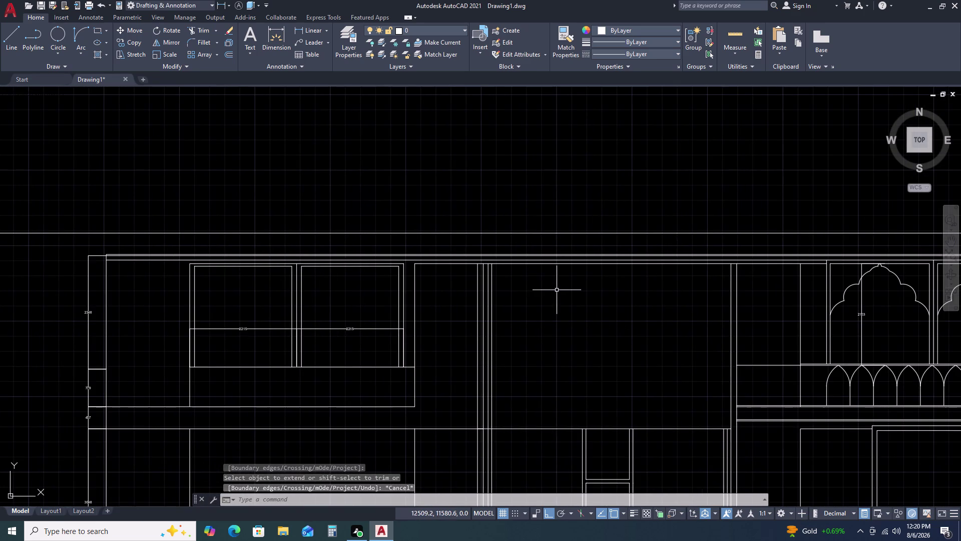
scroll(down, 3)
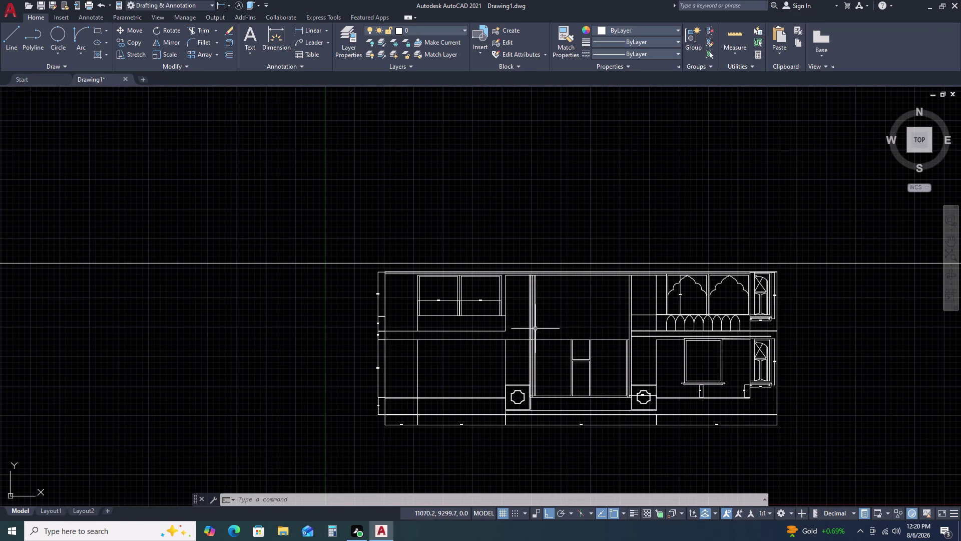
scroll(up, 3)
text(T)
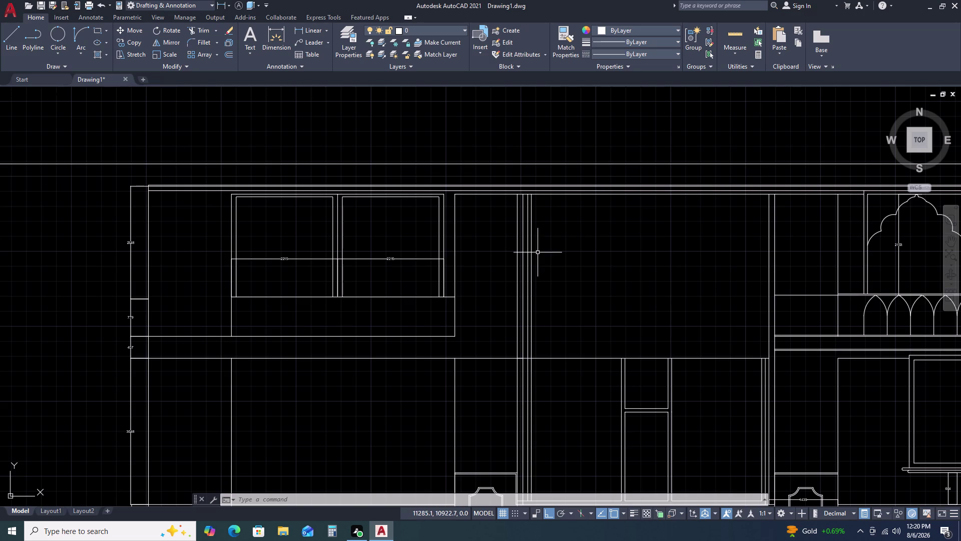
text(R)
key(space)
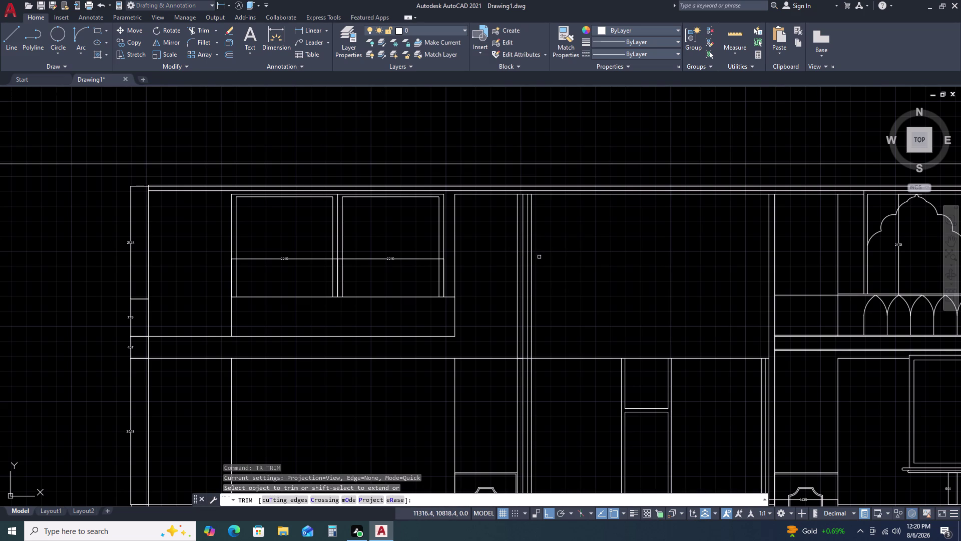
scroll(up, 3)
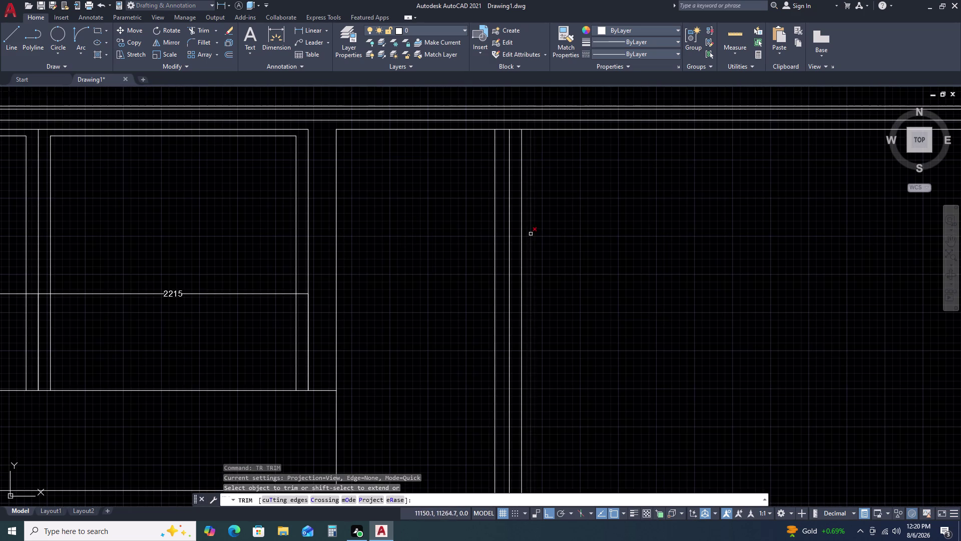
click(533, 232)
click(519, 242)
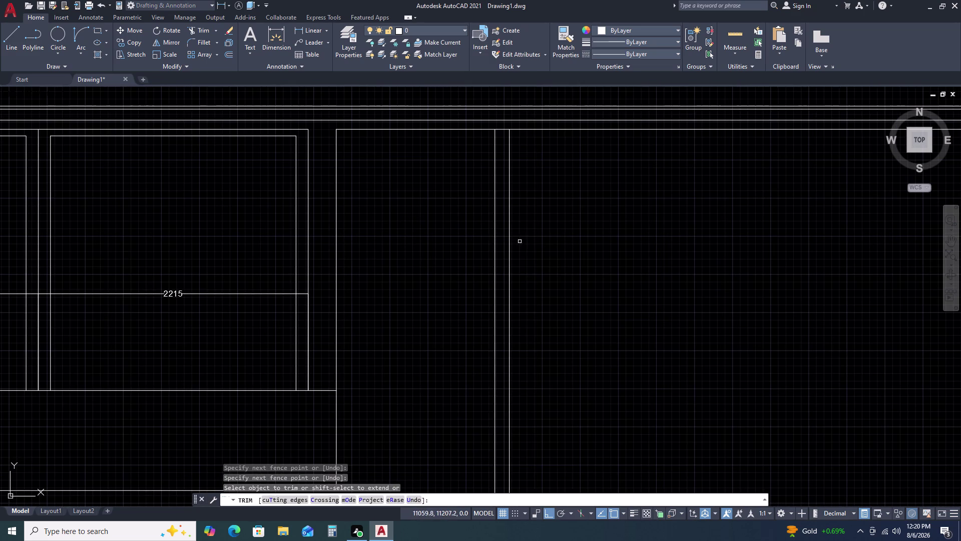
key(Escape)
scroll(down, 3)
scroll(down, 3)
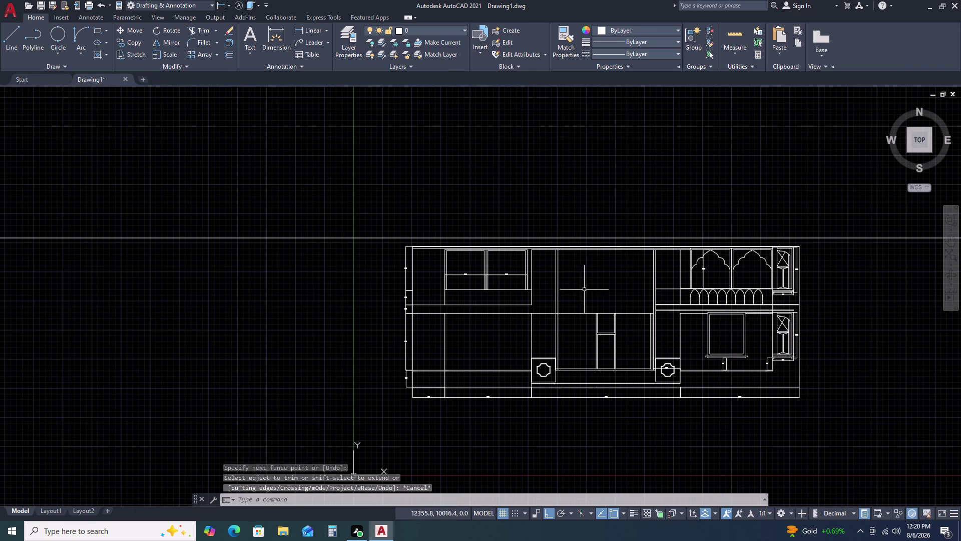
key(ctrl+z)
key(ctrl+z)
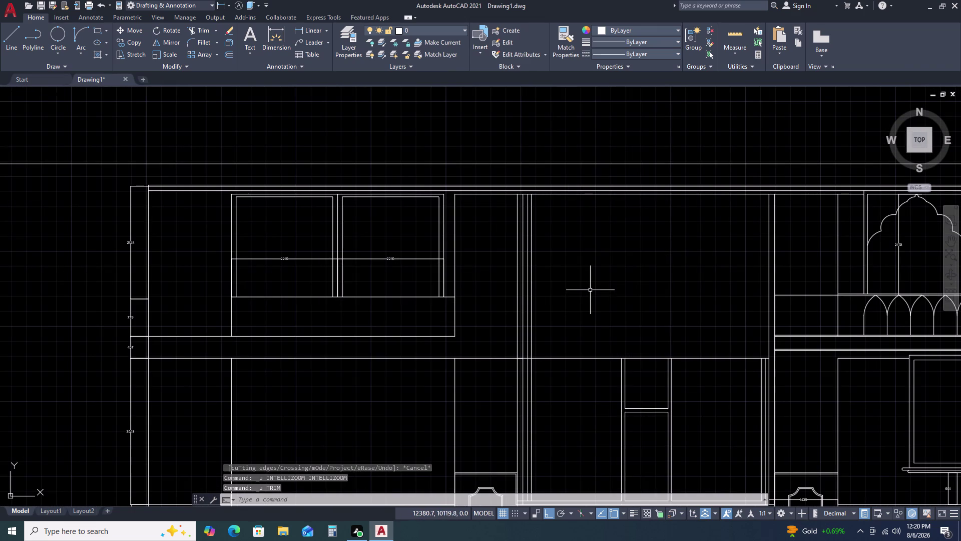
key(Escape)
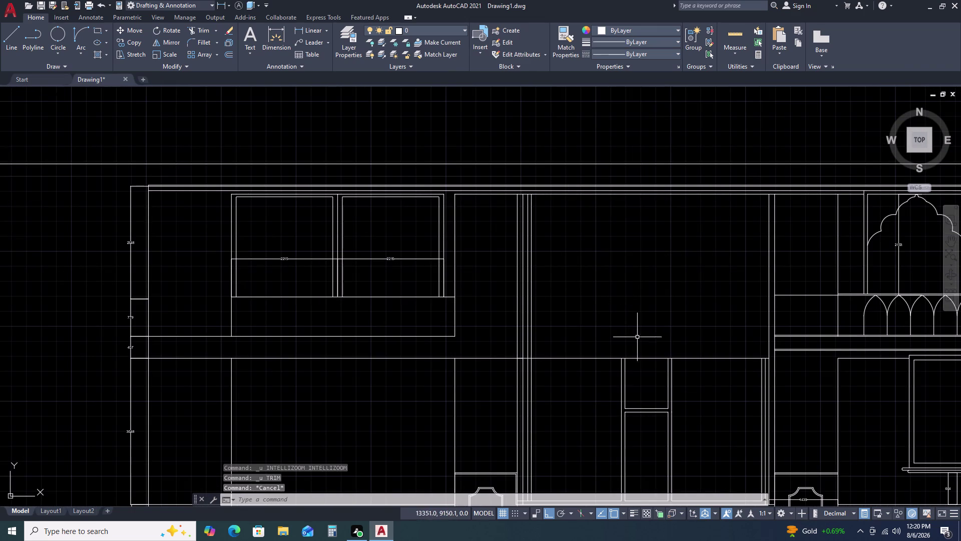
scroll(down, 3)
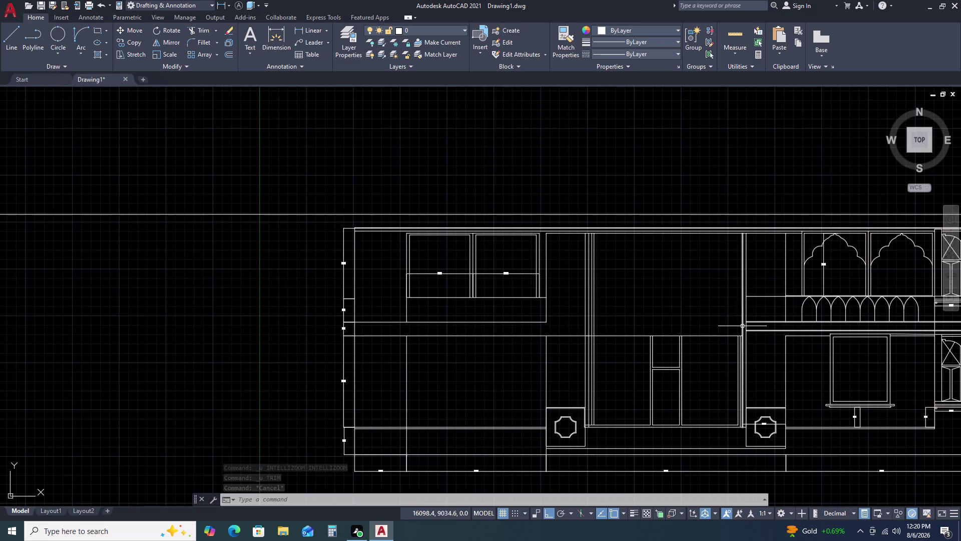
scroll(up, 3)
scroll(down, 3)
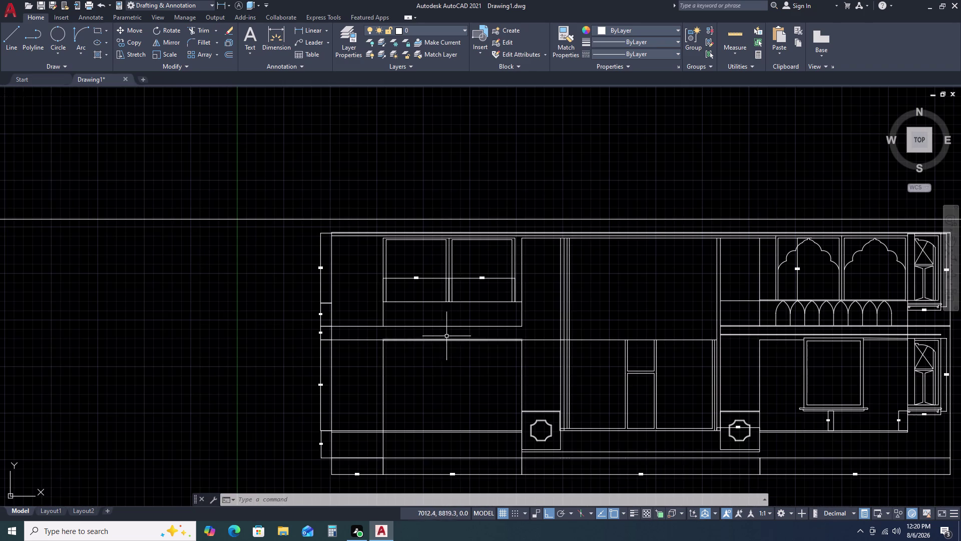
key(x)
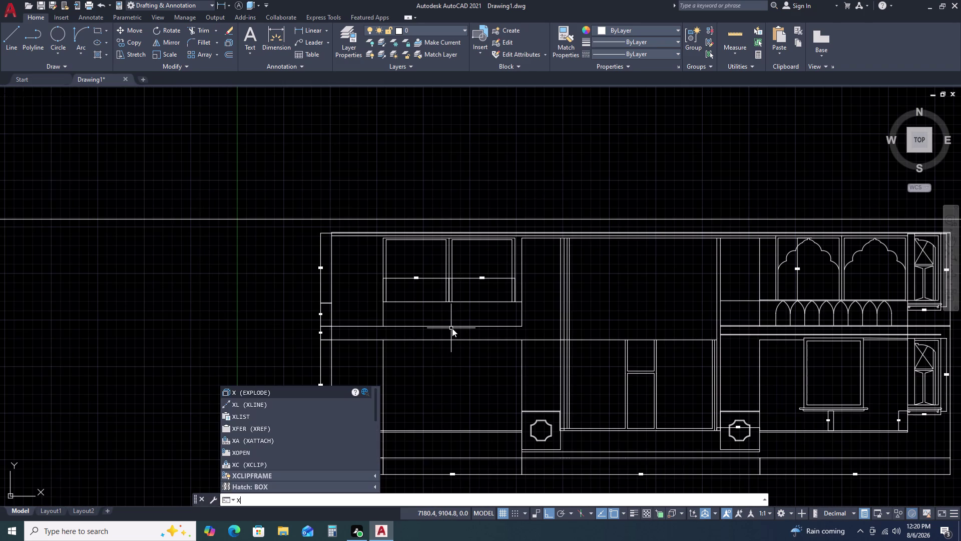
Draw a horizontal construction line through the floor-band corner between the storeys.
key(l)
key(space)
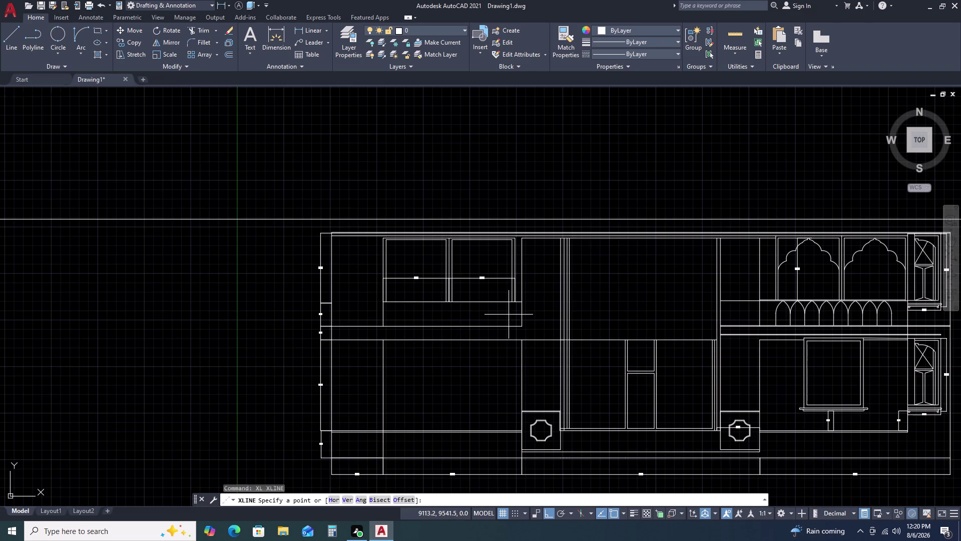
text(H)
key(space)
scroll(up, 3)
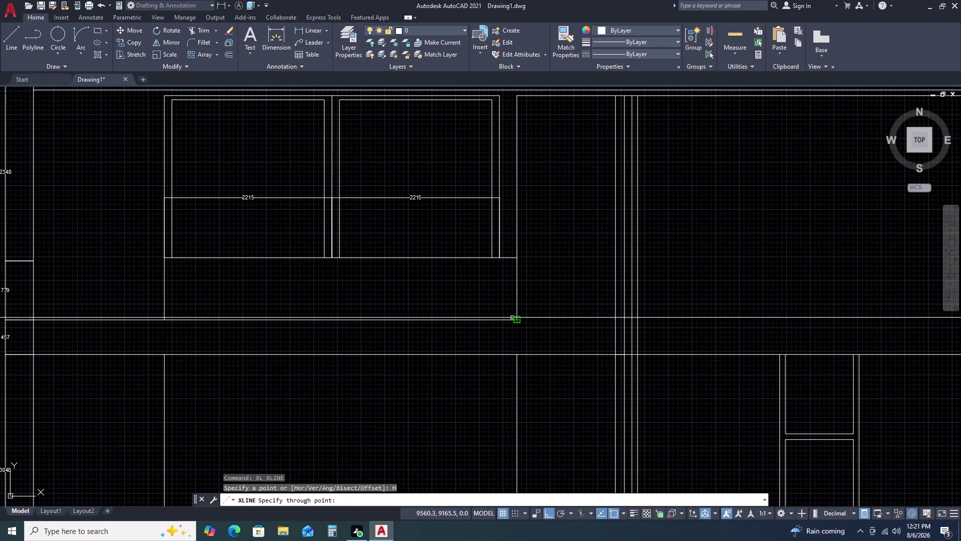
click(517, 321)
key(Escape)
scroll(down, 3)
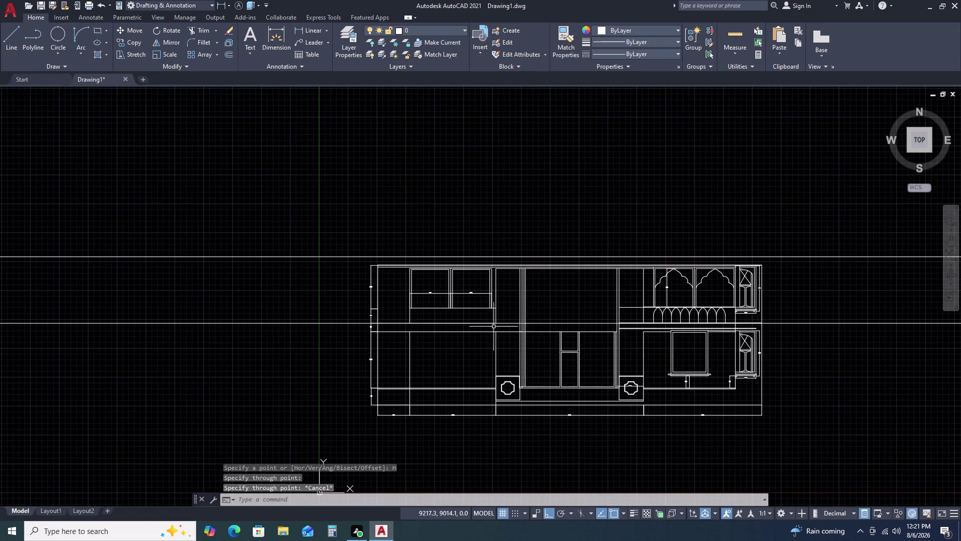
scroll(up, 3)
Start the Trim command with TR.
key(t)
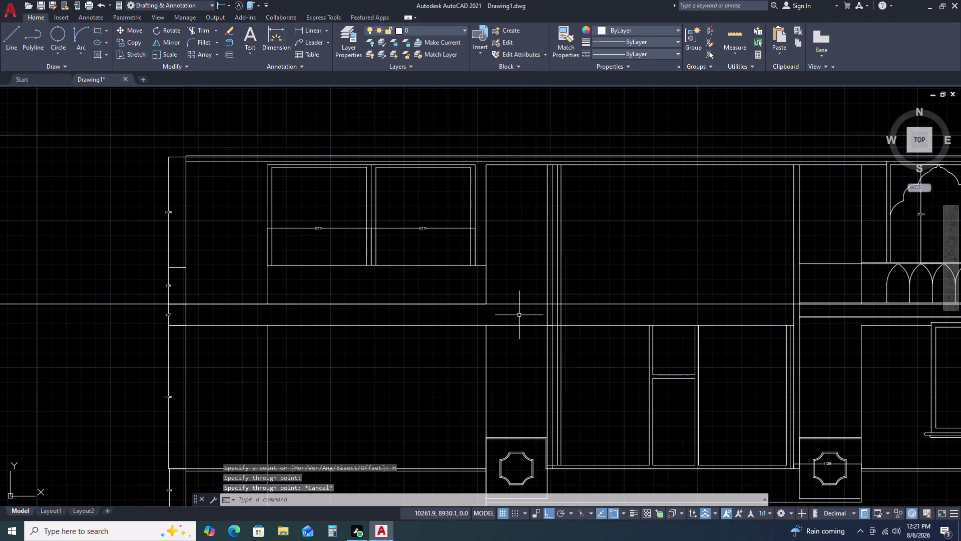
text(R)
key(space)
Trim two pieces off the new construction line, then cancel and undo the last trim.
scroll(up, 3)
scroll(down, 3)
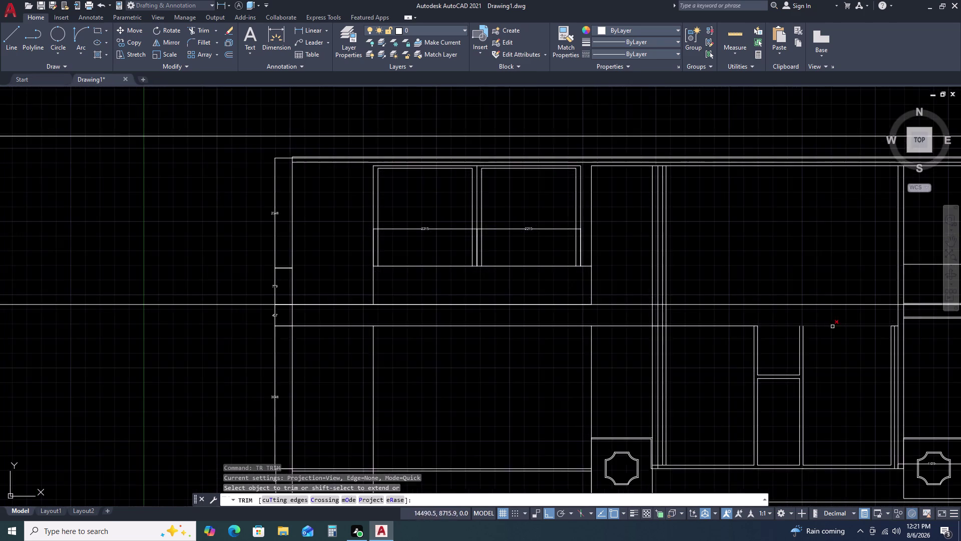
middle_drag(844, 337, 573, 348)
scroll(up, 3)
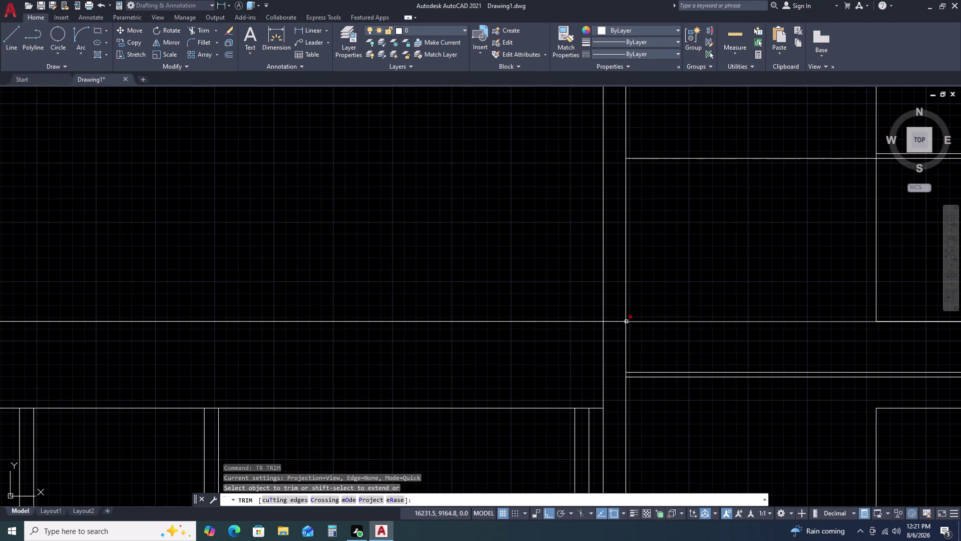
click(615, 321)
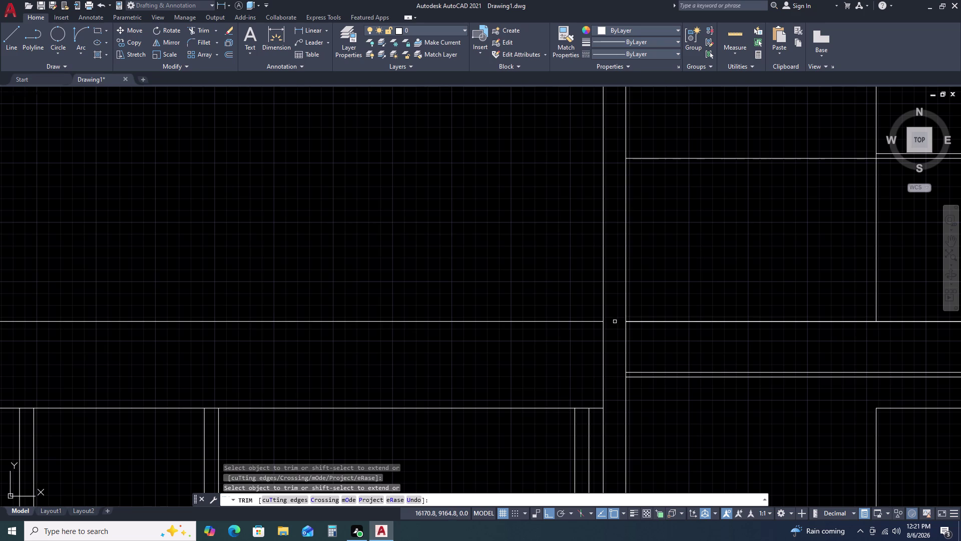
scroll(down, 3)
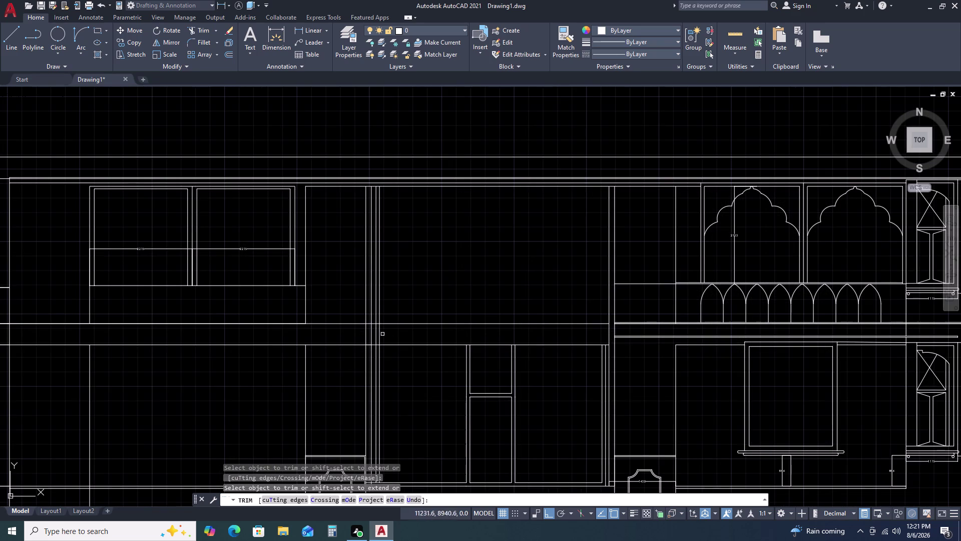
scroll(up, 3)
click(344, 270)
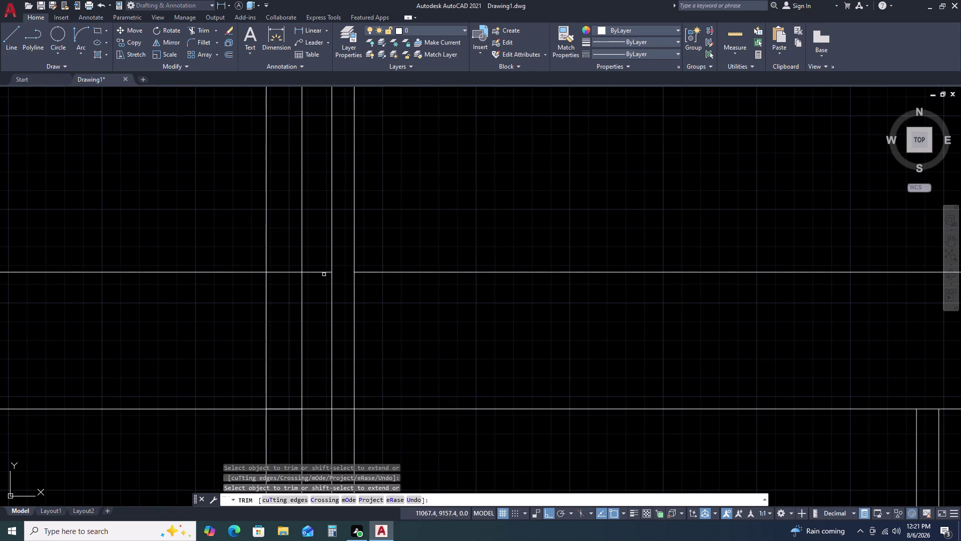
key(Escape)
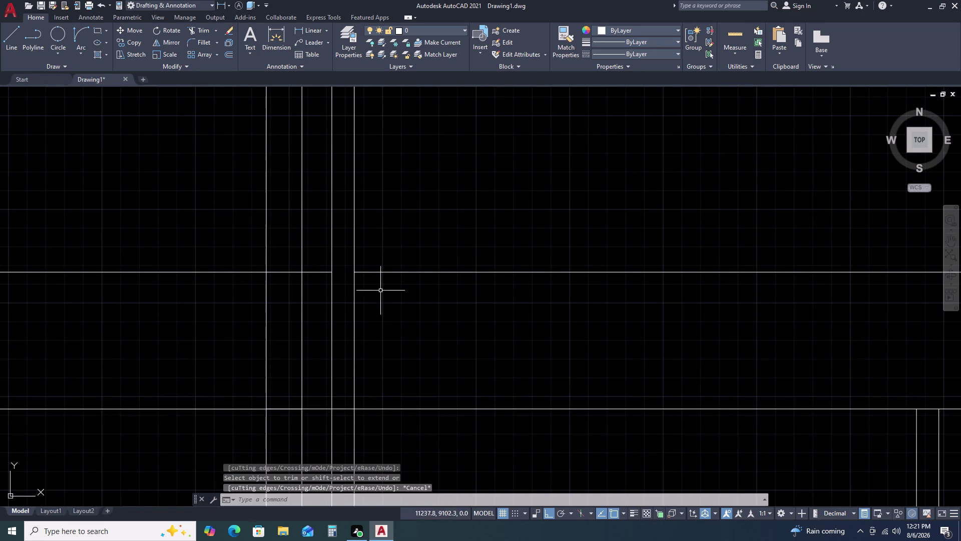
key(ctrl+z)
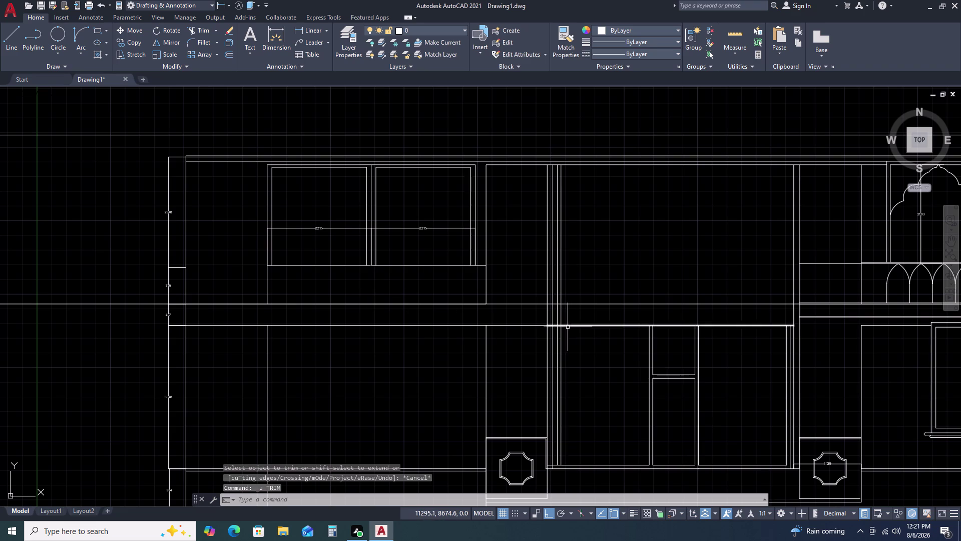
Trim the construction line again, cutting it back at the right-hand wall corner.
key(t)
key(r)
key(space)
scroll(up, 3)
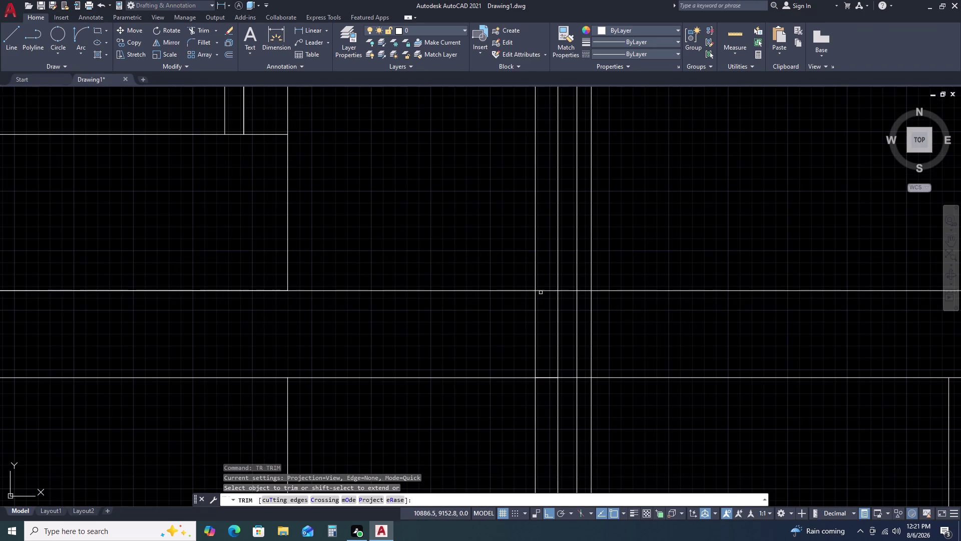
click(542, 291)
scroll(down, 3)
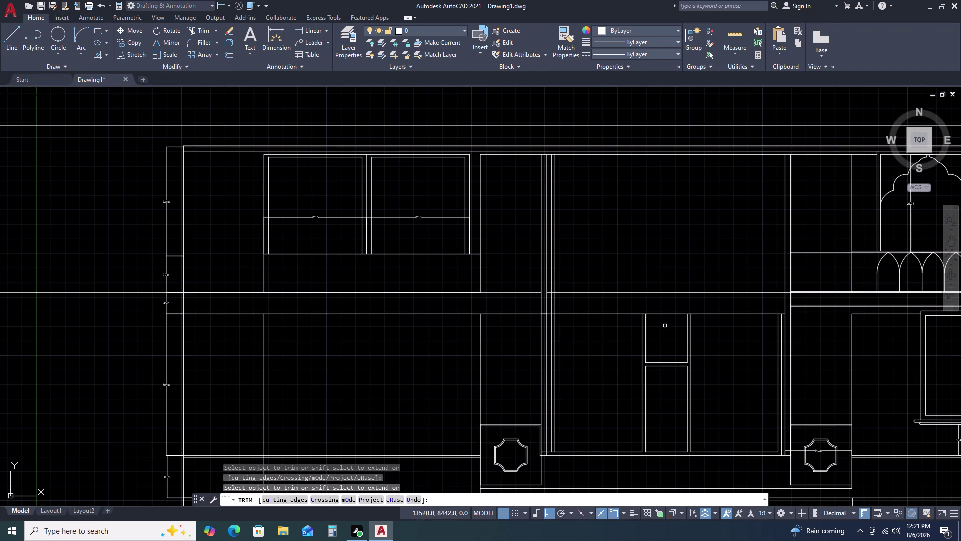
middle_drag(658, 331, 539, 352)
scroll(up, 3)
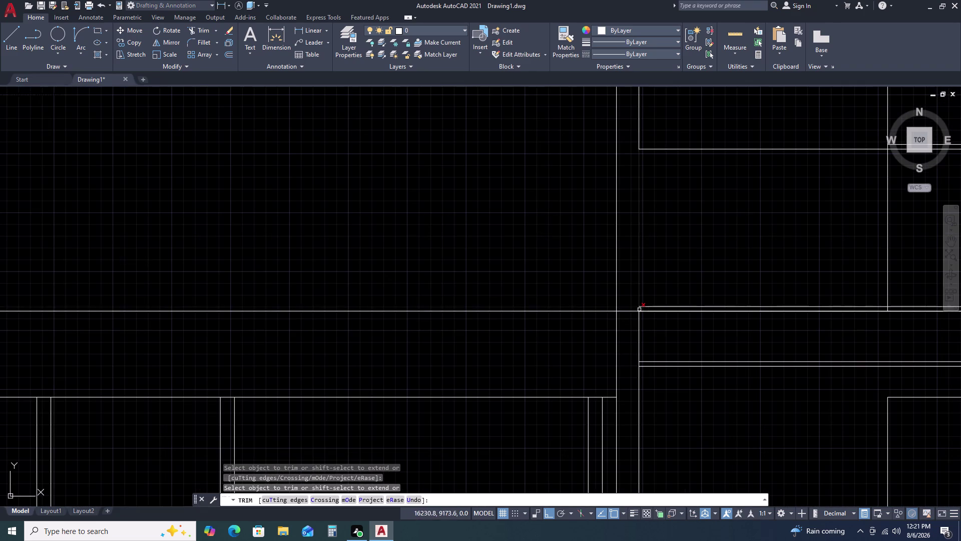
click(630, 311)
key(Escape)
Select the stray horizontal ray left over from the construction line.
scroll(down, 3)
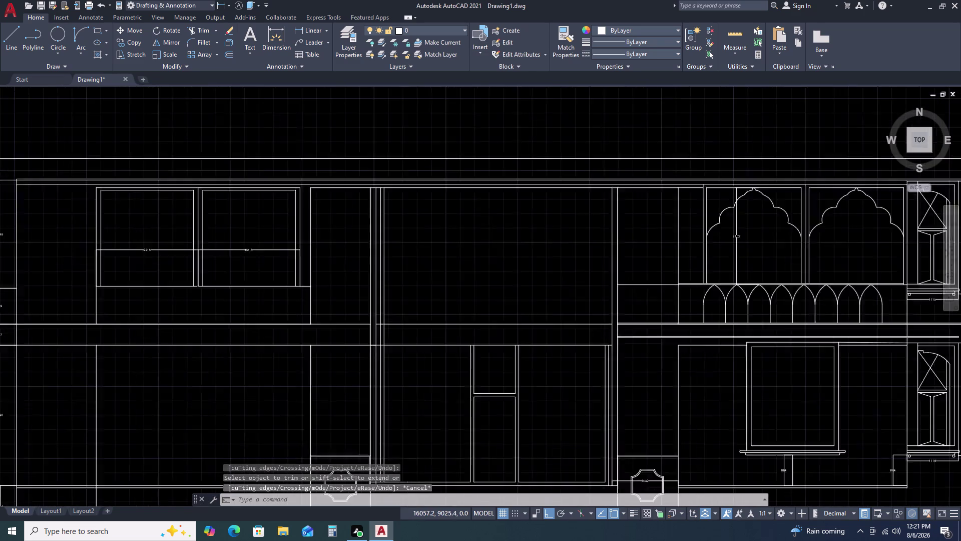
scroll(down, 3)
click(783, 382)
Delete the two stray horizontal construction rays.
click(757, 318)
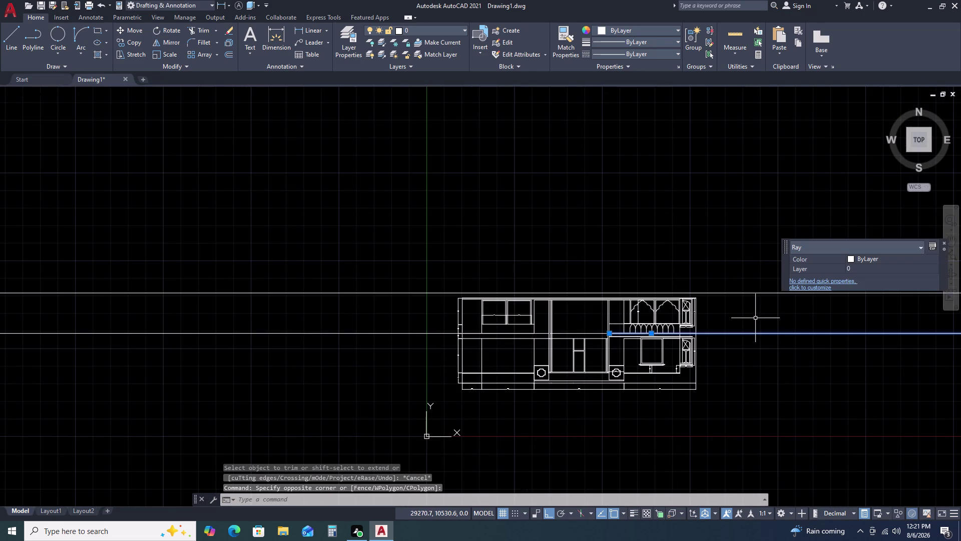
key(Delete)
drag(384, 340, 379, 333)
click(358, 302)
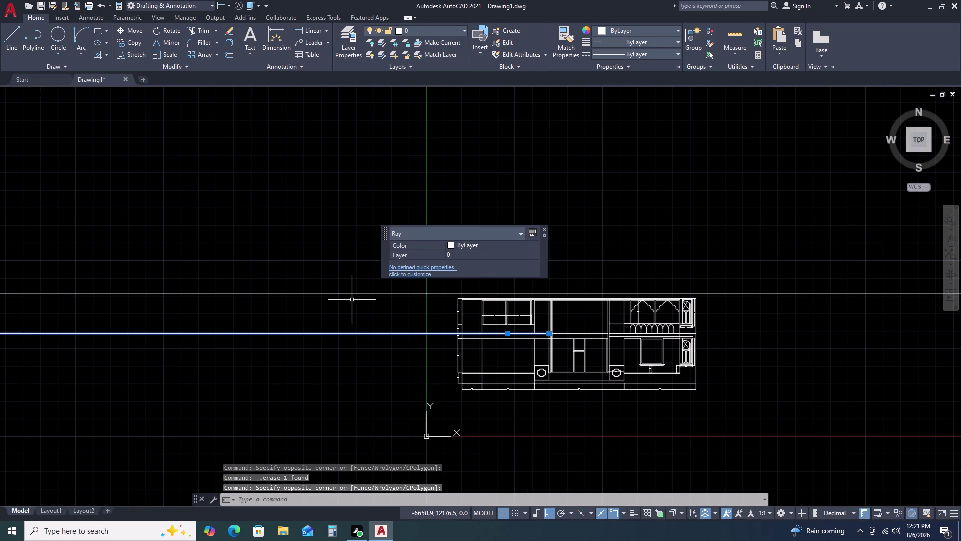
key(Delete)
Add a 457 vertical linear dimension across the band above the central doorway.
scroll(up, 3)
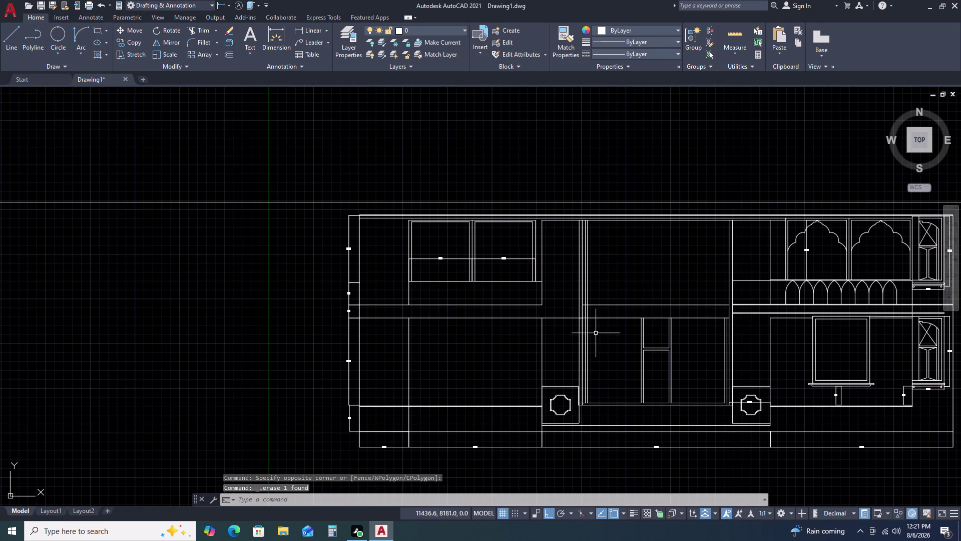
scroll(up, 3)
middle_drag(616, 301, 531, 316)
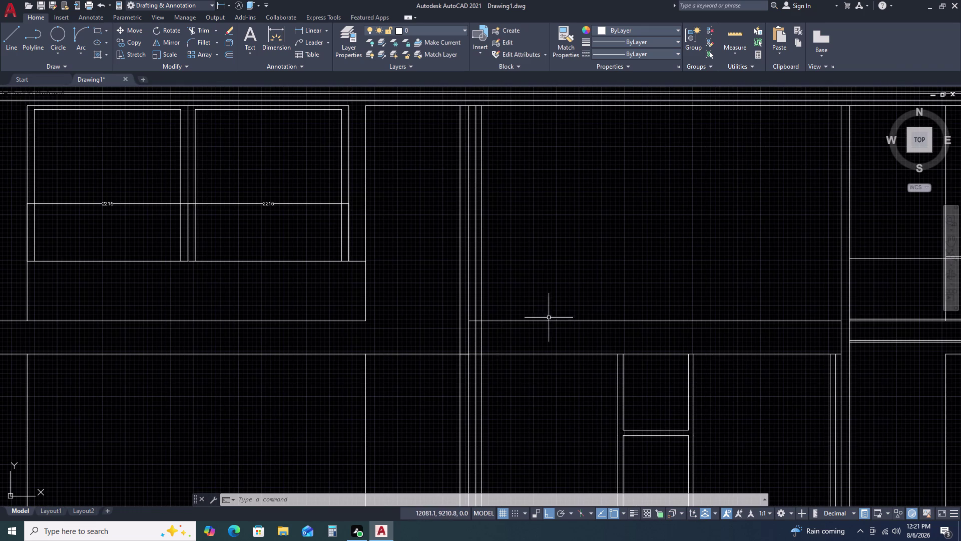
key(d)
key(l)
key(i)
key(space)
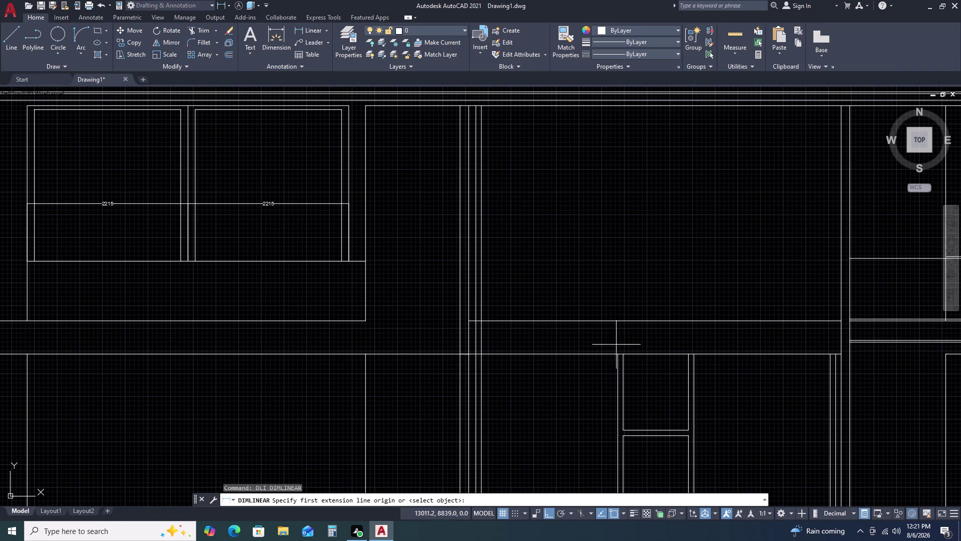
click(626, 357)
click(626, 320)
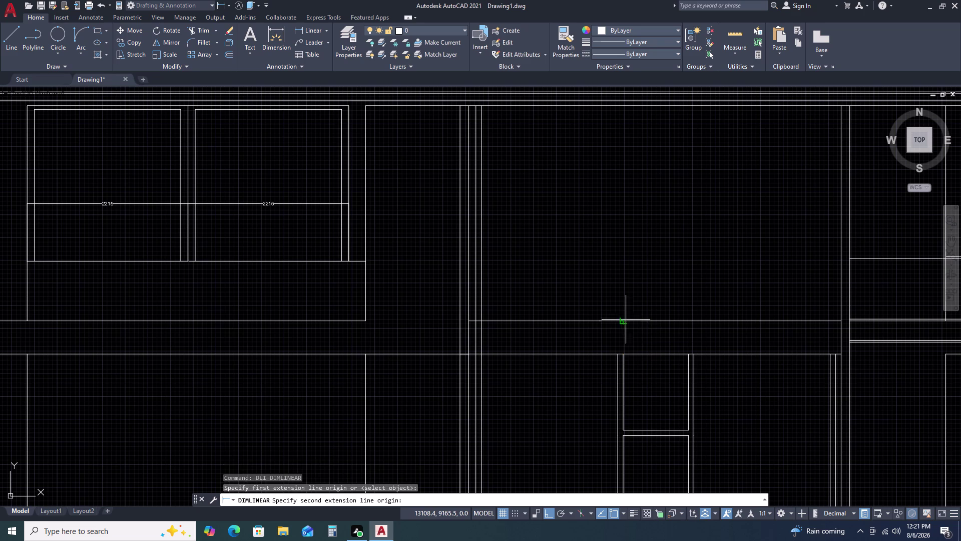
scroll(up, 3)
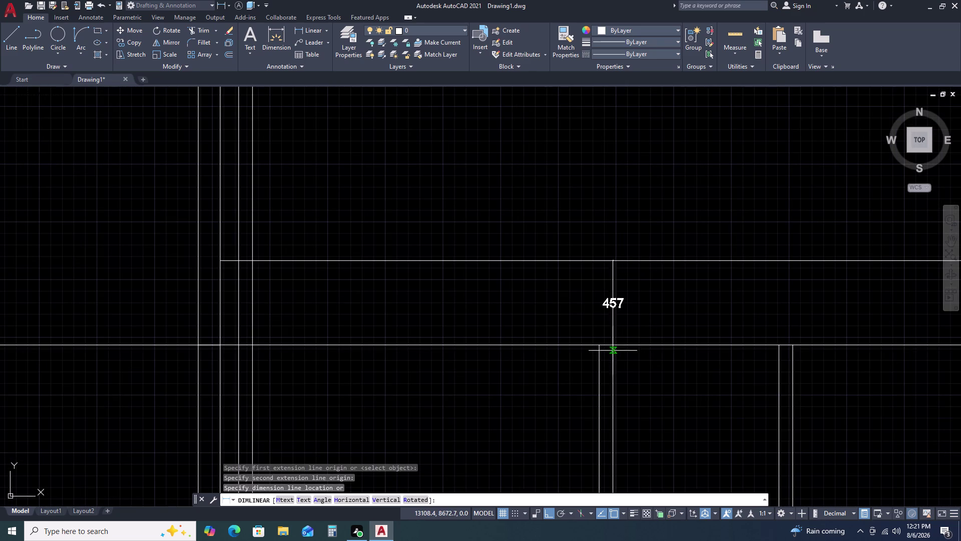
click(612, 345)
Select the horizontal line above the doorway, pan across the facade, then clear the selection.
scroll(down, 3)
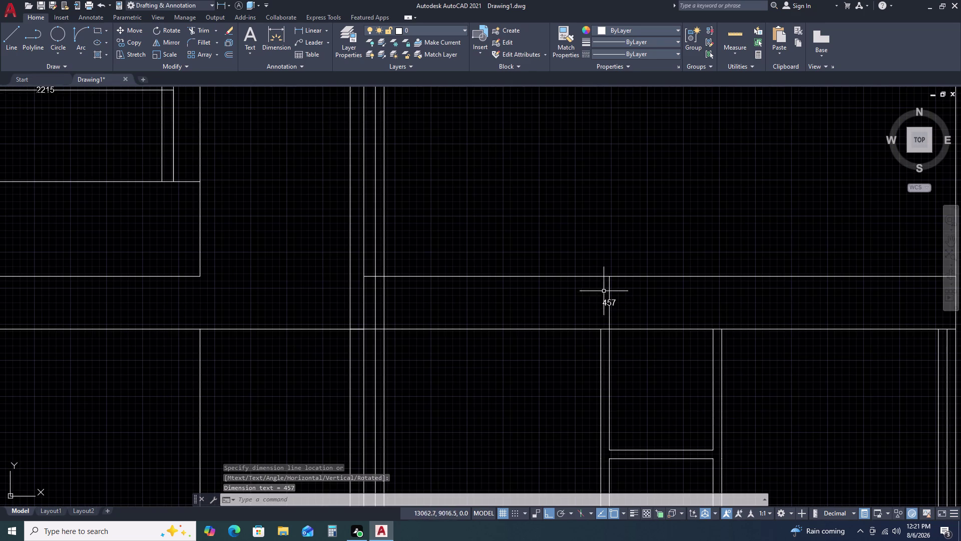
click(587, 259)
click(554, 293)
scroll(down, 3)
middle_drag(589, 289, 548, 304)
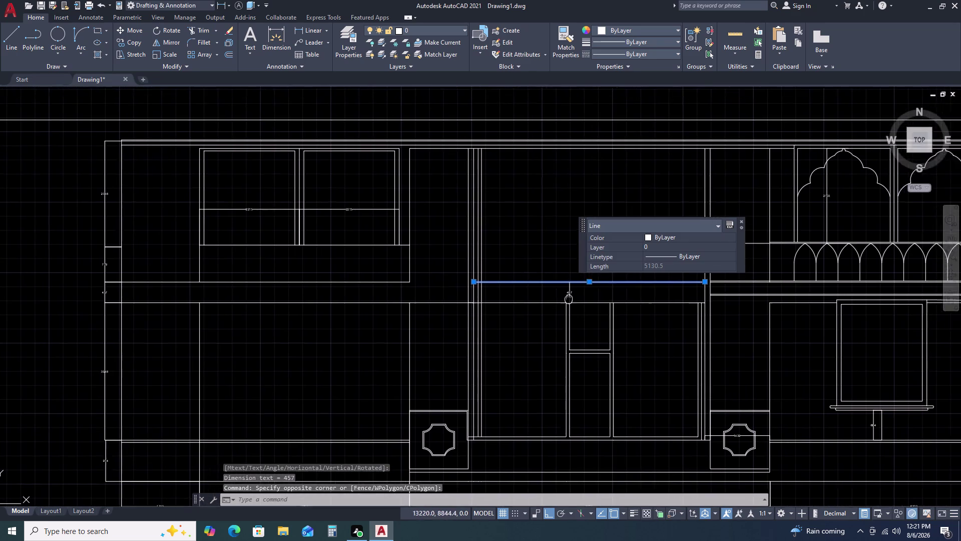
middle_drag(548, 304, 545, 304)
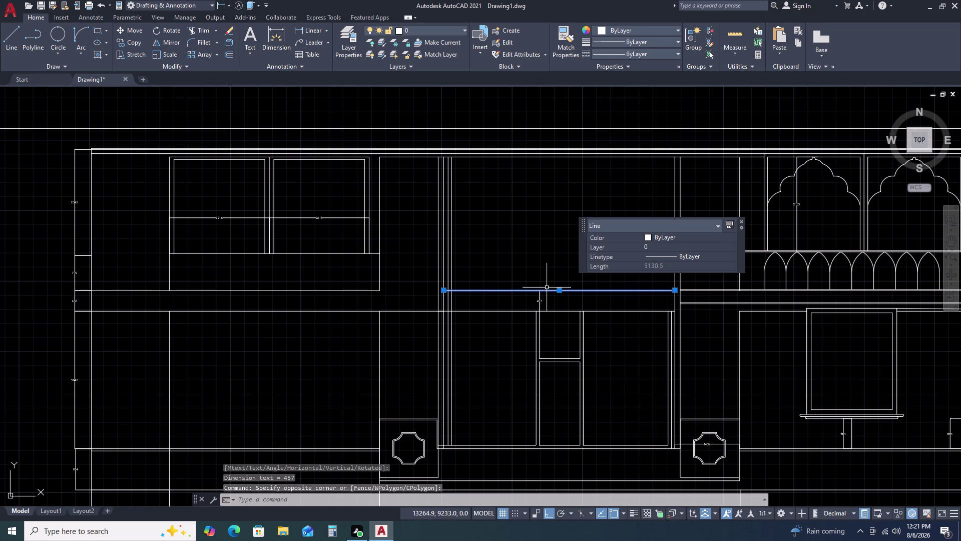
key(Escape)
Start the Trim command with TR.
scroll(up, 3)
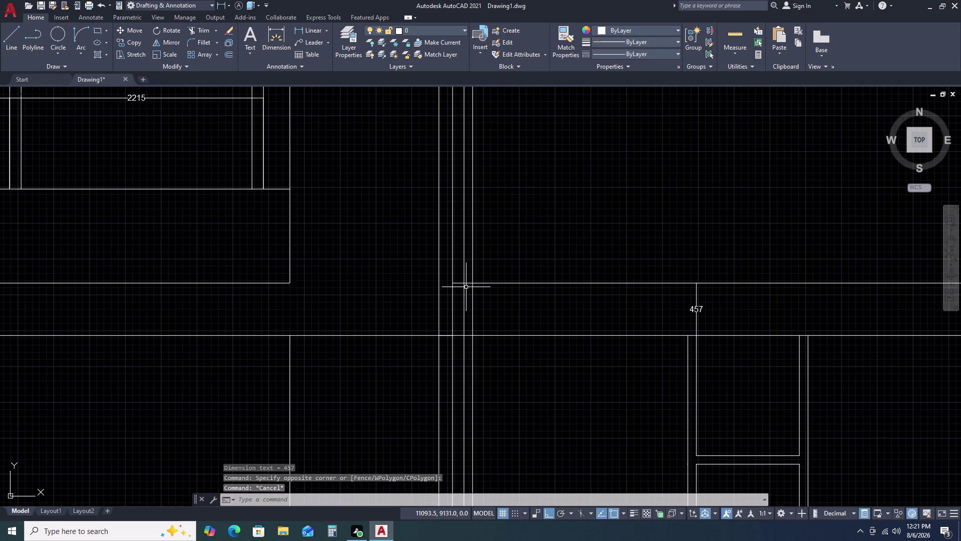
text(TR)
key(space)
Trim the horizontal line above the doorway back to the pilaster.
scroll(up, 3)
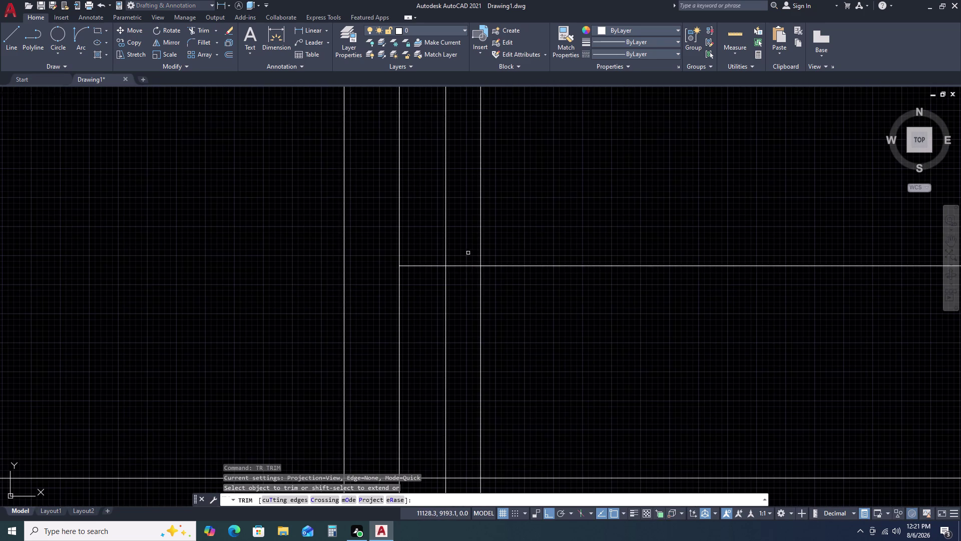
click(468, 252)
click(465, 287)
click(427, 259)
click(425, 301)
key(Escape)
scroll(down, 3)
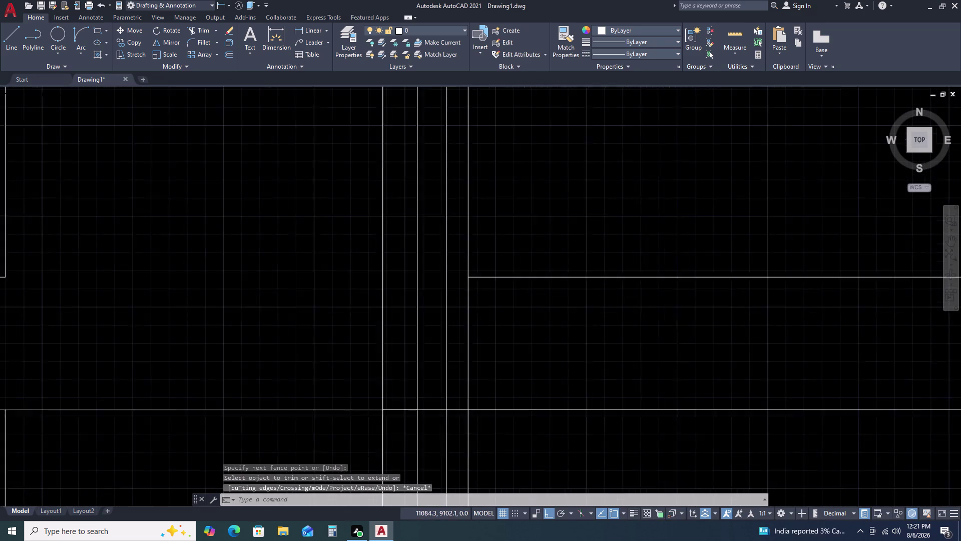
drag(572, 282, 566, 284)
click(538, 305)
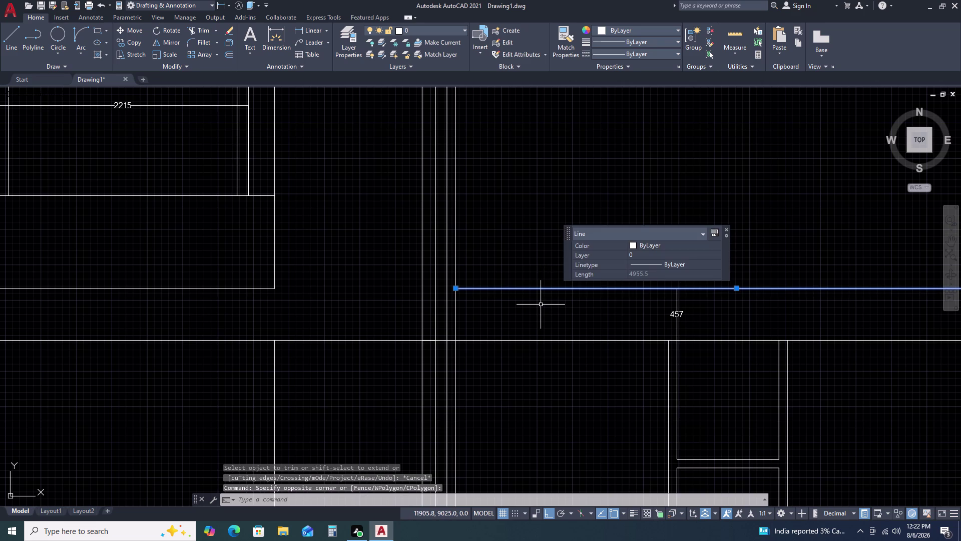
Offset the trimmed band line 760 units upward.
text(O)
key(space)
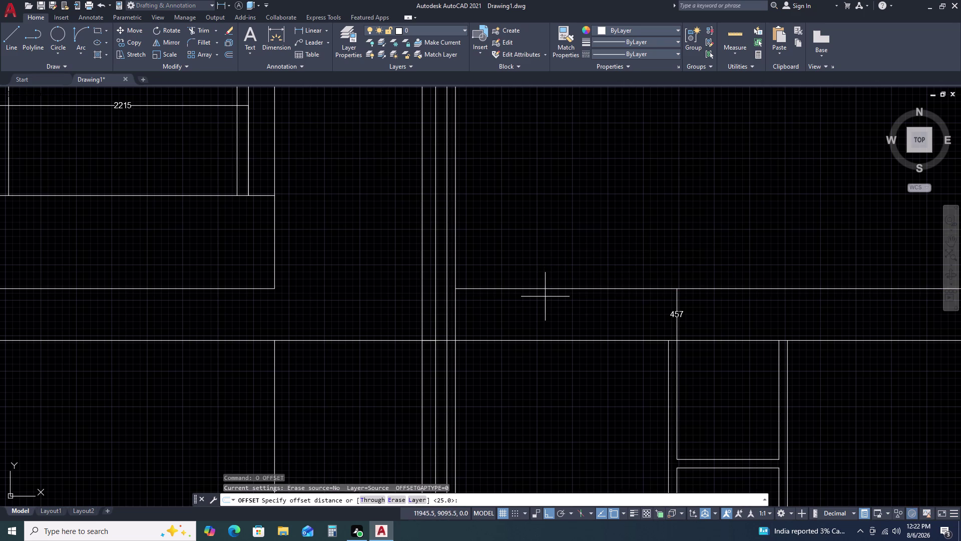
key(7)
text(60)
key(space)
click(572, 257)
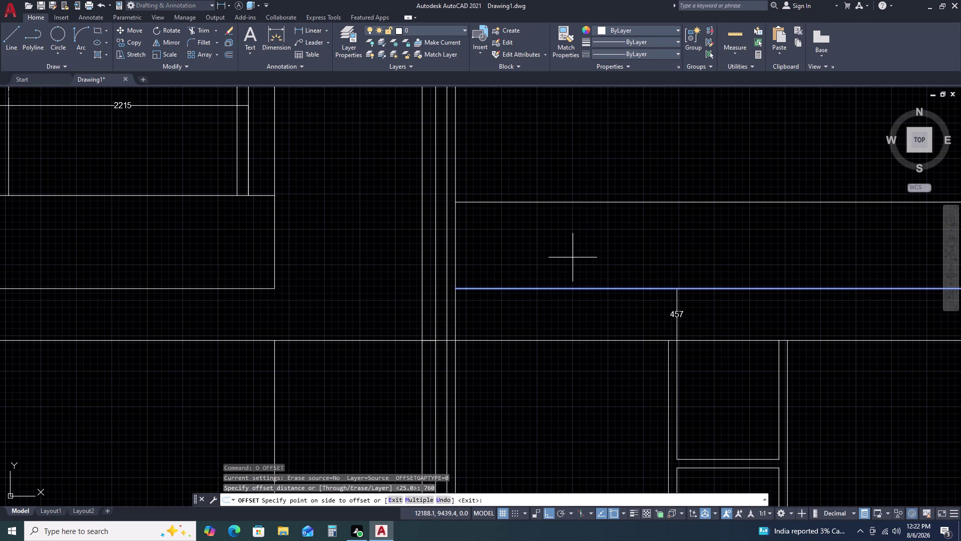
scroll(down, 3)
middle_drag(641, 279, 509, 308)
key(Escape)
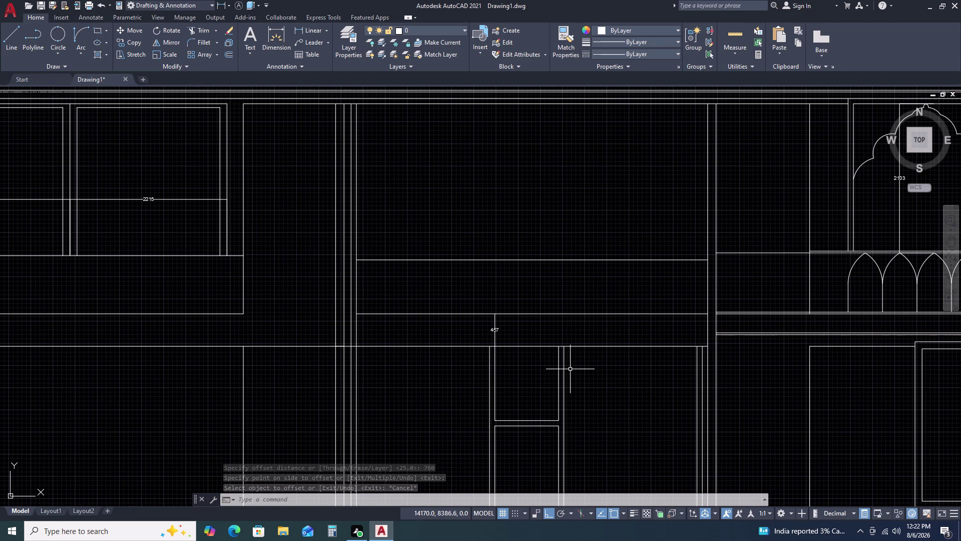
Add a 2202 vertical linear dimension in the middle bay.
key(d)
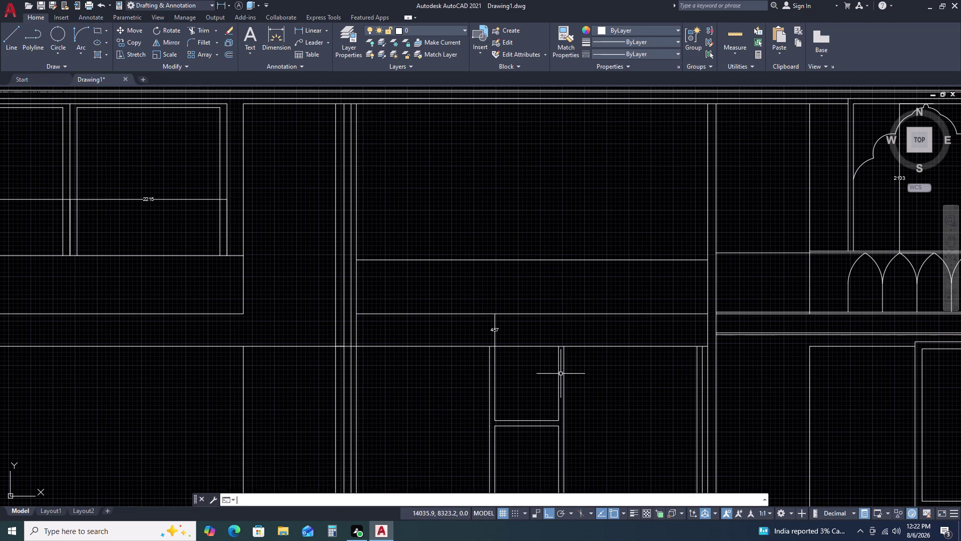
key(l)
key(i)
key(space)
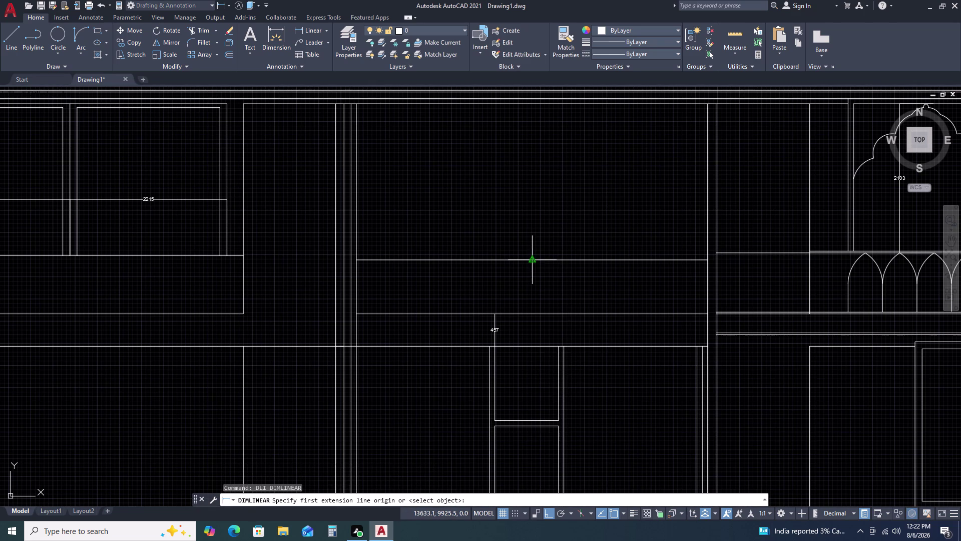
click(533, 260)
click(530, 105)
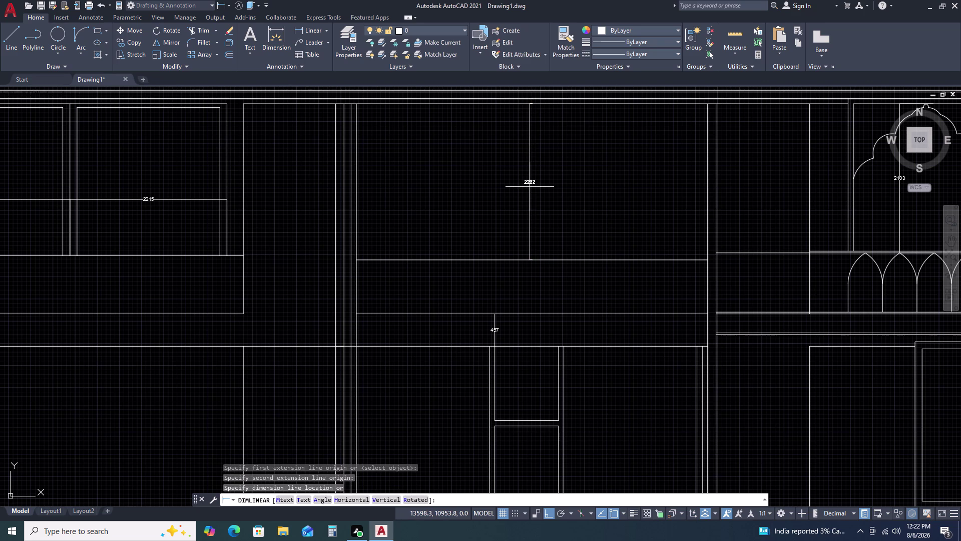
scroll(up, 3)
scroll(down, 3)
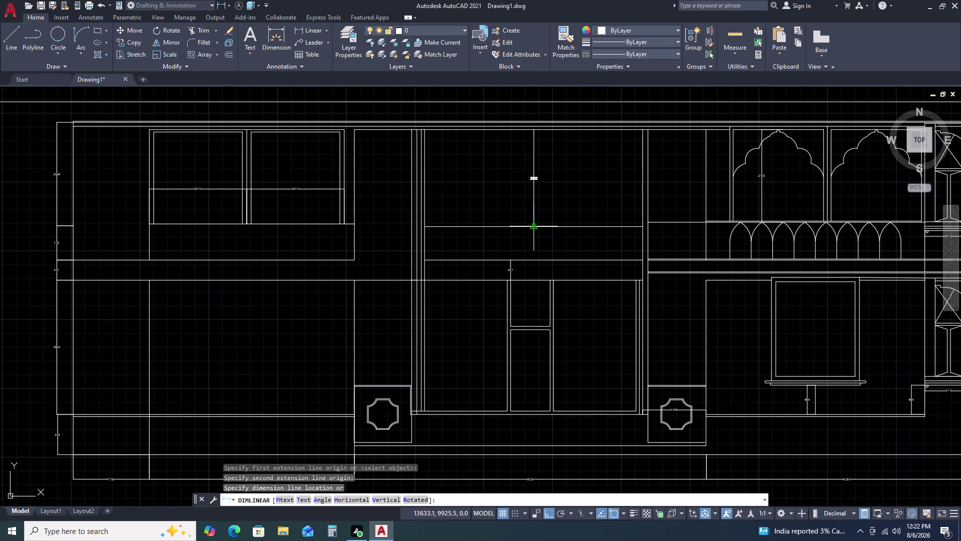
click(537, 228)
Delete the 2202 dimension.
scroll(up, 3)
scroll(up, 3)
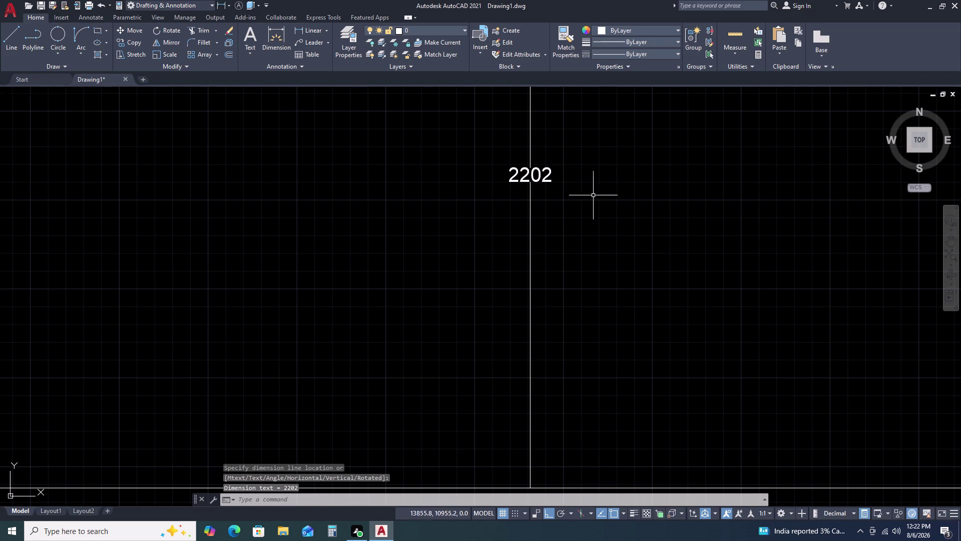
scroll(down, 3)
scroll(down, 3)
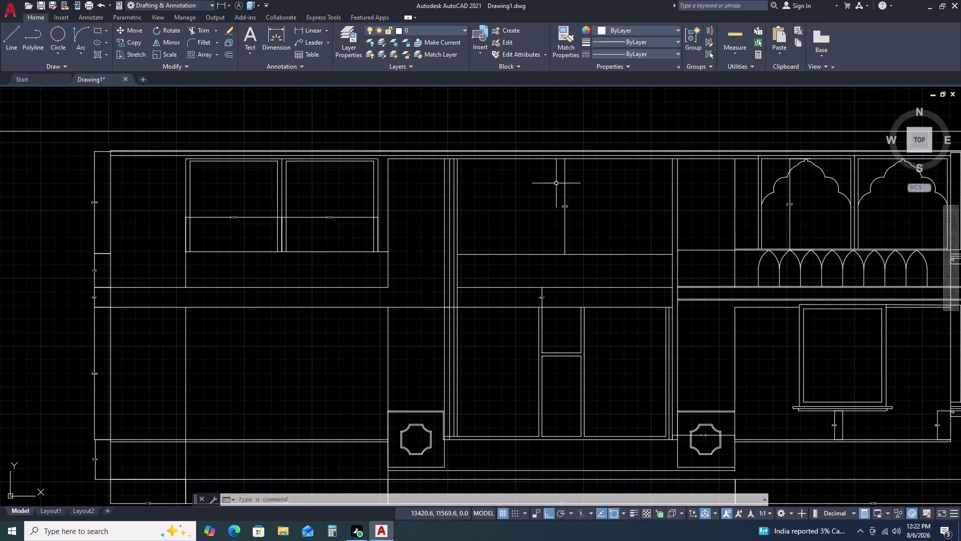
click(574, 177)
click(529, 199)
key(Delete)
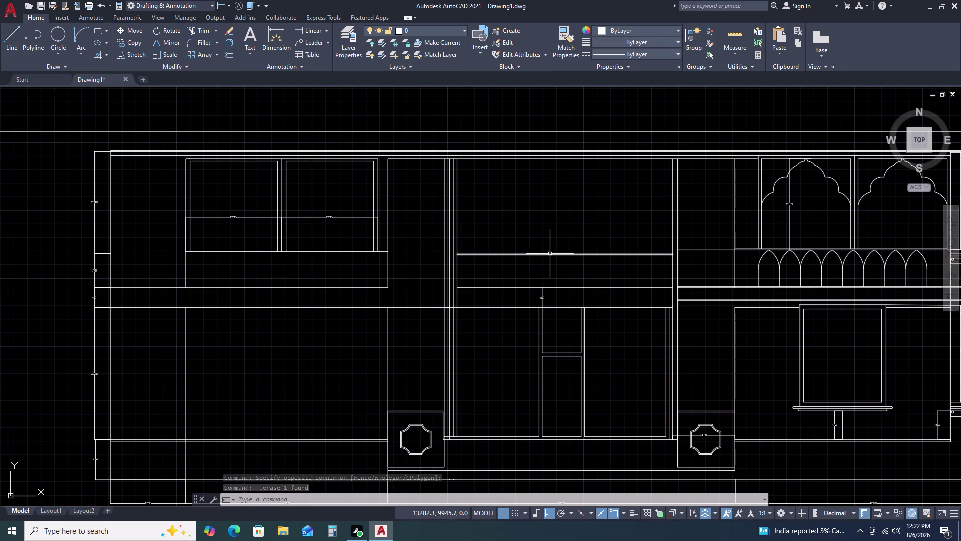
Add a 2029-long vertical linear dimension from the band line.
text(D)
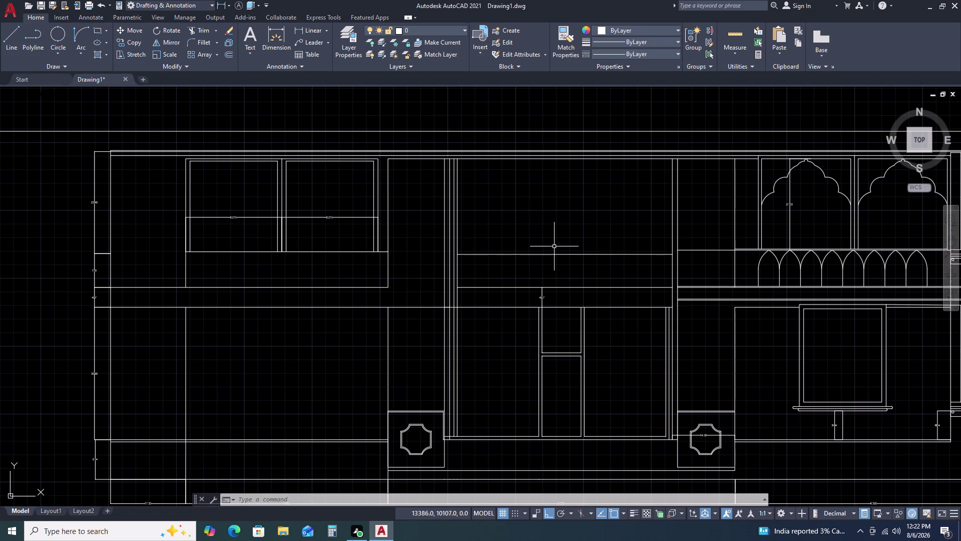
text(LI)
key(space)
click(567, 255)
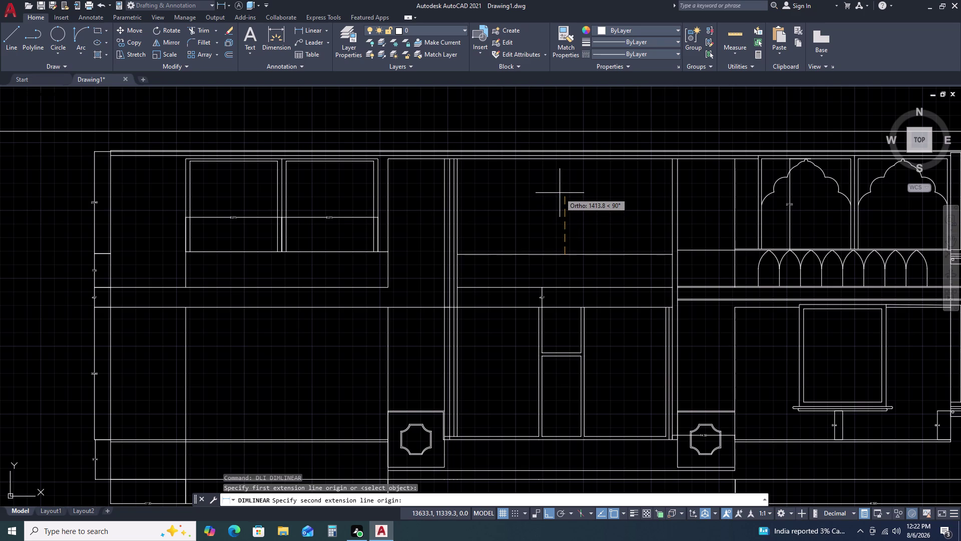
text(20)
text(2)
text(9)
key(space)
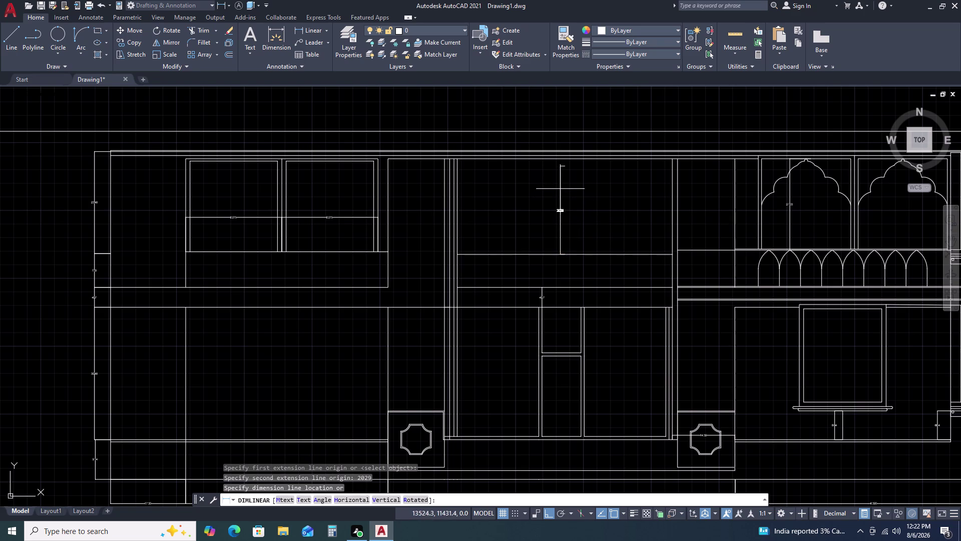
click(547, 184)
Move the 2029 dimension further right using its grip.
scroll(up, 3)
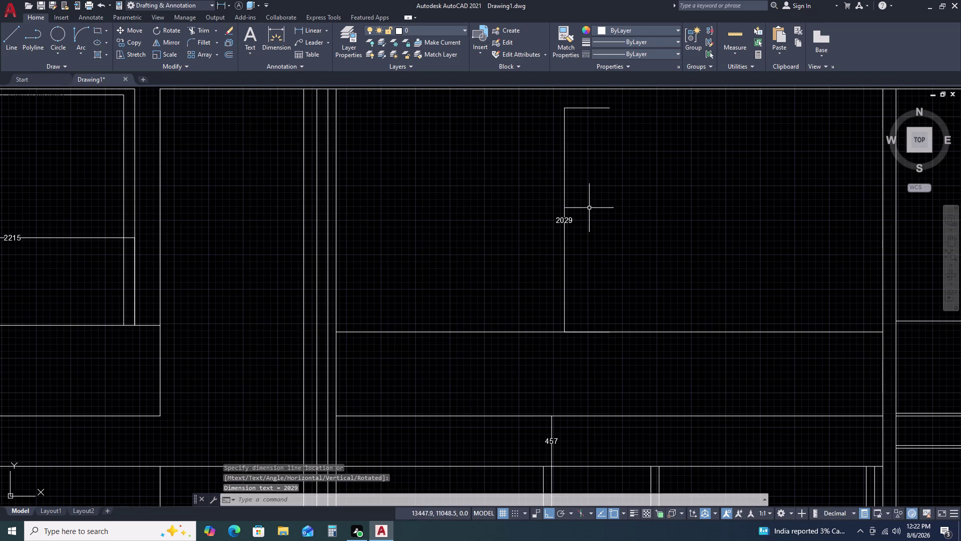
click(589, 208)
click(511, 237)
click(566, 218)
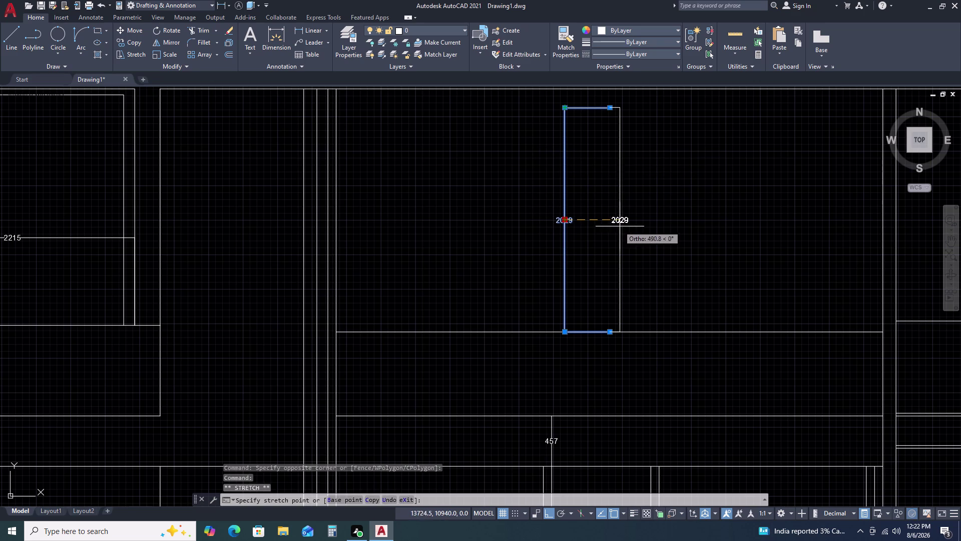
click(617, 235)
key(Escape)
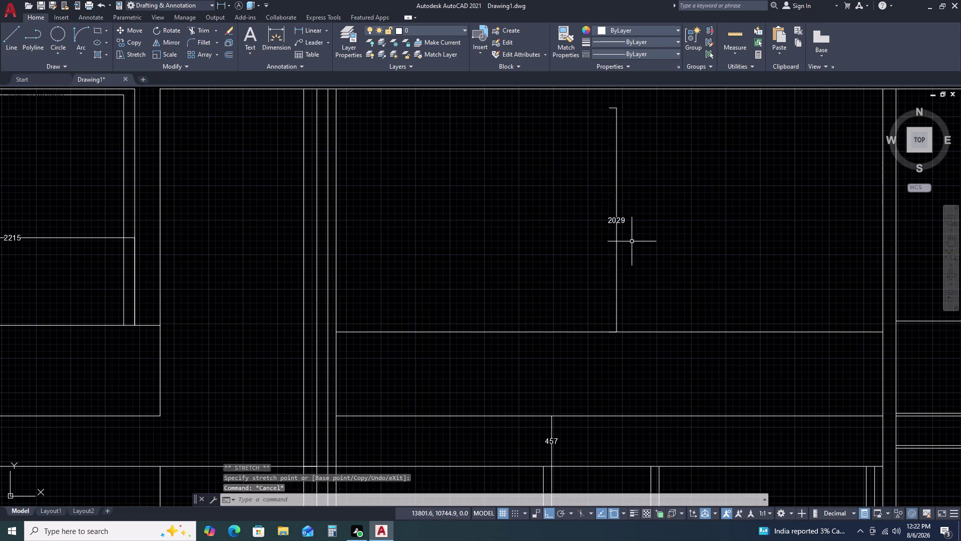
scroll(down, 3)
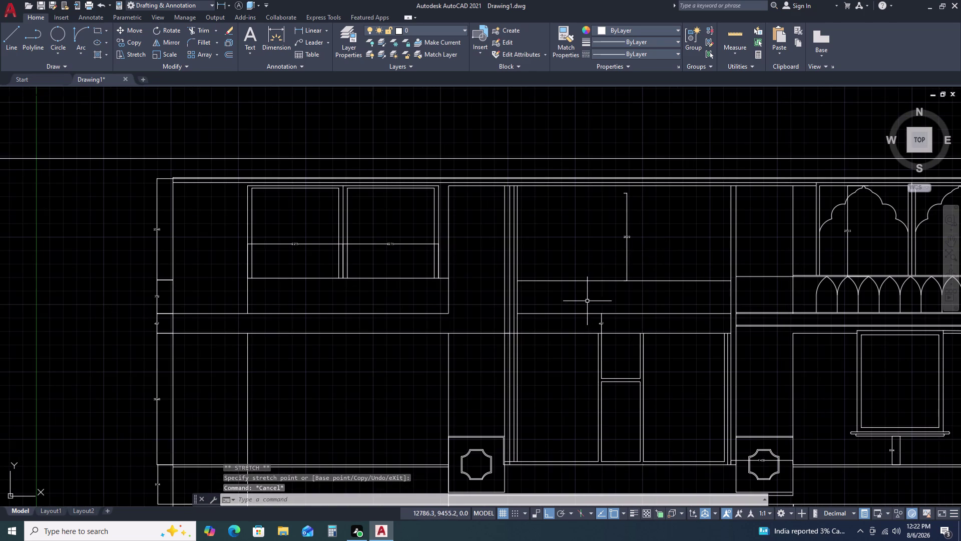
Hatch the band above the central doors at scale 0.6 and dismiss the too-dense warning.
text(H)
key(space)
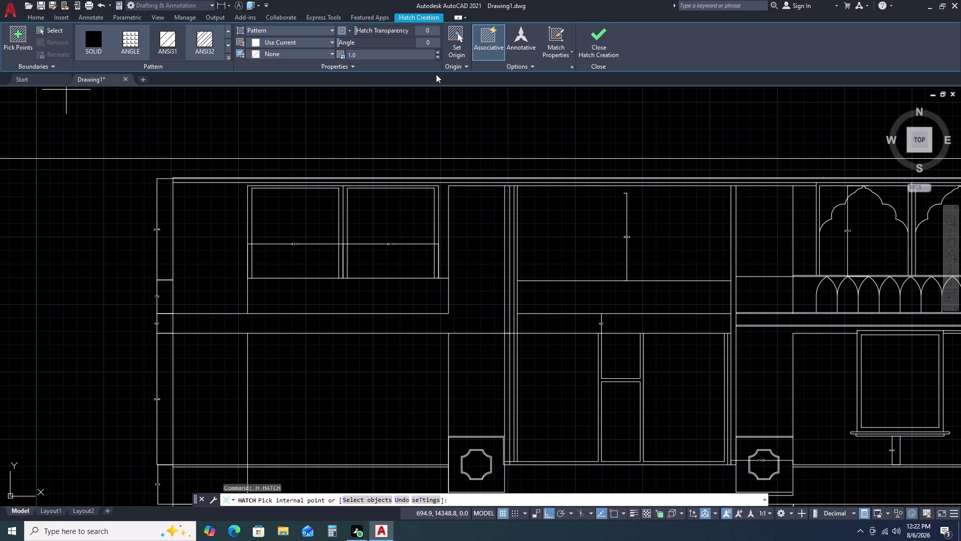
click(130, 44)
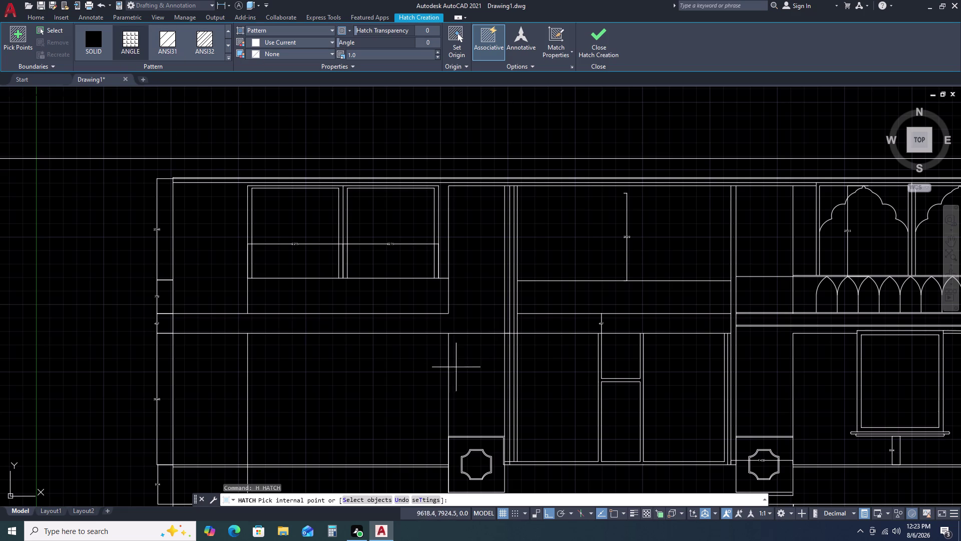
click(591, 294)
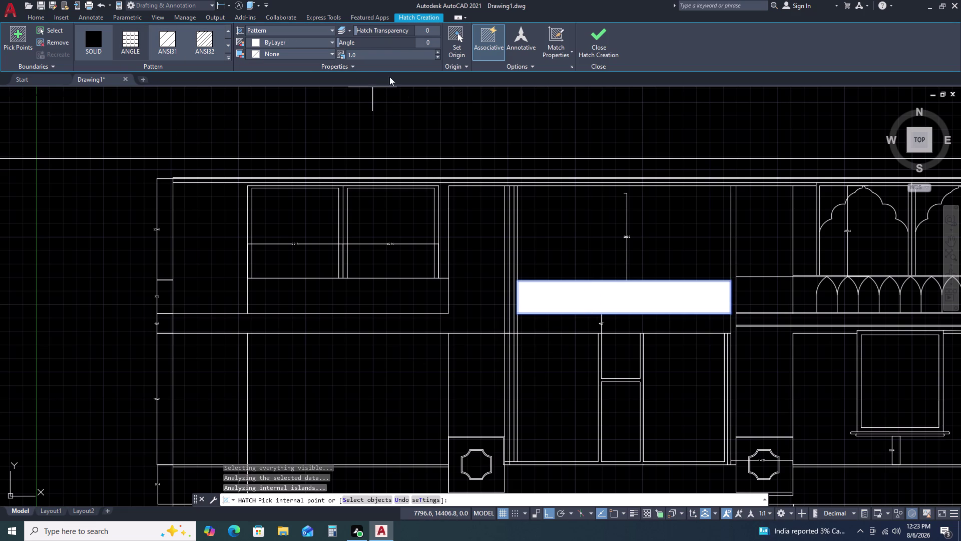
scroll(down, 3)
scroll(down, 3)
scroll(up, 3)
scroll(down, 3)
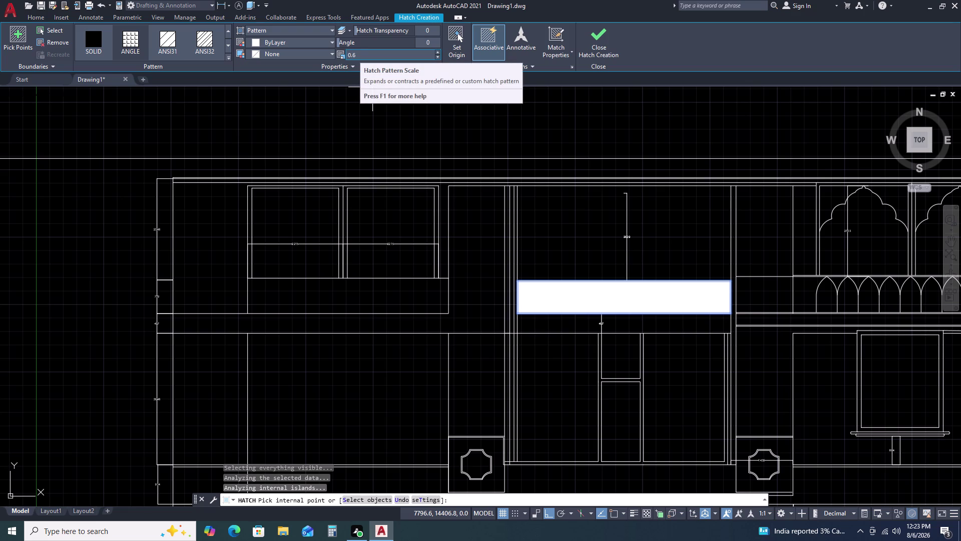
key(ctrl+s)
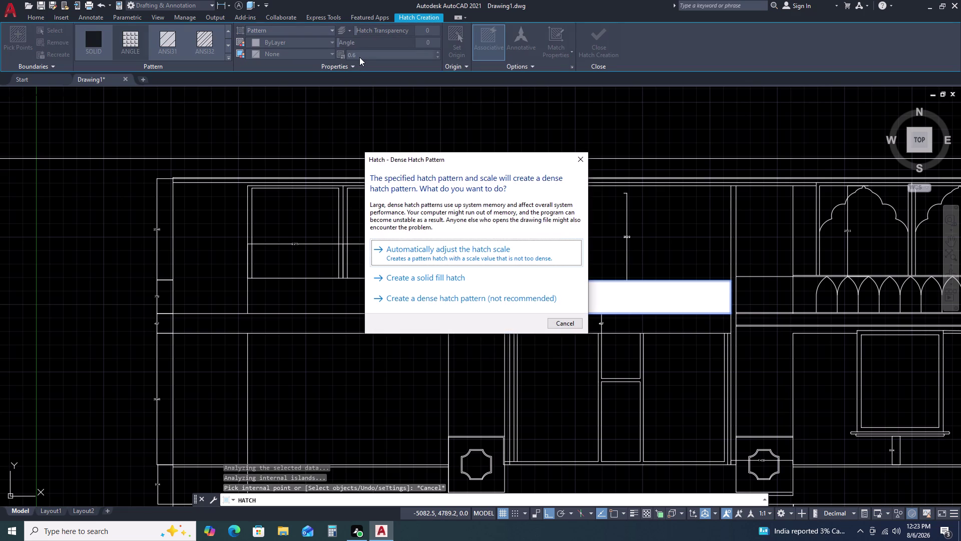
click(580, 163)
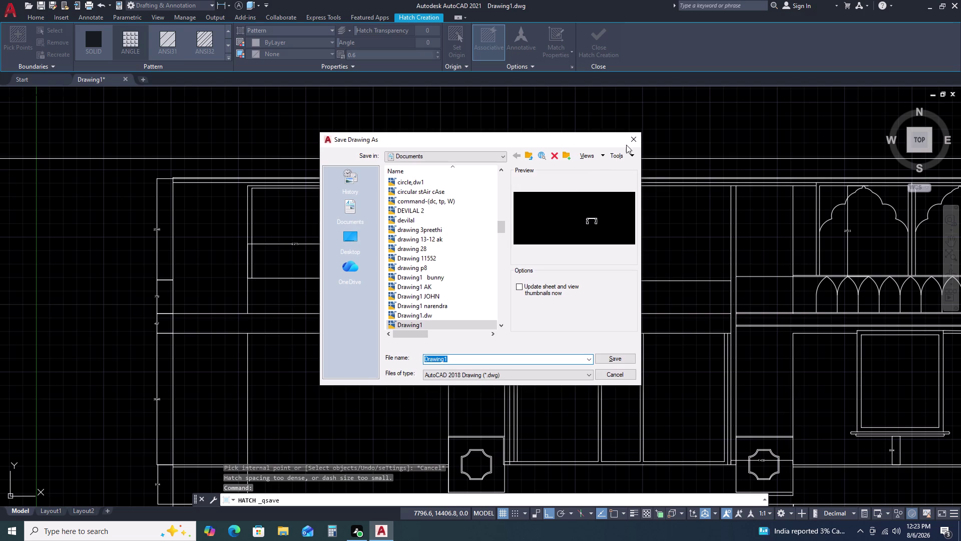
Begin saving into the personal Desktop folder, then close the save prompt without saving.
click(353, 239)
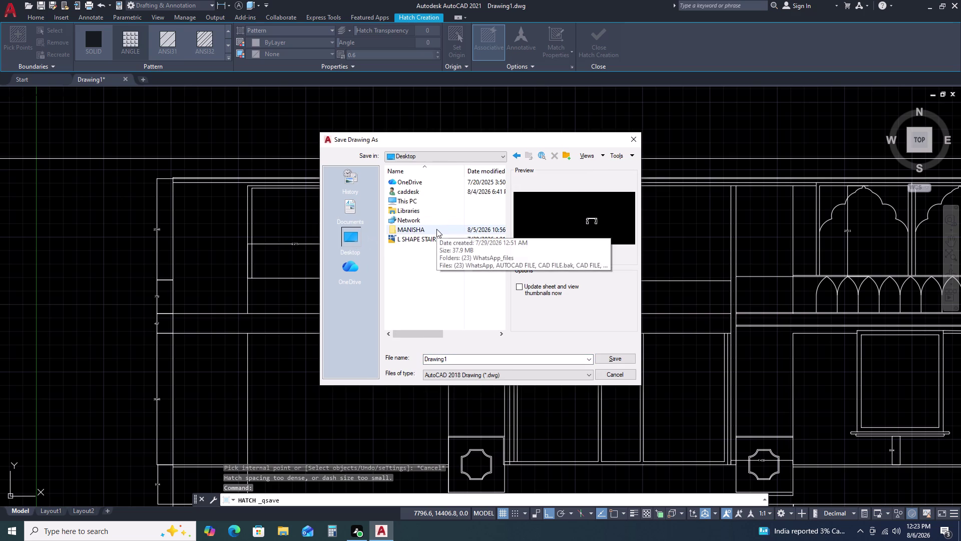
double_click(436, 229)
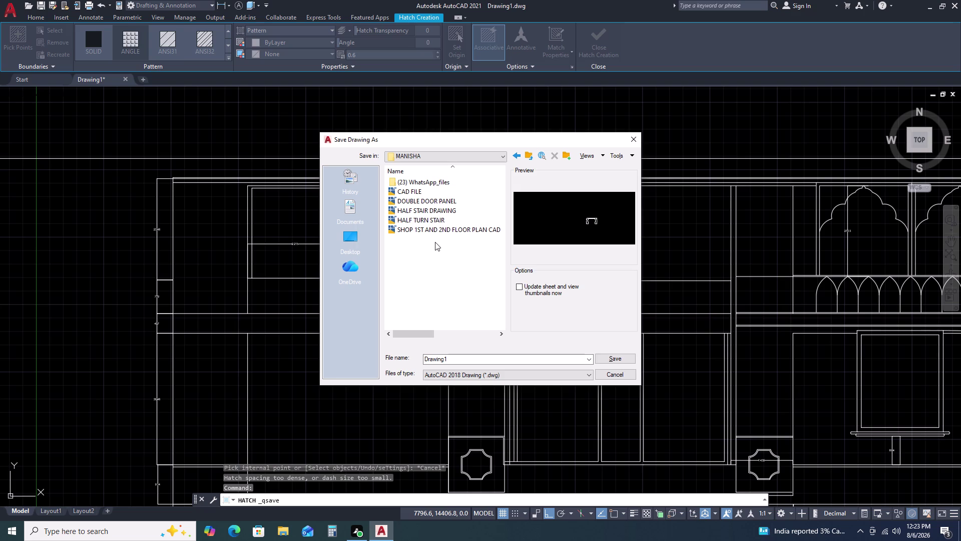
text(ELEVA)
text(TION 3)
key(space)
text(EXC)
text(ER)
key(BackSpace)
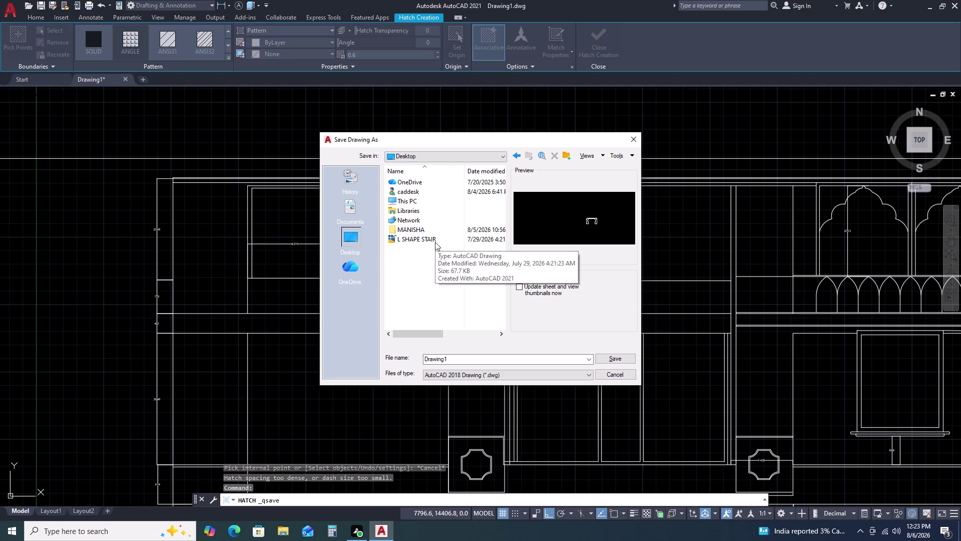
triple_click(414, 228)
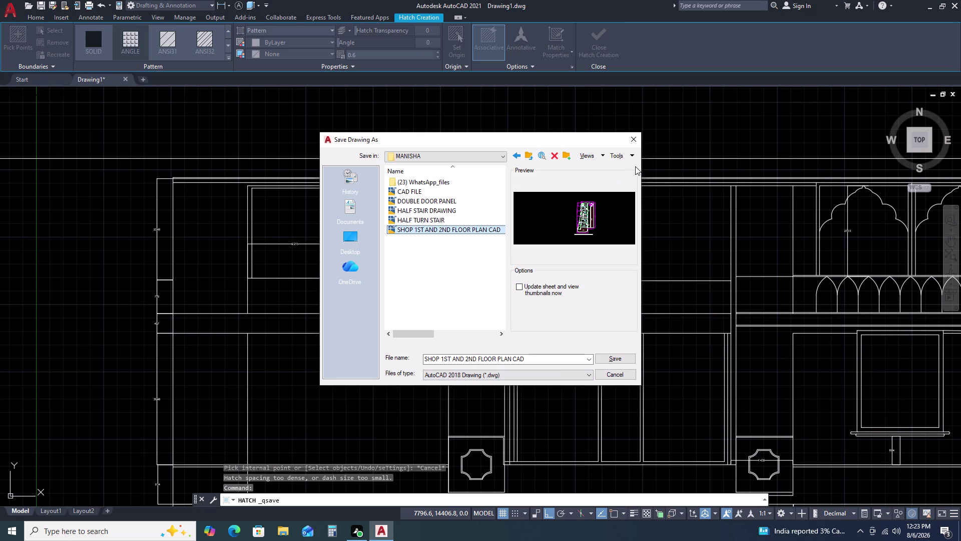
click(632, 137)
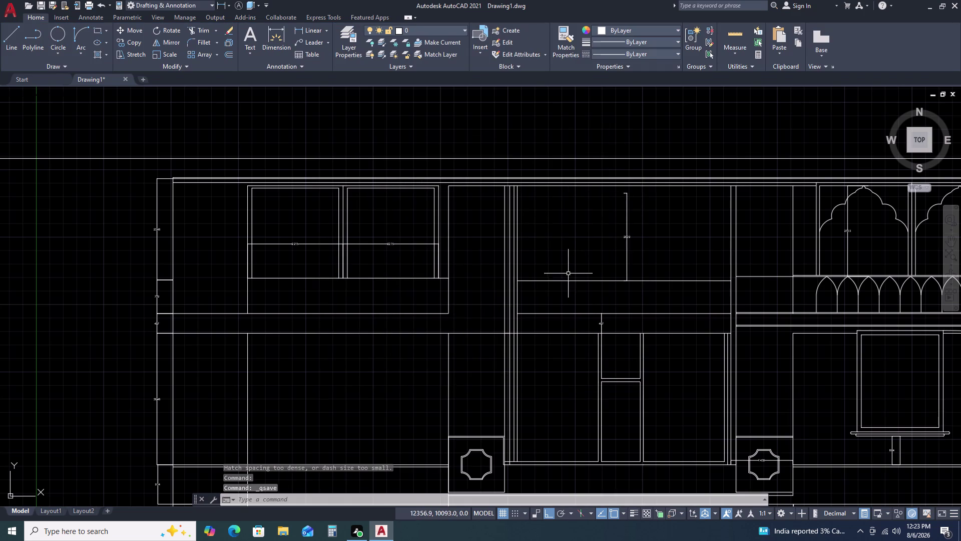
Reopen the save dialog in the personal Desktop folder and select the Drawing1 name.
scroll(down, 3)
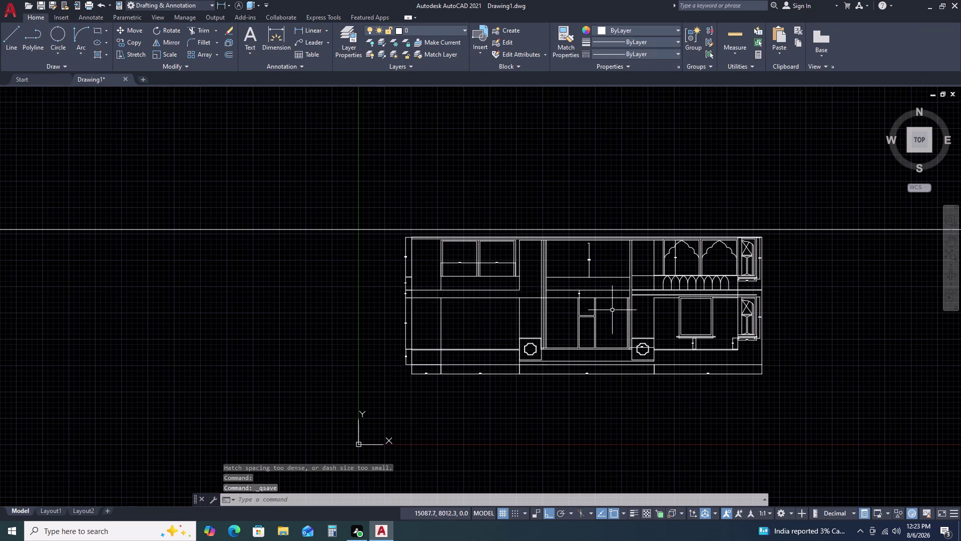
key(ctrl+s)
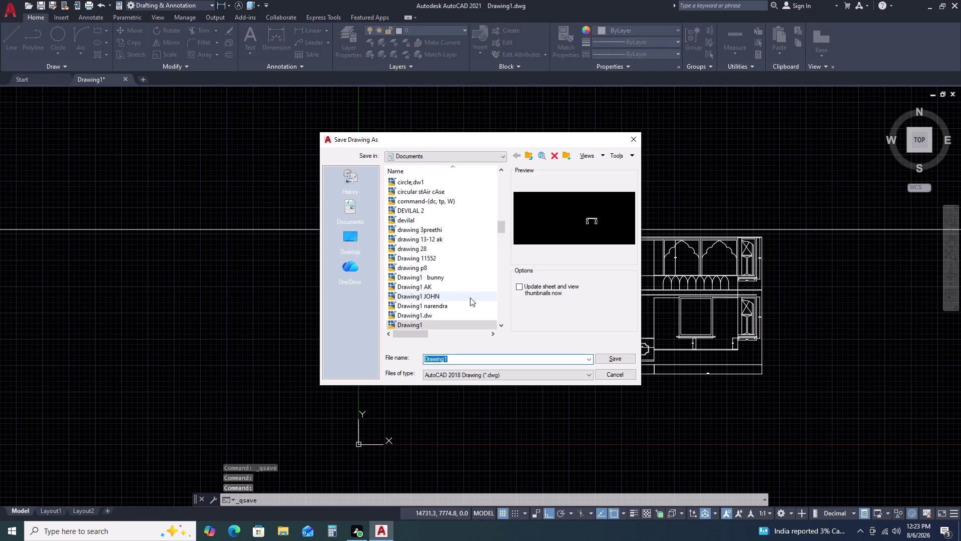
click(355, 244)
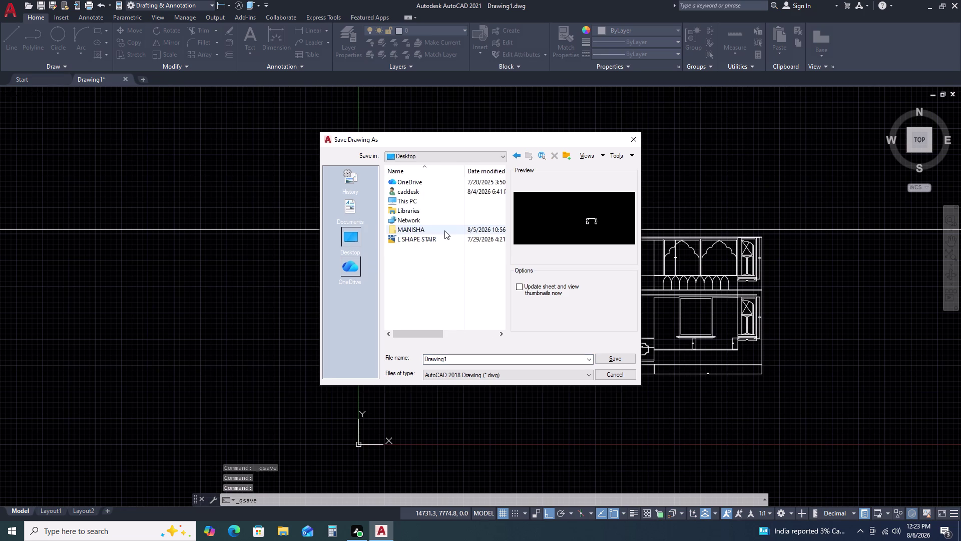
double_click(444, 230)
click(468, 353)
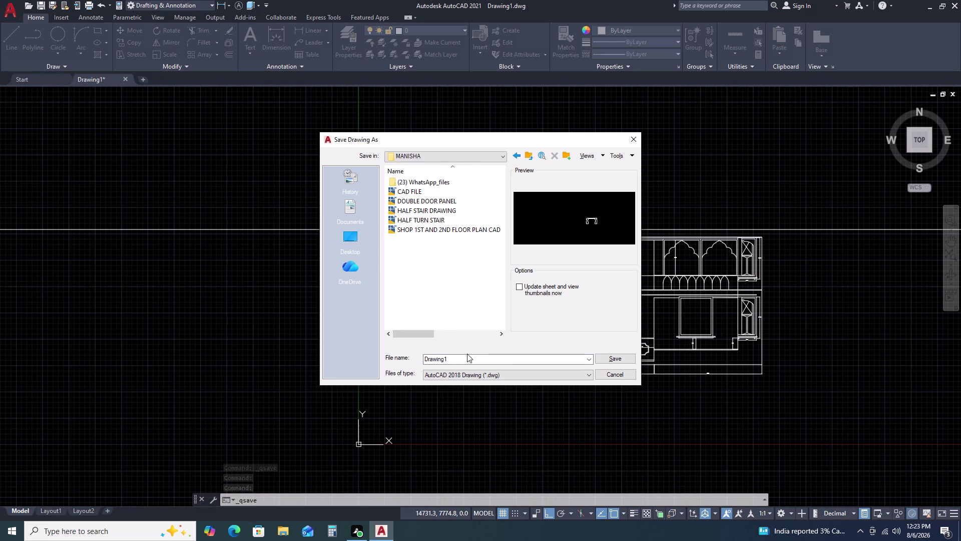
click(462, 359)
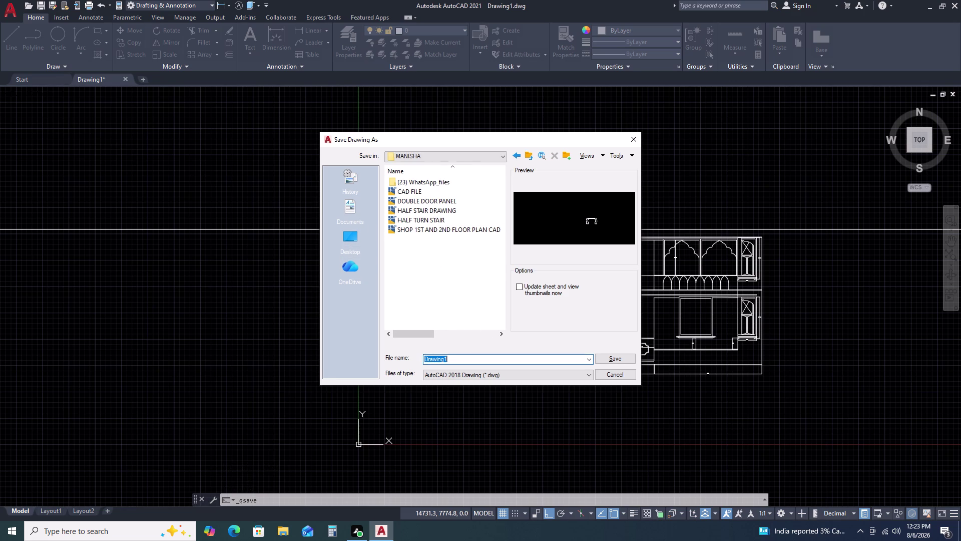
Save the drawing as 'ELEVATION 3 EXERCISE33'.
text(ELEV)
text(ATION)
key(space)
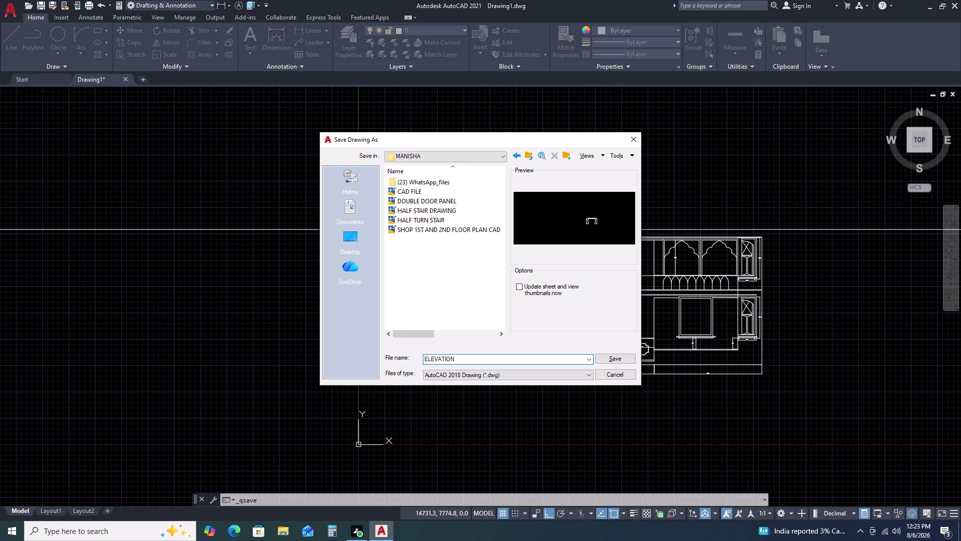
text(3)
key(space)
text(EXE)
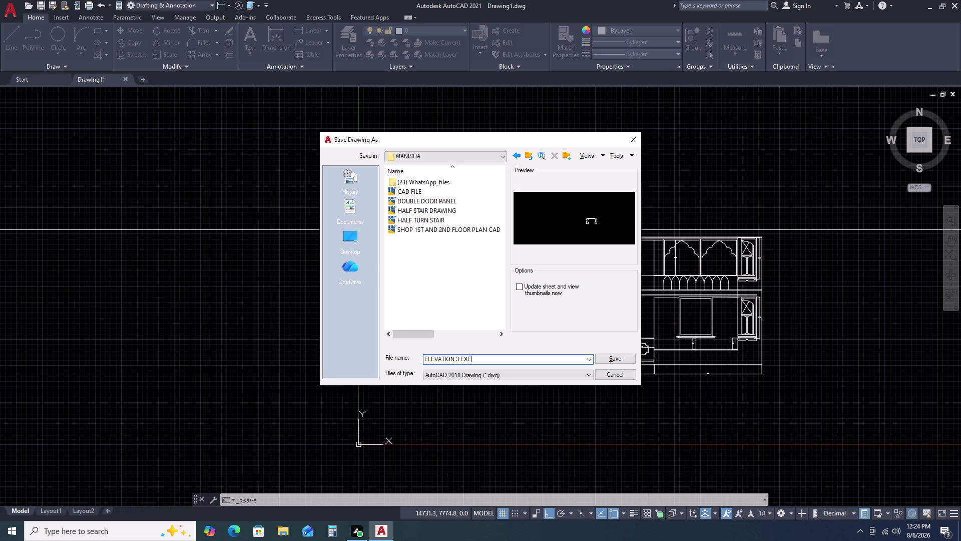
text(RCI)
text(SE)
text(33)
click(624, 357)
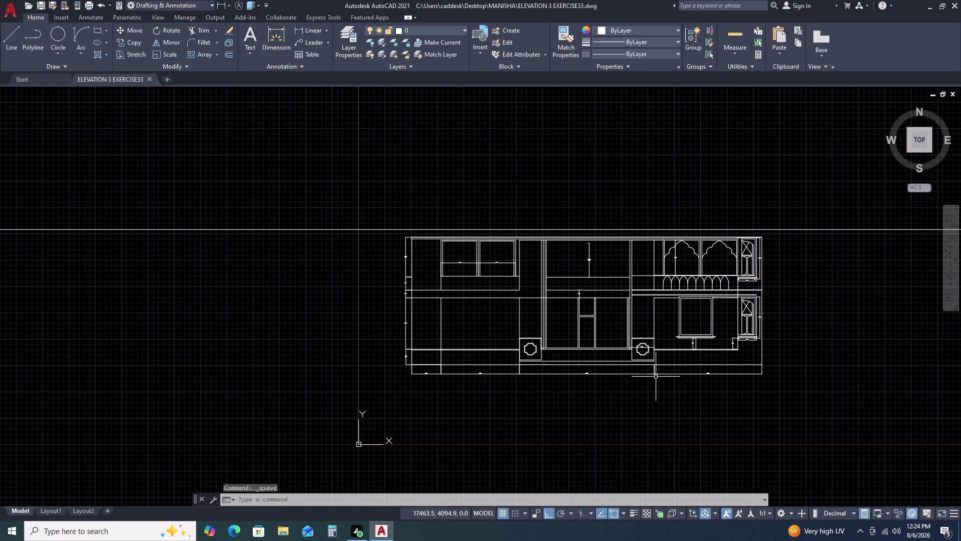
Re-save the drawing, then zoom and pan across the facade.
key(ctrl+s)
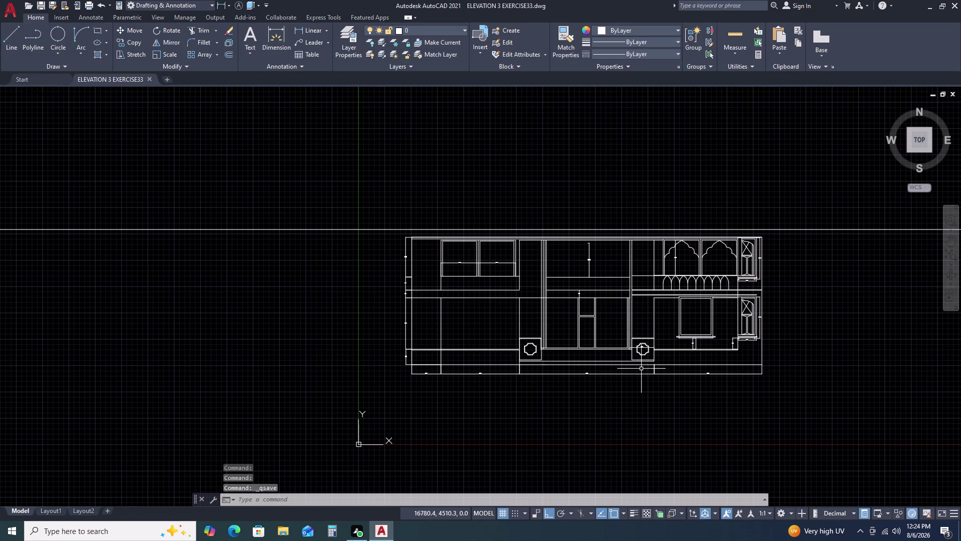
key(ctrl+s)
key(ctrl+s)
scroll(up, 3)
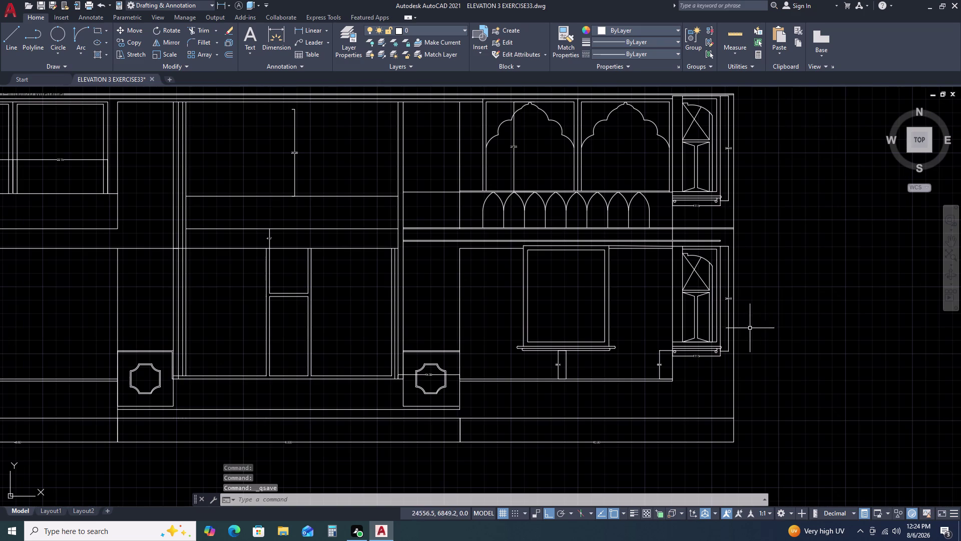
scroll(down, 3)
scroll(up, 3)
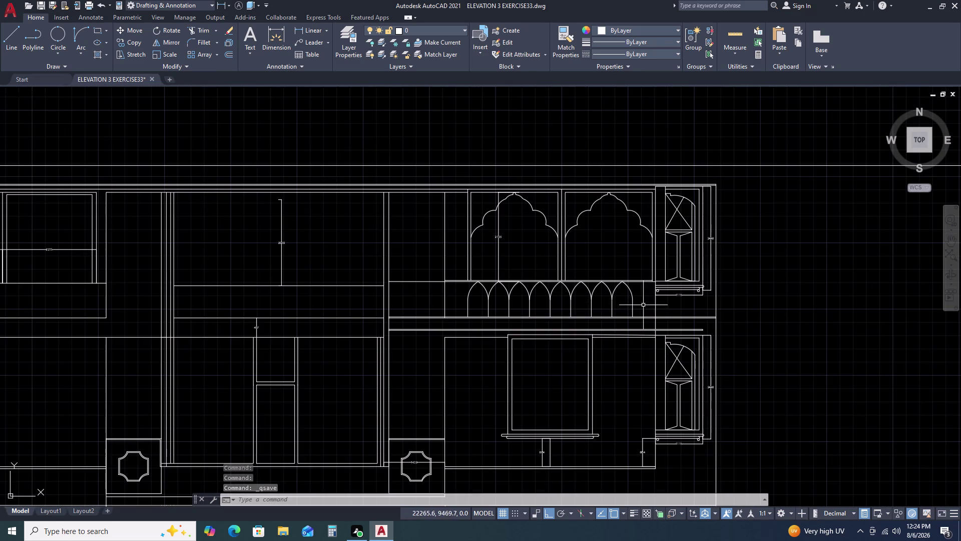
middle_drag(348, 323, 516, 319)
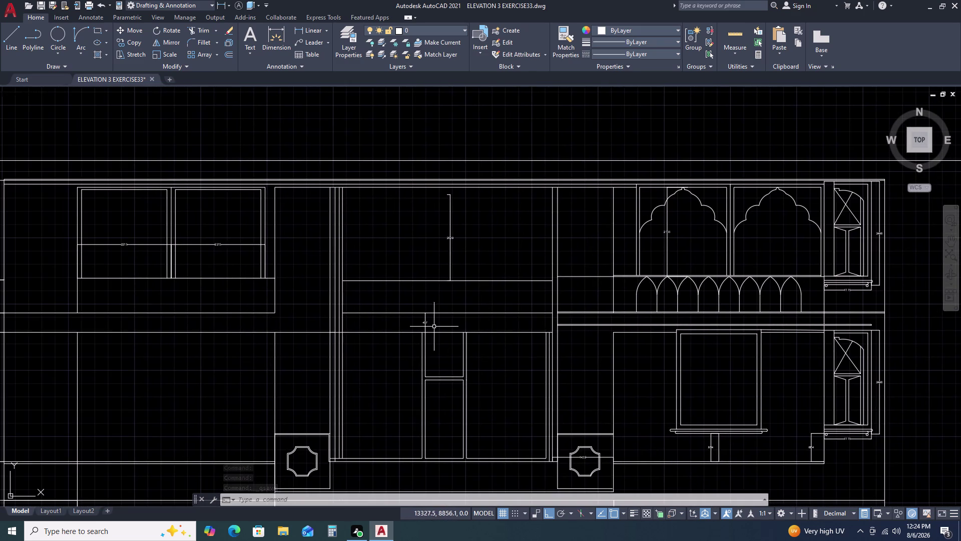
Hatch the band above the central doors and dismiss the too-dense warning.
text(H)
key(space)
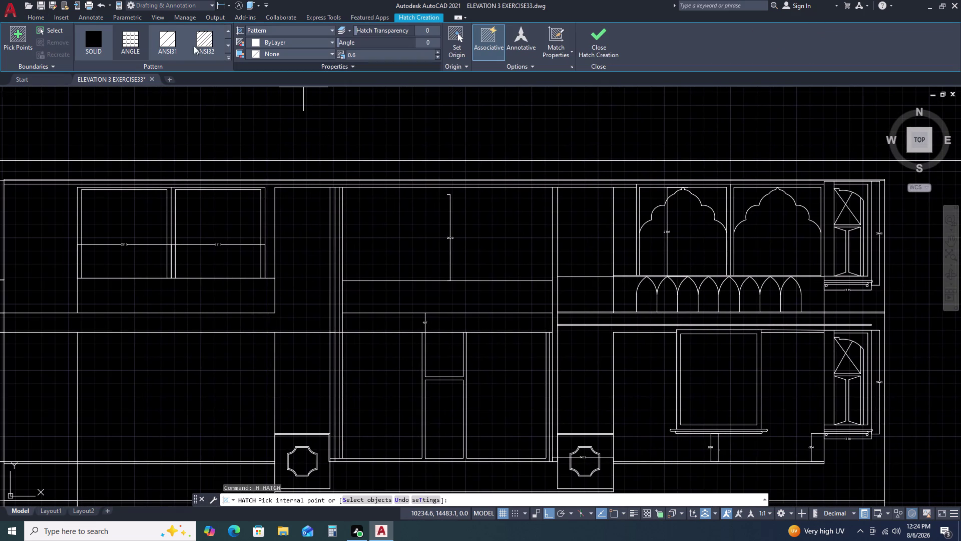
click(132, 38)
scroll(down, 3)
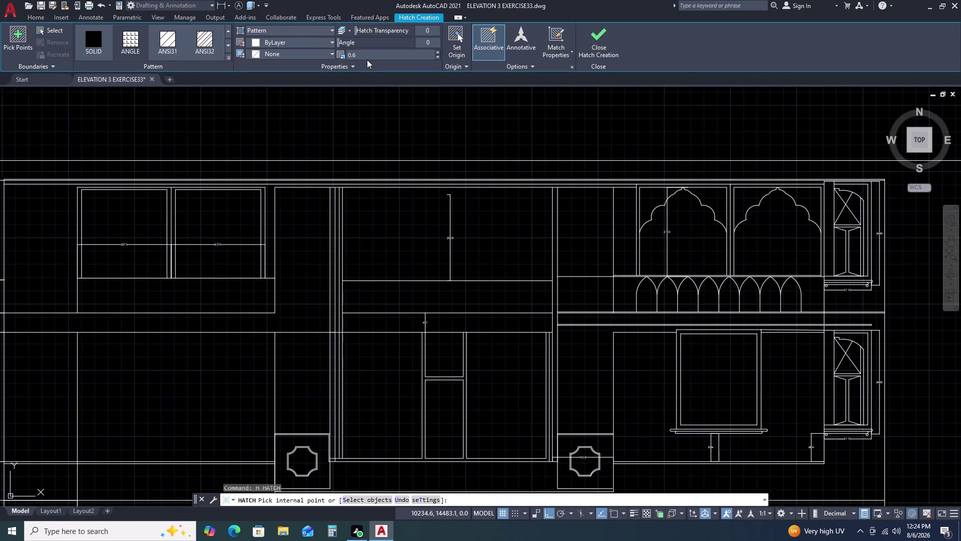
scroll(down, 3)
click(411, 298)
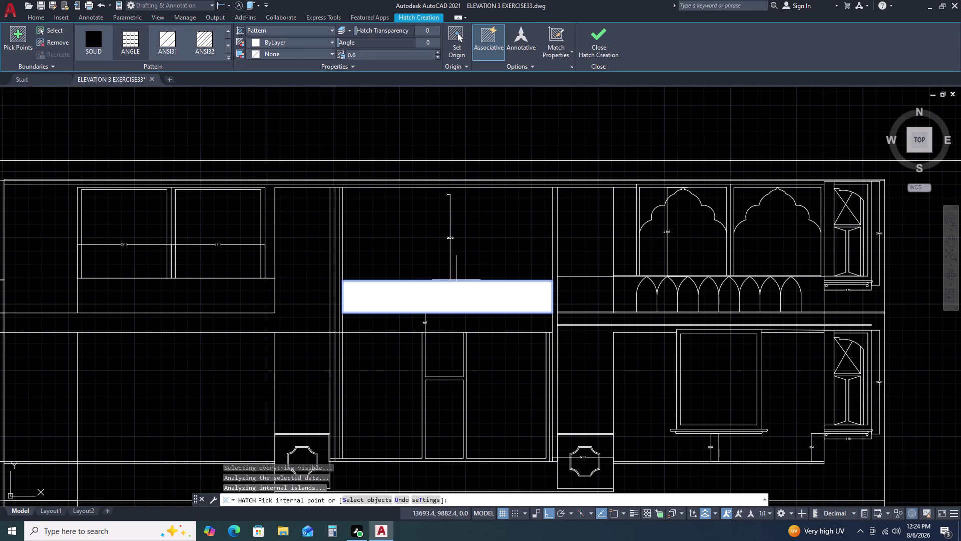
click(600, 57)
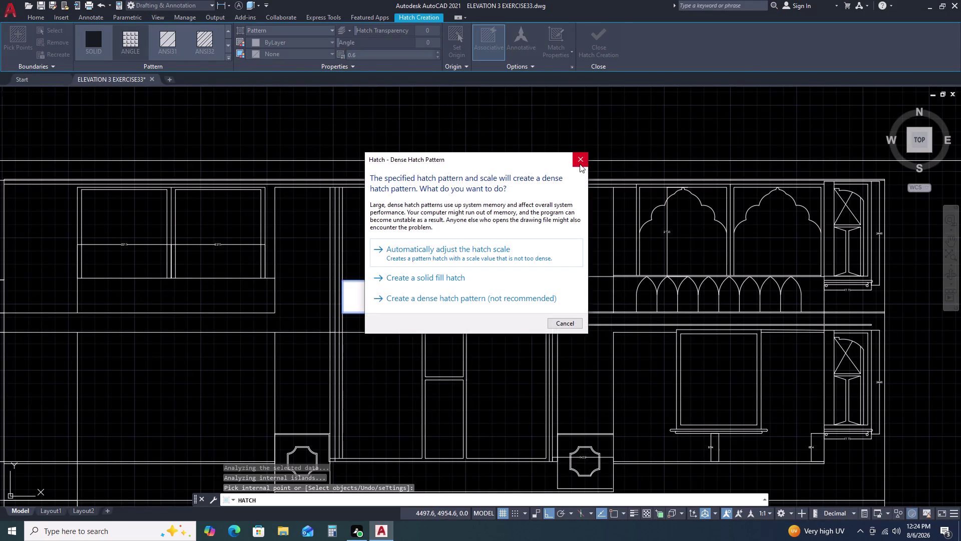
click(580, 164)
Restart HATCH and re-pick the band above the central doors.
key(h)
key(space)
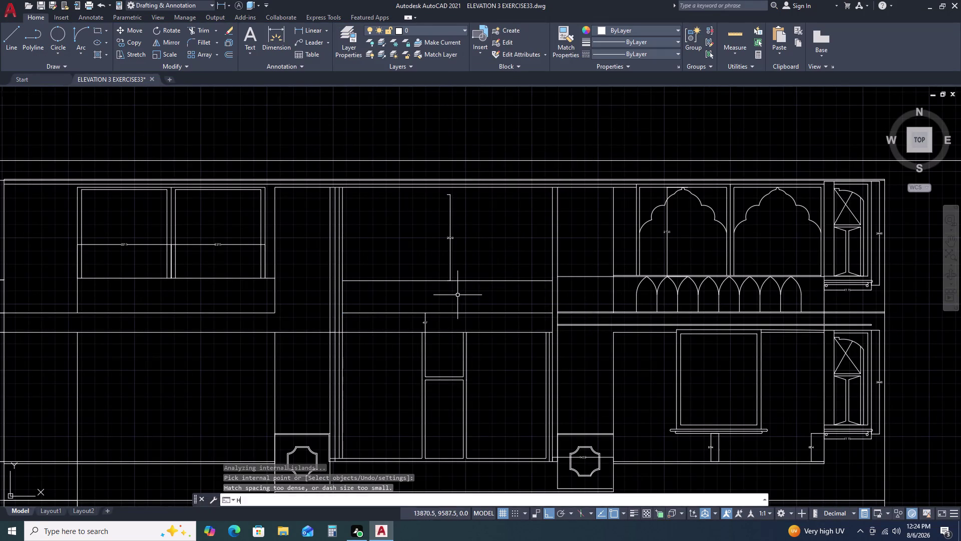
click(457, 295)
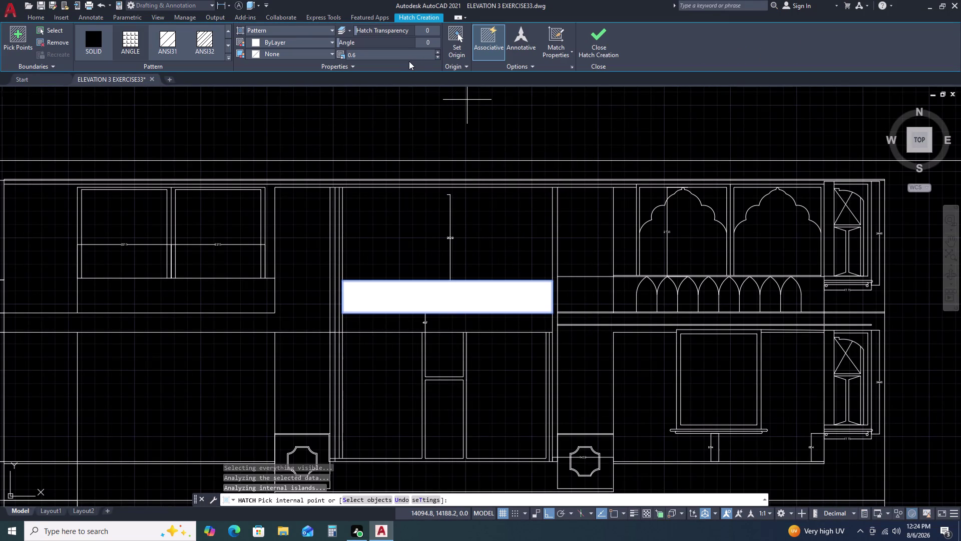
Set the ANGLE hatch pattern scale to 760 and finish the band's hatch.
scroll(down, 3)
scroll(down, 3)
scroll(up, 3)
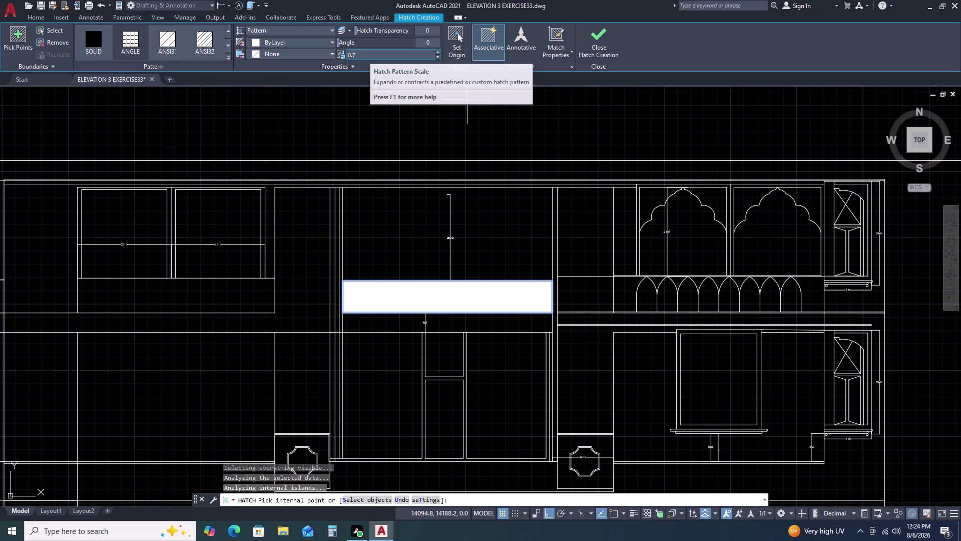
scroll(up, 3)
scroll(up, 3)
scroll(up, 3)
scroll(up, 3)
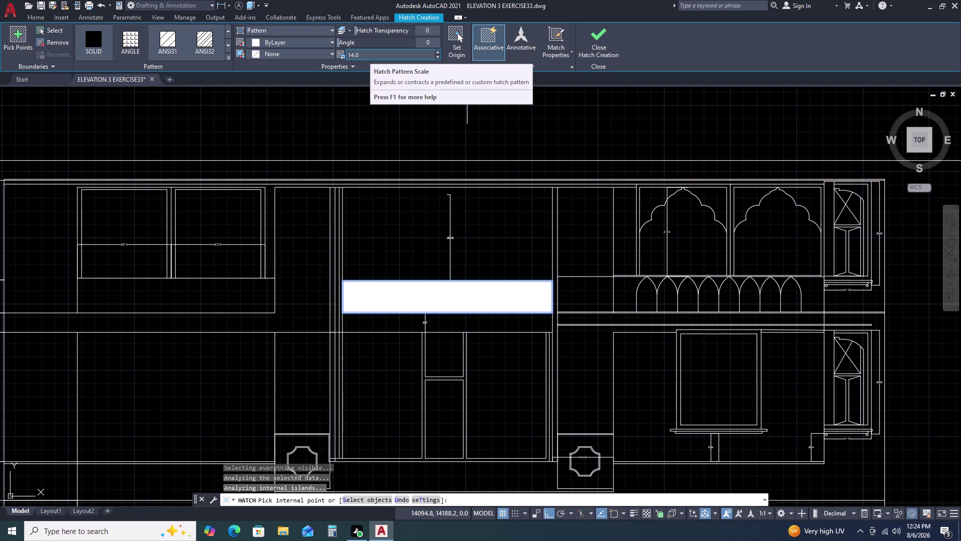
scroll(up, 3)
scroll(up, 3)
scroll(up, 3)
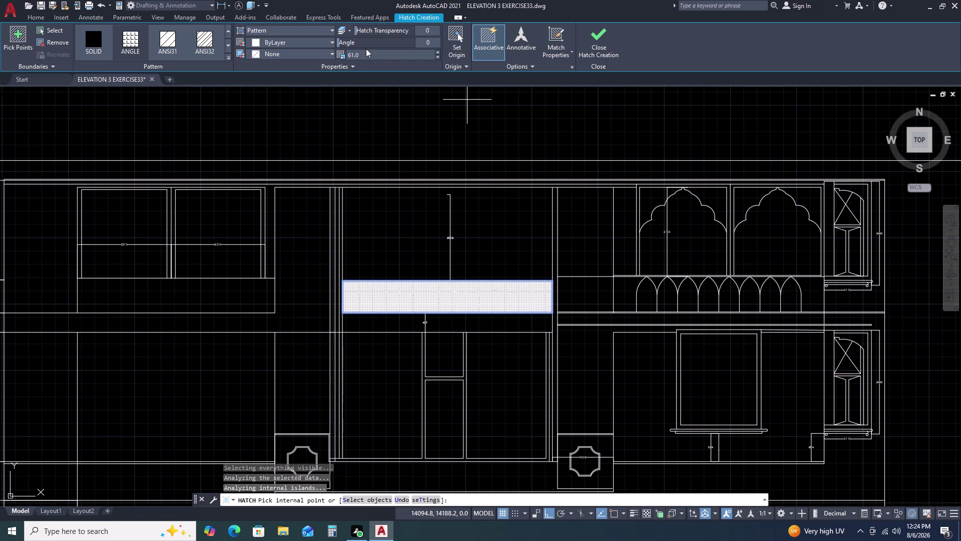
scroll(up, 3)
scroll(up, 3)
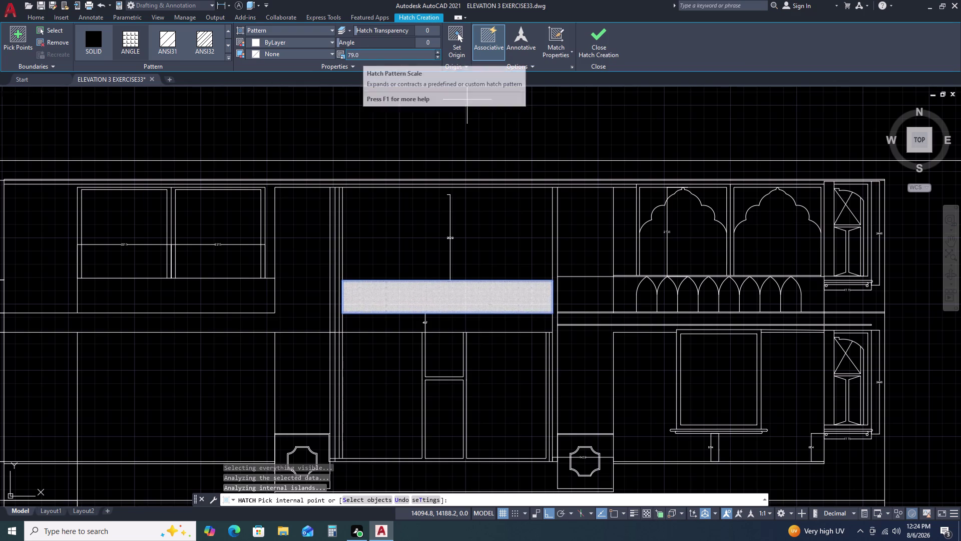
scroll(up, 3)
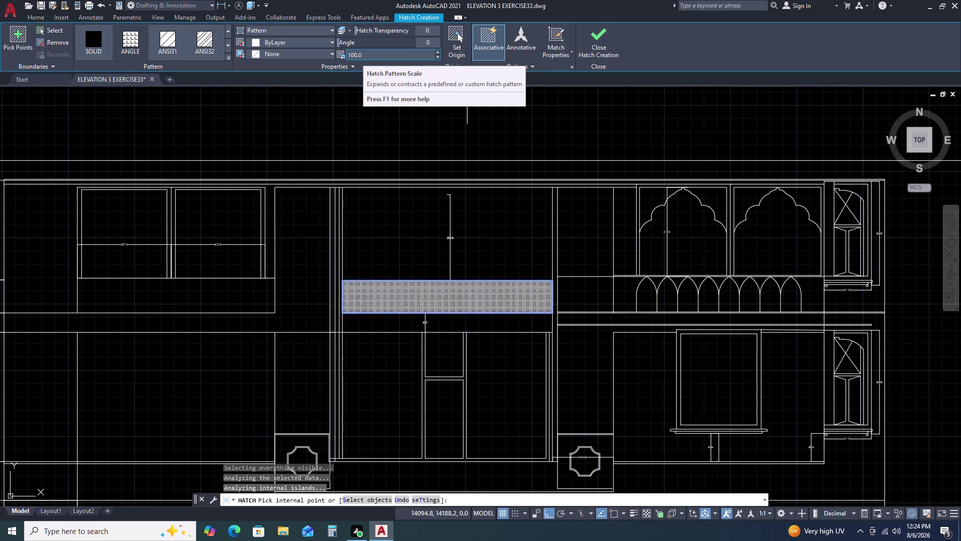
scroll(up, 3)
scroll(up, 3)
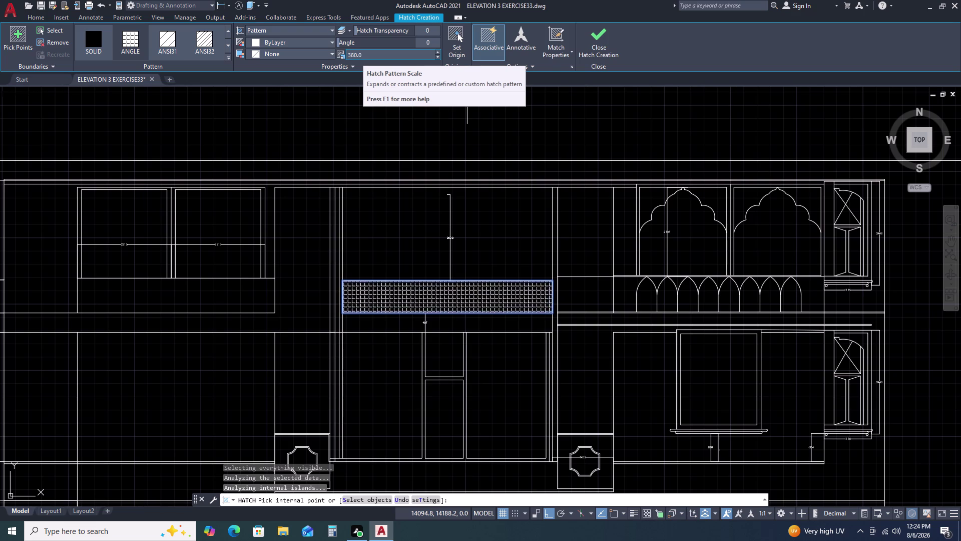
scroll(up, 3)
scroll(up, 3)
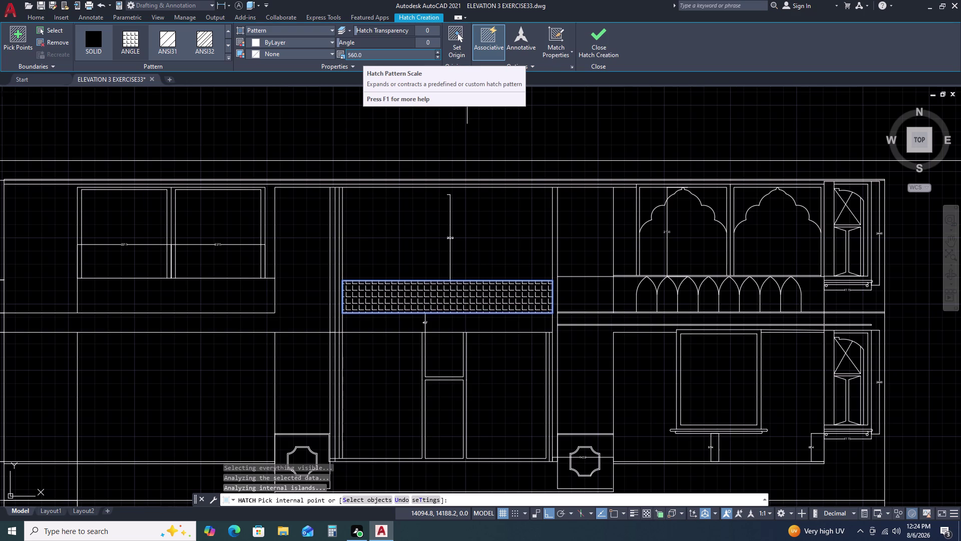
scroll(up, 3)
scroll(up, 3)
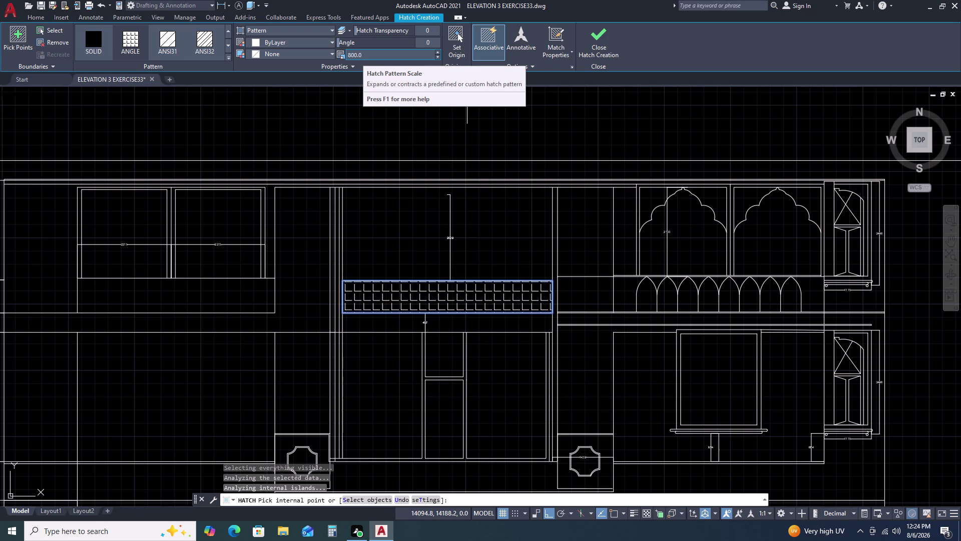
scroll(up, 3)
scroll(up, 3)
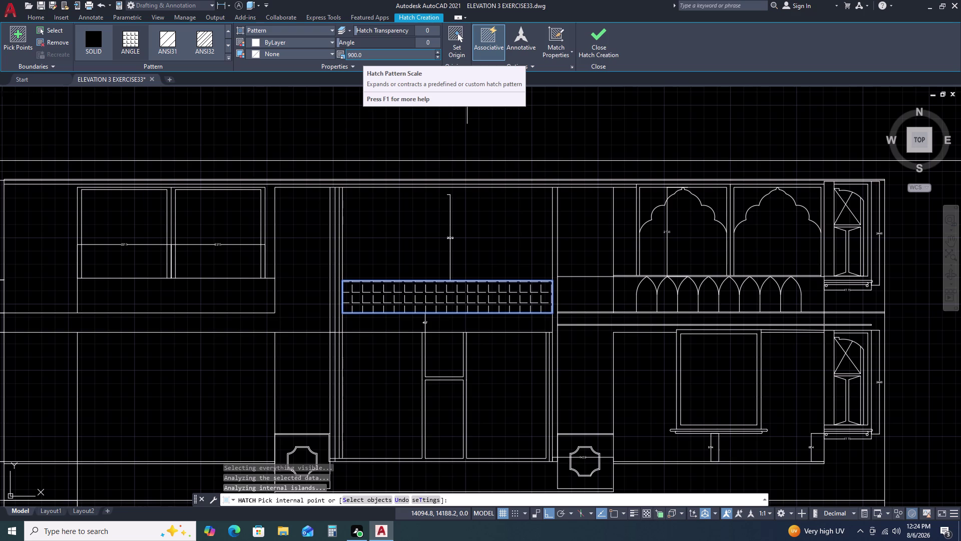
scroll(down, 3)
scroll(down, 3)
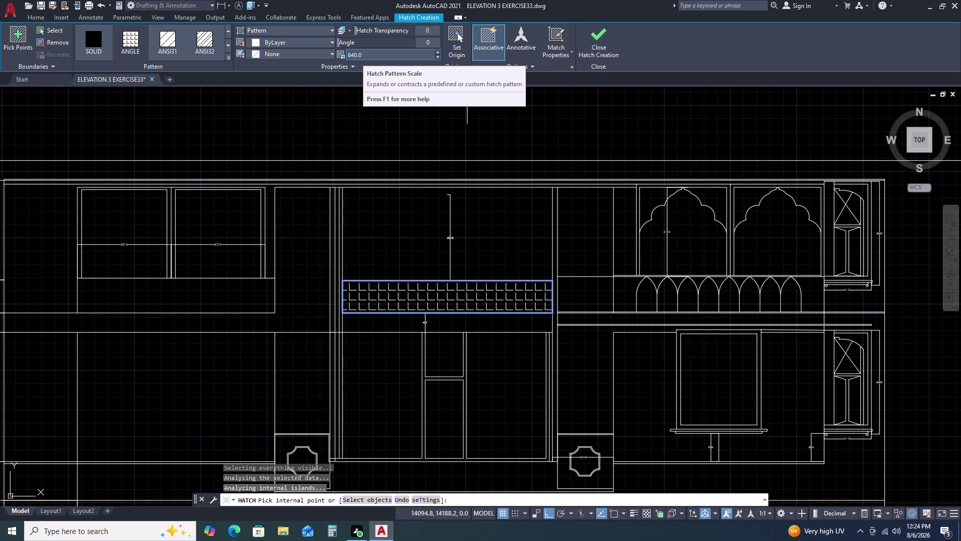
scroll(down, 3)
scroll(down, 3)
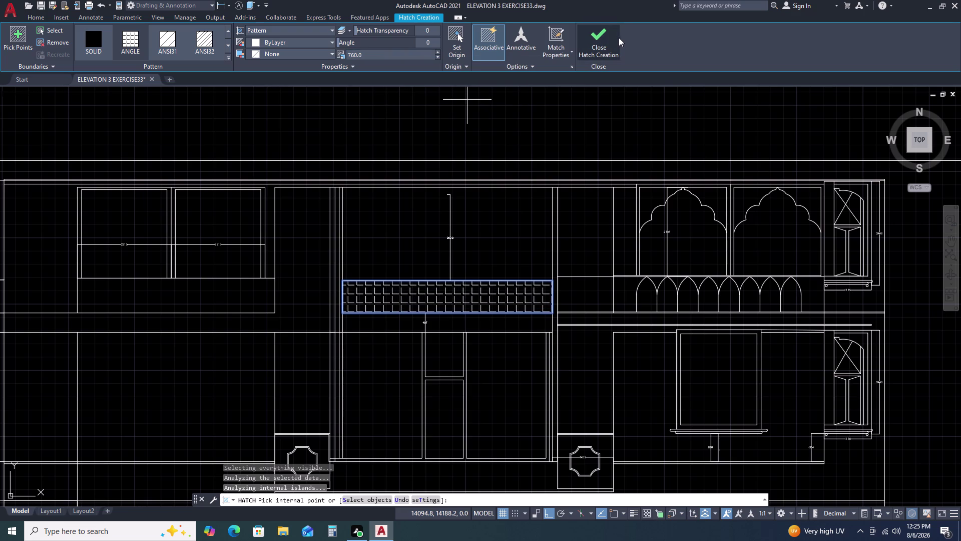
click(604, 43)
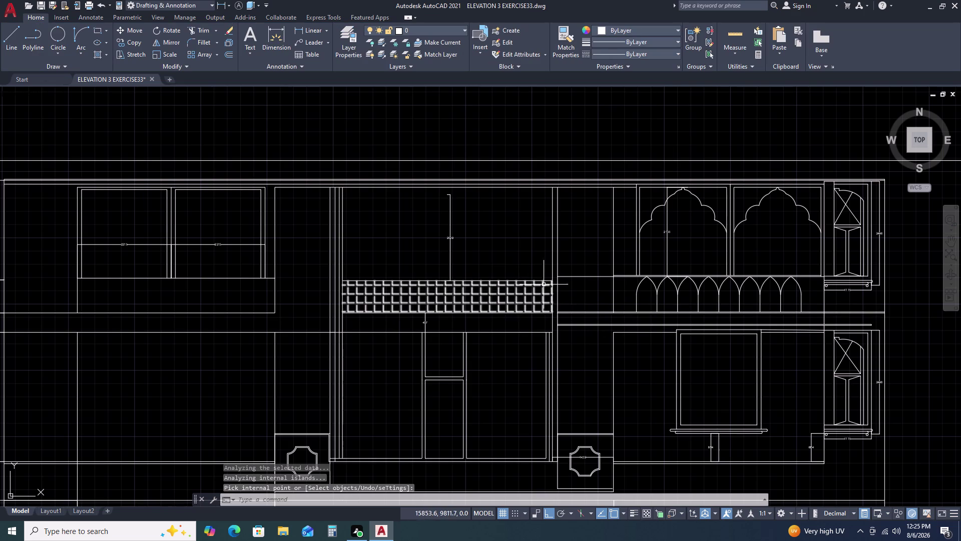
Zoom in and out to inspect the ANGLE-hatched central band.
scroll(up, 3)
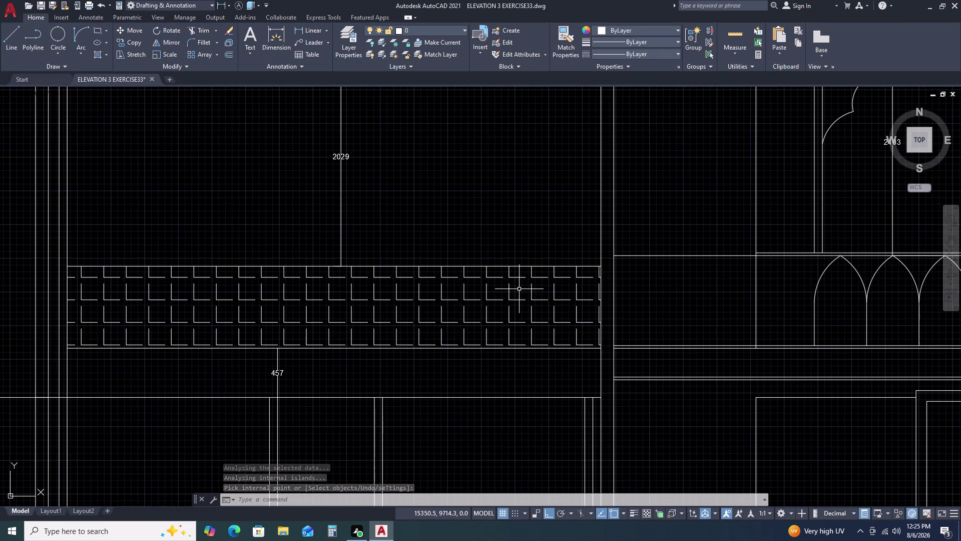
scroll(down, 3)
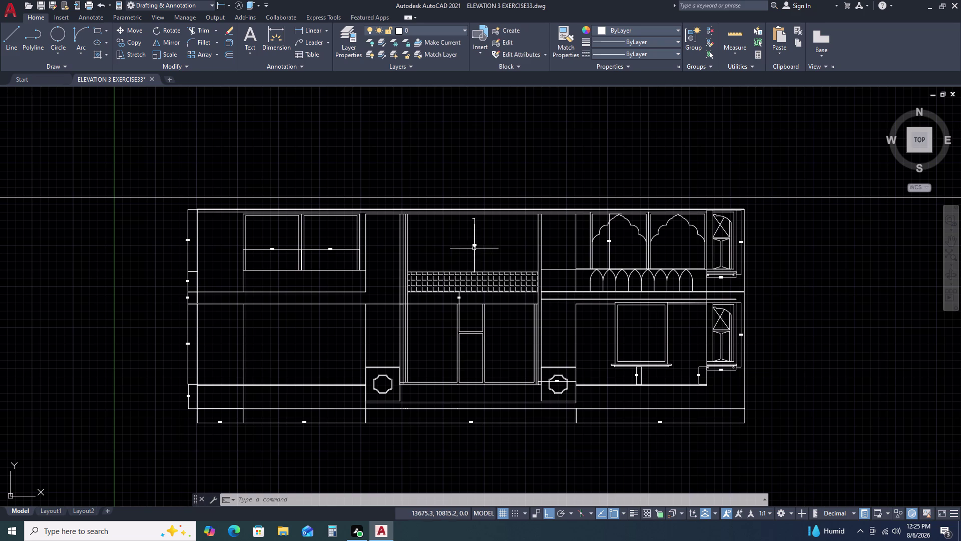
scroll(up, 3)
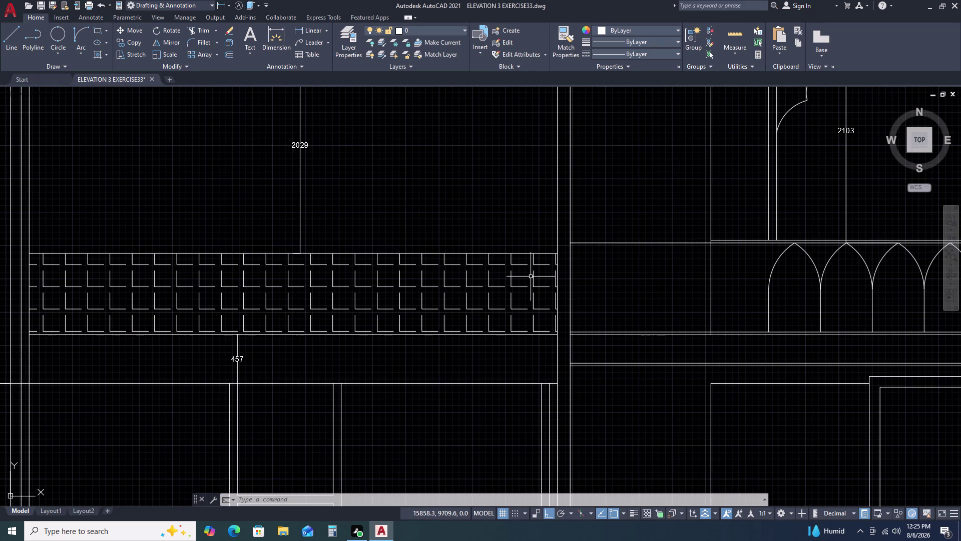
scroll(down, 3)
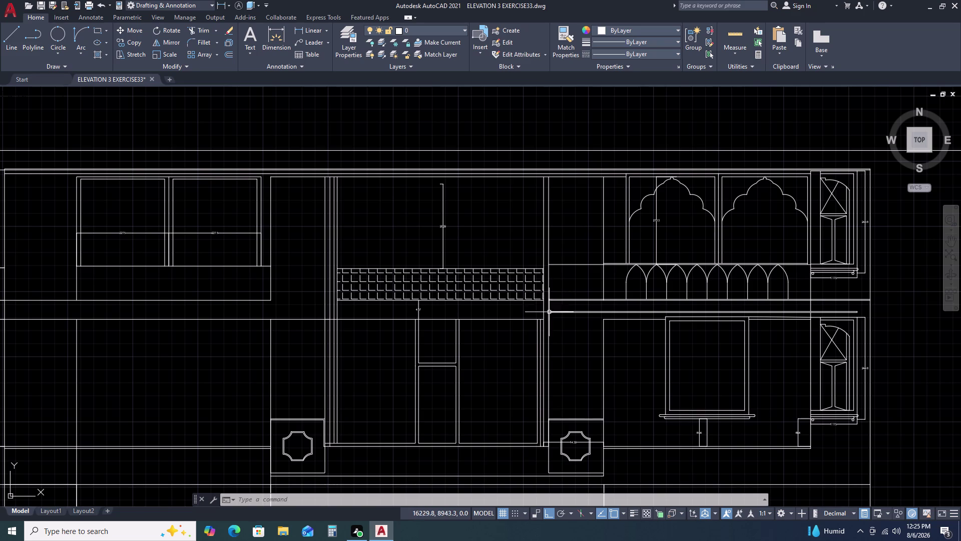
scroll(up, 3)
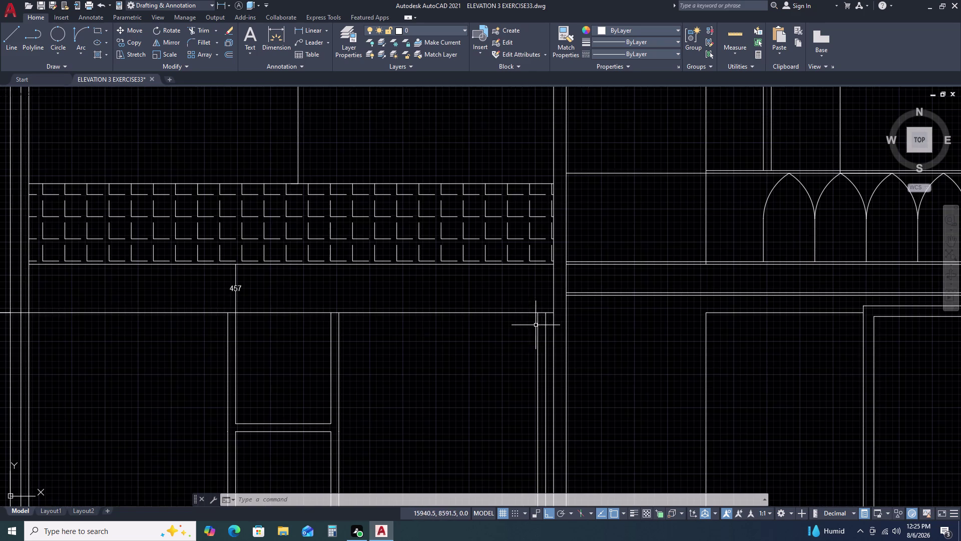
click(542, 166)
right_click(541, 166)
key(Escape)
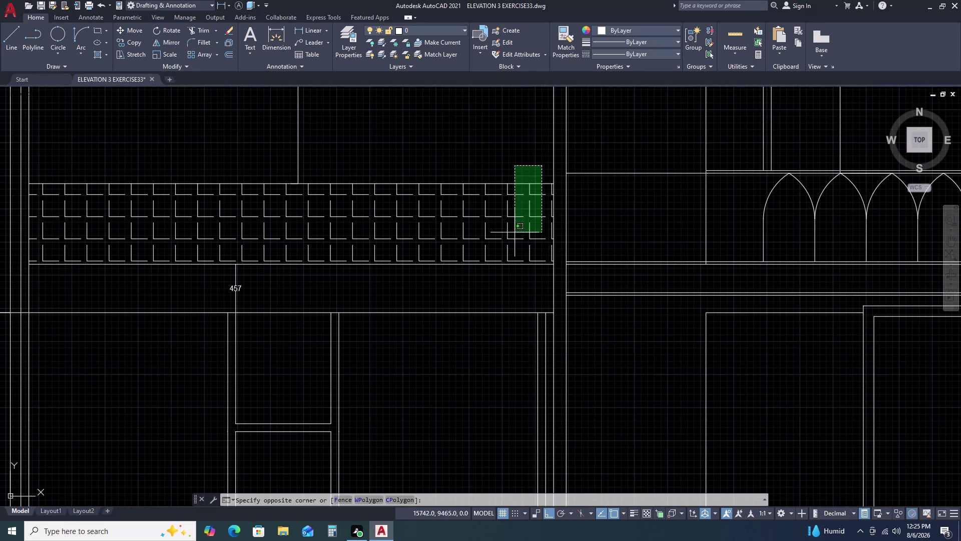
key(Escape)
key(l)
key(space)
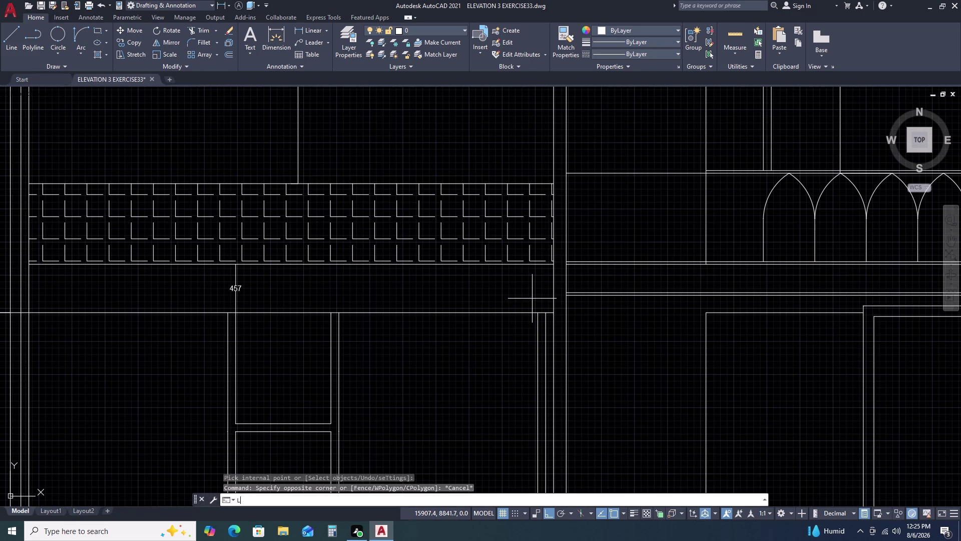
click(545, 315)
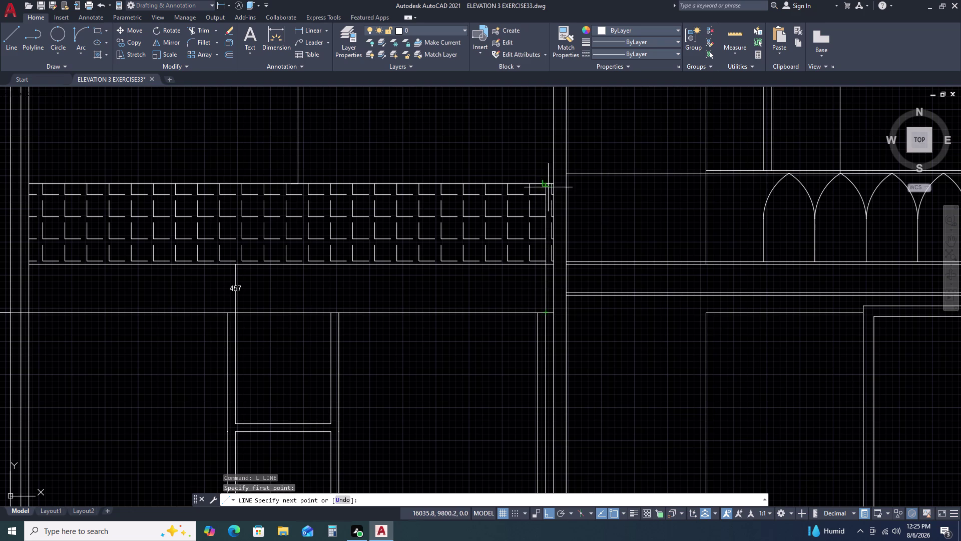
middle_drag(532, 104, 531, 132)
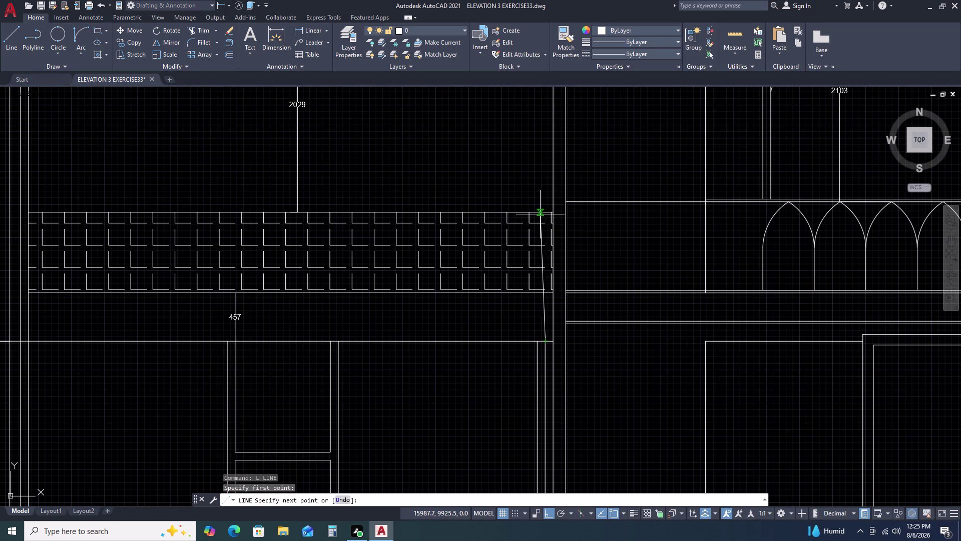
double_click(544, 211)
key(Escape)
click(532, 304)
drag(528, 295, 522, 281)
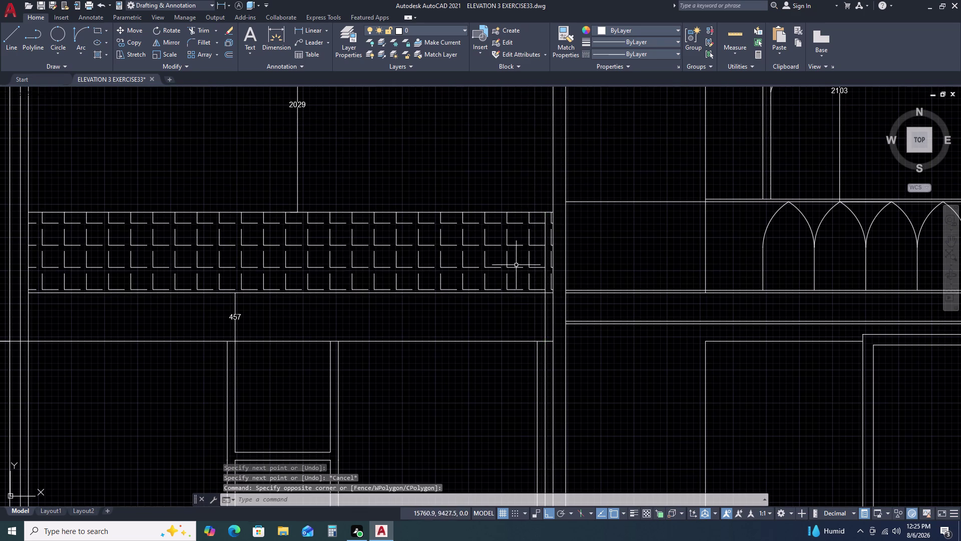
click(506, 212)
key(Escape)
double_click(511, 201)
drag(508, 207, 504, 212)
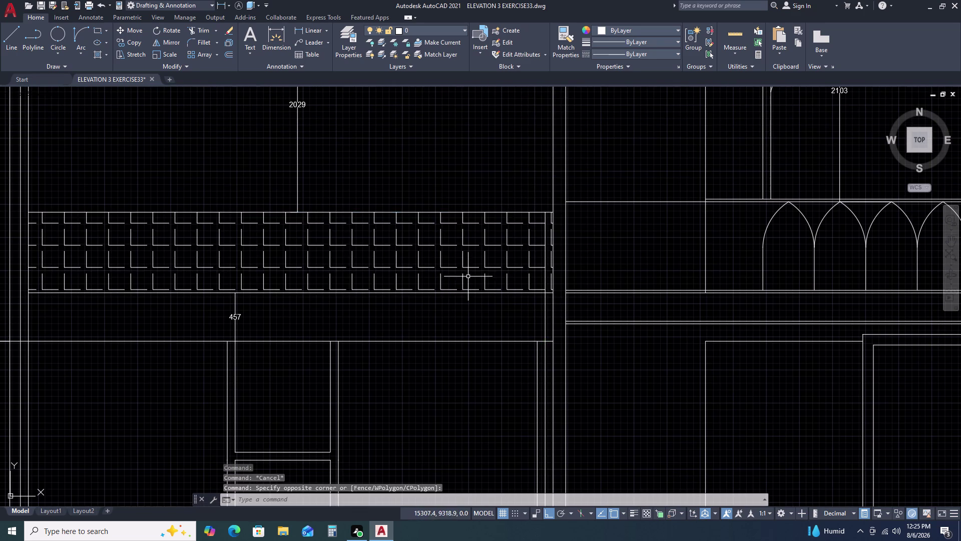
double_click(514, 209)
Select the band's hatch, pan along it, then clear the selection.
double_click(448, 299)
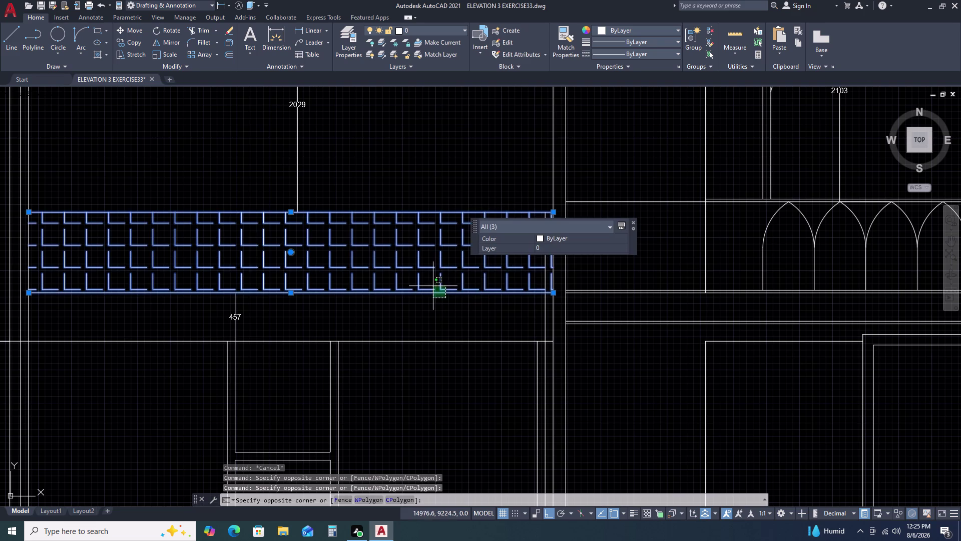
scroll(up, 3)
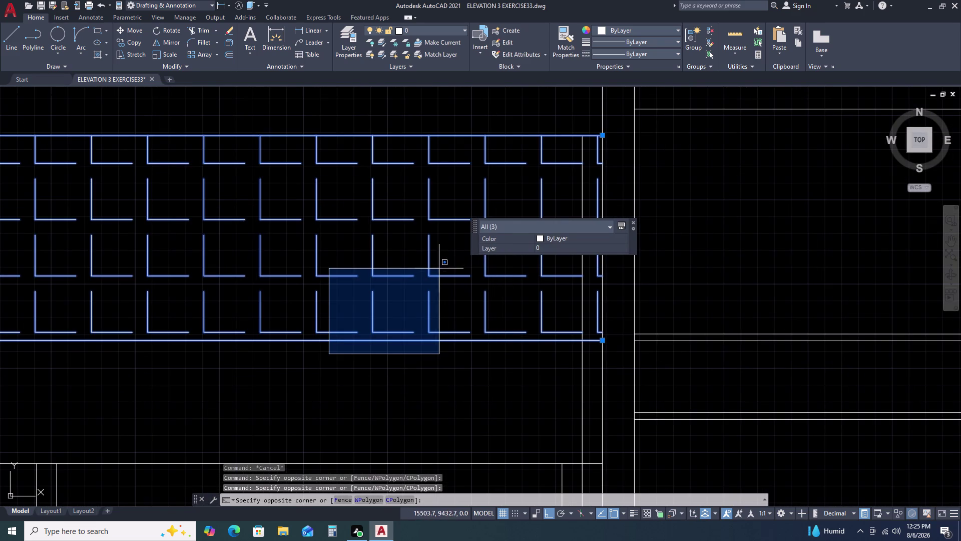
click(383, 265)
scroll(down, 3)
middle_drag(524, 286, 510, 318)
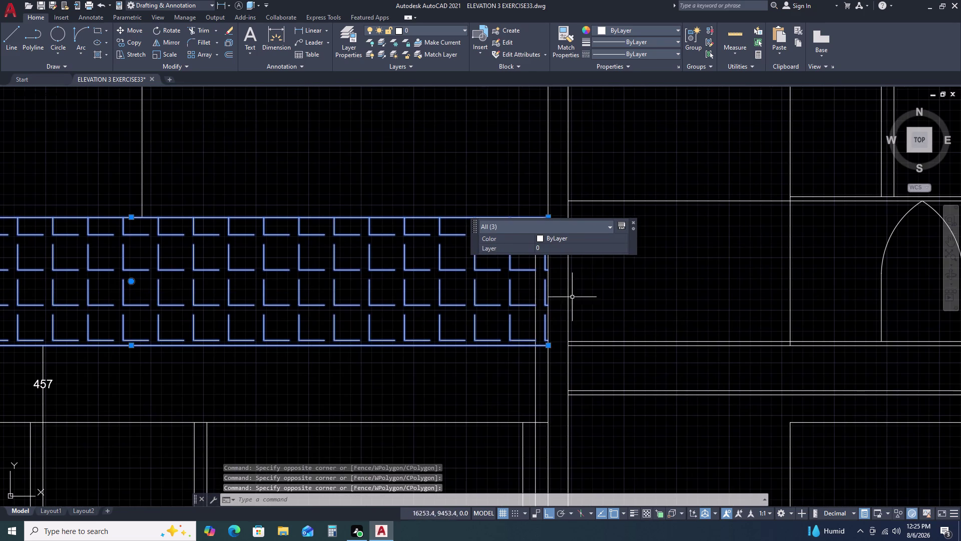
click(635, 223)
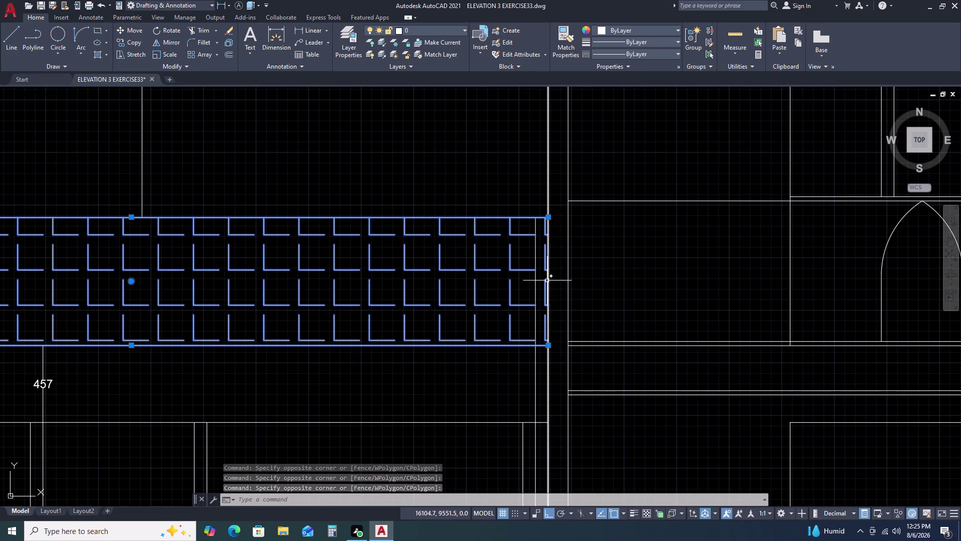
scroll(up, 3)
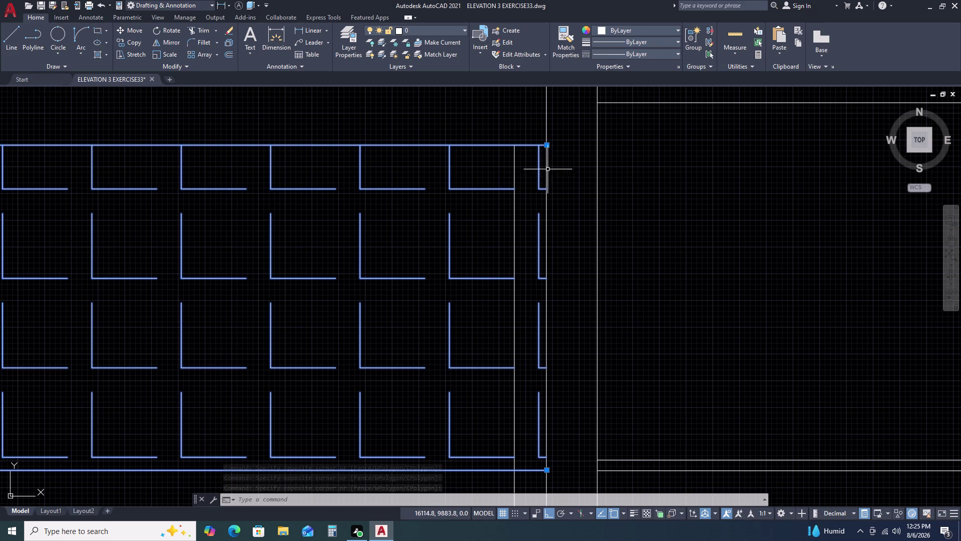
click(543, 280)
key(Escape)
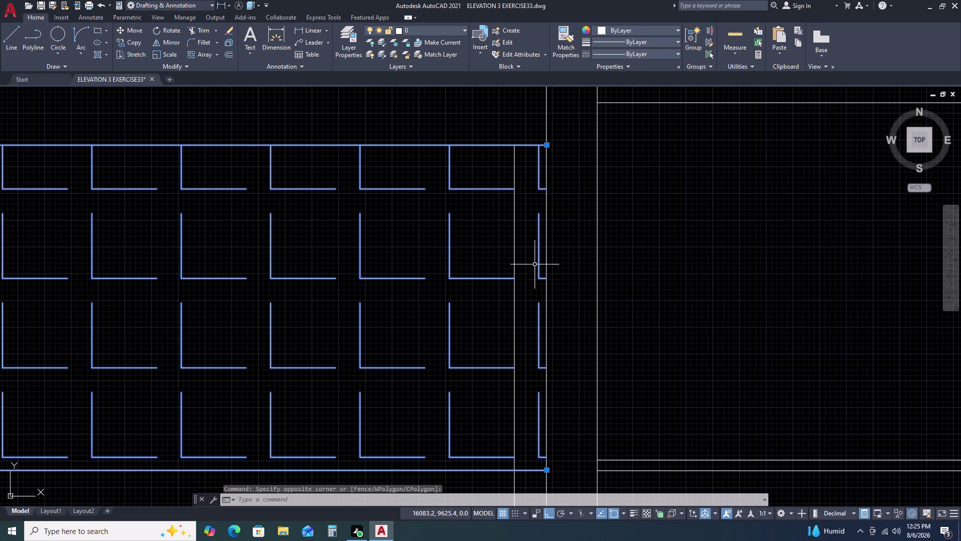
key(Escape)
key(Escape)
Undo stray actions and reselect the band's ANGLE hatch (scale 760) for editing.
click(542, 169)
double_click(533, 176)
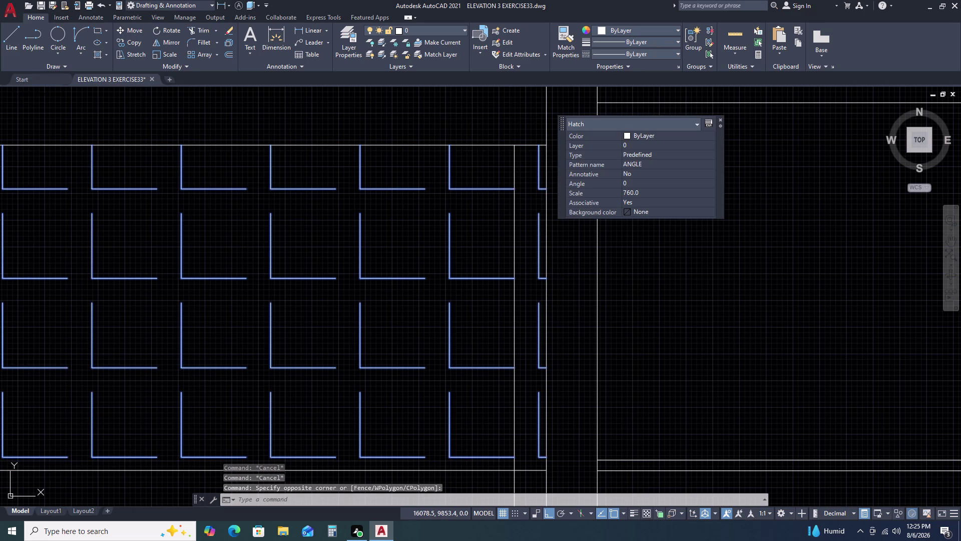
key(Escape)
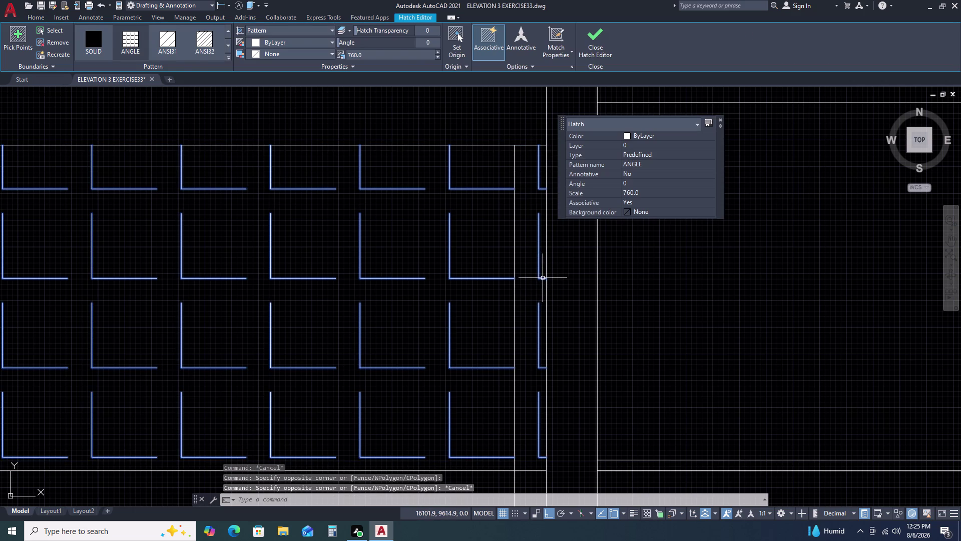
click(543, 279)
scroll(down, 3)
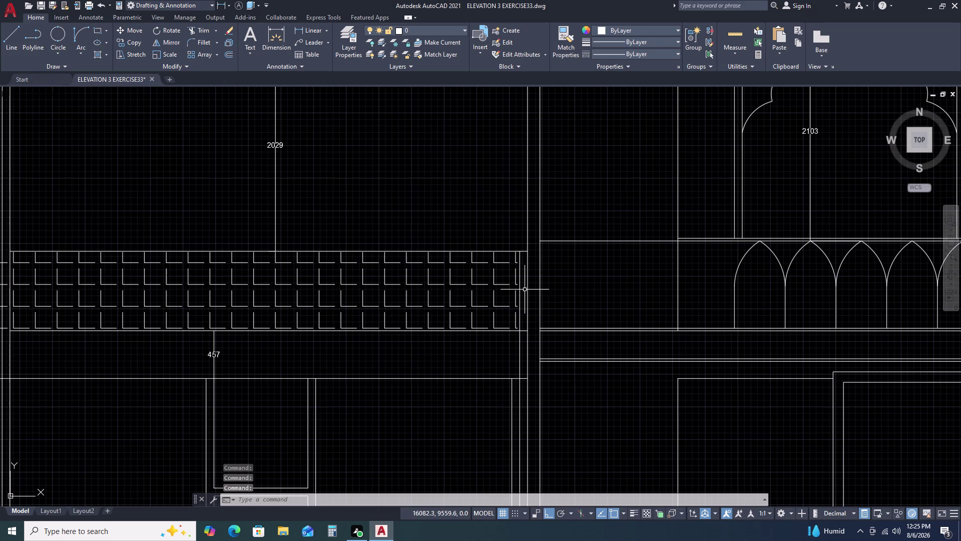
scroll(down, 3)
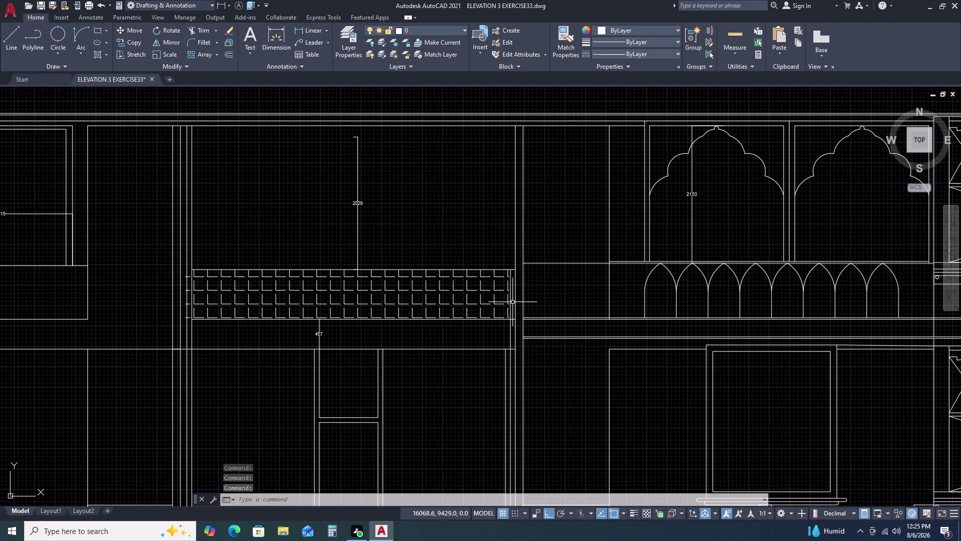
key(Escape)
key(ctrl+z)
key(ctrl+z)
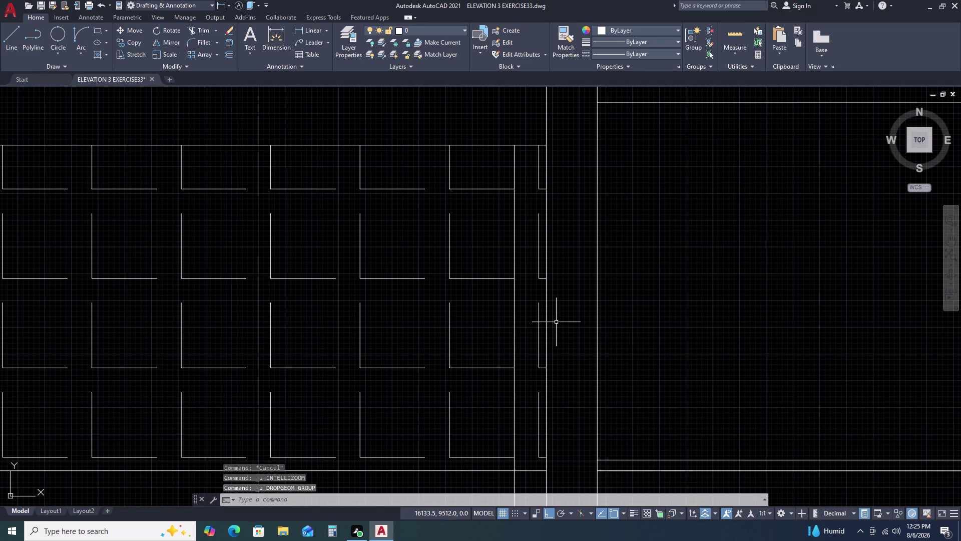
click(538, 178)
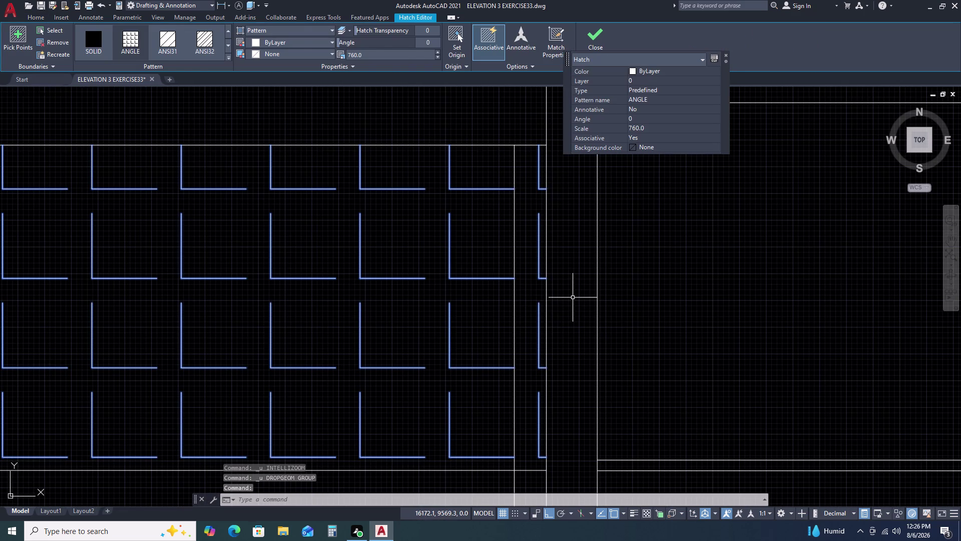
Fence-trim the leftover line ends at the band's right edge.
key(Delete)
text(TR)
key(space)
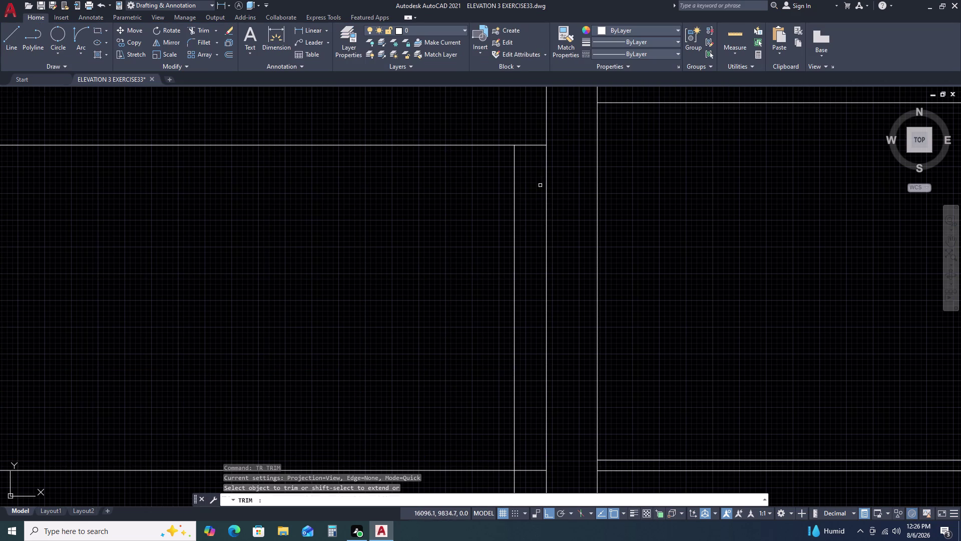
drag(530, 136, 529, 141)
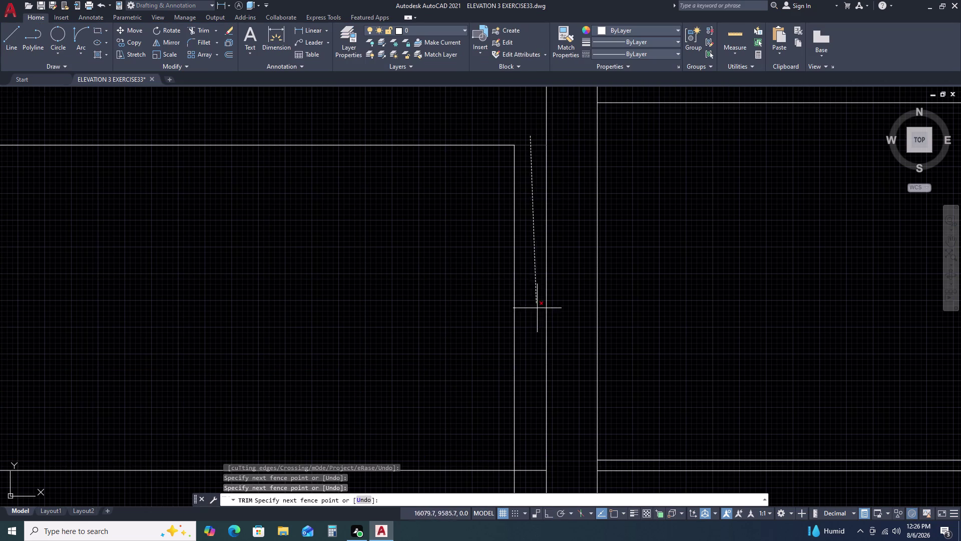
scroll(down, 3)
click(534, 416)
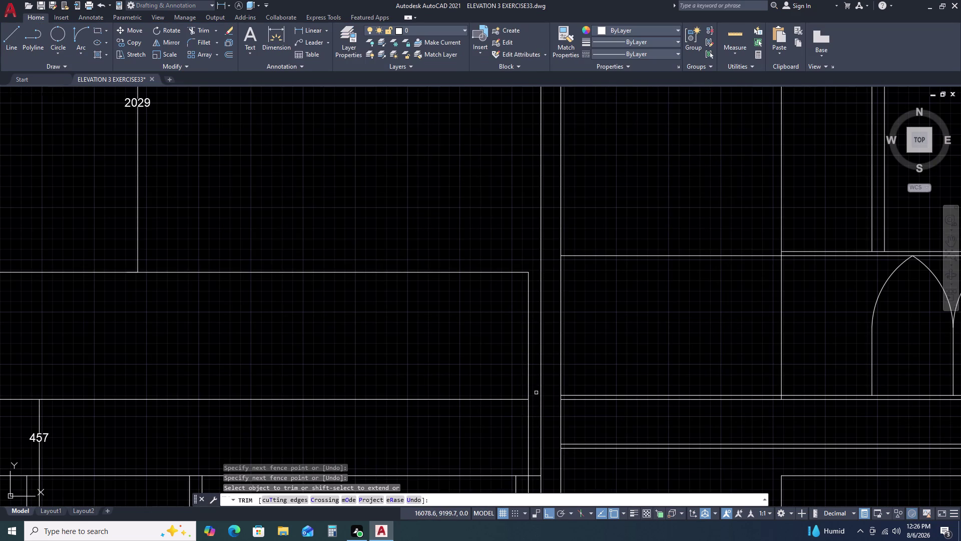
middle_drag(538, 388, 566, 271)
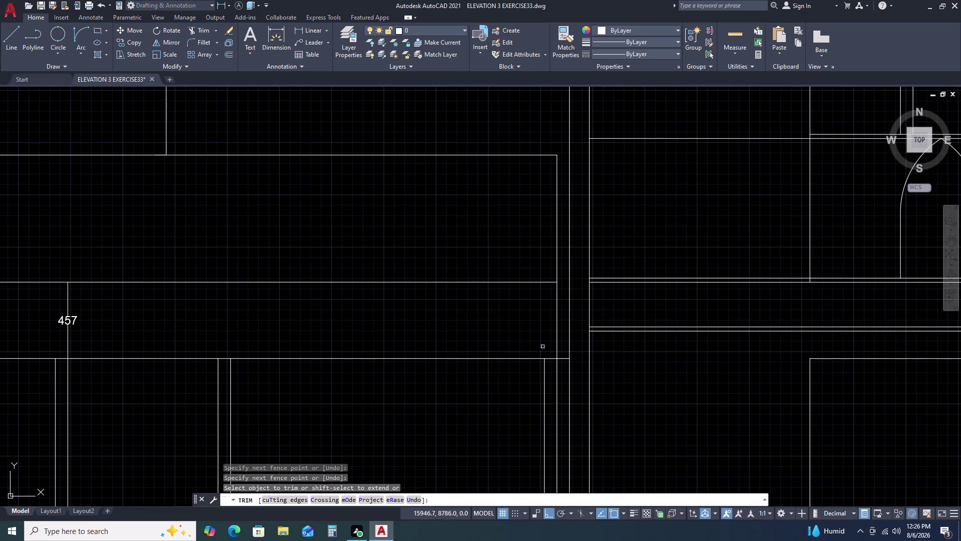
scroll(up, 3)
click(568, 344)
click(563, 375)
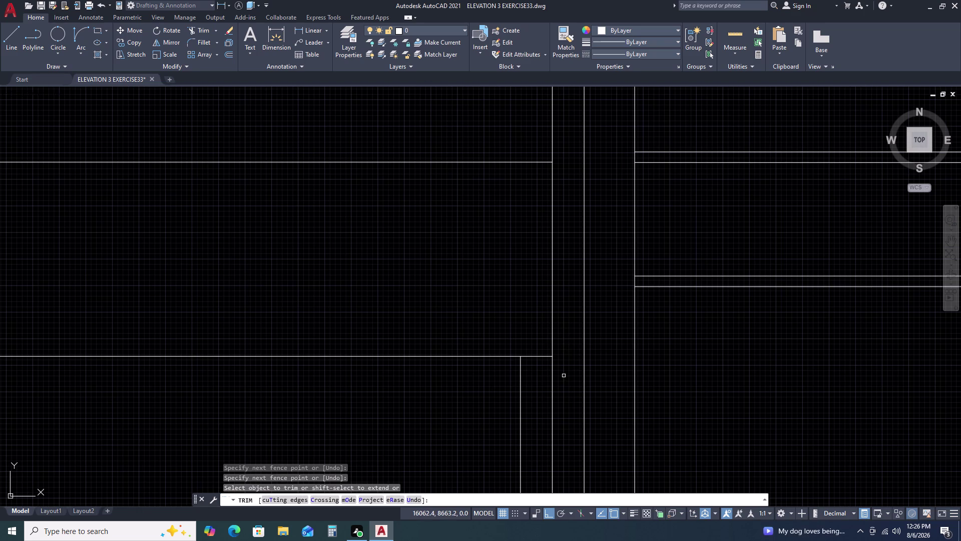
key(Escape)
scroll(down, 3)
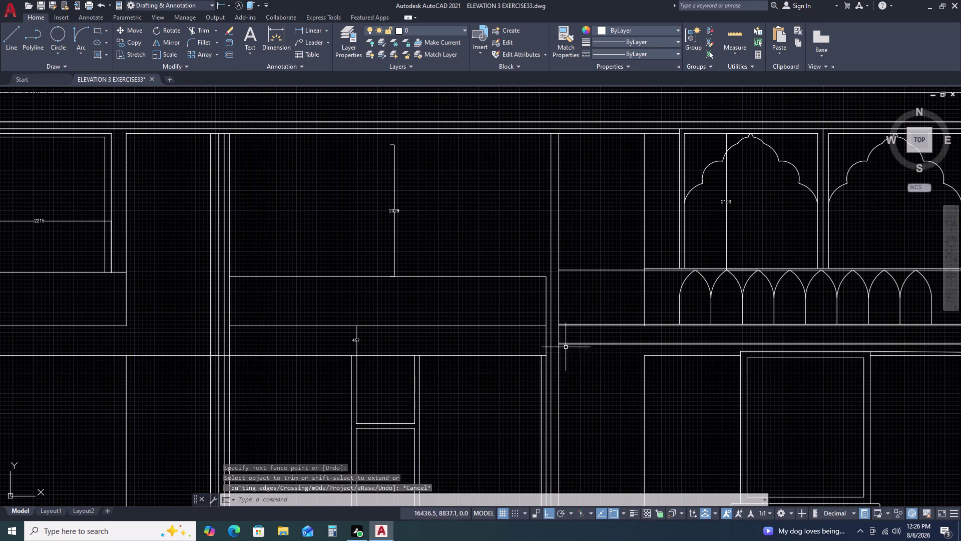
Start a hatch in the band under the 2029 dimension.
text(H)
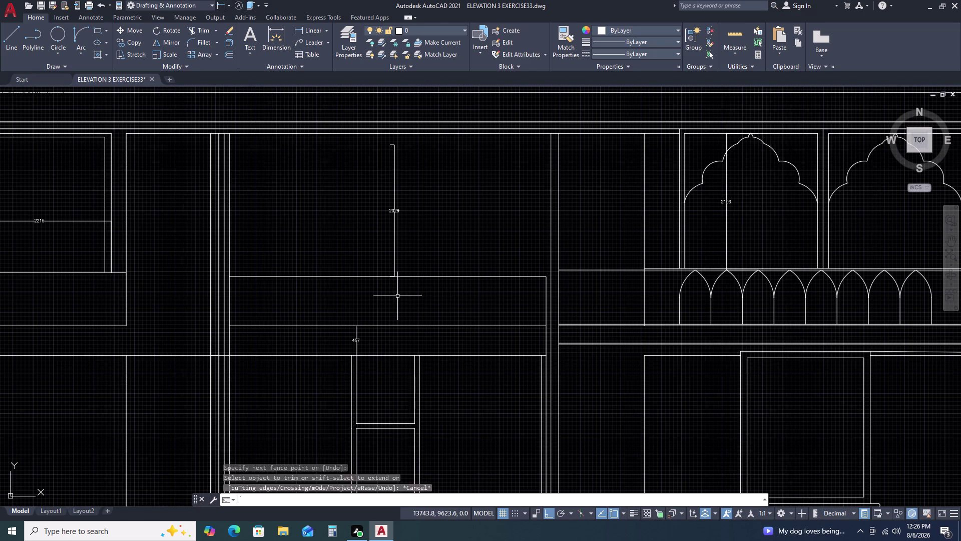
key(space)
click(401, 294)
Cancel the hatch and erase the vertical line at the band's right end.
key(Escape)
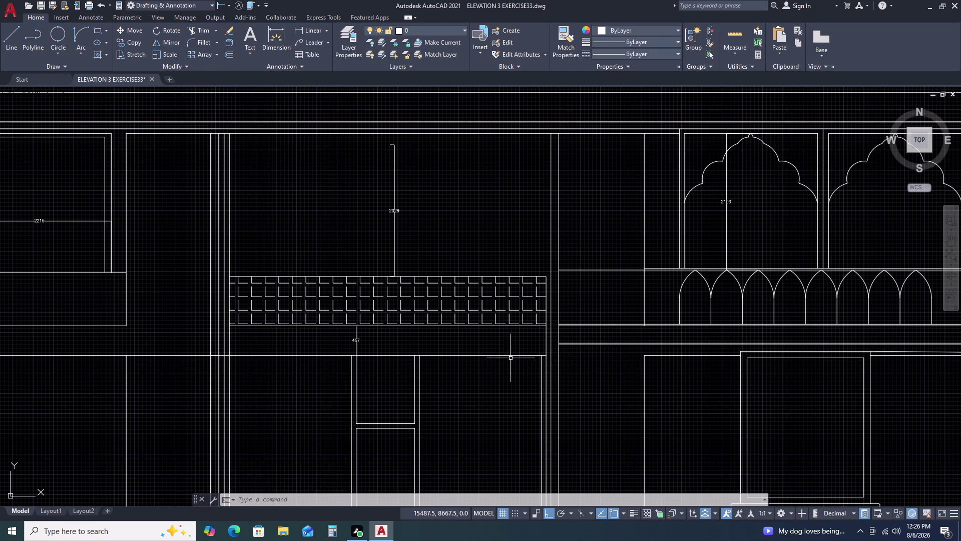
scroll(down, 3)
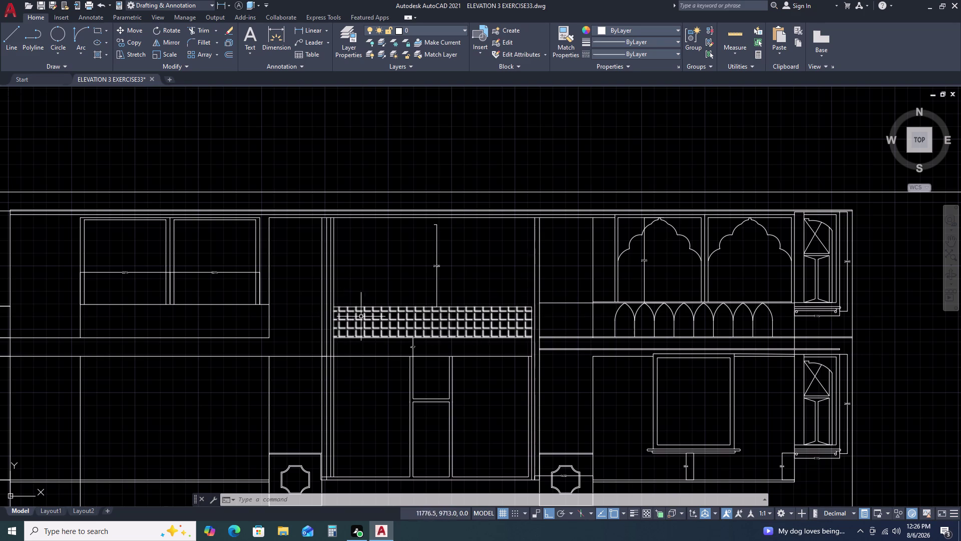
scroll(up, 3)
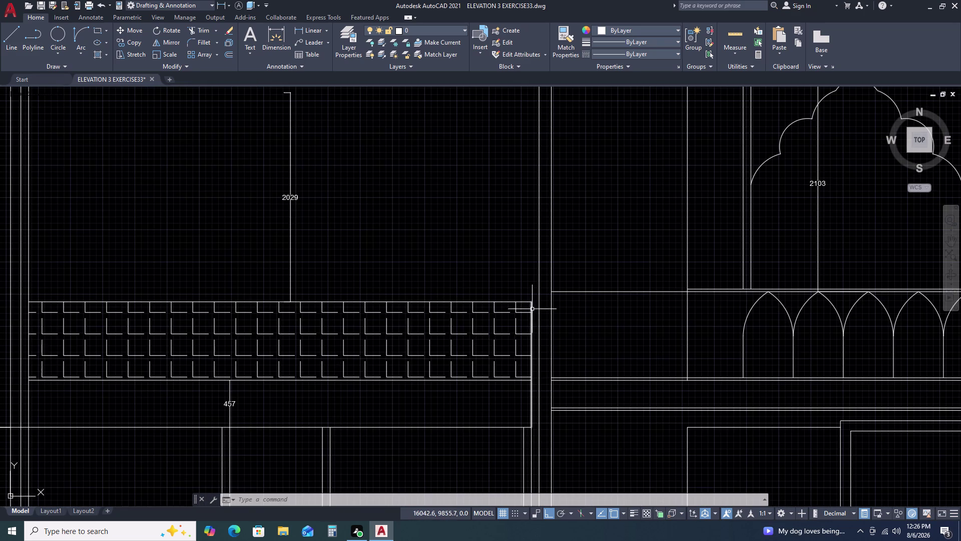
click(532, 396)
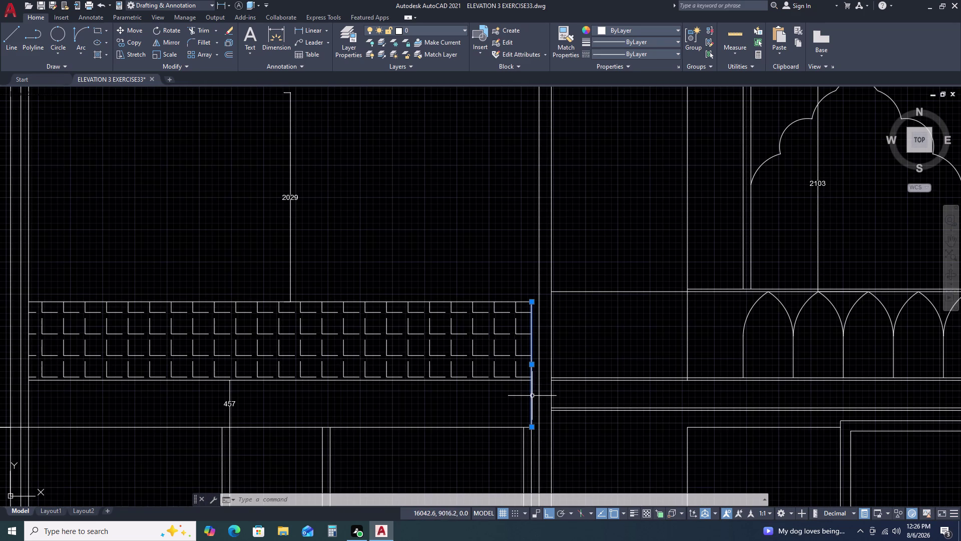
key(Delete)
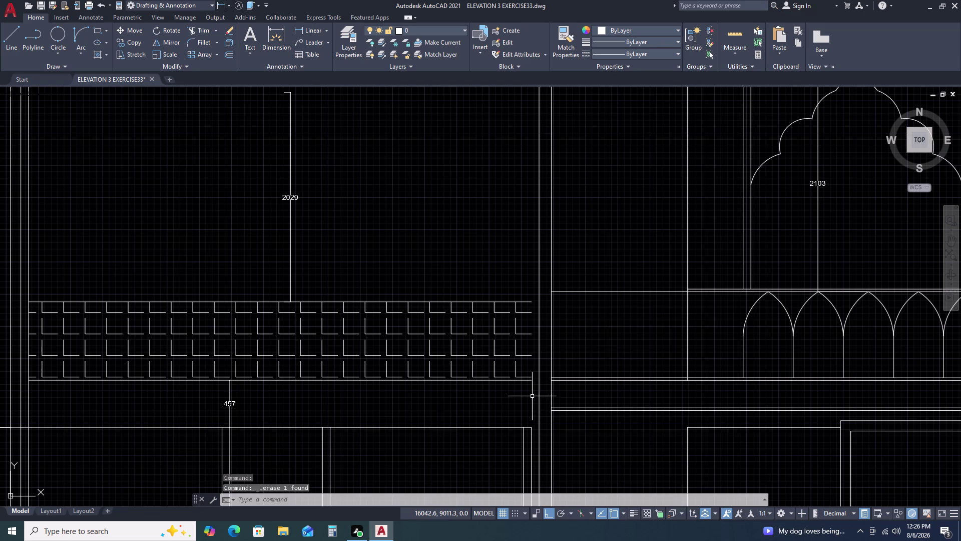
Extend the right-end line ends up to the top of the band.
key(e)
key(x)
key(space)
click(532, 433)
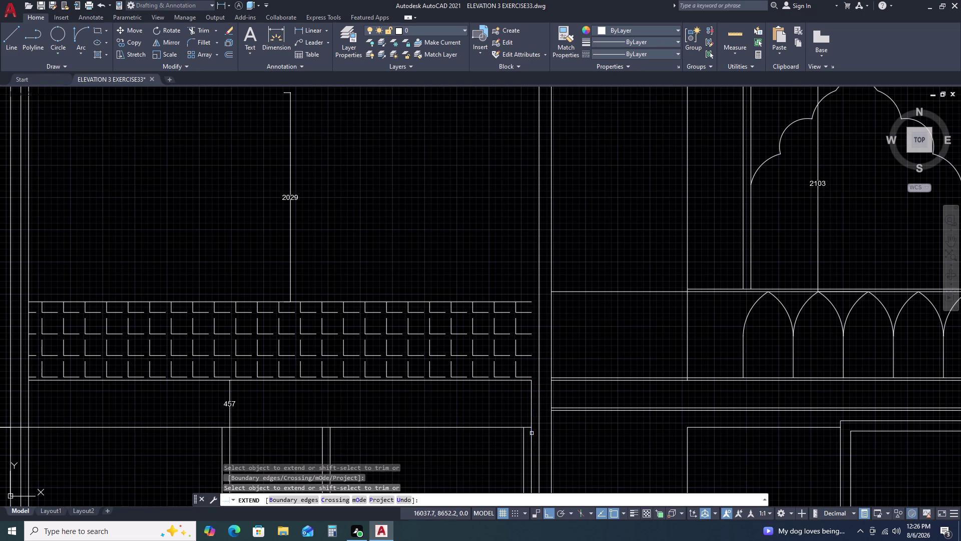
click(535, 394)
click(529, 388)
double_click(530, 386)
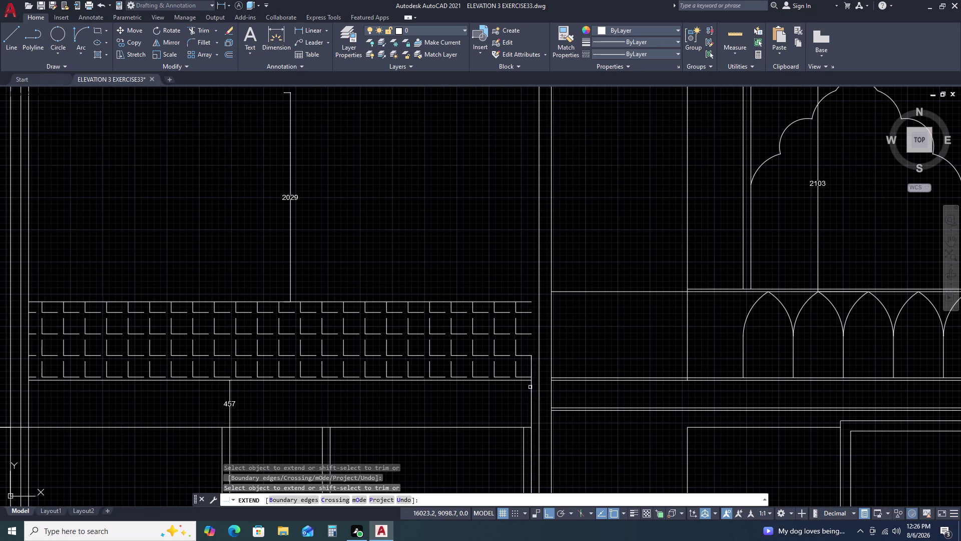
click(530, 376)
click(529, 360)
click(533, 339)
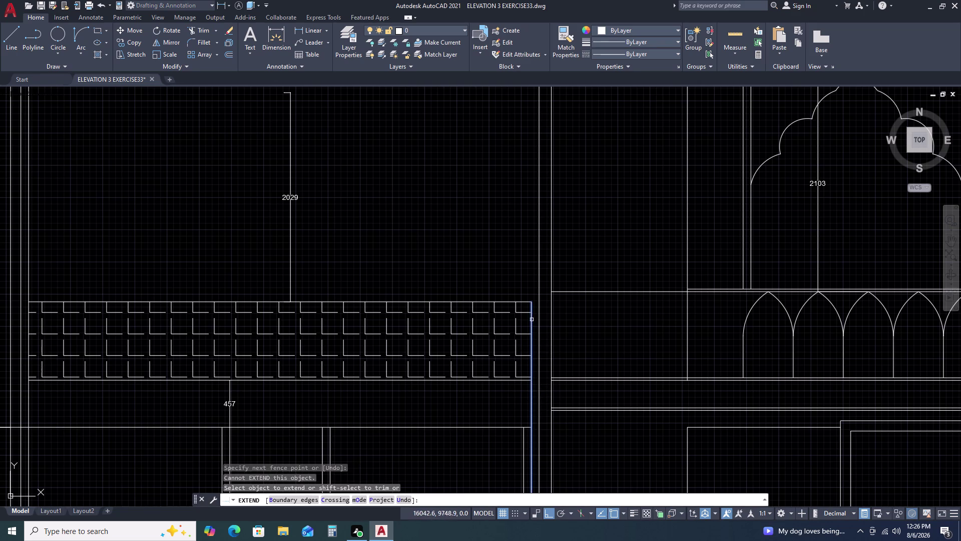
click(531, 319)
key(Escape)
scroll(down, 3)
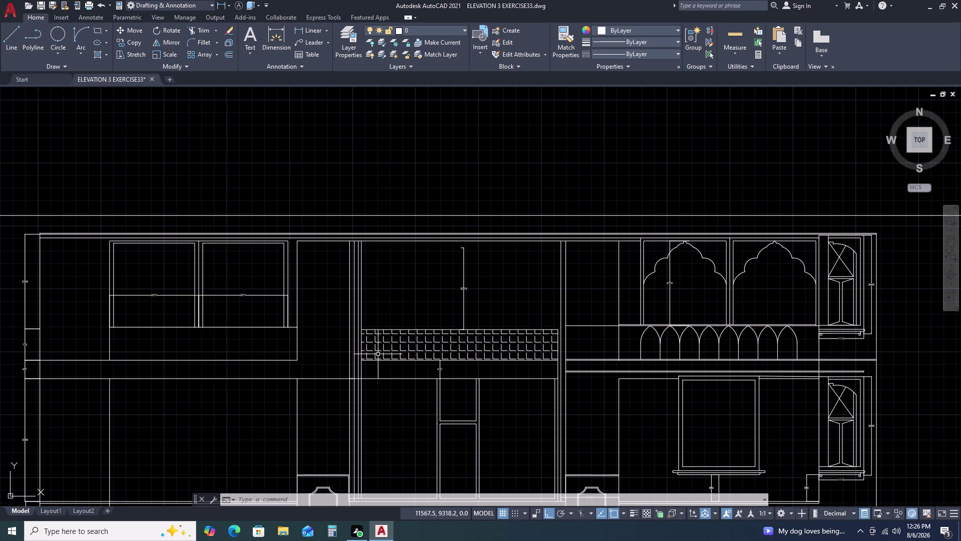
Add a linear dimension across the tiled band's top edge, from corner to corner.
text(DLI)
key(space)
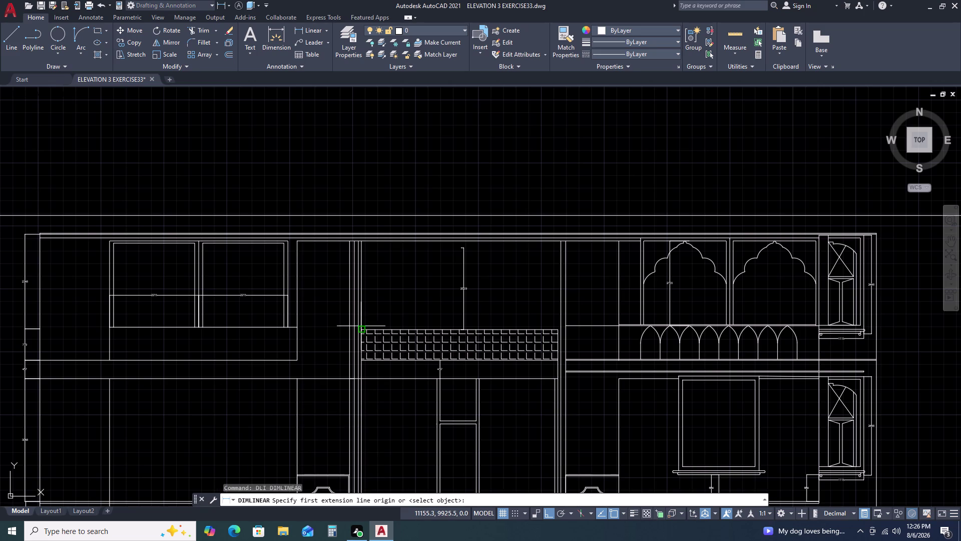
scroll(up, 3)
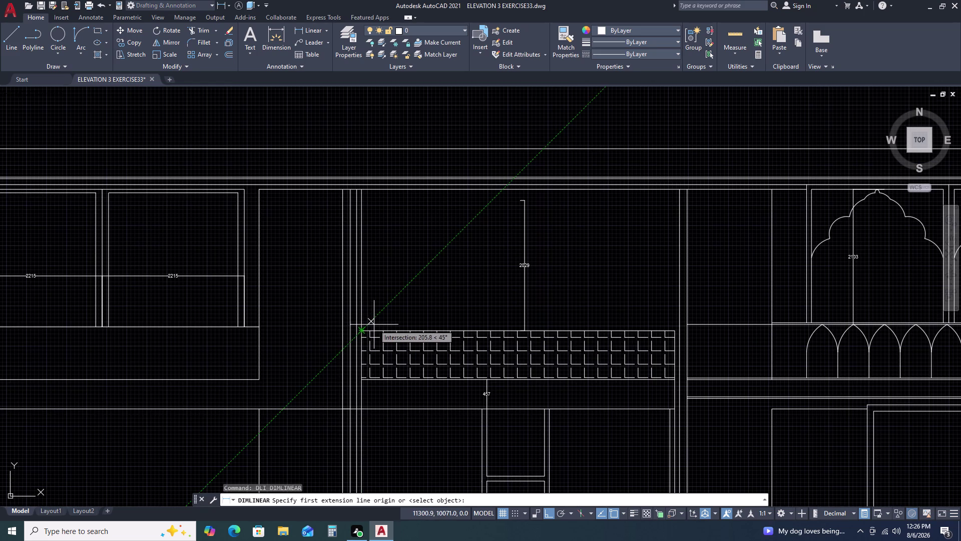
scroll(up, 3)
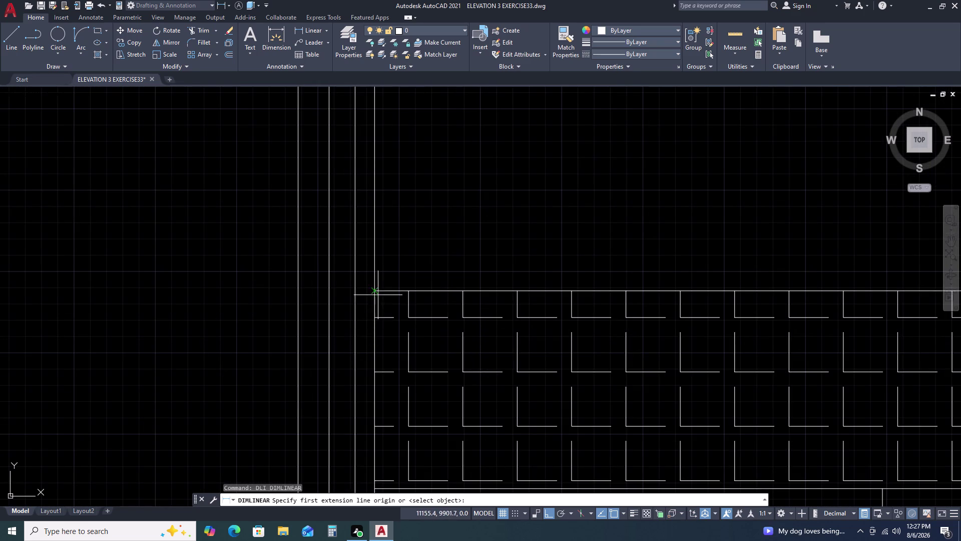
click(371, 290)
middle_drag(695, 308, 199, 308)
scroll(down, 3)
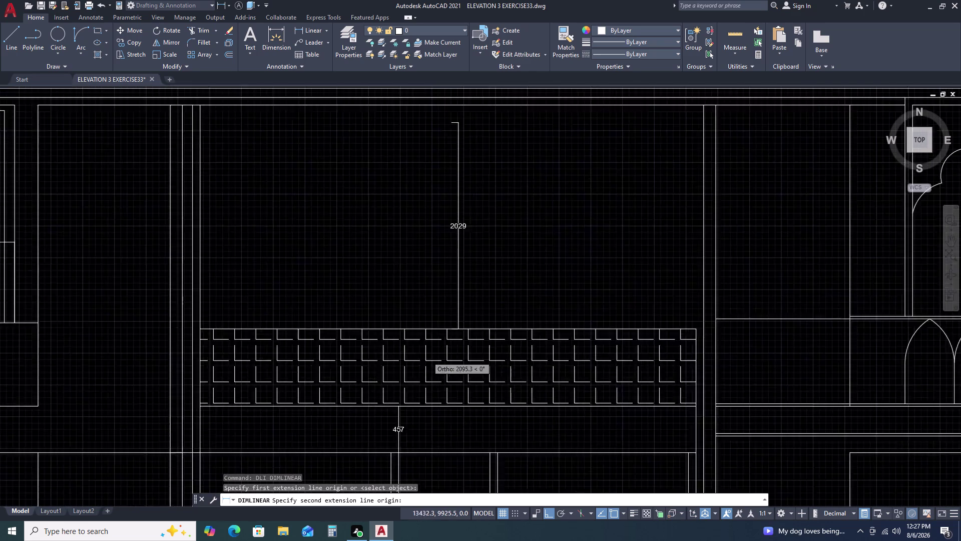
scroll(up, 3)
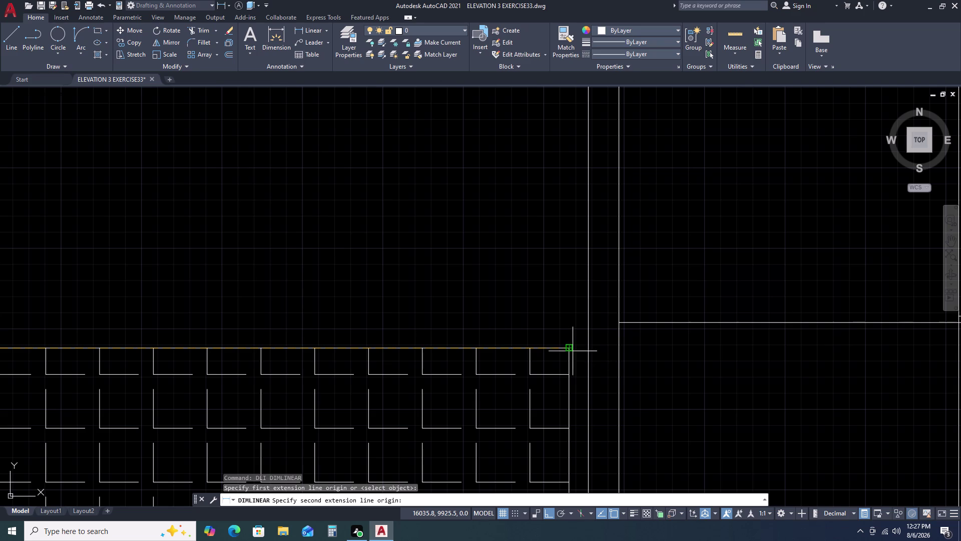
click(580, 350)
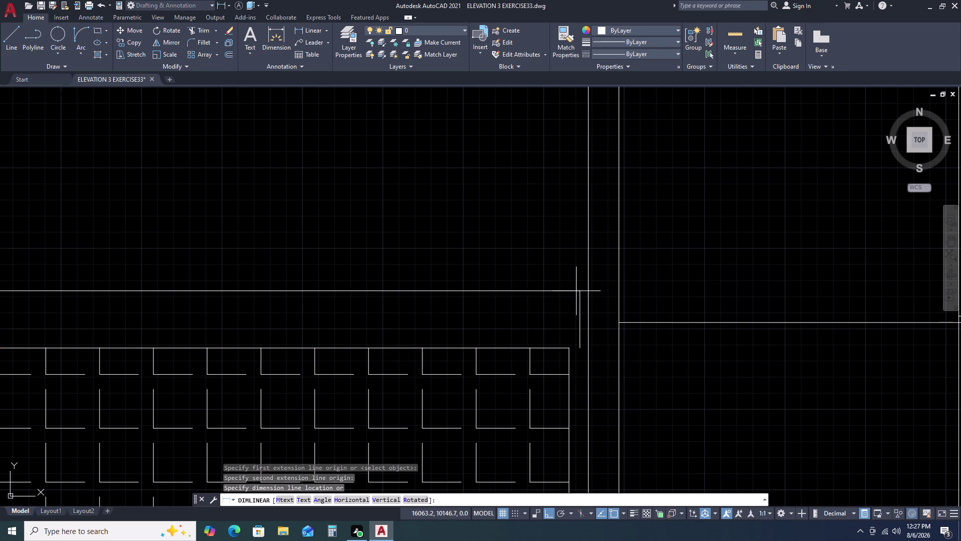
scroll(down, 3)
click(476, 292)
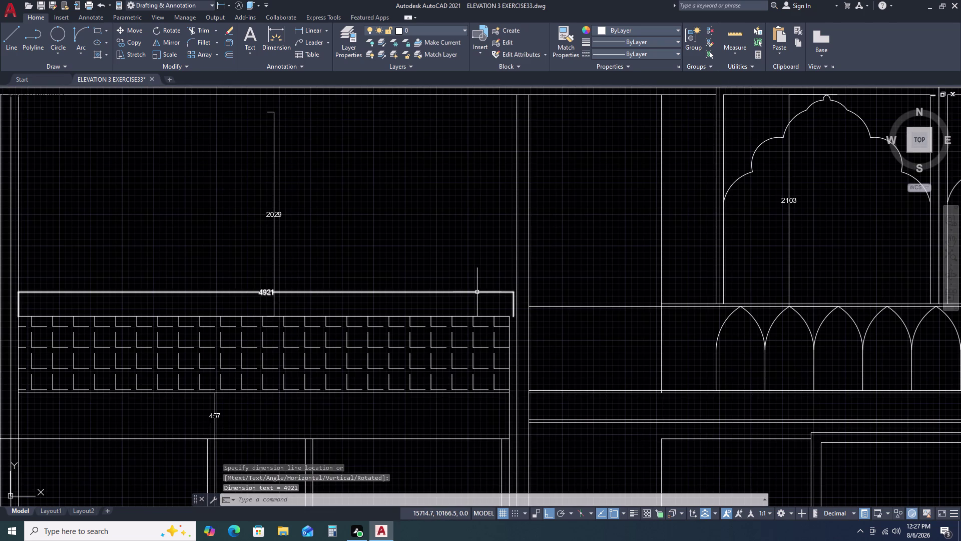
scroll(up, 3)
Move the new 4921 dimension's right endpoint onto the band corner.
click(511, 315)
click(495, 314)
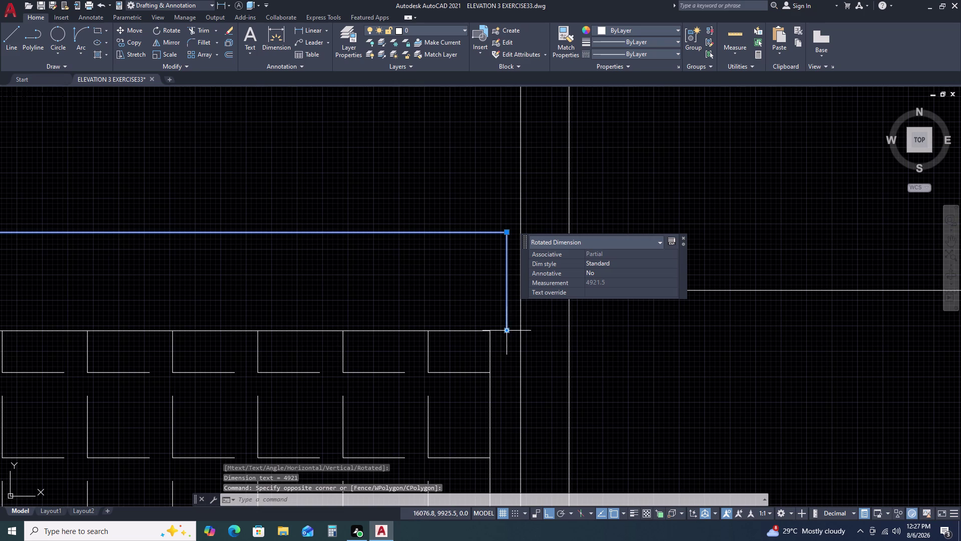
click(507, 330)
click(521, 332)
scroll(down, 3)
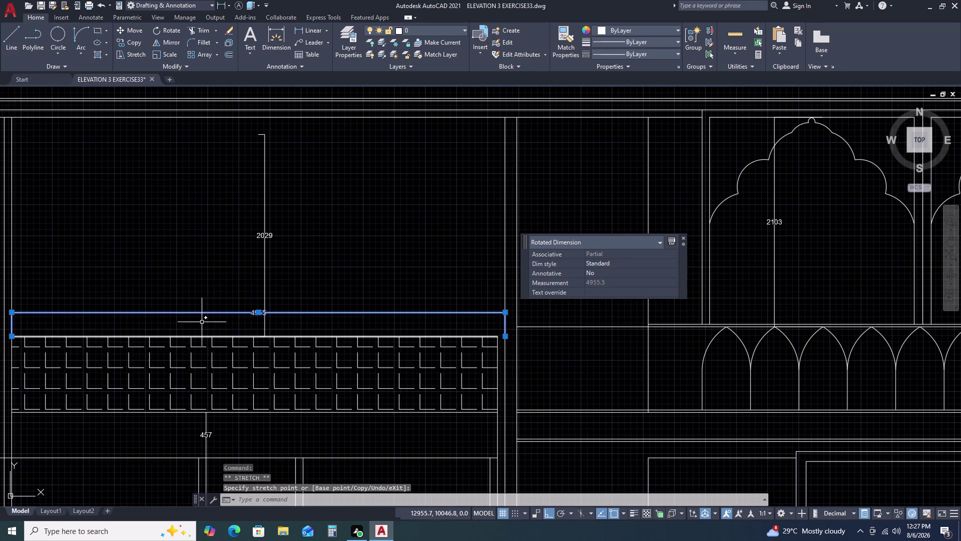
middle_drag(241, 323, 433, 309)
middle_click(474, 305)
key(Escape)
middle_drag(258, 328, 418, 310)
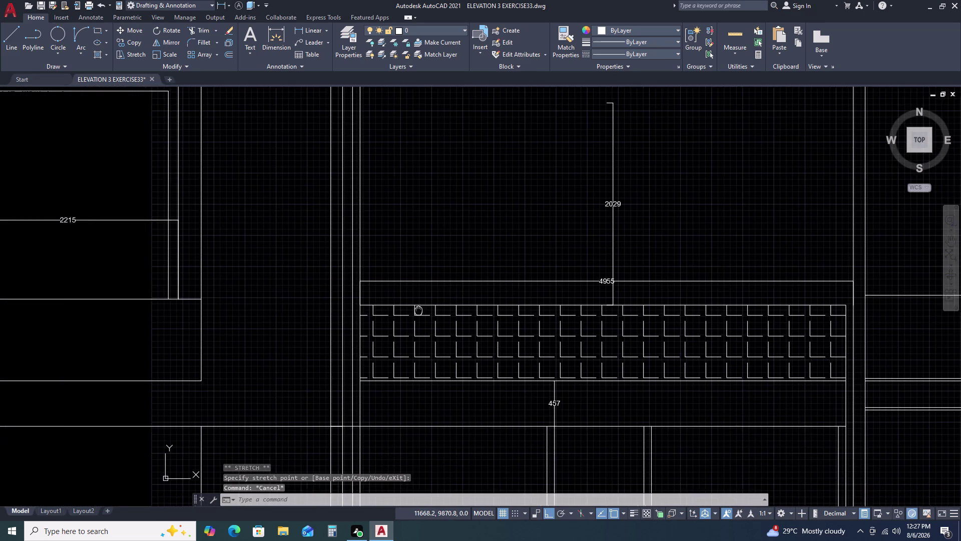
scroll(up, 3)
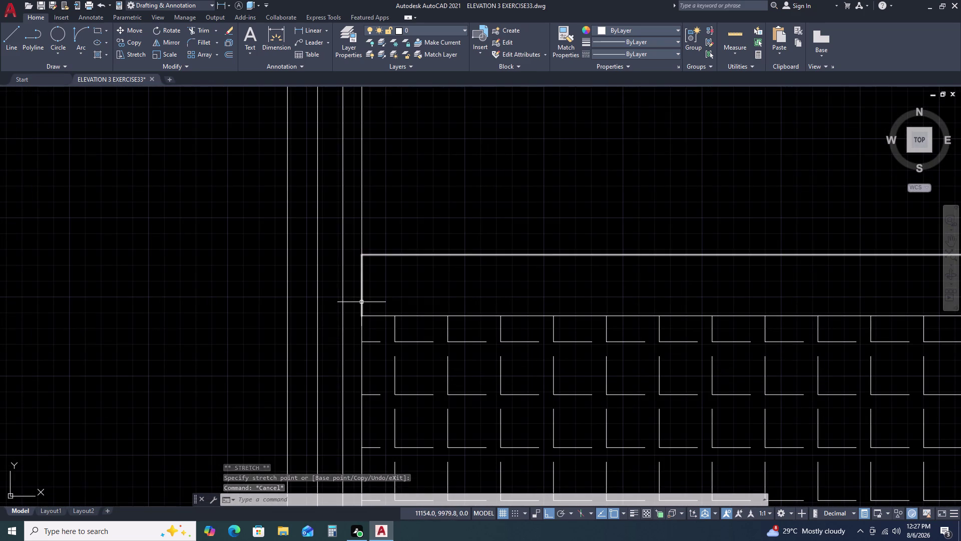
Snap the 4955 dimension's left endpoint onto the band's corner.
click(362, 302)
click(362, 314)
click(353, 317)
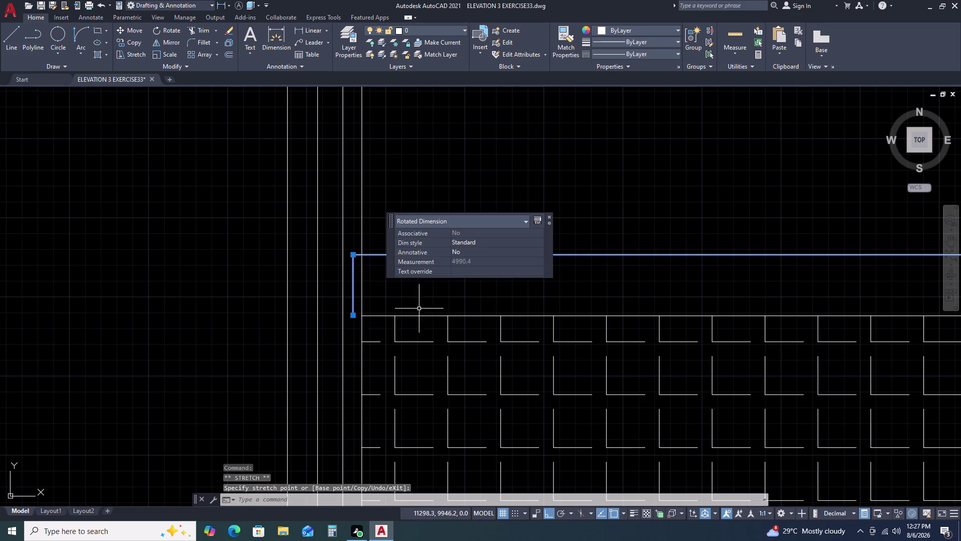
scroll(down, 3)
key(Escape)
middle_drag(671, 326, 544, 311)
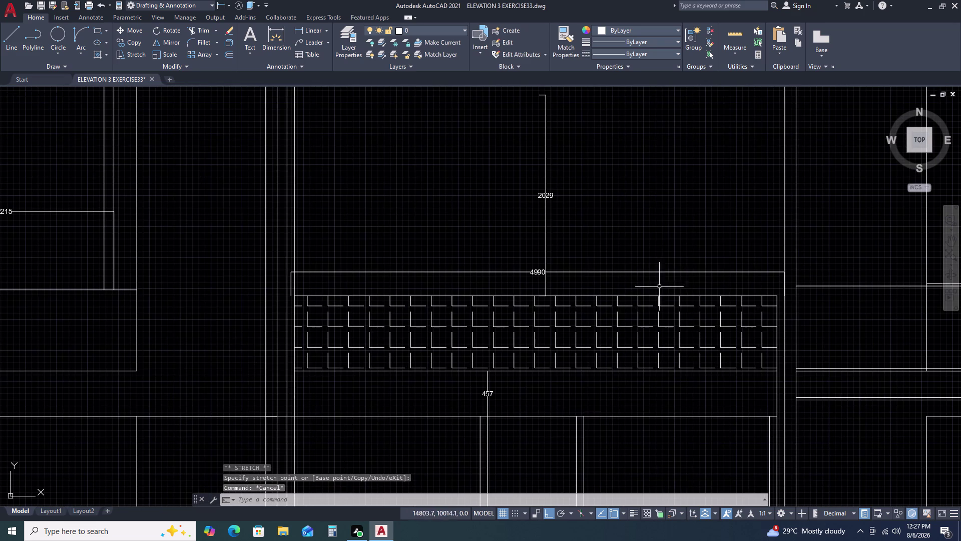
Delete the 4990 dimension above the band.
click(687, 272)
key(Delete)
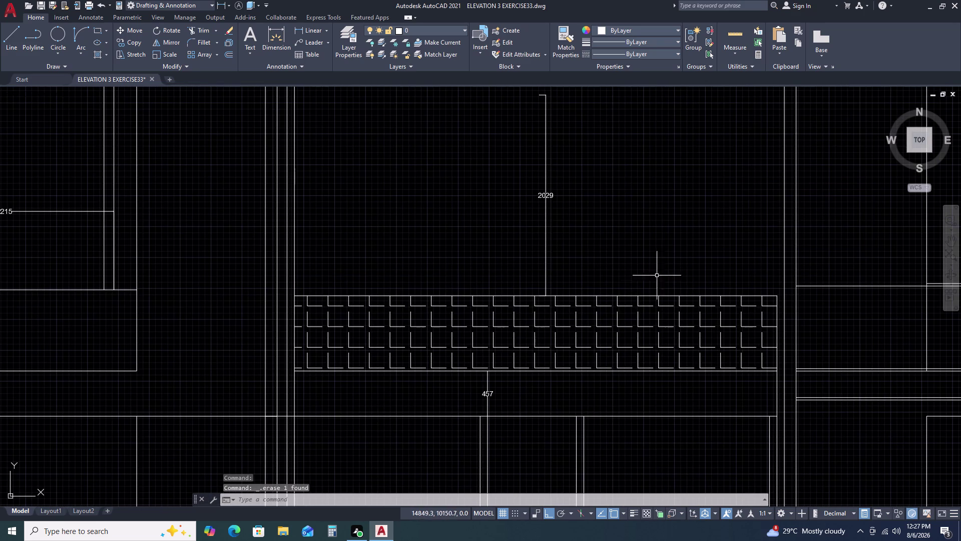
scroll(up, 3)
Start another linear dimension (DLI), then cancel it.
key(d)
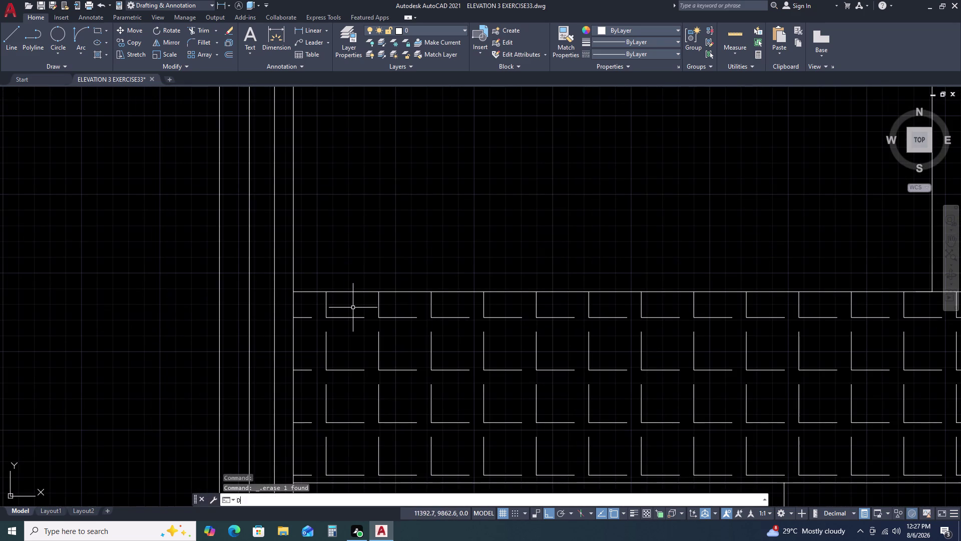
text(LI)
key(space)
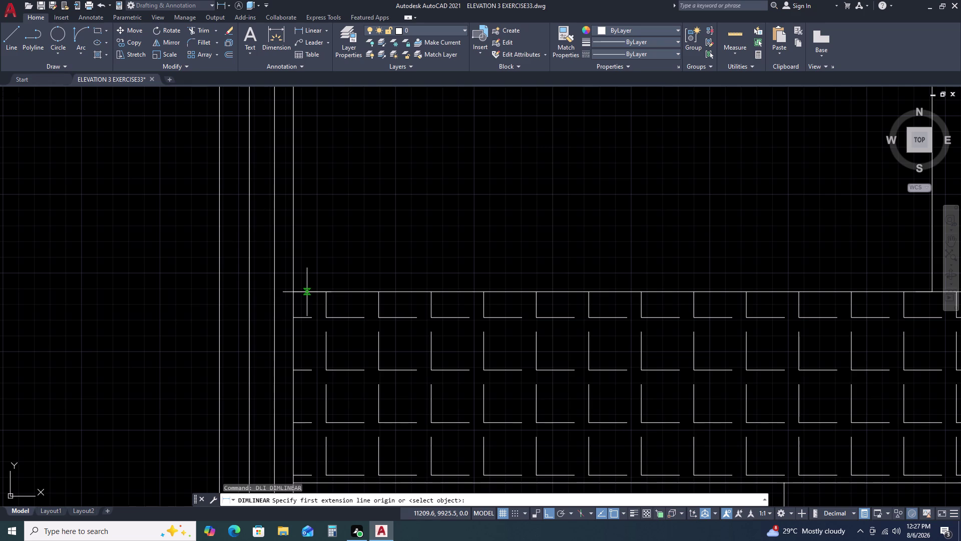
key(Escape)
key(Escape)
key(Escape)
key(Escape)
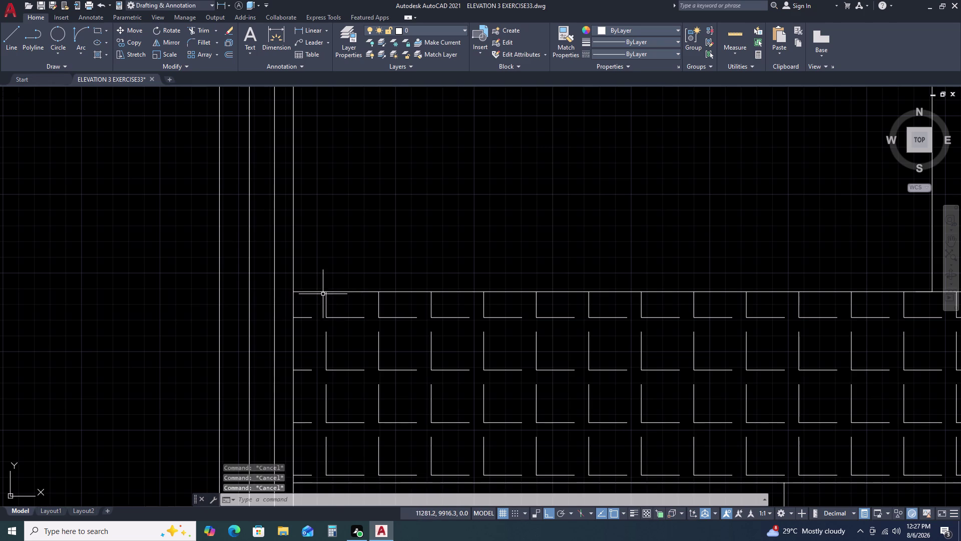
scroll(down, 3)
middle_drag(517, 305, 446, 389)
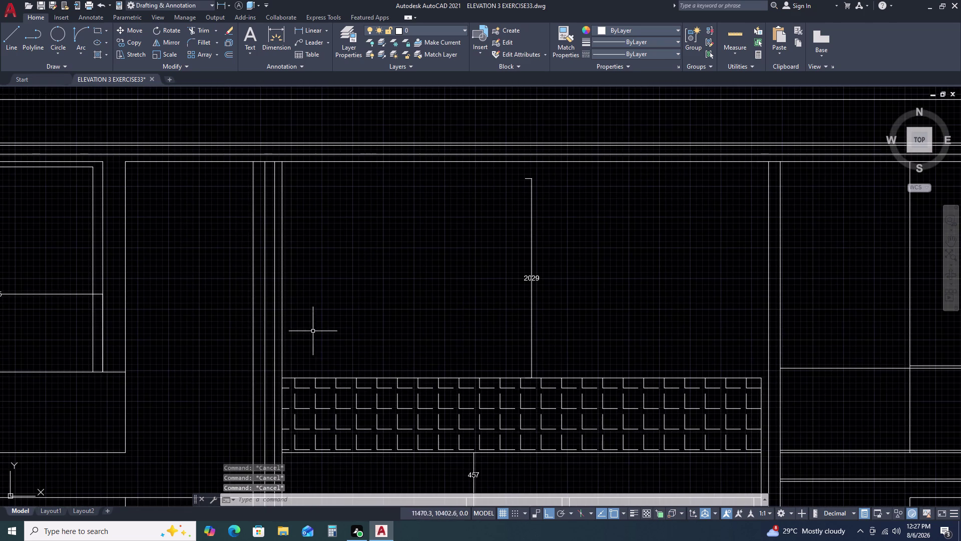
Begin a 3-point arc from the left jamb, then abandon it.
key(a)
key(r)
text(C)
key(space)
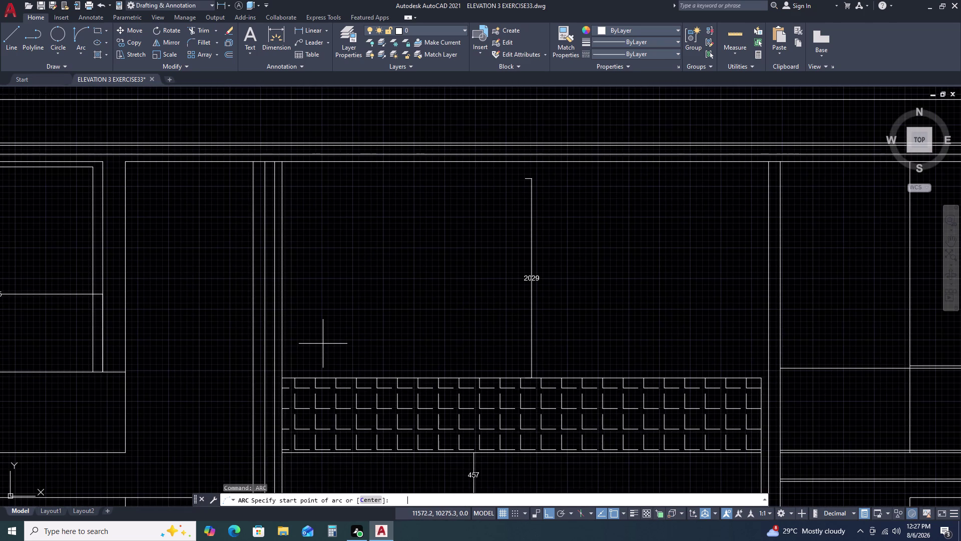
click(281, 378)
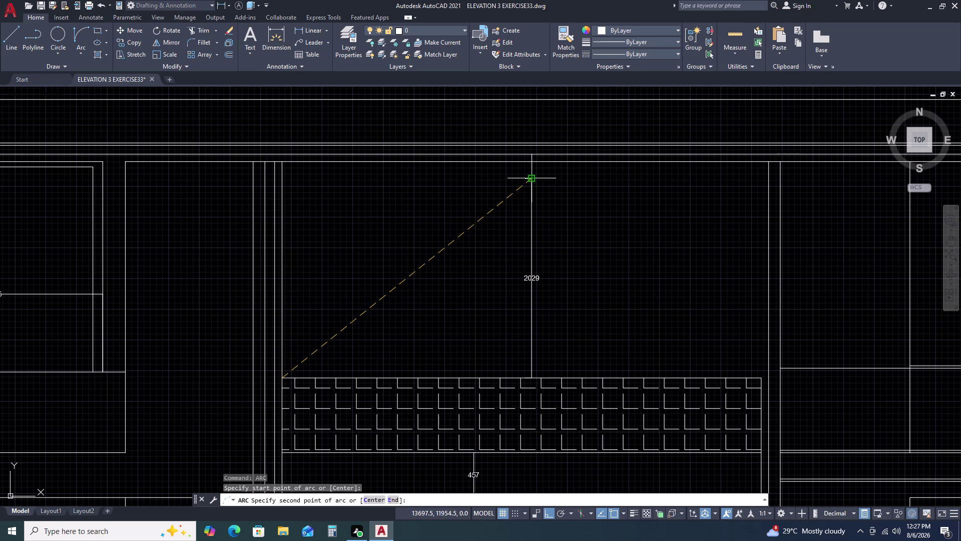
click(533, 180)
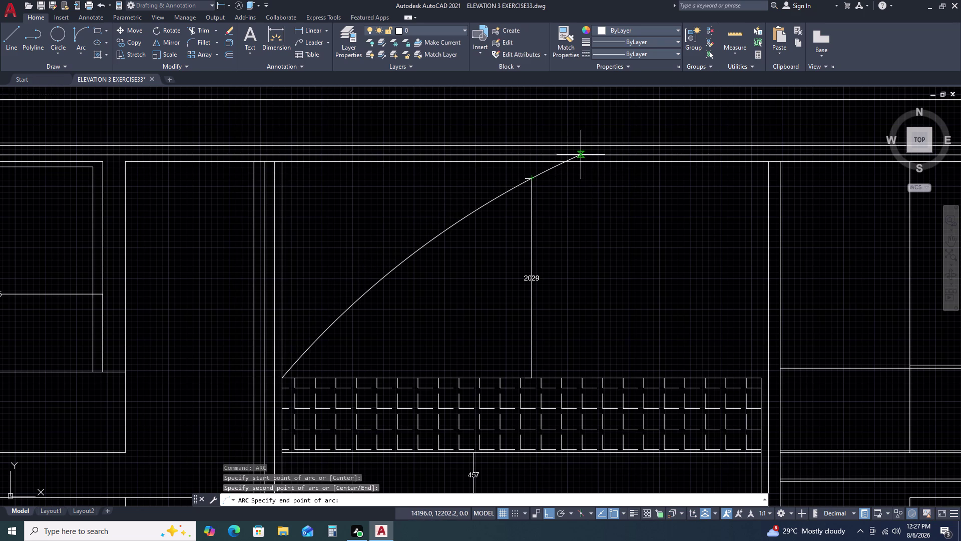
key(Escape)
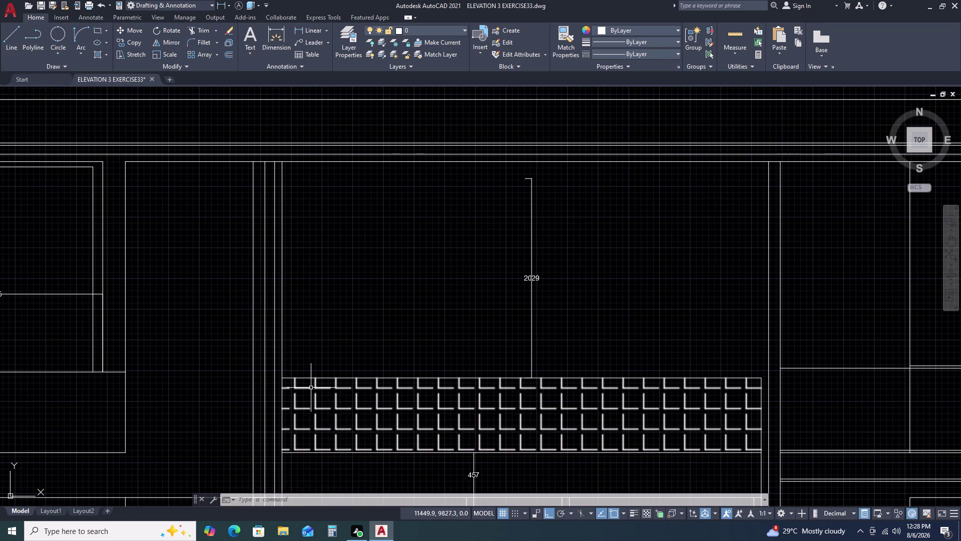
Draw a 3-point arc from the left jamb base to the opening's right side.
key(a)
key(r)
text(C)
key(space)
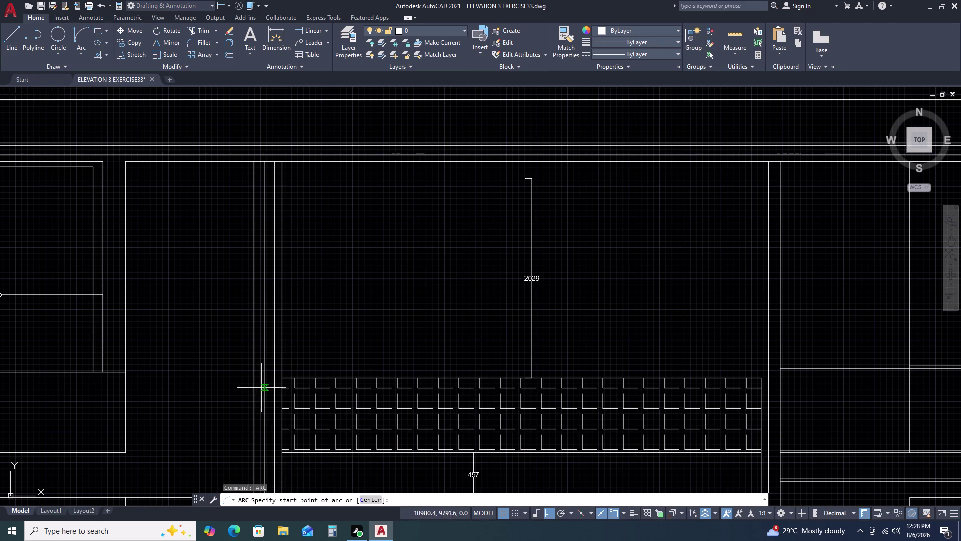
click(285, 376)
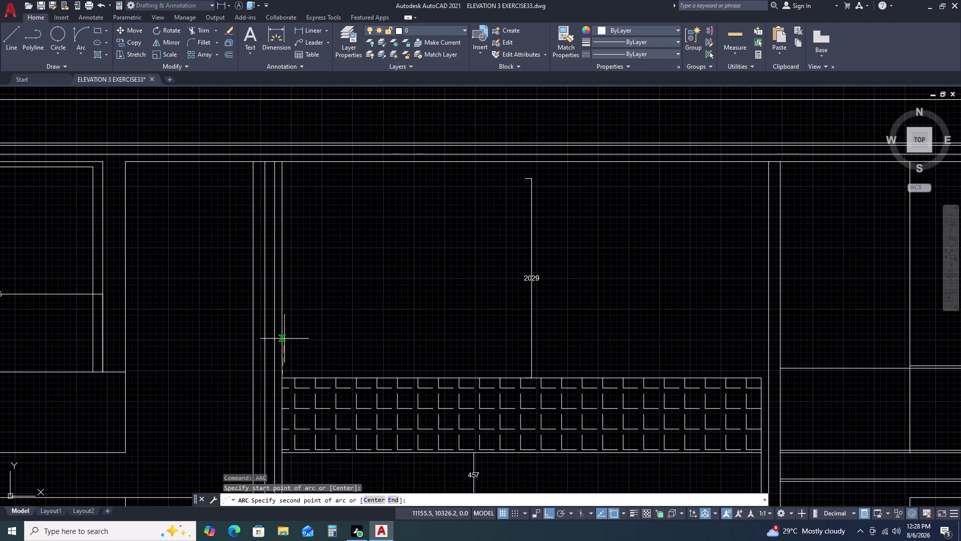
click(290, 325)
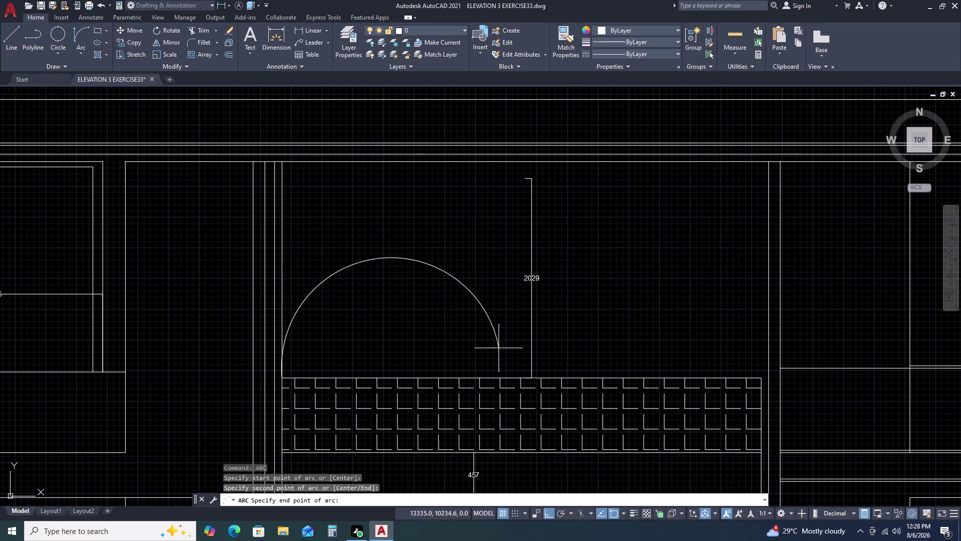
click(611, 365)
Check the new arc's radius and recentre the view on the arch.
scroll(up, 3)
scroll(up, 3)
click(317, 354)
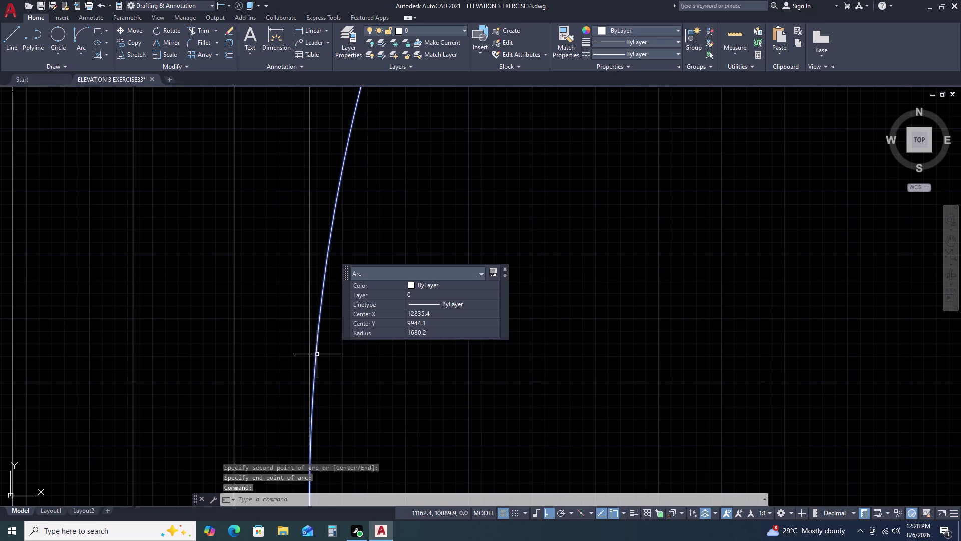
scroll(down, 3)
key(Escape)
middle_drag(571, 314, 547, 332)
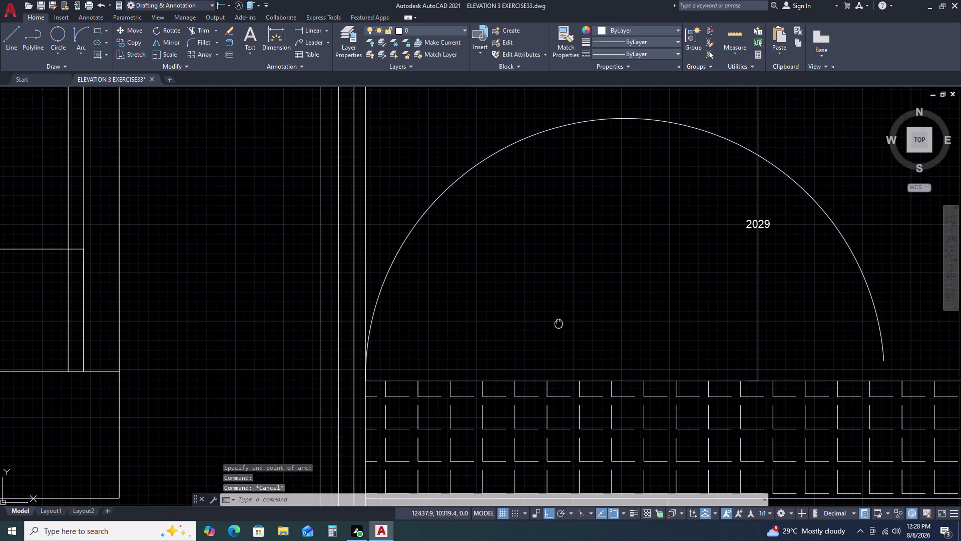
middle_drag(547, 332, 521, 352)
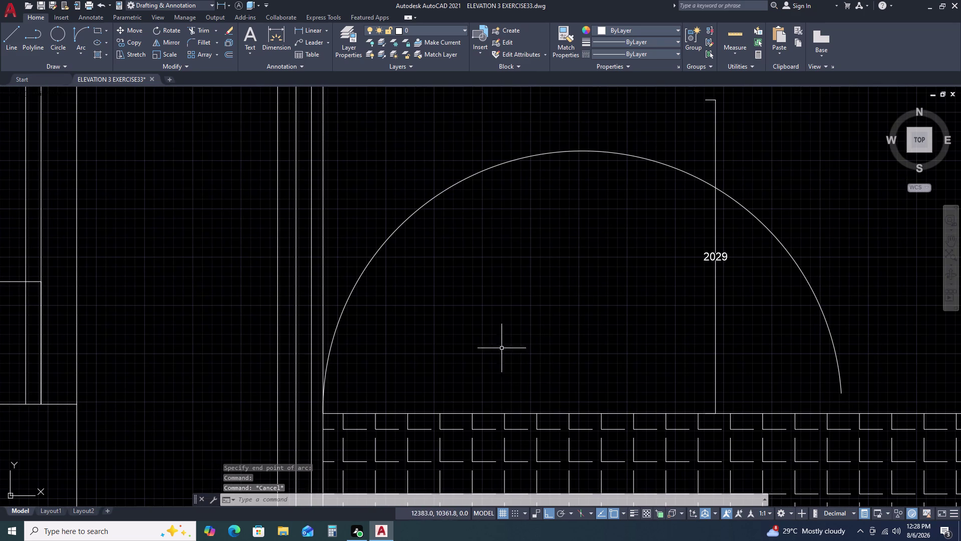
Draw a horizontal cutting line across the arc.
text(L)
key(space)
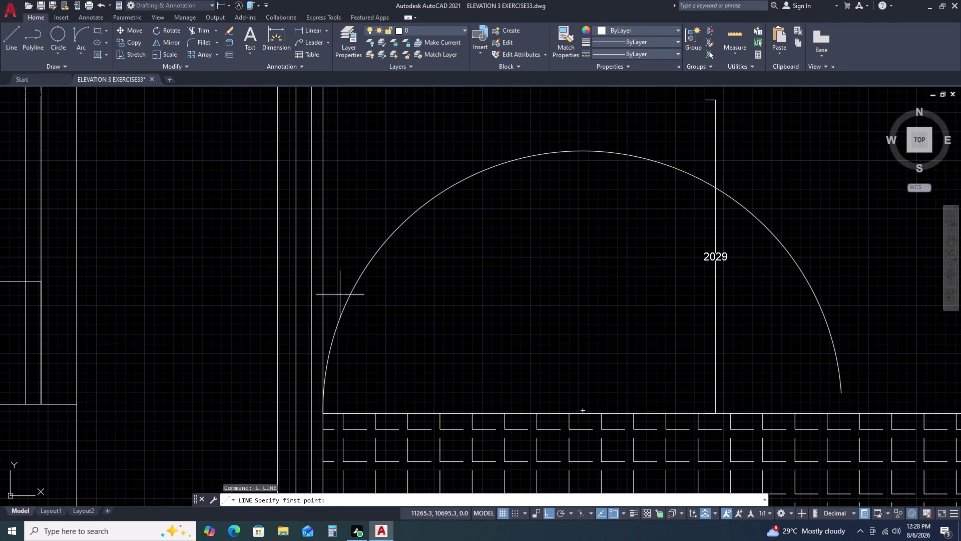
click(362, 260)
click(419, 283)
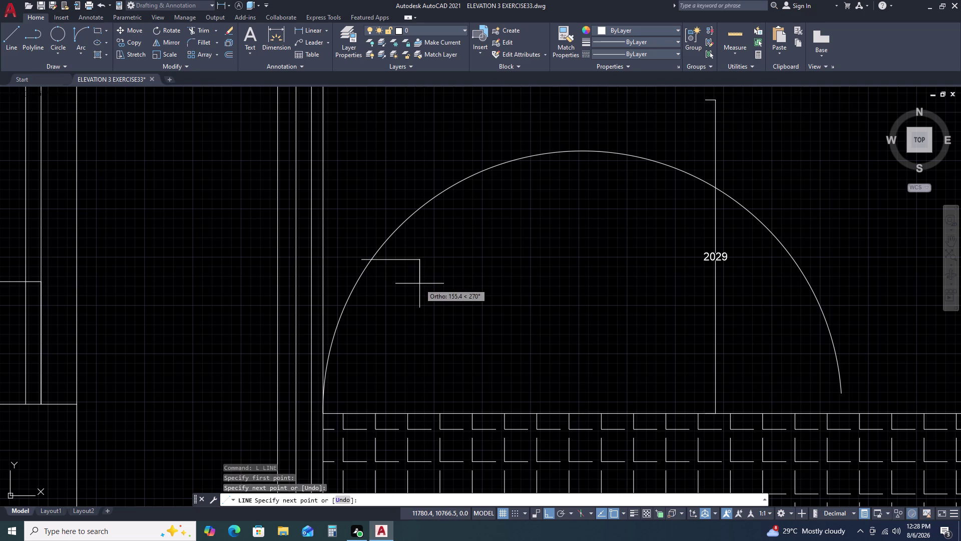
key(Escape)
Trim away the arc above the line, then trim off the leftover line.
text(TR)
key(space)
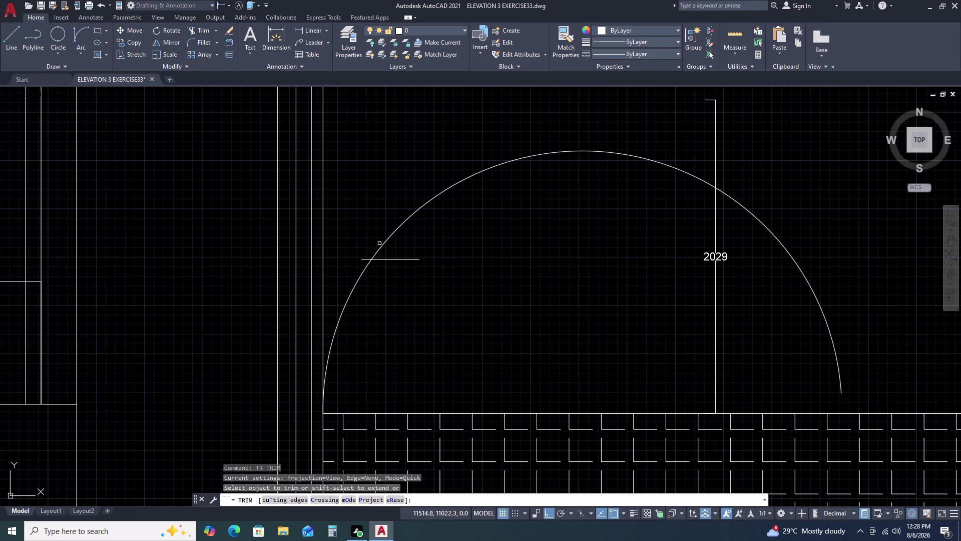
click(392, 233)
click(395, 253)
click(396, 290)
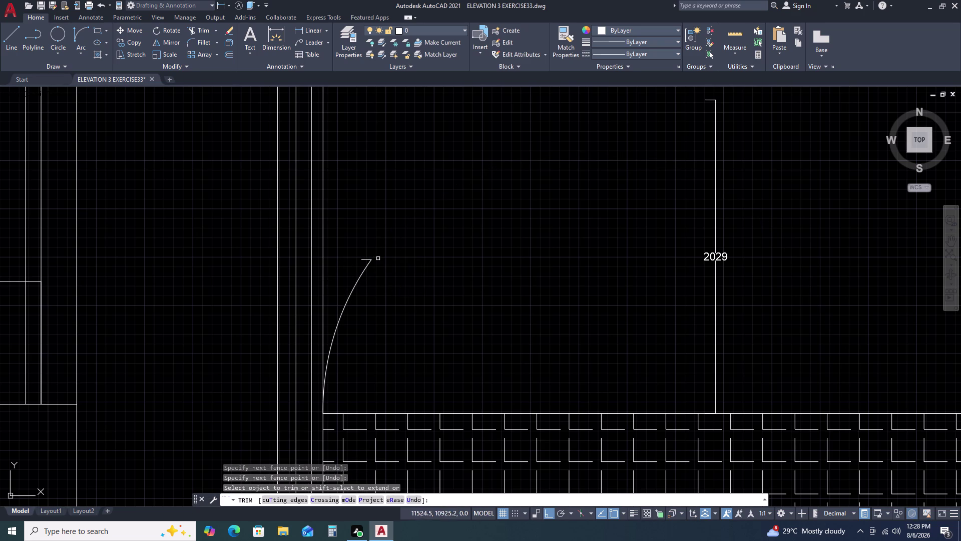
click(361, 261)
key(Escape)
scroll(down, 3)
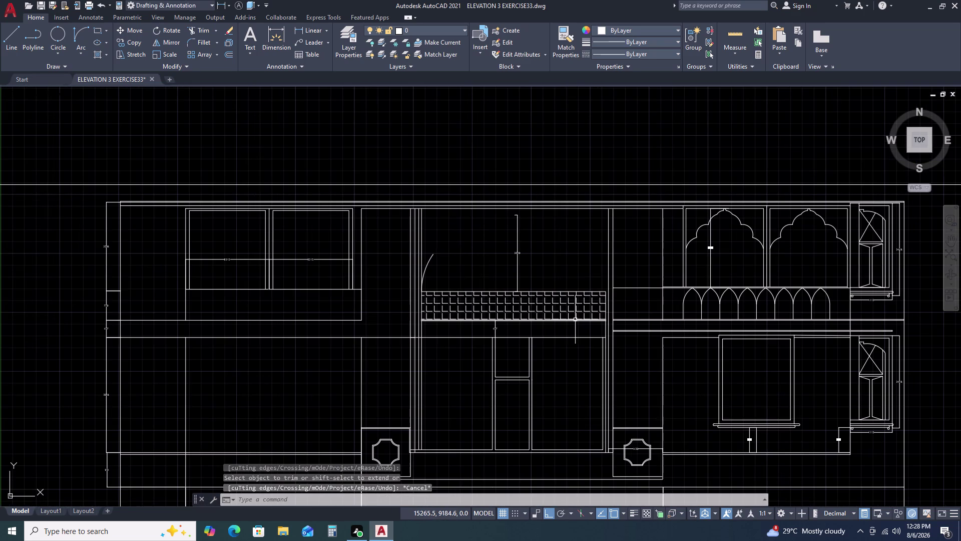
Try mirroring the left arch curve, then abandon the mirror.
key(m)
text(I)
key(space)
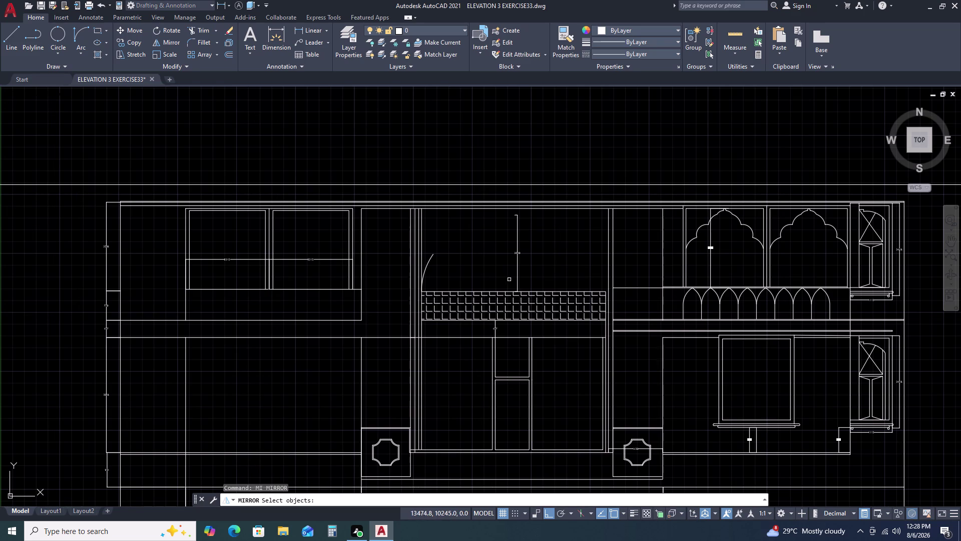
key(Escape)
key(m)
key(i)
key(space)
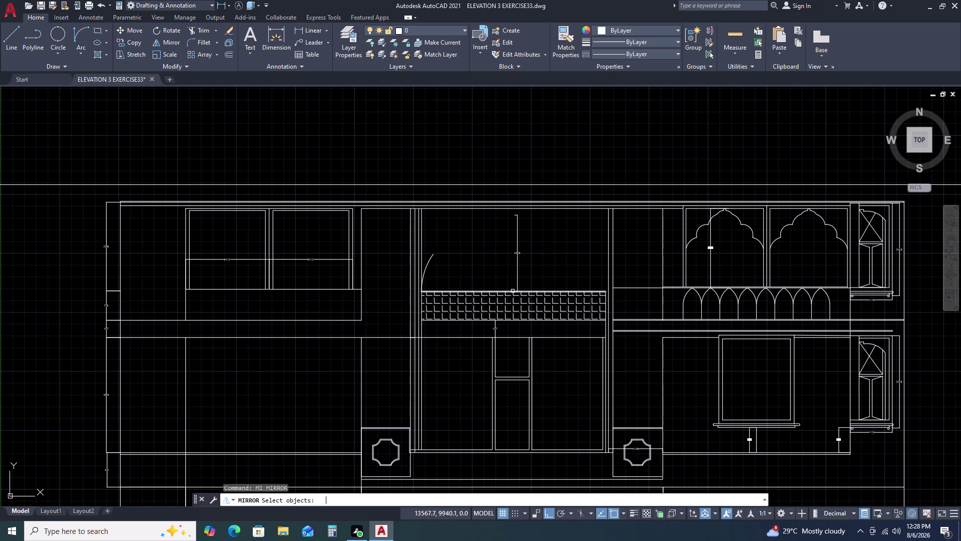
click(428, 261)
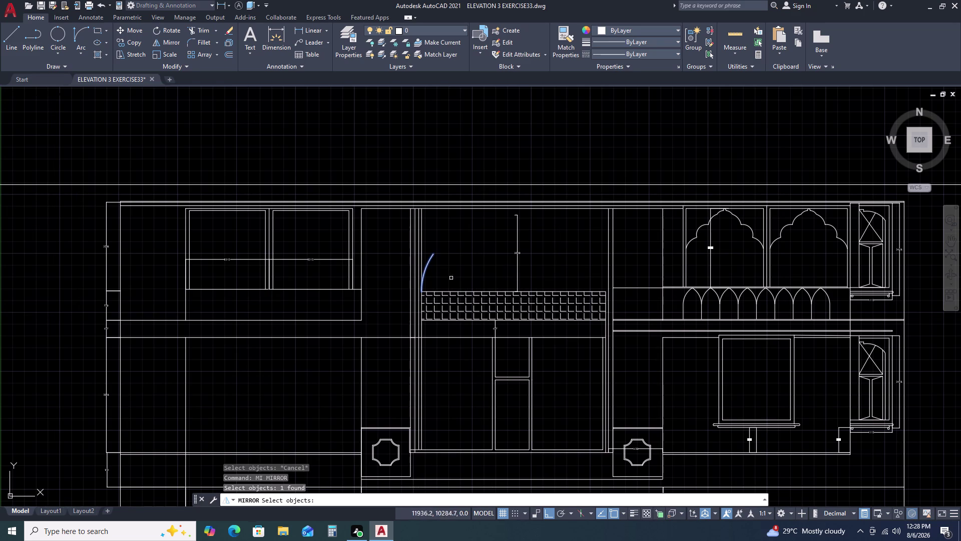
key(space)
key(Escape)
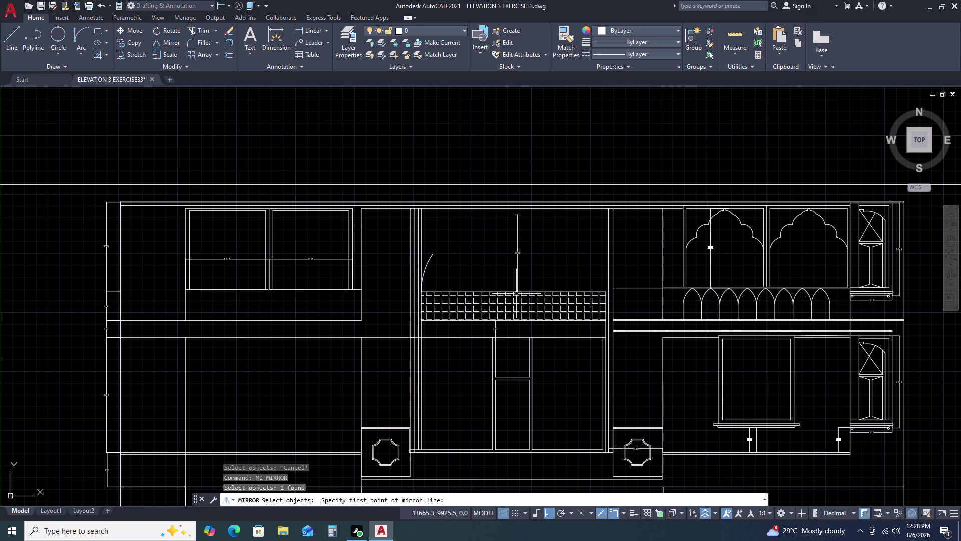
key(Escape)
key(Escape)
Abandon a trial arc toward the apex and delete the left arch curve.
key(a)
key(r)
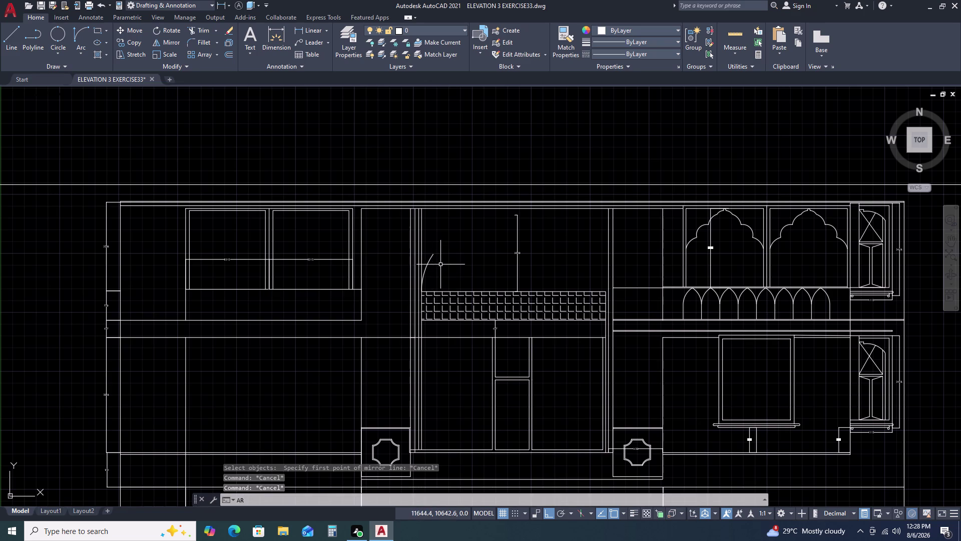
text(C)
key(space)
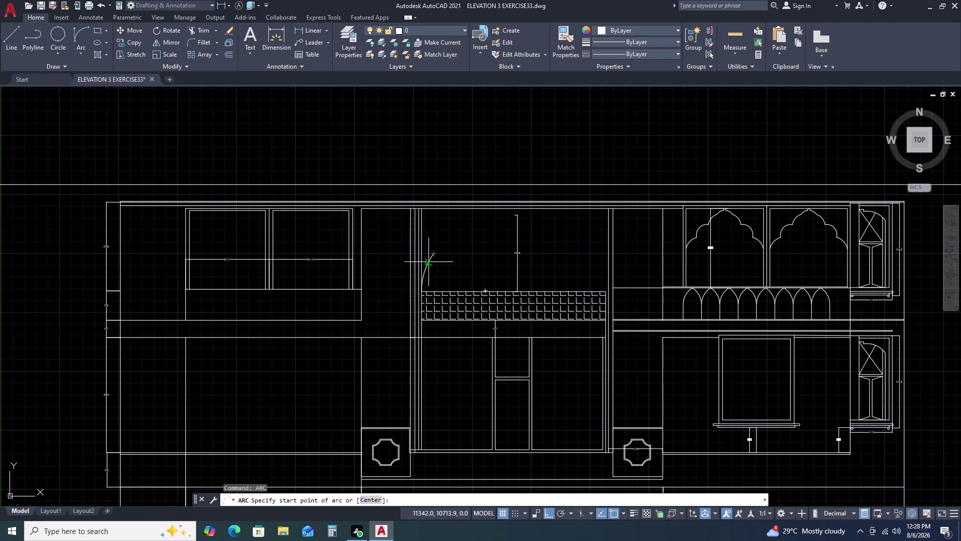
click(430, 263)
click(516, 217)
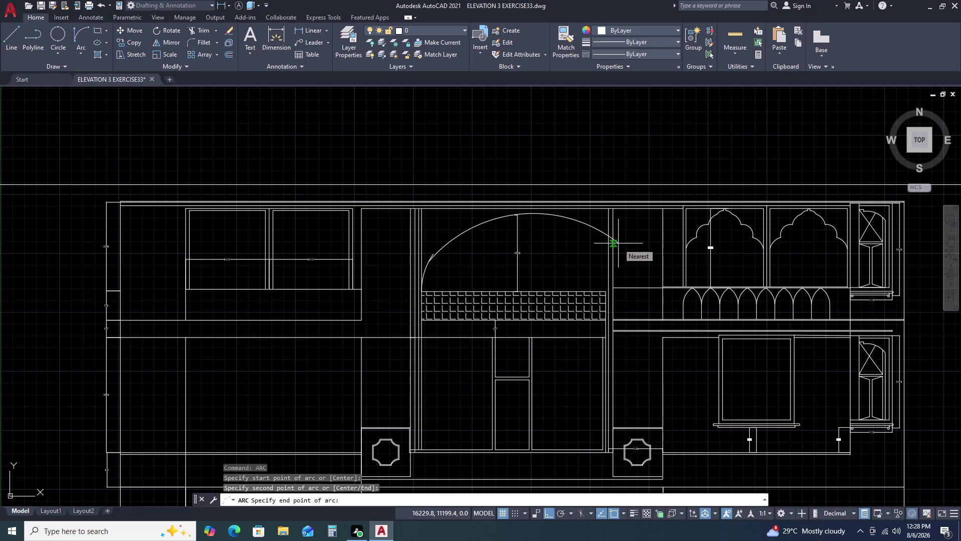
key(Escape)
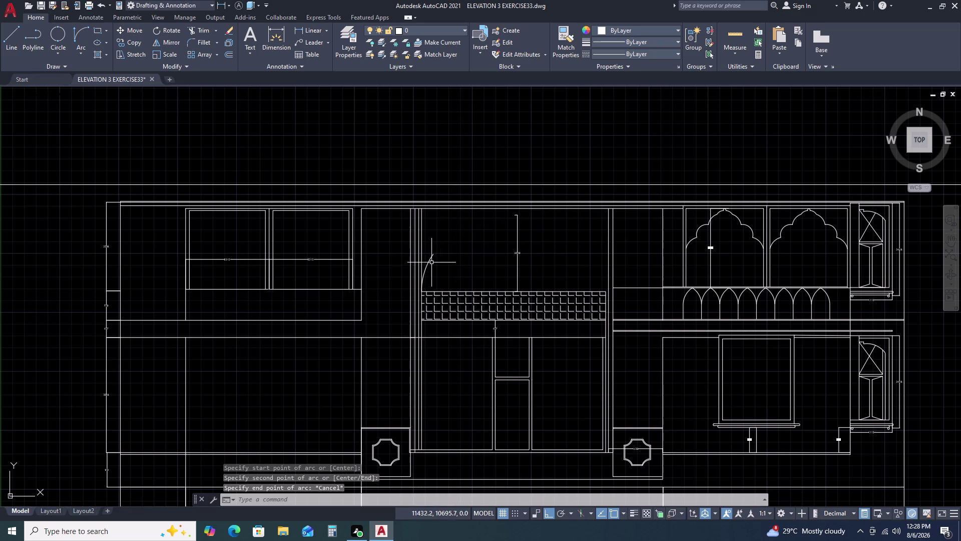
click(429, 261)
key(Delete)
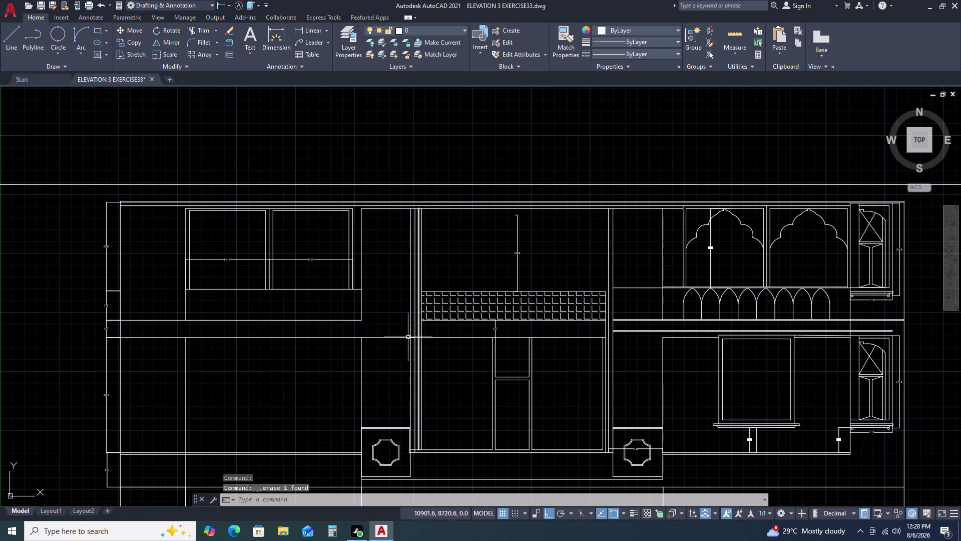
Try a spline from the left jamb through the apex, then cancel it.
key(s)
key(p)
key(l)
key(space)
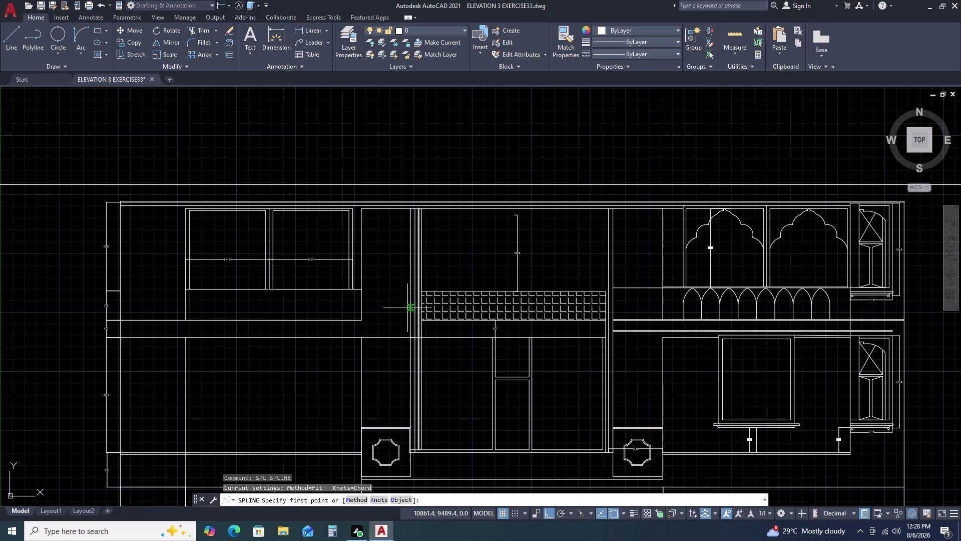
click(424, 292)
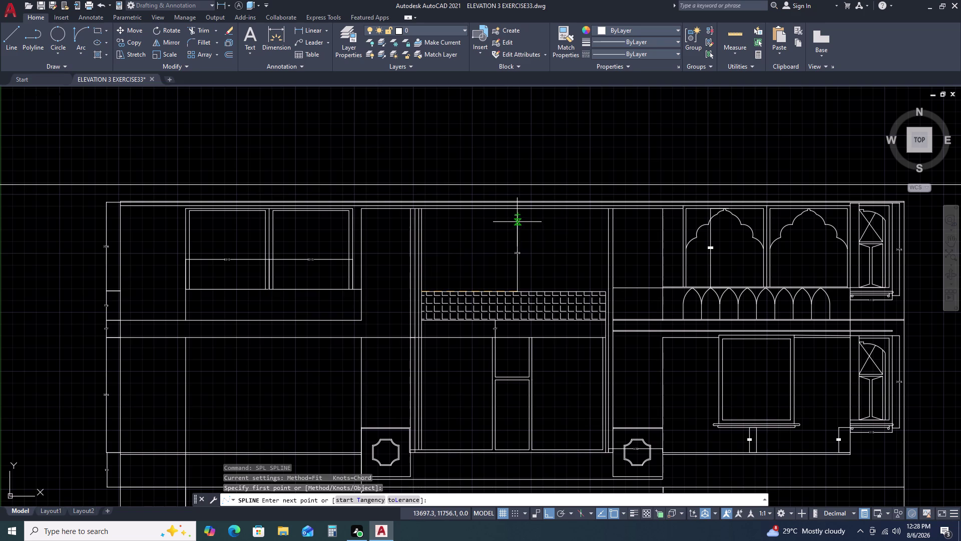
click(517, 216)
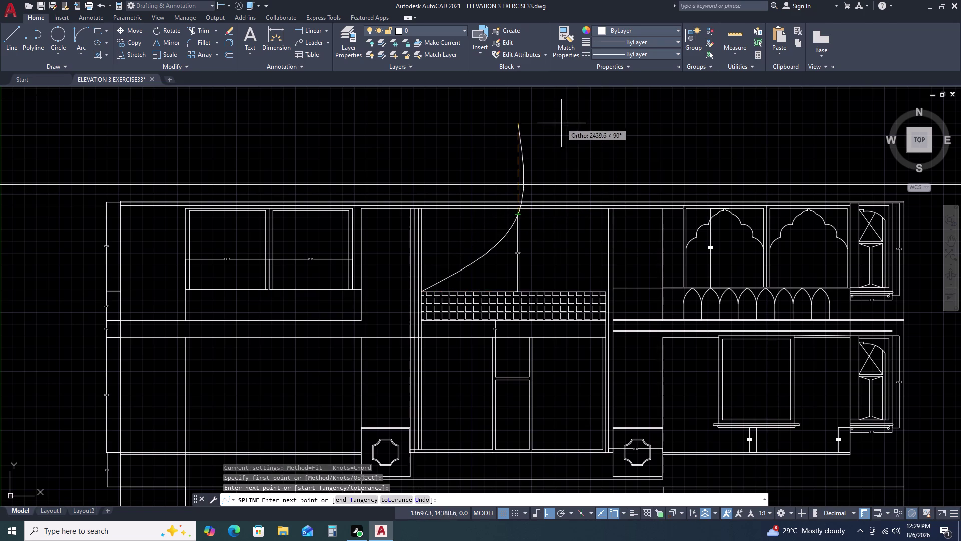
key(Escape)
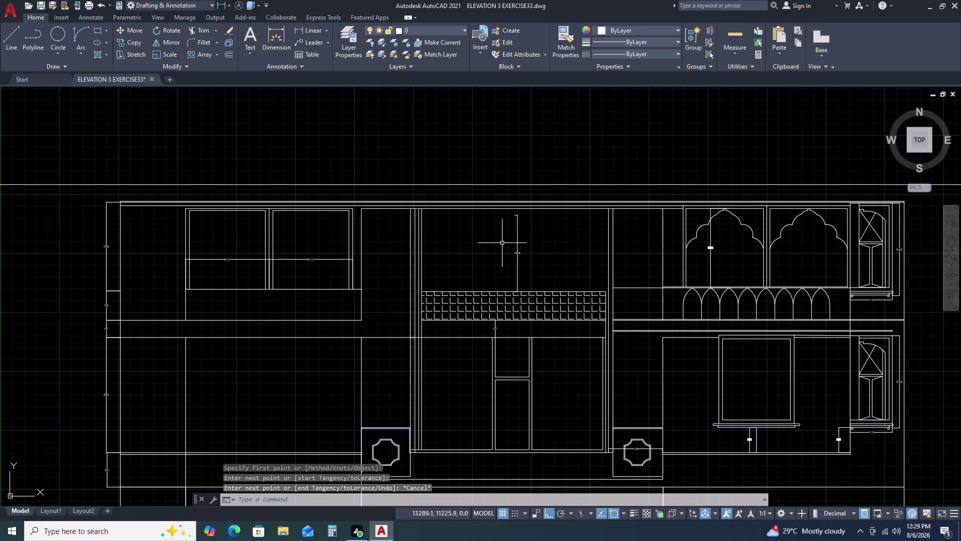
key(r)
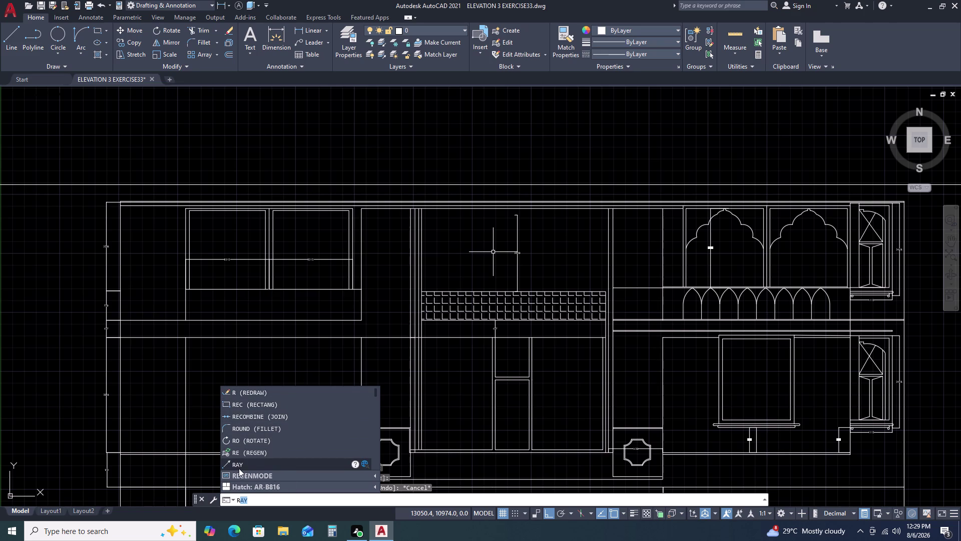
Start a revision cloud over the arch opening, then cancel the small-scalloped trace.
key(e)
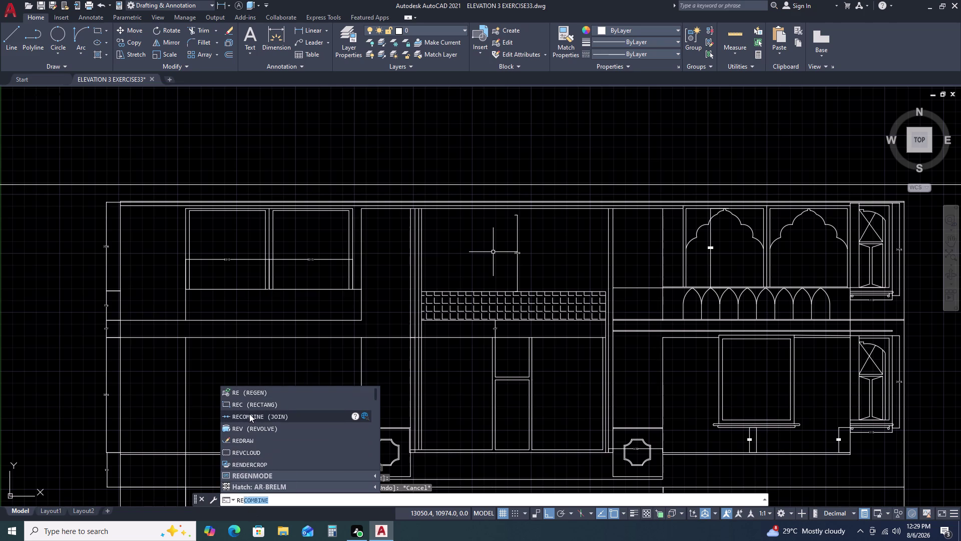
click(263, 450)
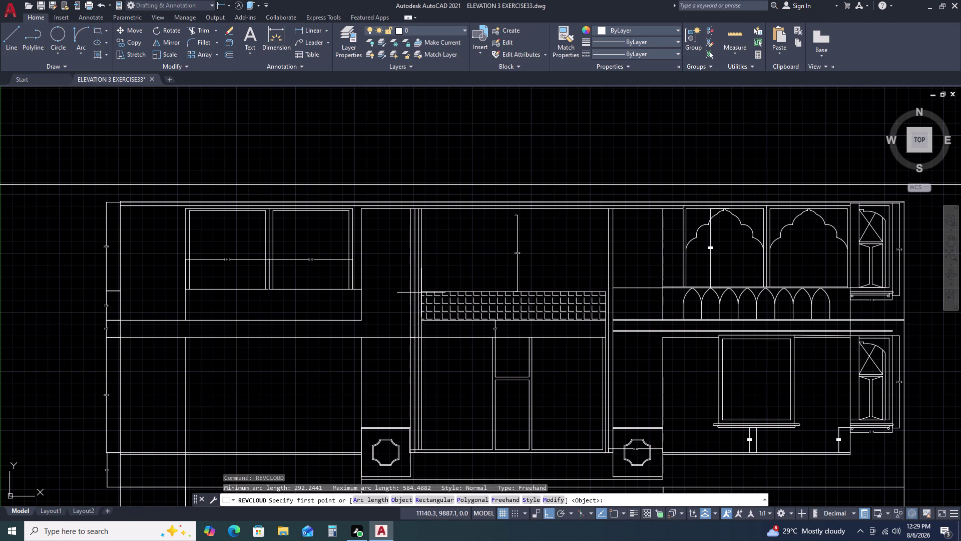
scroll(up, 3)
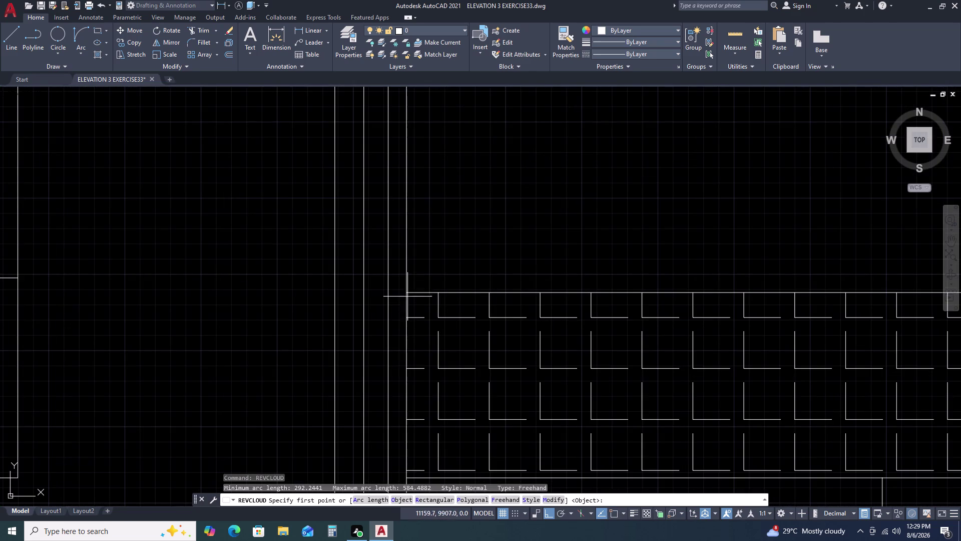
click(406, 292)
scroll(down, 3)
middle_drag(581, 207, 501, 280)
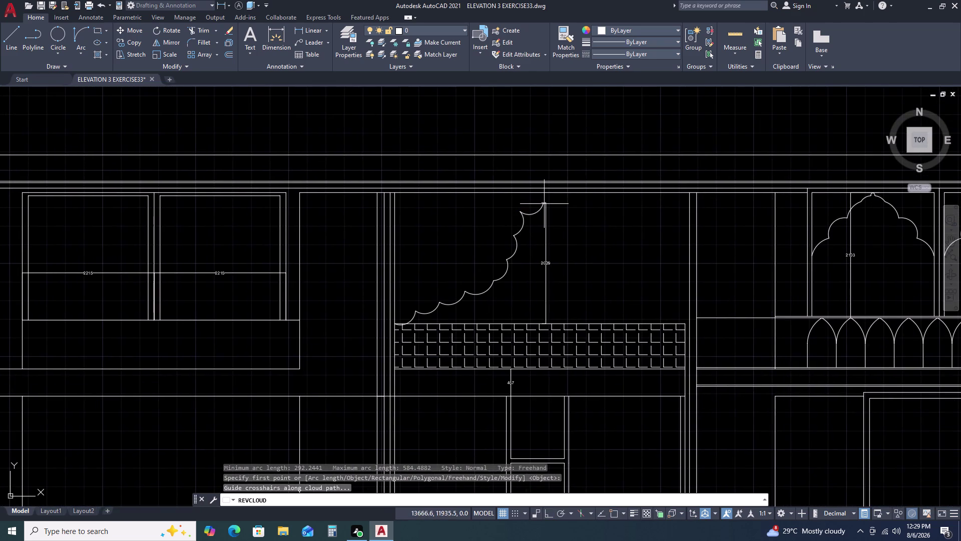
click(545, 204)
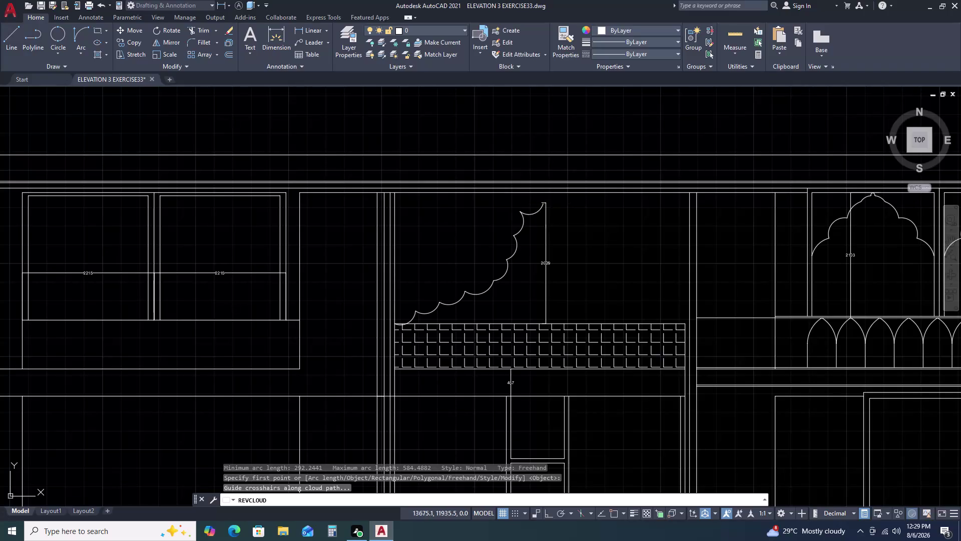
key(Escape)
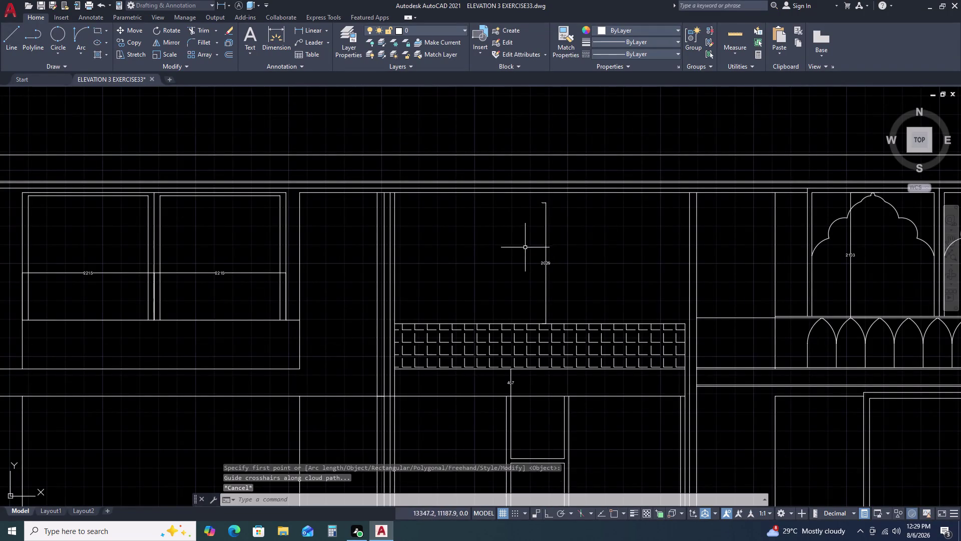
Restart the revision cloud with a 2427 arc length.
key(space)
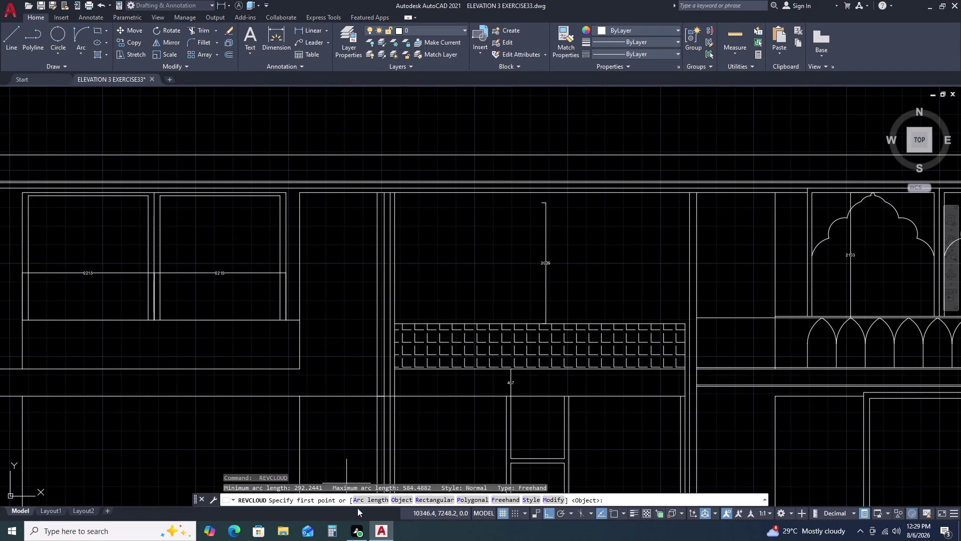
click(362, 499)
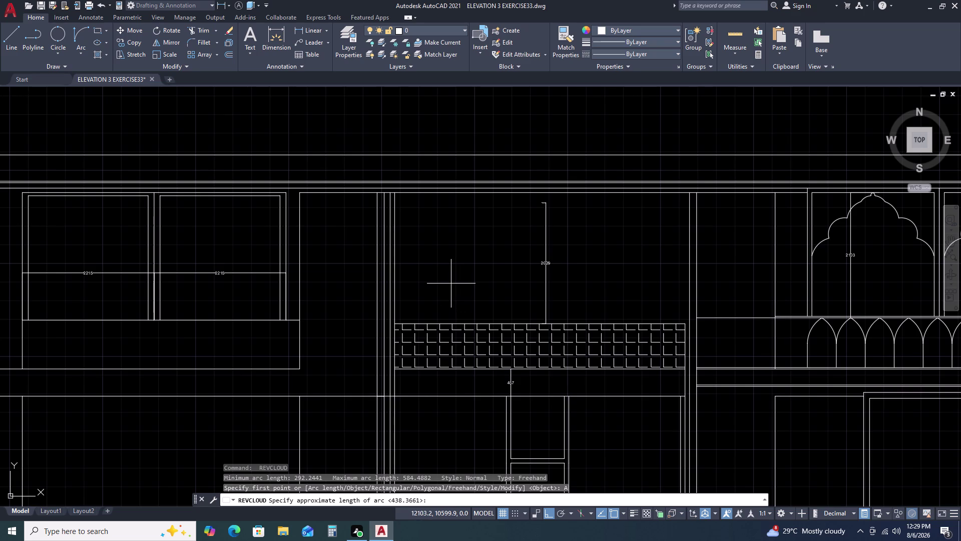
key(Down)
key(Left)
key(Down)
key(Clear)
key(2)
key(4)
text(2)
text(4)
key(BackSpace)
key(7)
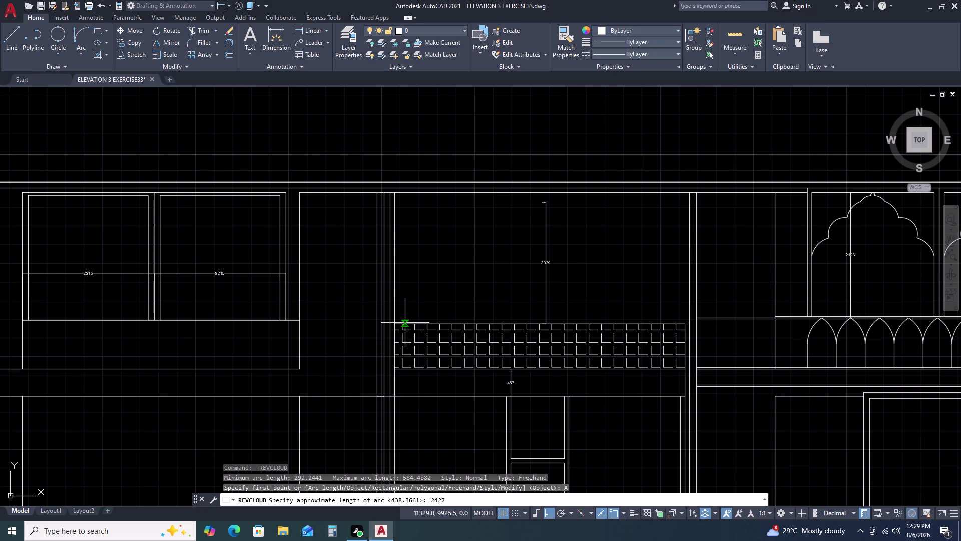
key(space)
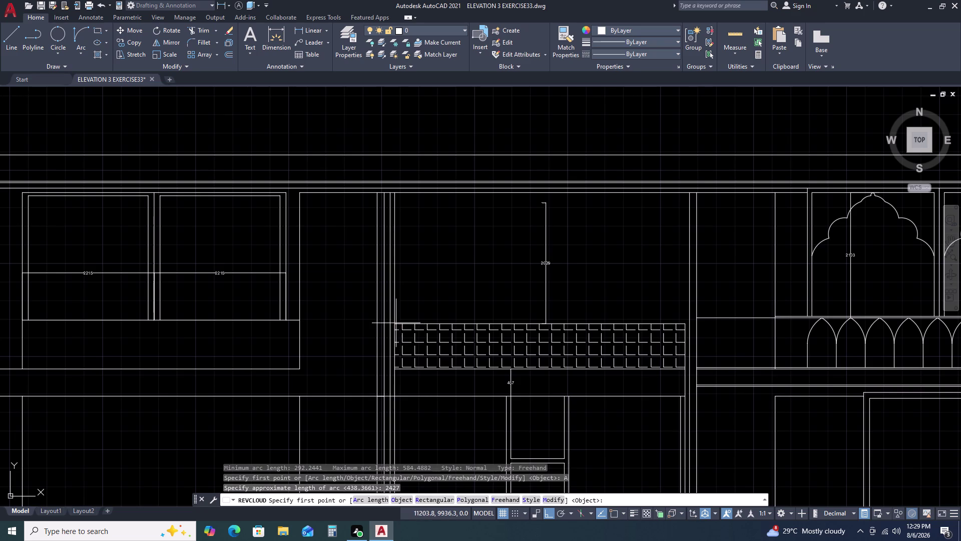
After one retry, trace the cloud from the arch's lower left to the centre-line top, unreversed.
double_click(394, 324)
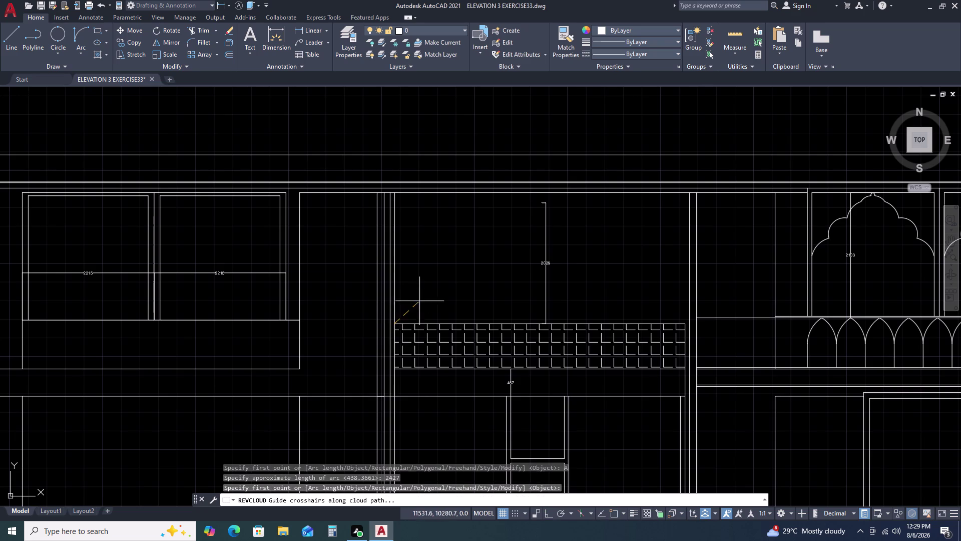
click(548, 203)
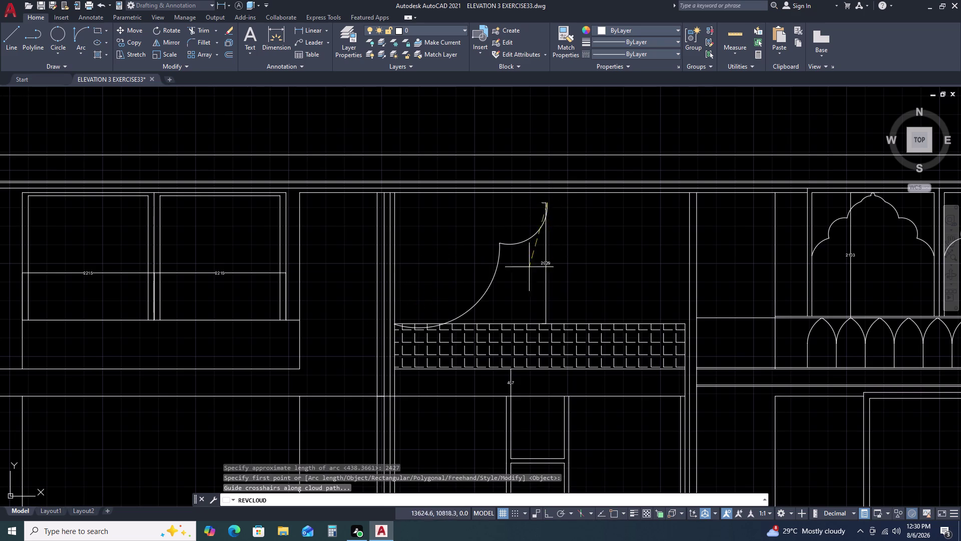
key(Escape)
key(space)
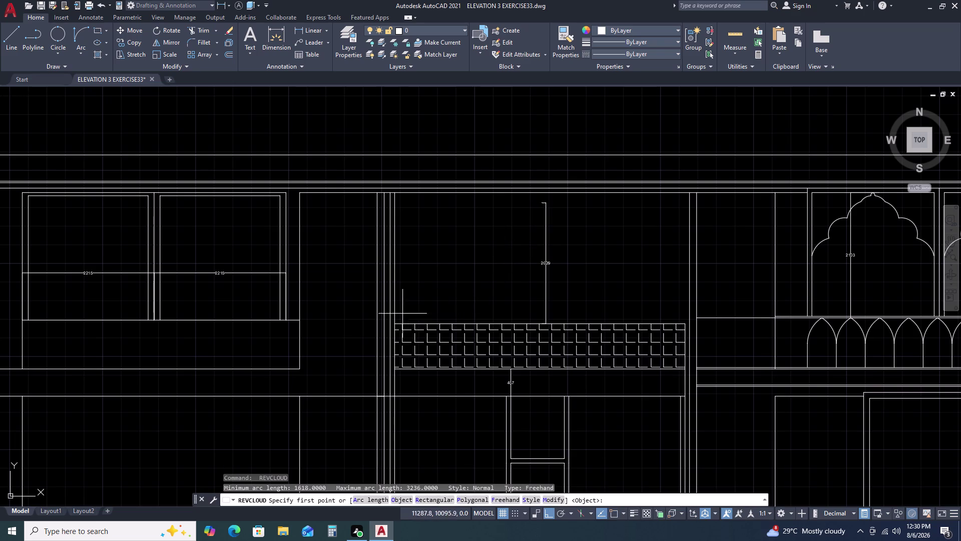
click(395, 325)
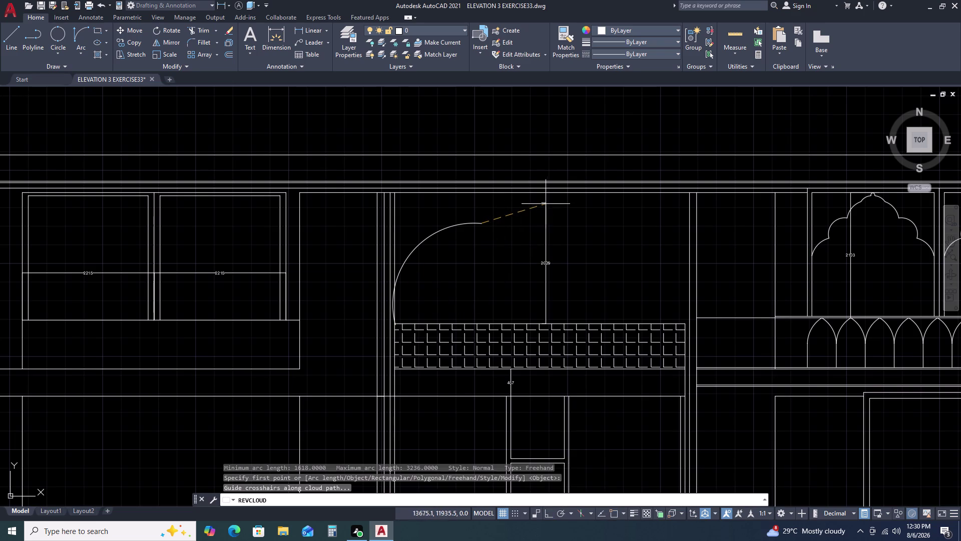
click(547, 204)
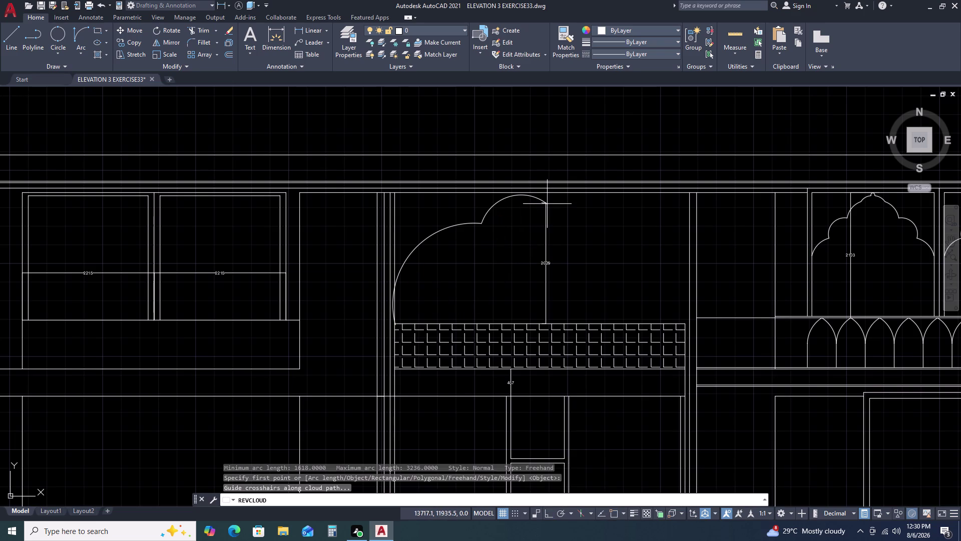
key(Return)
key(Return)
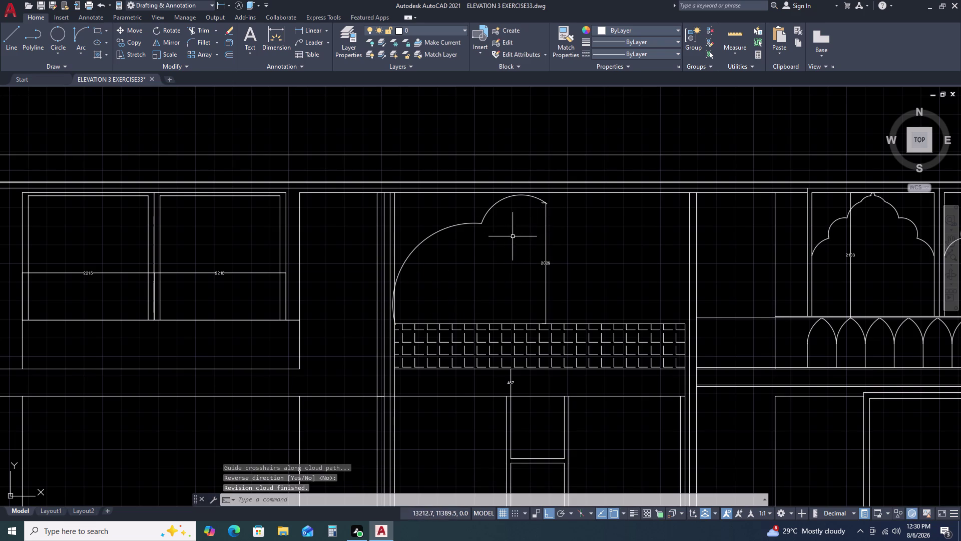
click(493, 211)
Explode the cloud curve into separate arcs and delete its upper lobe arc.
click(487, 206)
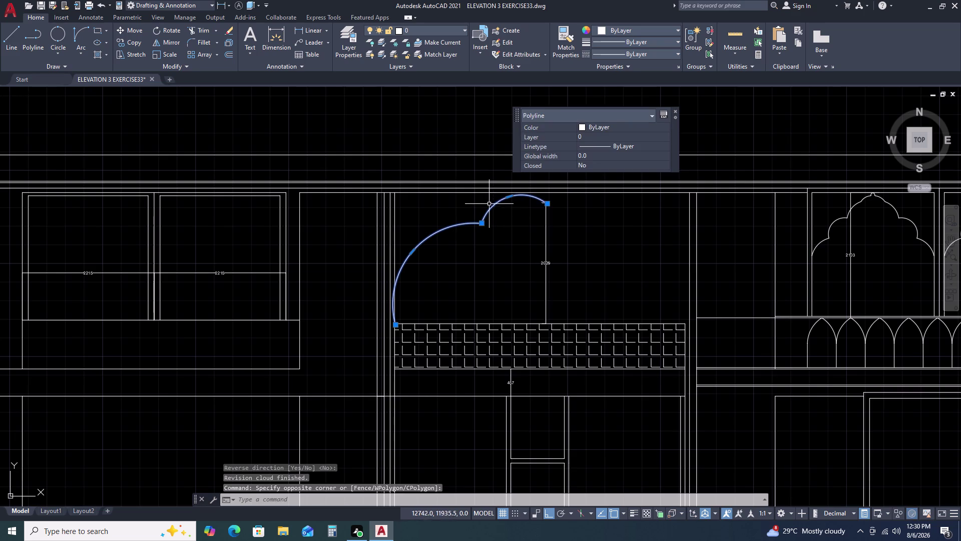
key(x)
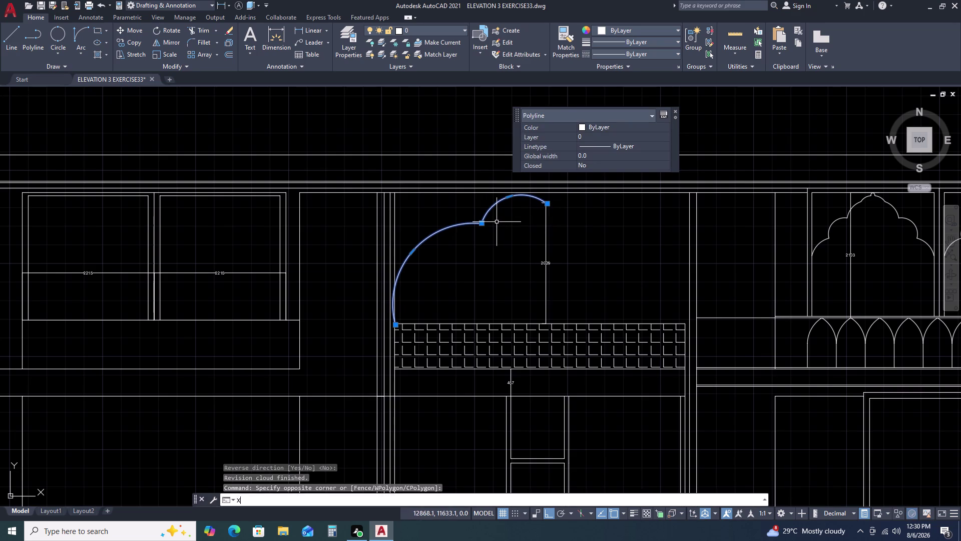
key(space)
click(488, 210)
key(Delete)
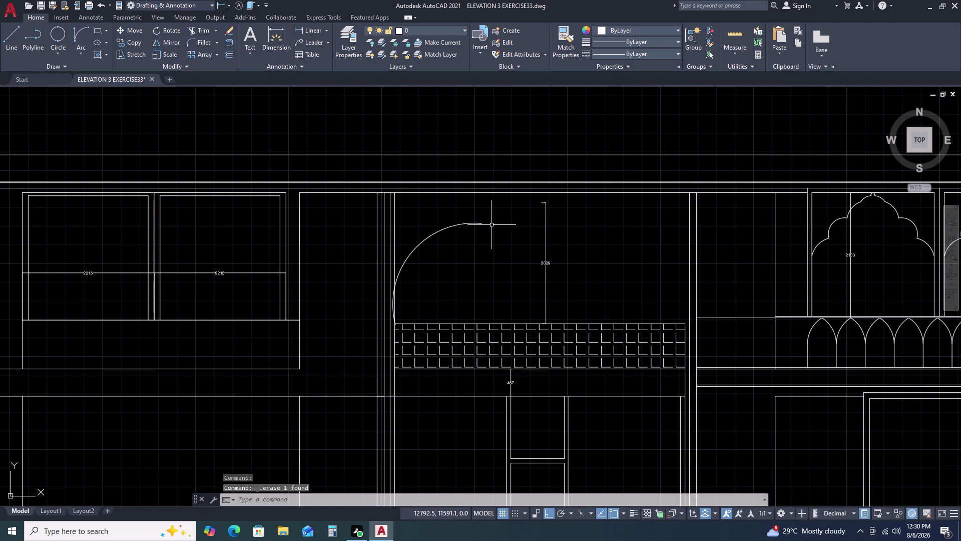
Grip-stretch the remaining left arc so its upper end lands on the centre line top.
click(481, 222)
click(464, 247)
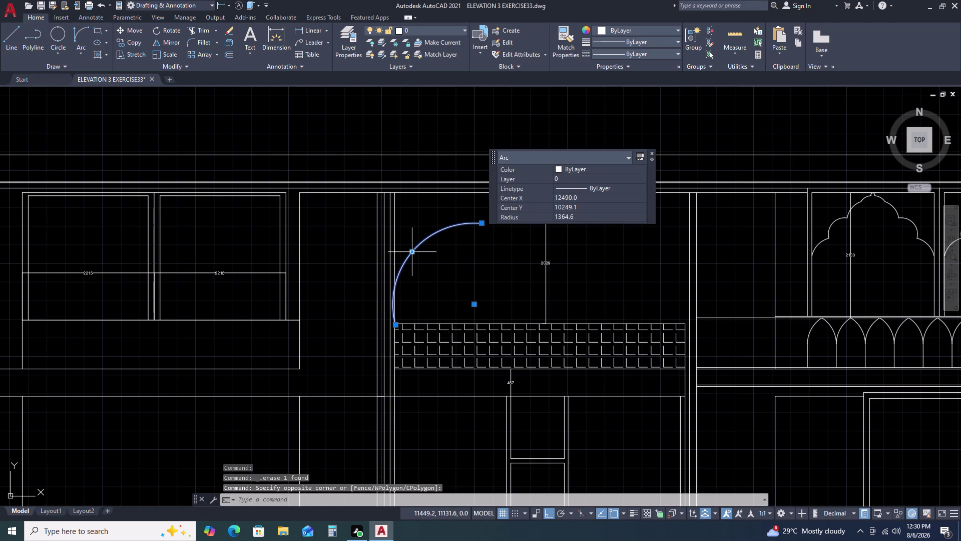
click(411, 252)
click(442, 259)
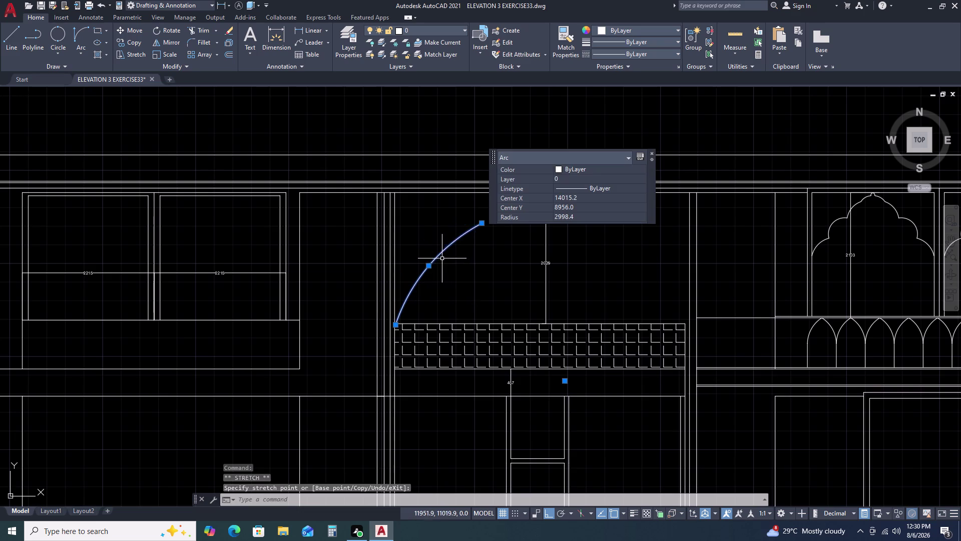
click(484, 222)
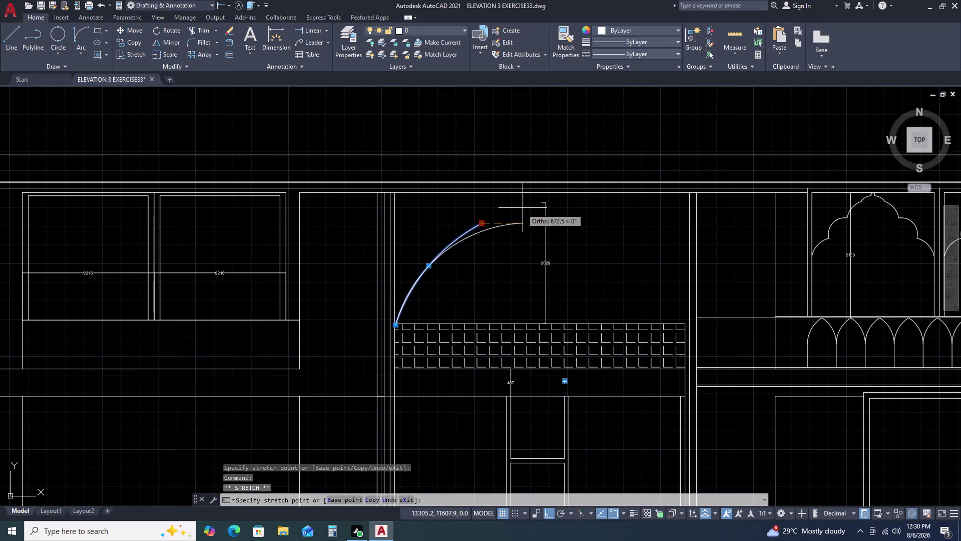
click(549, 201)
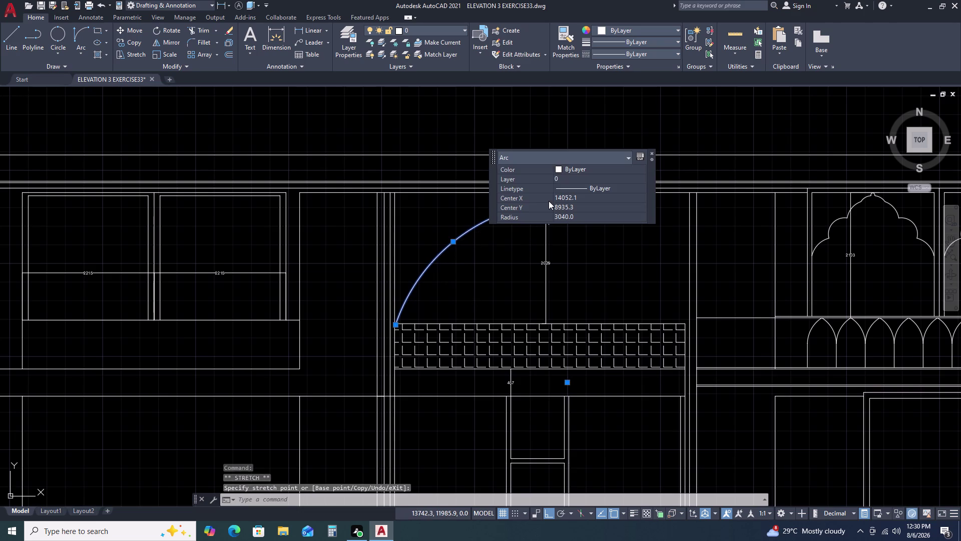
scroll(down, 3)
key(Escape)
scroll(down, 3)
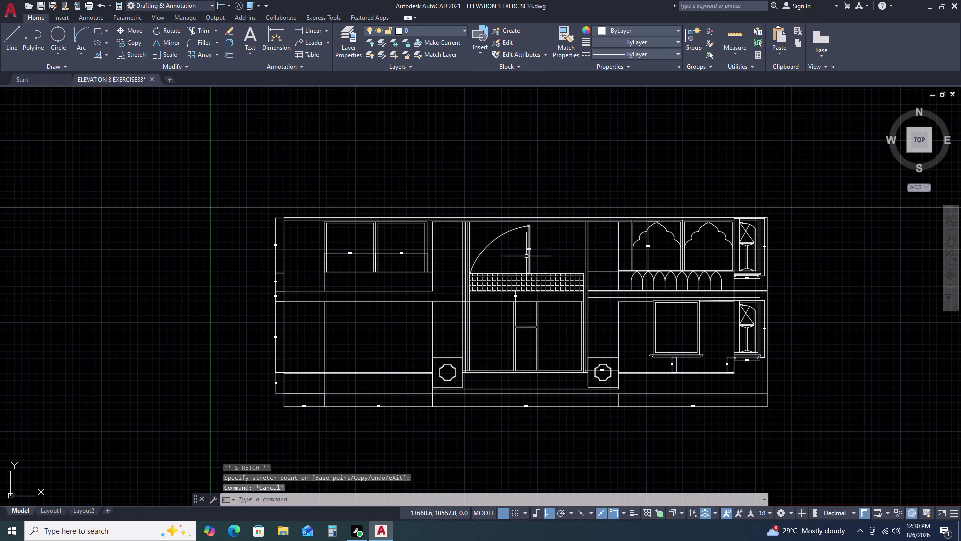
scroll(up, 3)
Delete the leftover piece lying next to the arc.
click(398, 200)
click(441, 251)
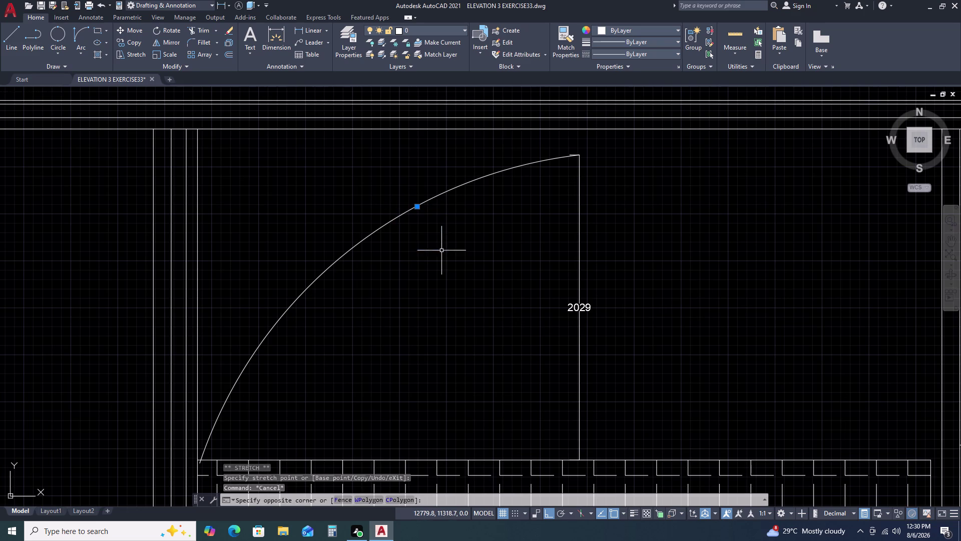
key(Delete)
scroll(down, 3)
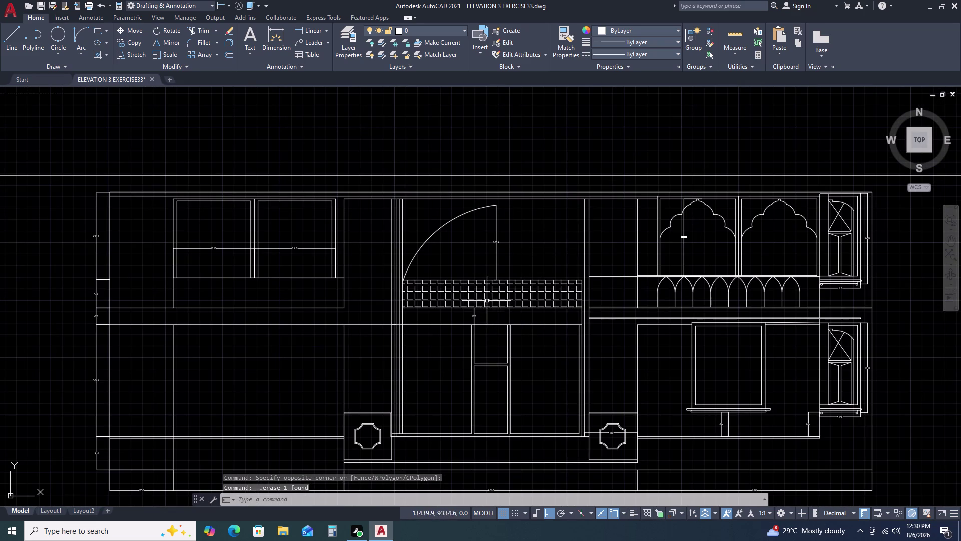
Attempt to grip-adjust the arch arc's upper end, cancelling each try.
click(431, 236)
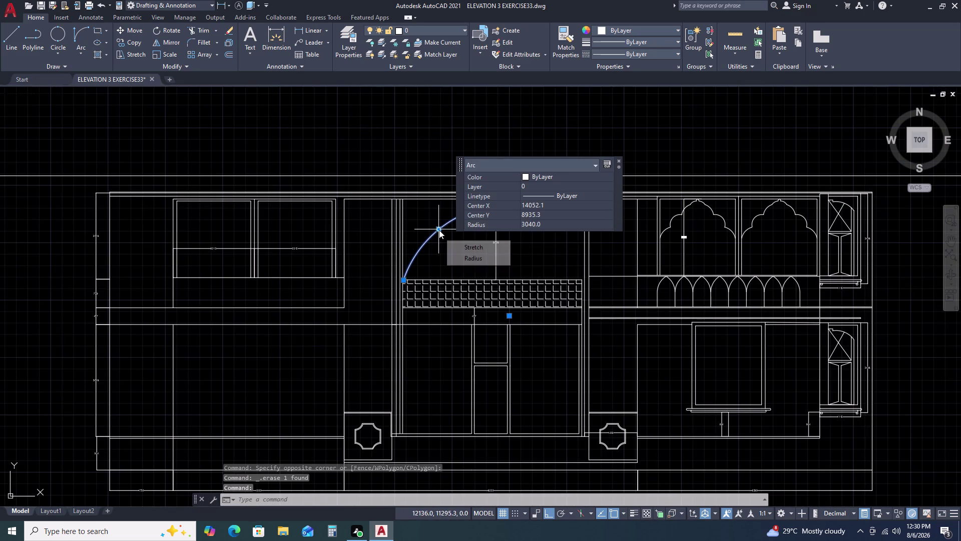
click(439, 230)
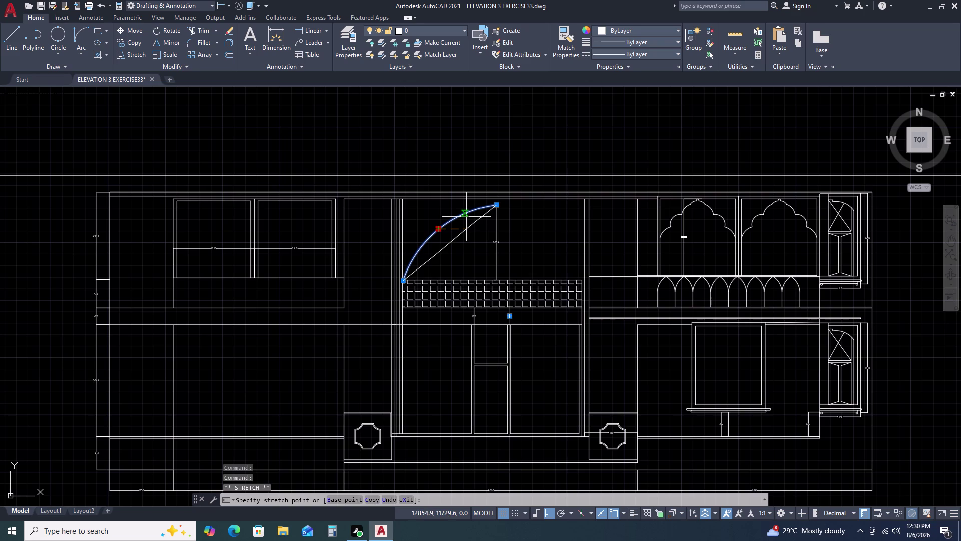
key(Escape)
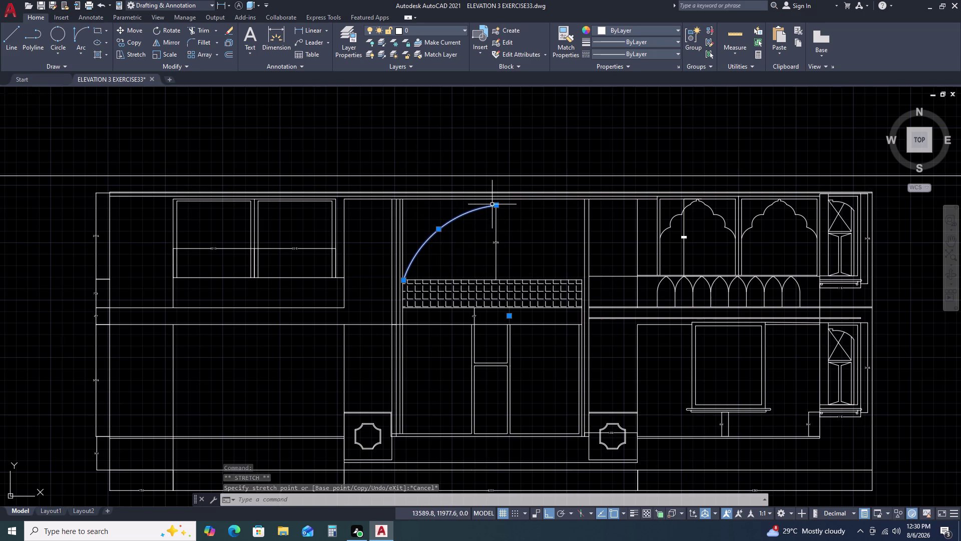
scroll(up, 3)
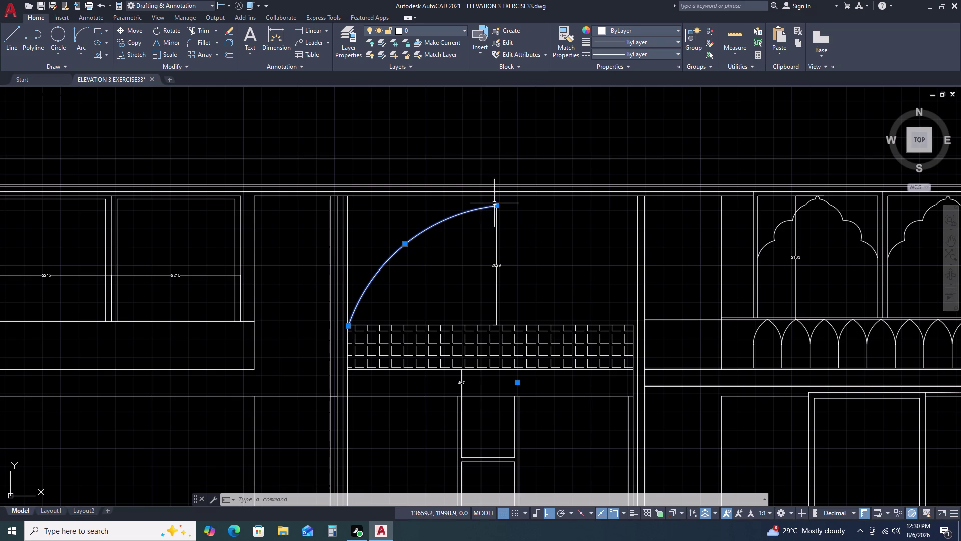
click(499, 205)
click(494, 205)
key(Escape)
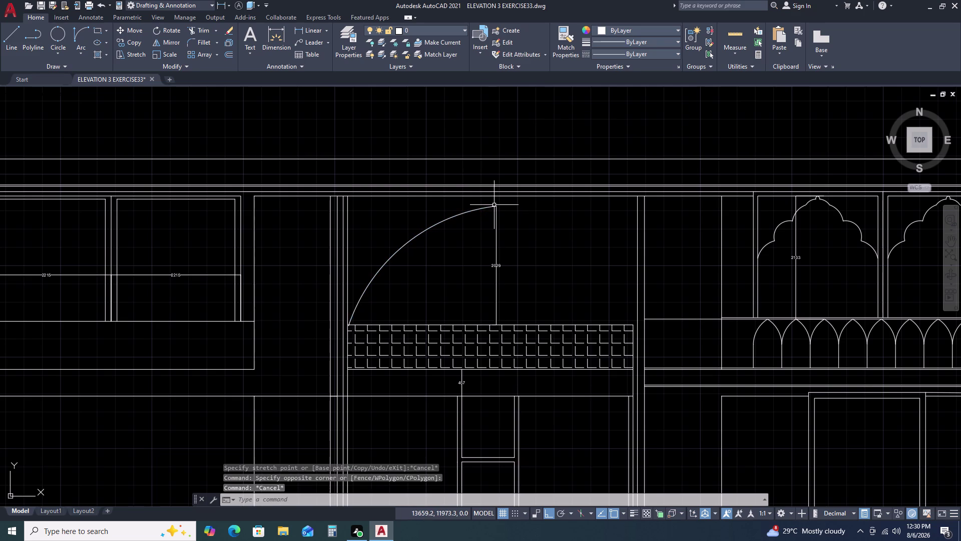
click(493, 205)
click(496, 208)
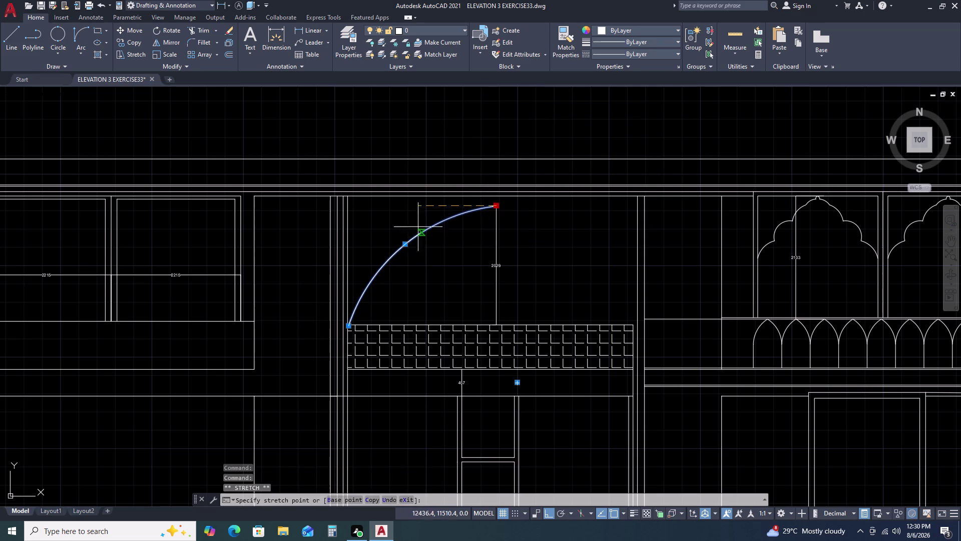
click(405, 244)
key(Escape)
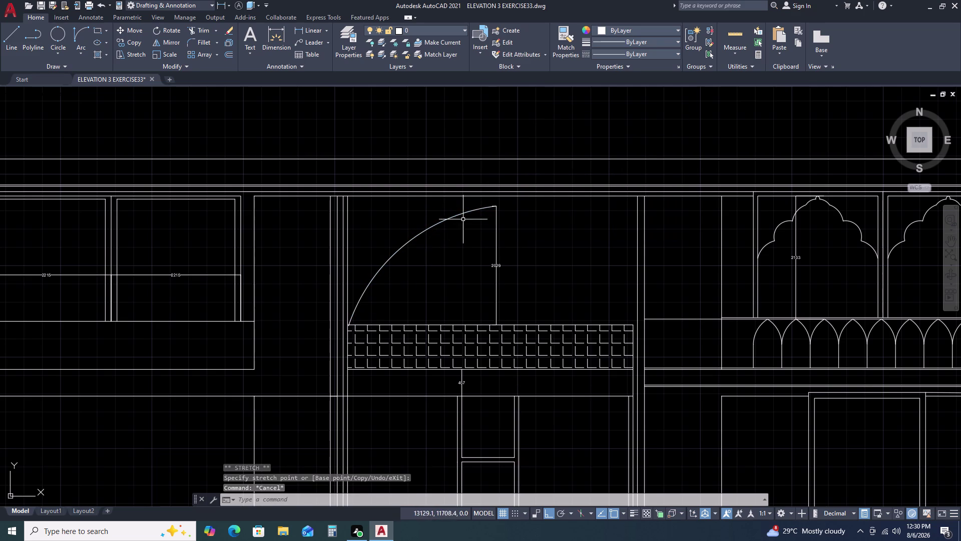
Reselect the left arch curve and inspect the 2029 dimension at its end.
click(461, 217)
click(443, 210)
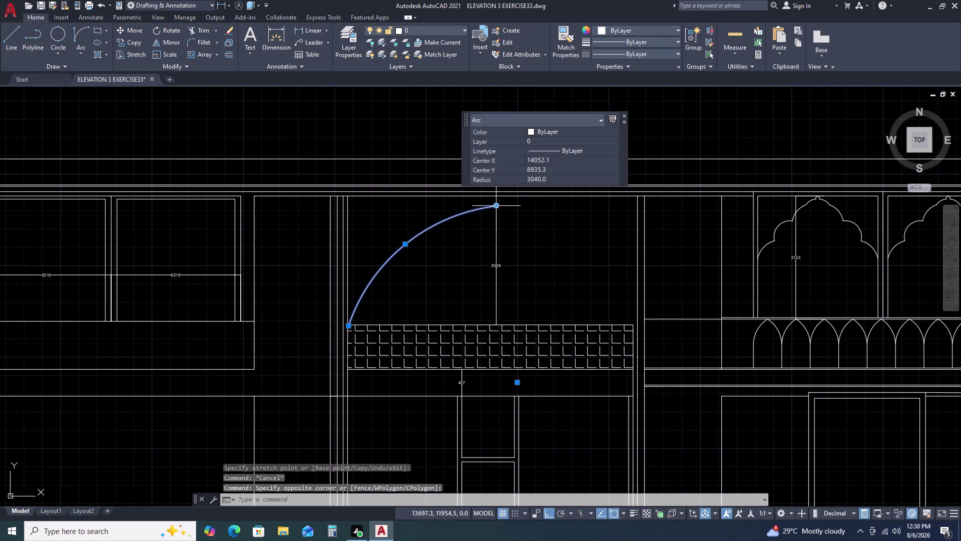
click(497, 205)
click(404, 245)
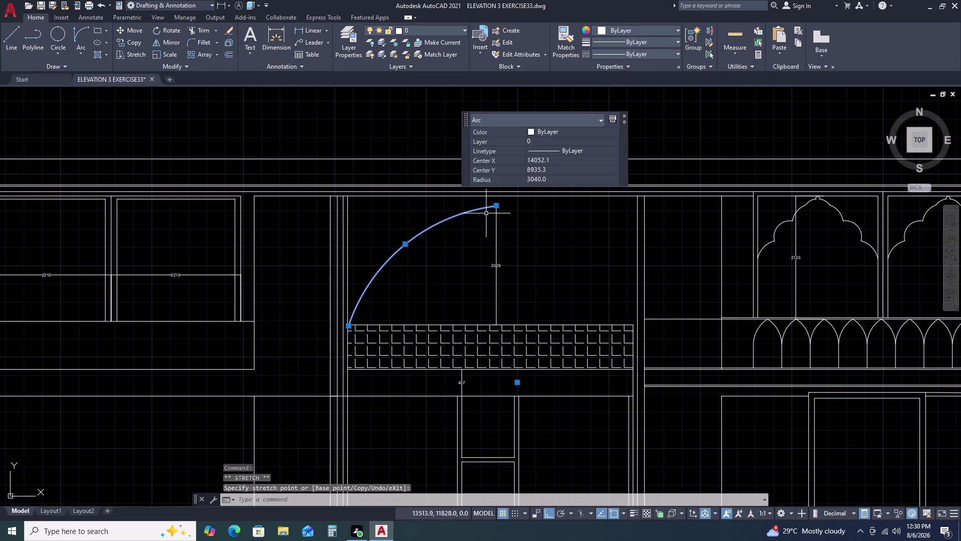
key(Escape)
scroll(up, 3)
scroll(up, 3)
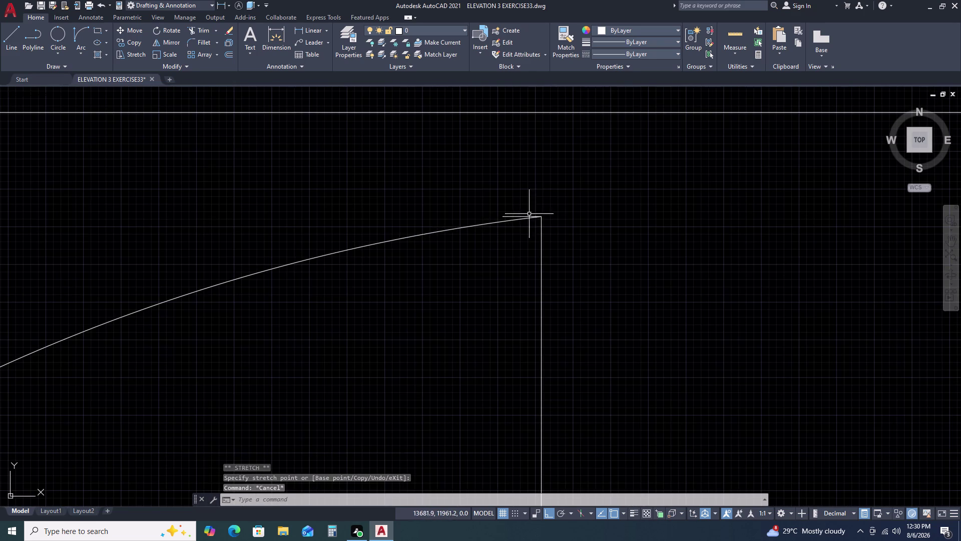
click(513, 217)
scroll(down, 3)
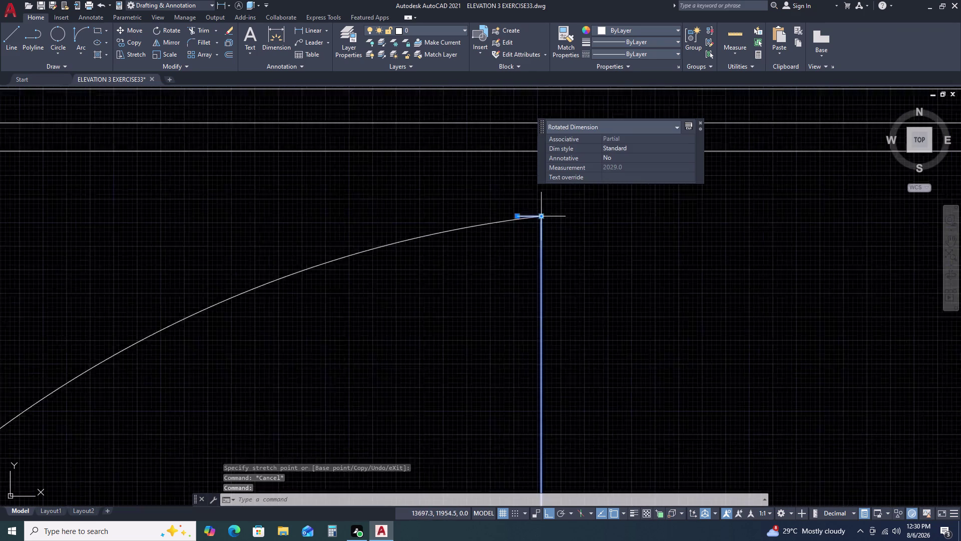
key(Escape)
Window-select the arc and stretch its upper end point to a new position.
click(471, 226)
scroll(down, 3)
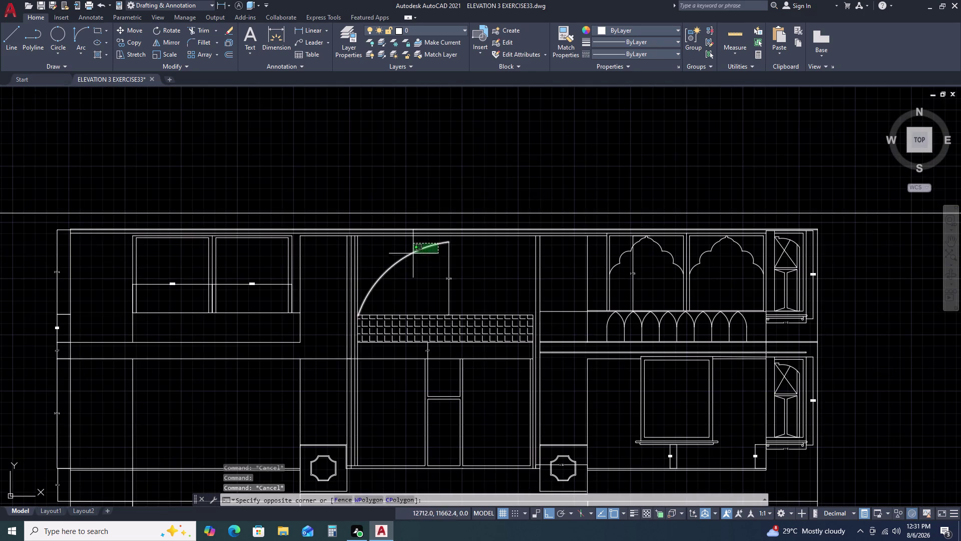
click(412, 253)
key(Escape)
click(414, 256)
drag(401, 248, 396, 248)
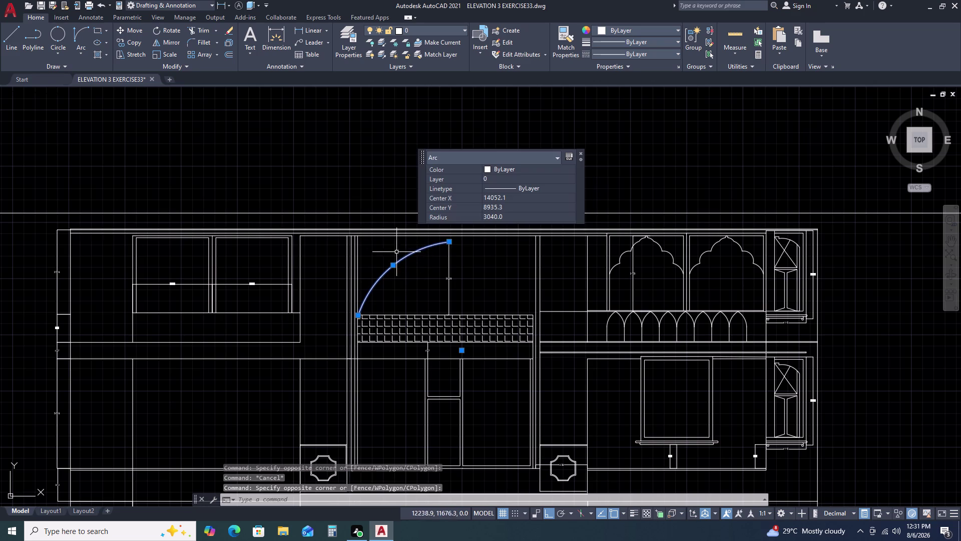
click(451, 240)
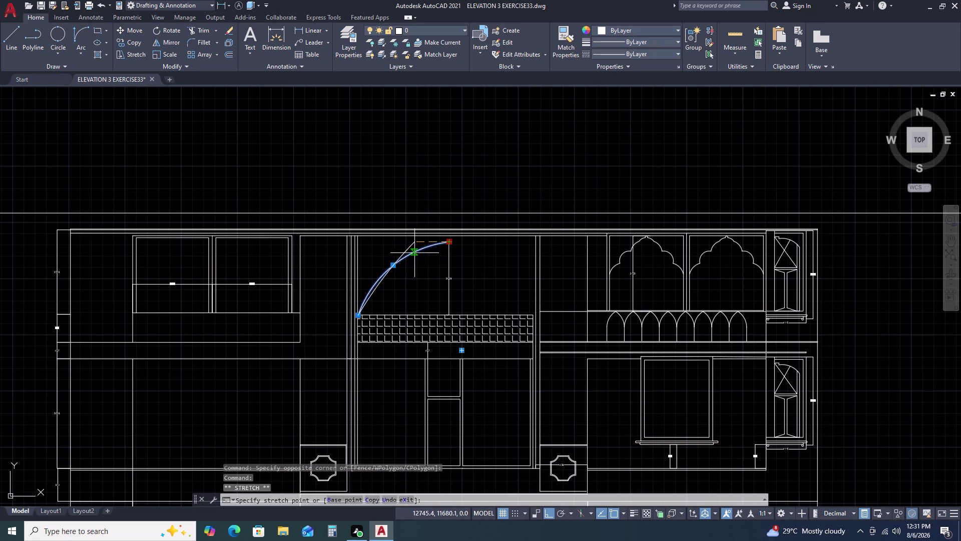
click(391, 264)
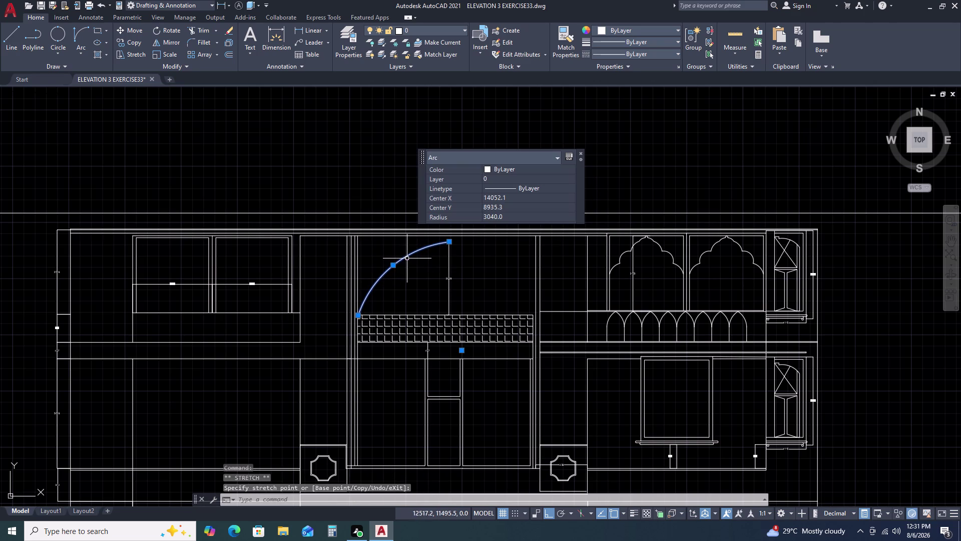
key(Escape)
Window-select the left arch arc again for scaling.
click(376, 273)
click(386, 303)
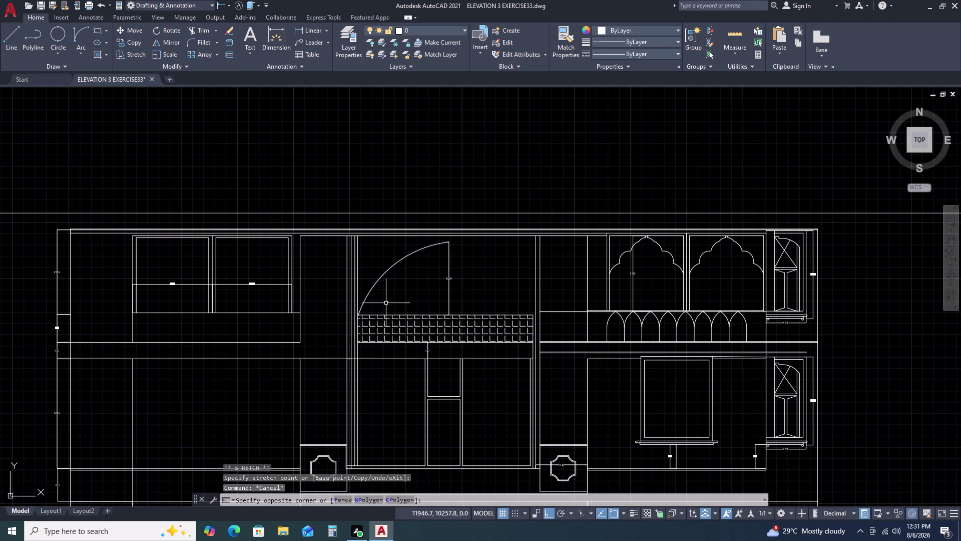
drag(384, 278, 380, 271)
click(377, 257)
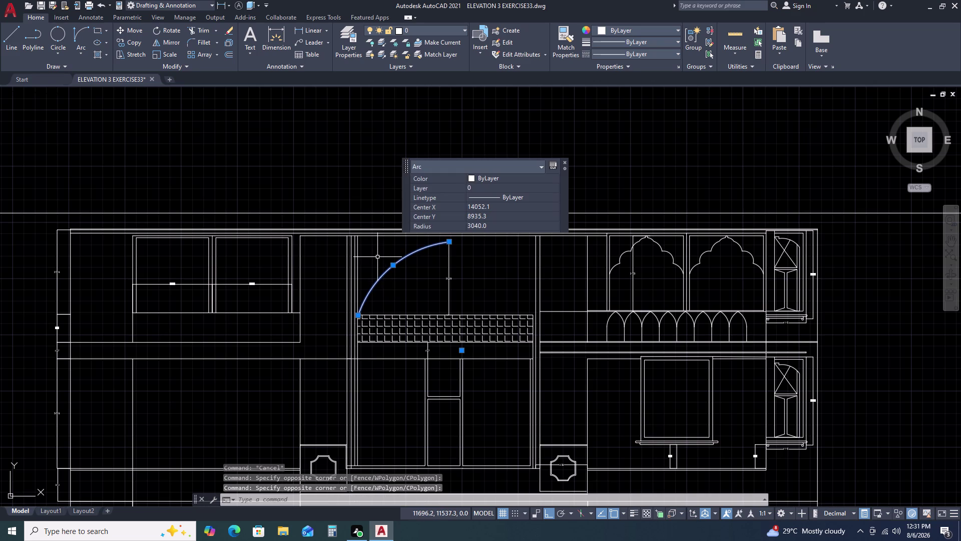
Scale the arc down with SC, using its bottom endpoint as base point.
key(s)
text(C)
key(space)
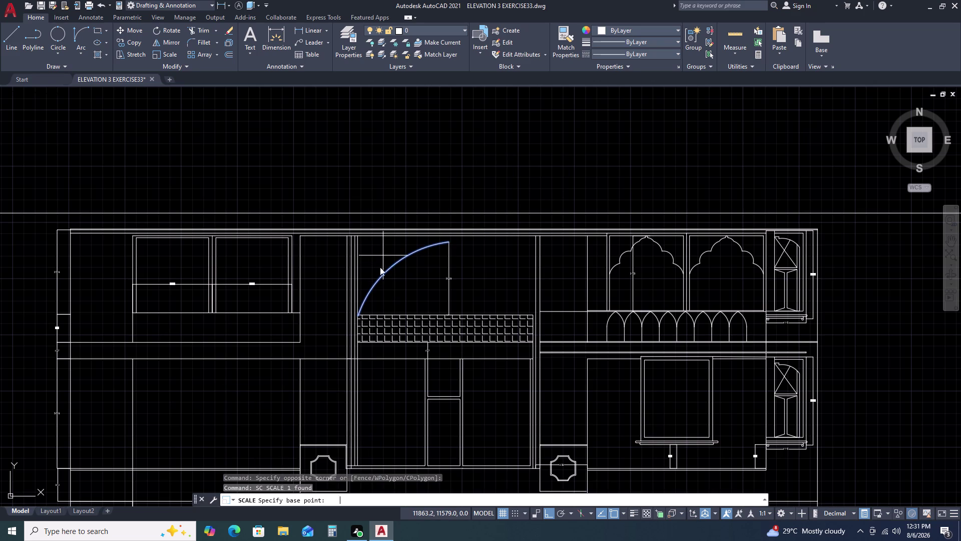
scroll(up, 3)
scroll(up, 3)
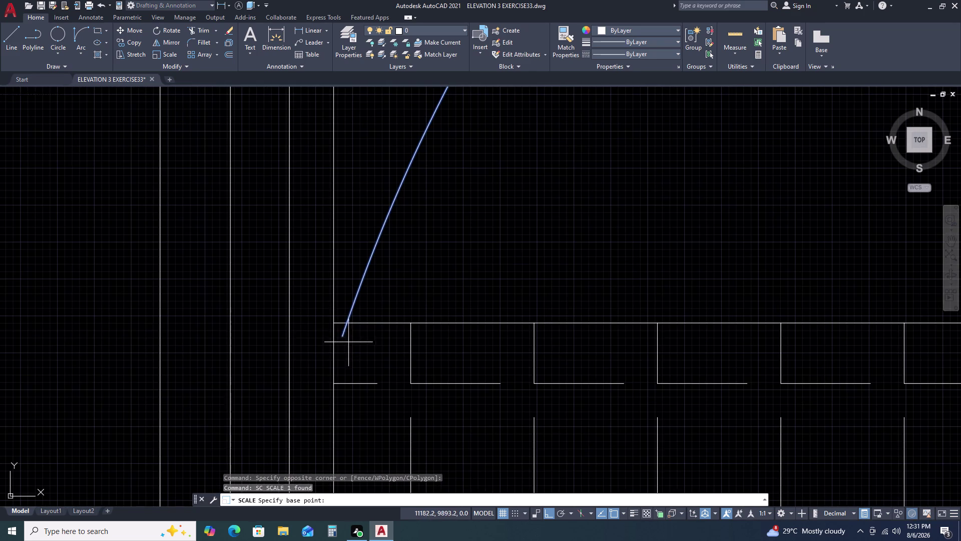
click(343, 333)
scroll(down, 3)
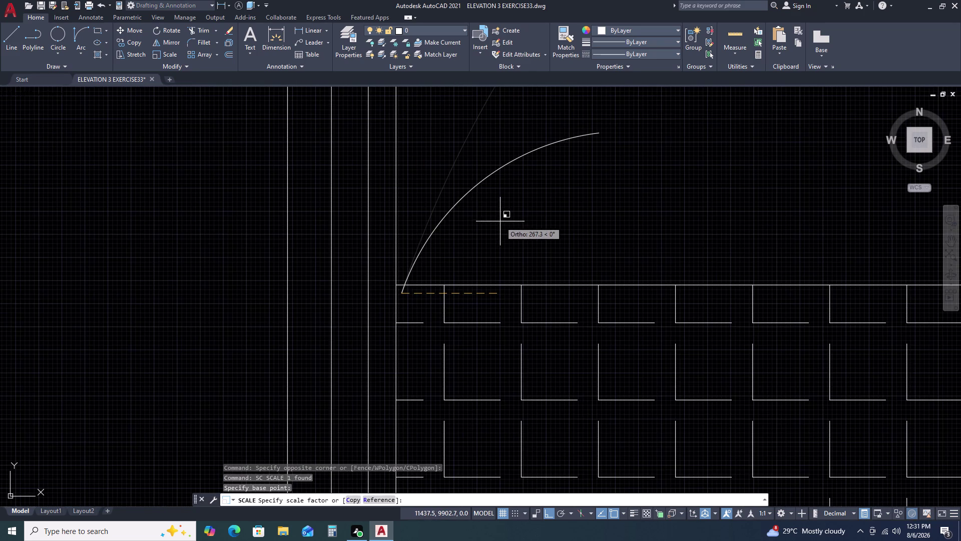
click(508, 216)
scroll(down, 3)
middle_drag(657, 197, 582, 283)
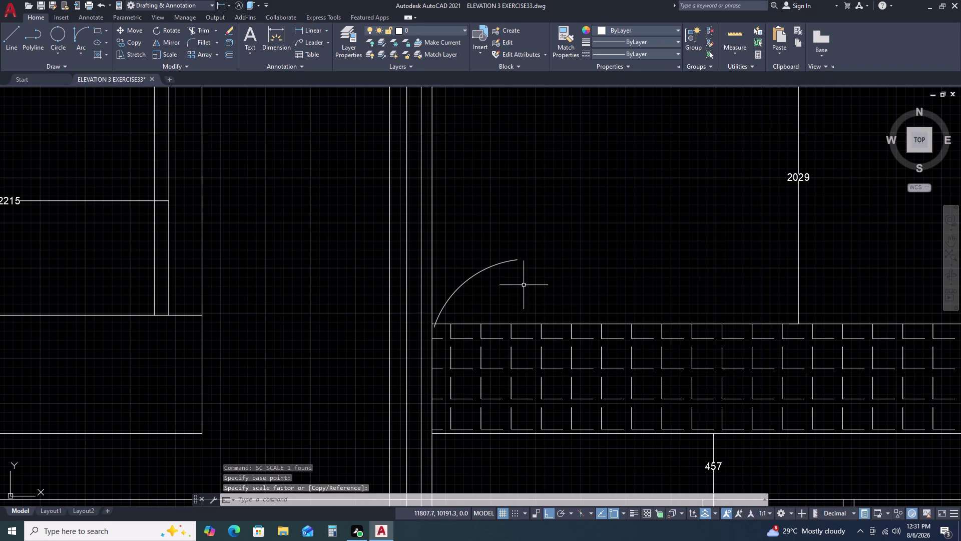
key(Escape)
Move the small arc from its bottom end onto the railing's top corner.
click(503, 268)
click(482, 250)
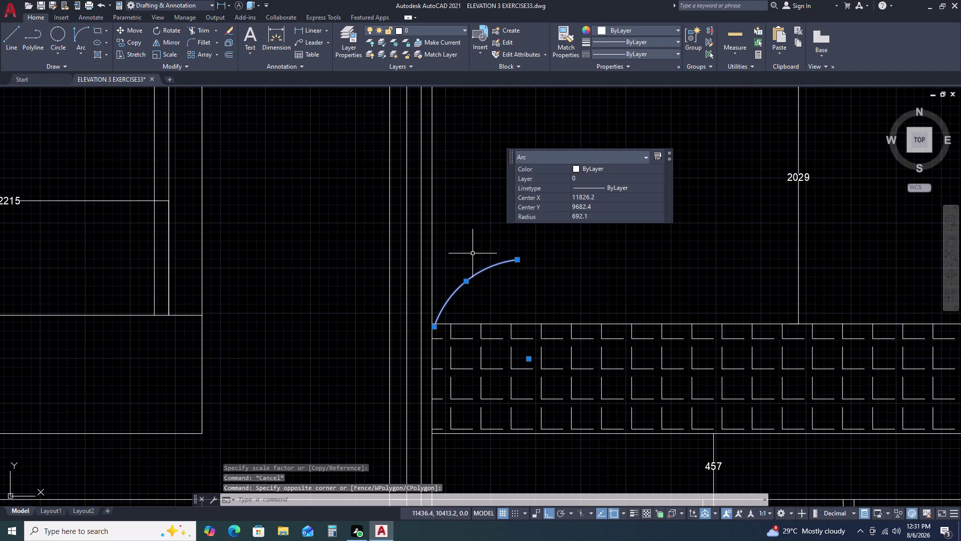
text(M)
key(space)
scroll(up, 3)
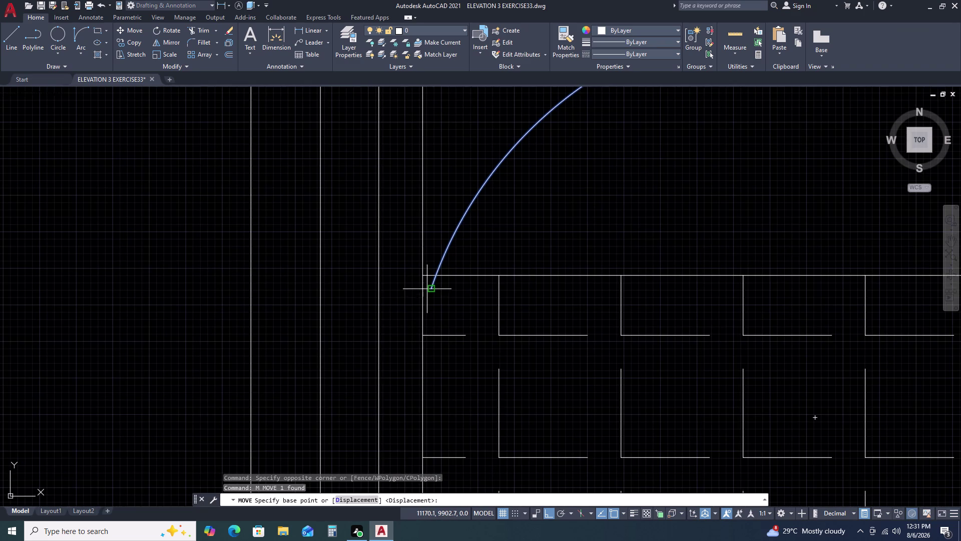
click(430, 290)
click(421, 274)
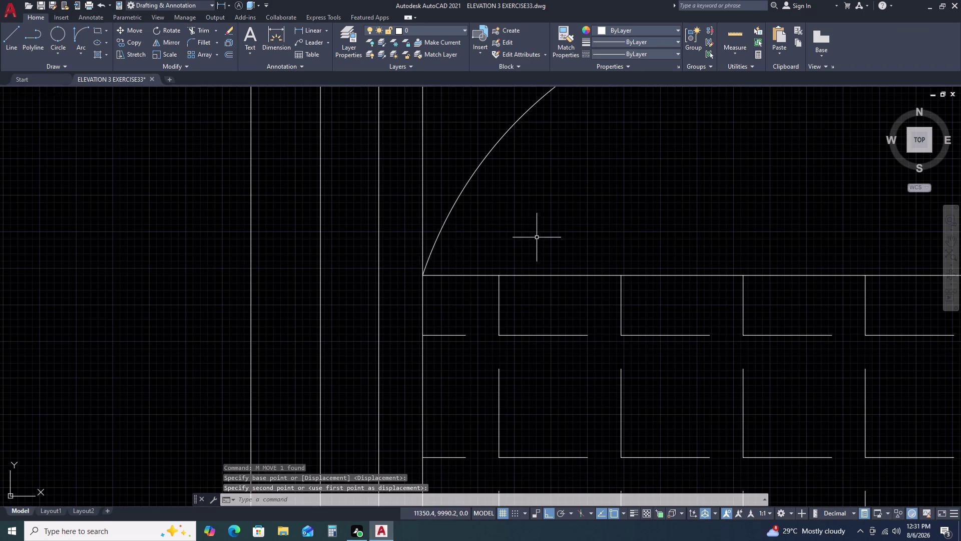
scroll(down, 3)
key(Escape)
middle_drag(624, 211, 560, 249)
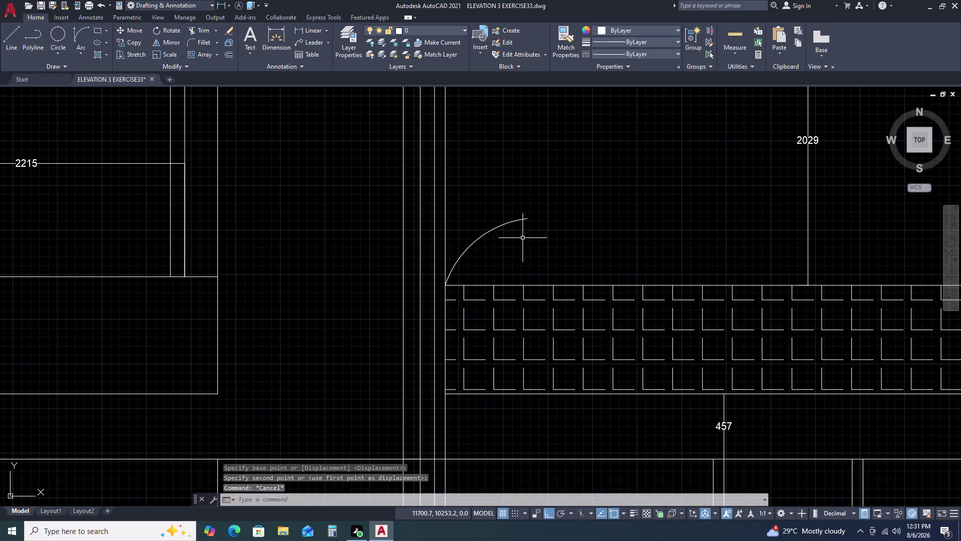
Grip-stretch the small arc's upper end higher up.
drag(503, 220, 498, 221)
click(482, 240)
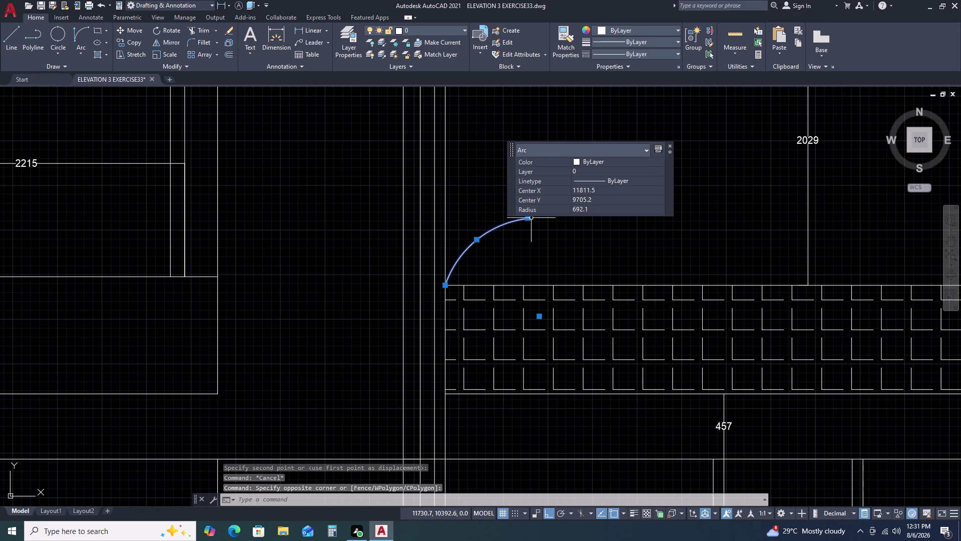
click(529, 221)
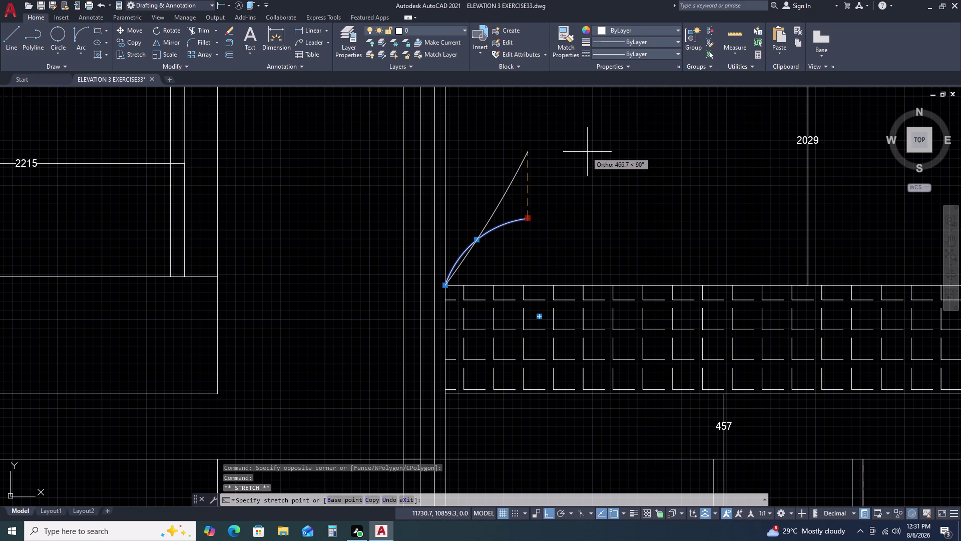
scroll(down, 3)
click(591, 135)
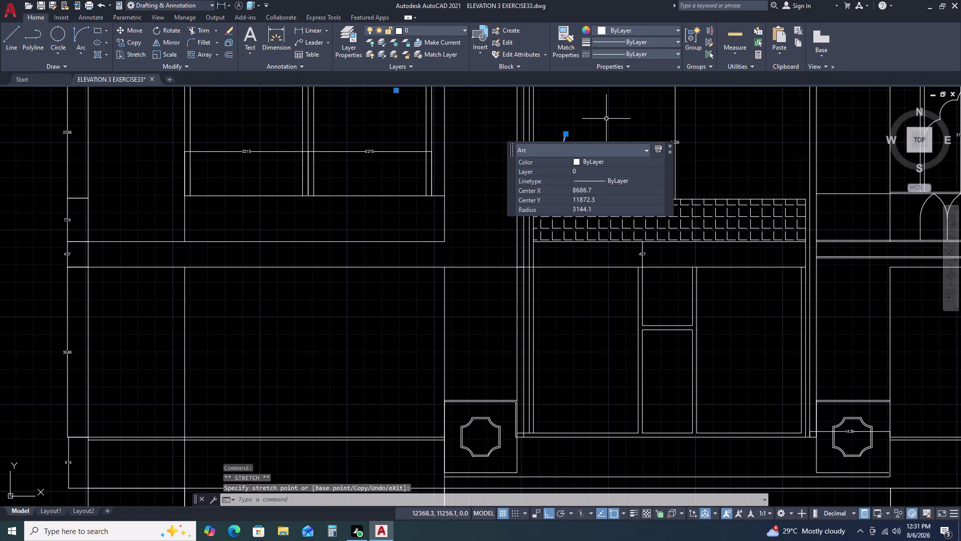
key(Escape)
key(Escape)
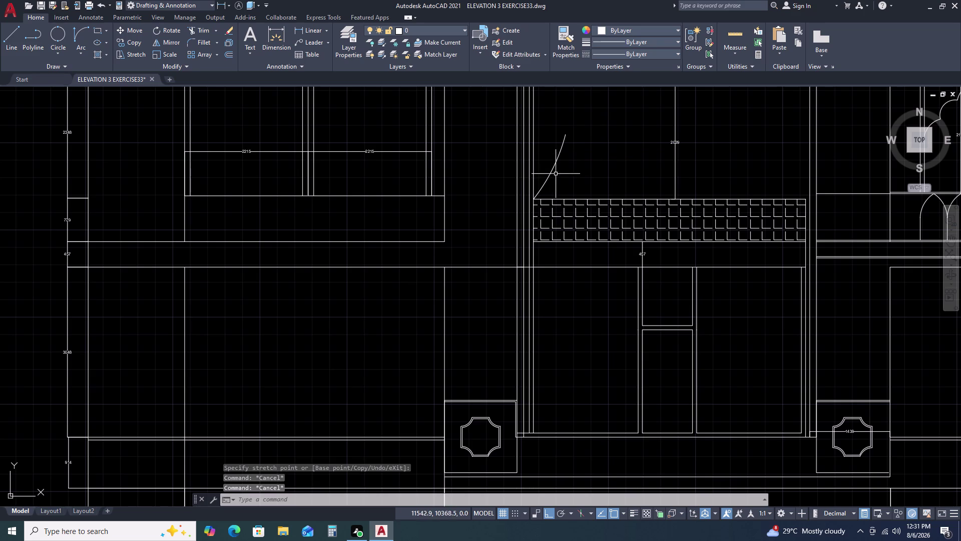
Shift the arc's upper end further right and adjust its midpoint curvature.
click(555, 166)
click(566, 132)
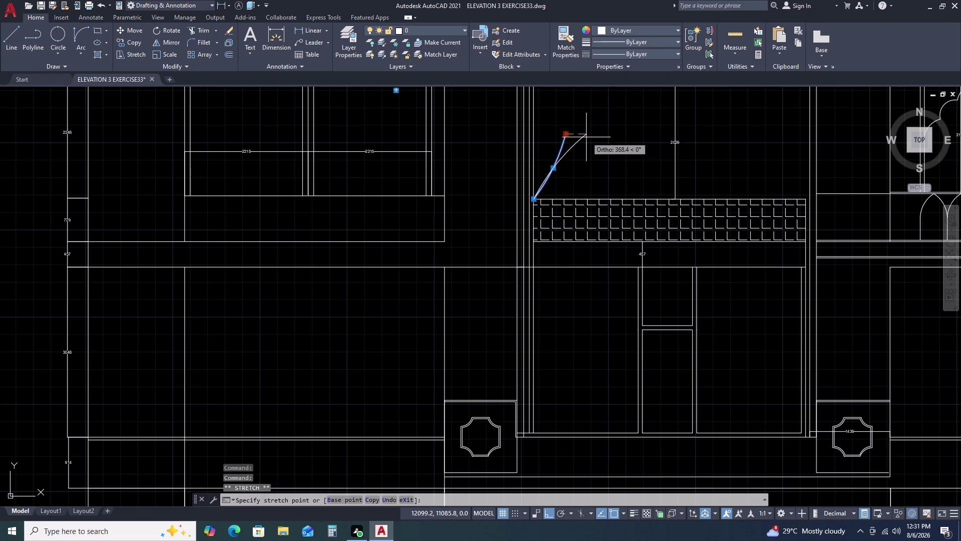
click(593, 151)
click(559, 163)
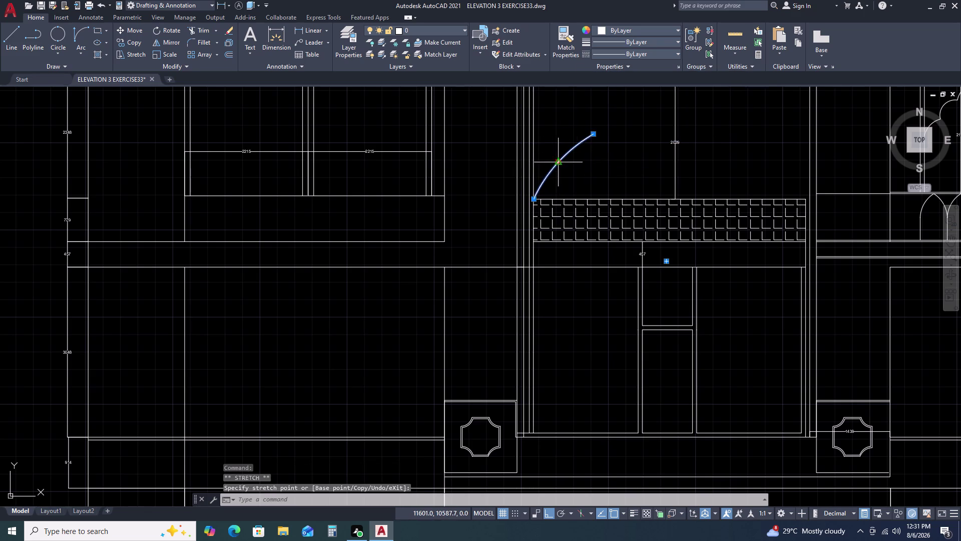
click(554, 148)
key(Escape)
middle_drag(608, 134, 530, 226)
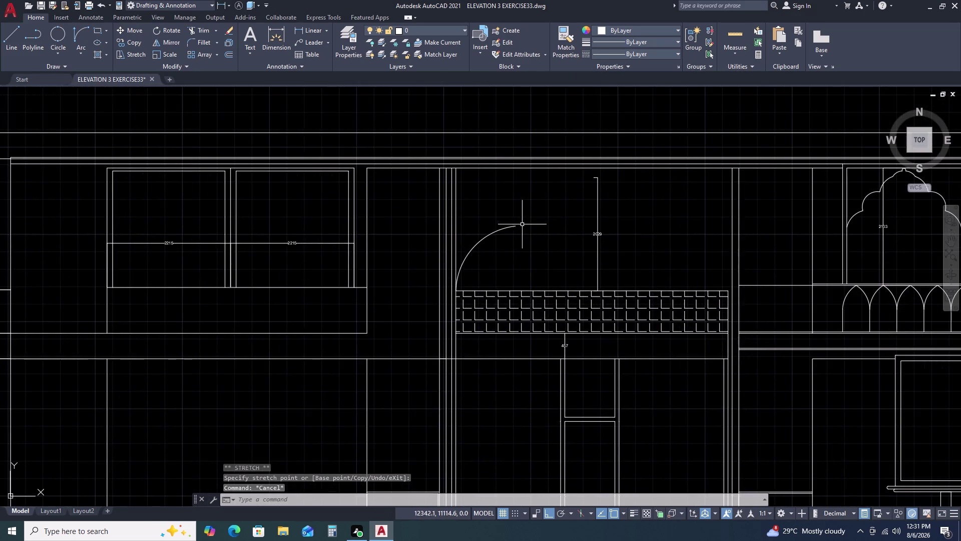
scroll(up, 3)
Draw a three-point arc from the small curve to the upper horizontal line.
text(AR)
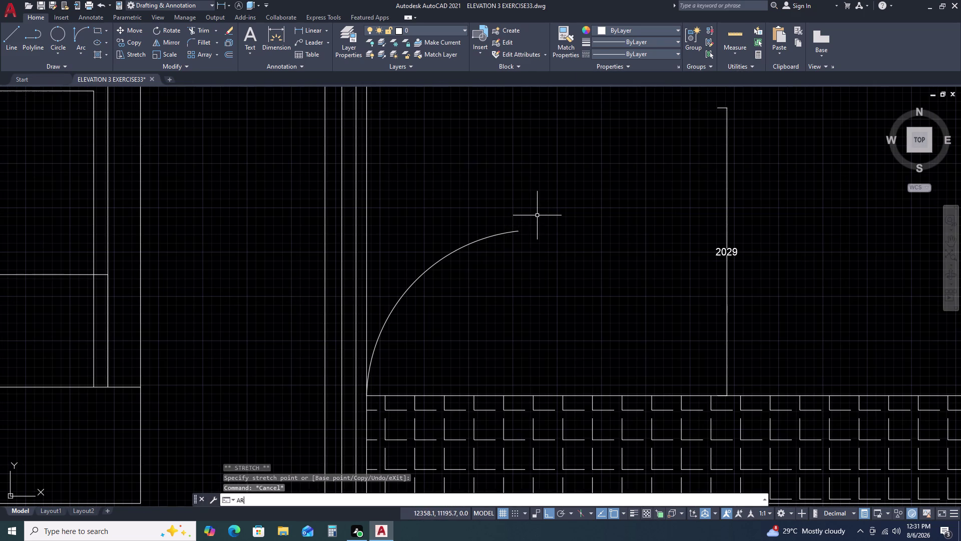
key(c)
key(space)
click(438, 260)
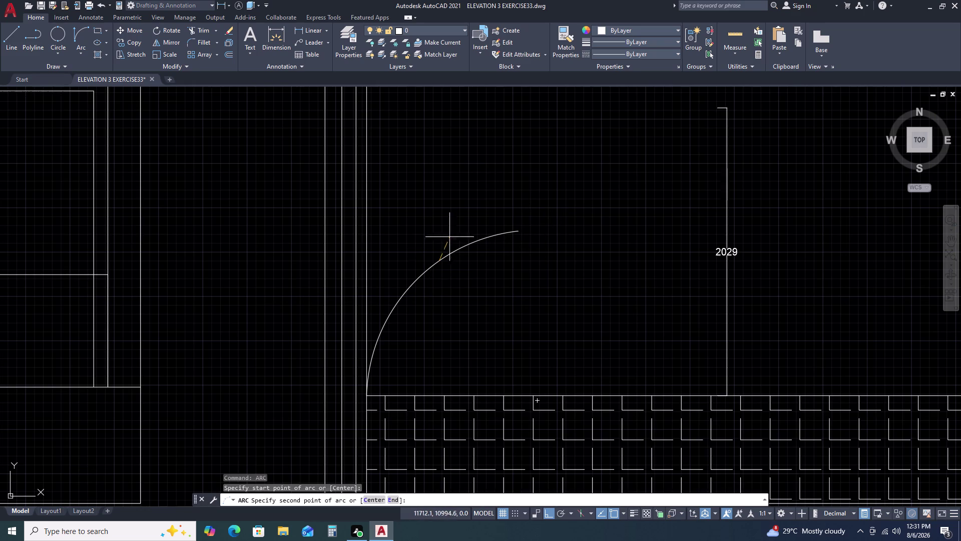
click(728, 110)
scroll(down, 3)
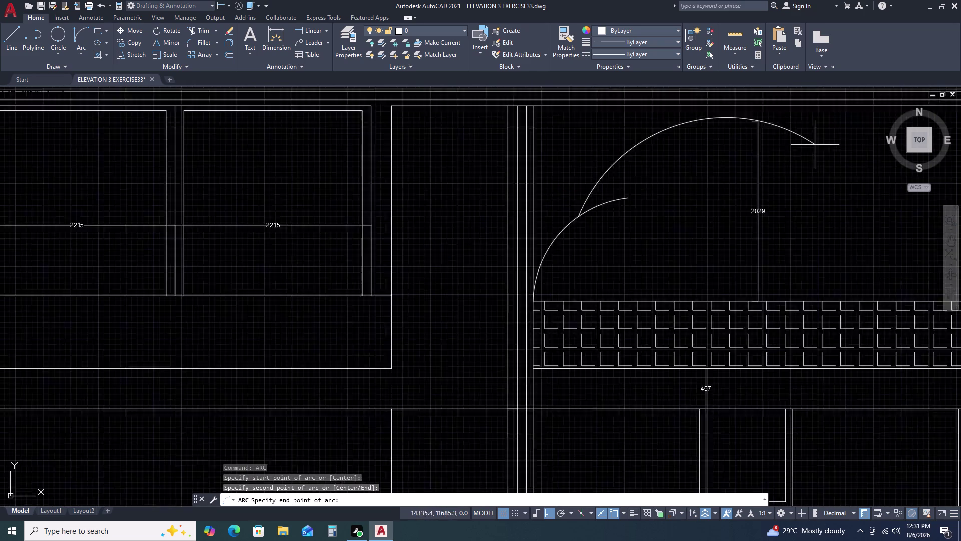
scroll(up, 3)
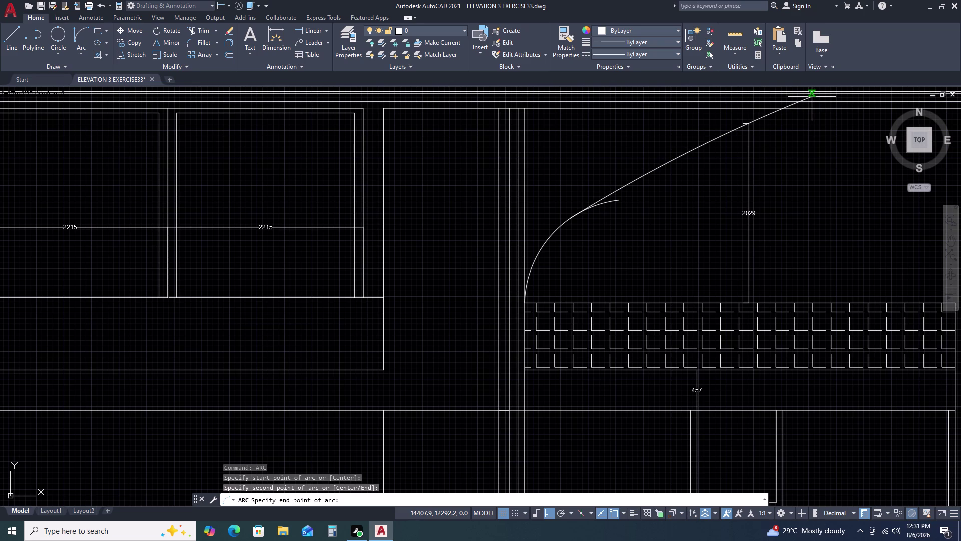
click(812, 97)
middle_drag(782, 153, 641, 255)
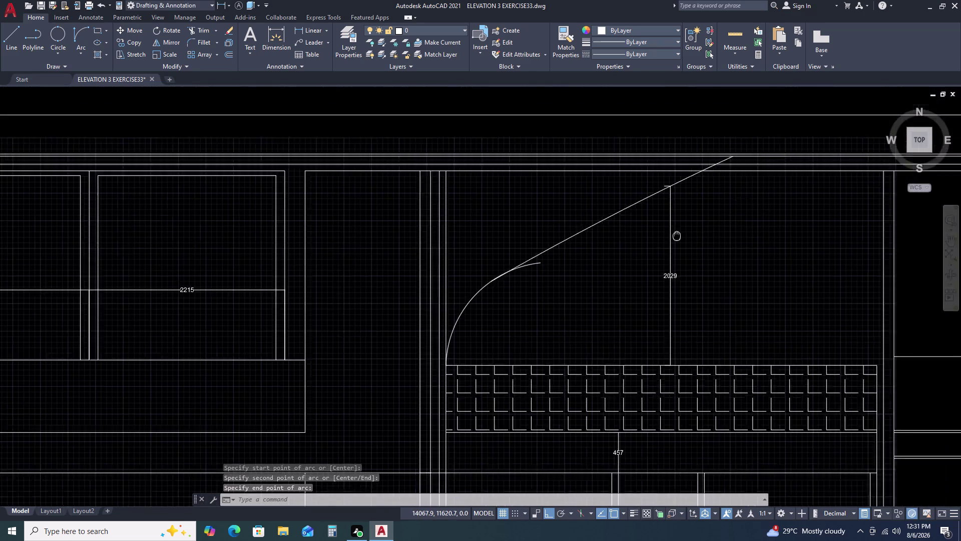
middle_click(633, 260)
Trim the new arc's end that overshoots the horizontal line.
text(TR)
key(space)
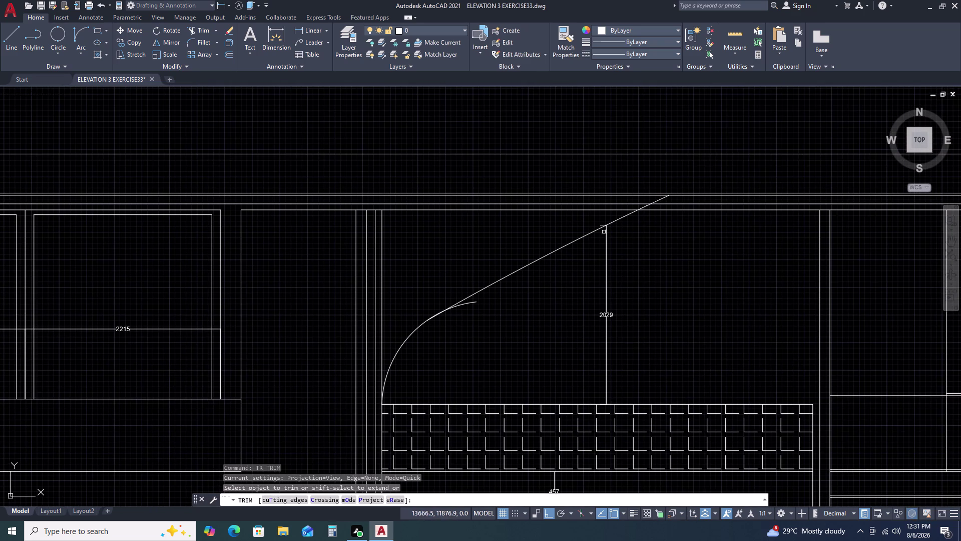
scroll(up, 3)
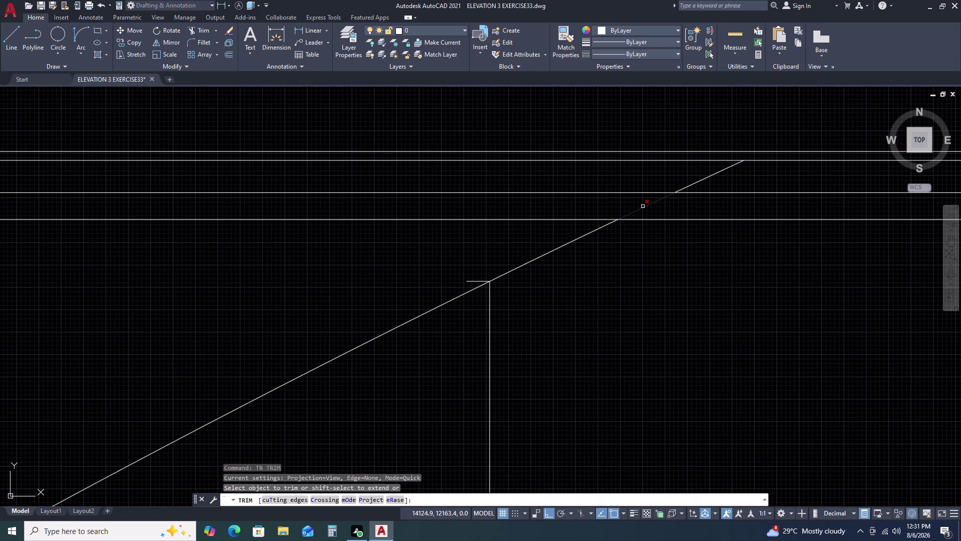
click(643, 208)
click(715, 173)
key(Escape)
scroll(down, 3)
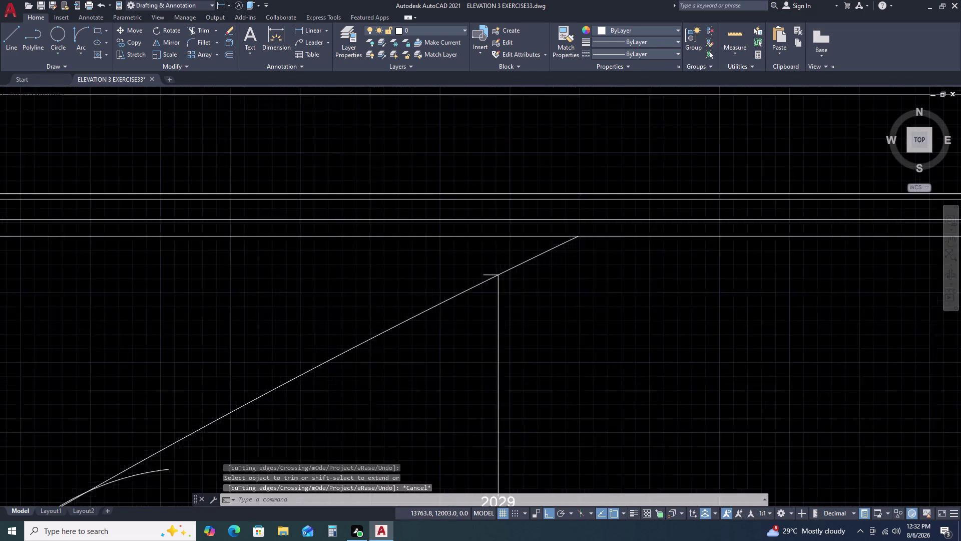
middle_drag(421, 332, 428, 324)
middle_drag(466, 272, 473, 263)
middle_click(478, 256)
middle_drag(229, 413, 249, 402)
middle_drag(271, 386, 329, 333)
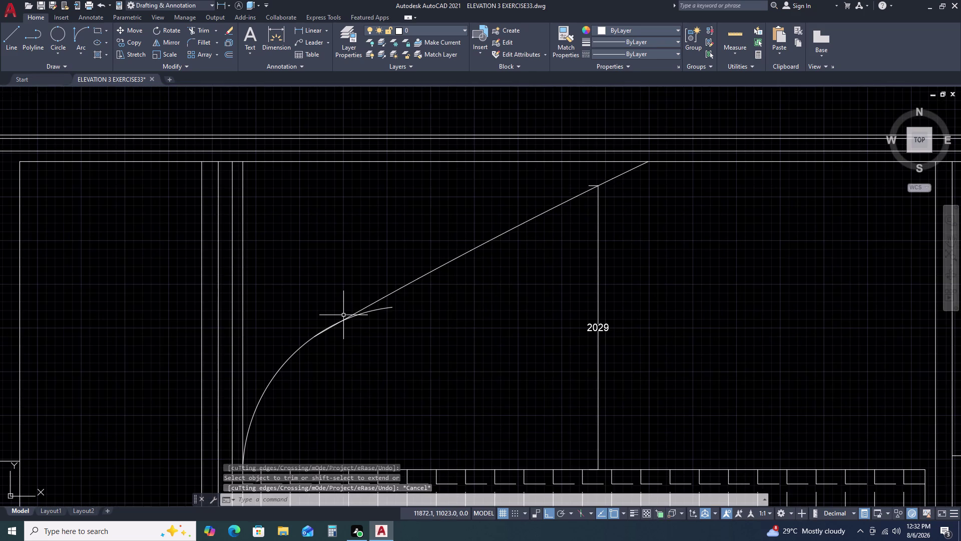
Trim the overhang and leftover sliver at the arc and slanted line junction.
text(TR)
key(space)
click(381, 309)
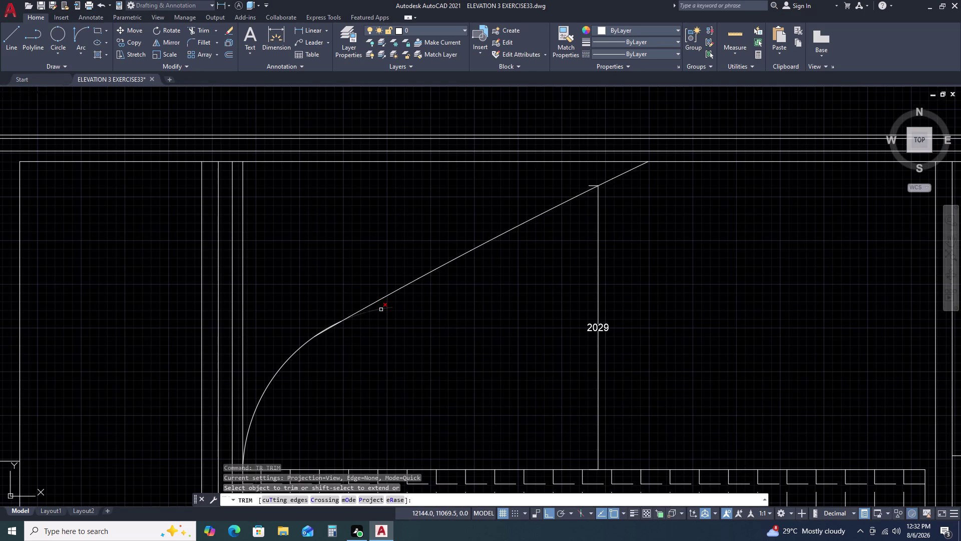
scroll(up, 3)
scroll(up, 3)
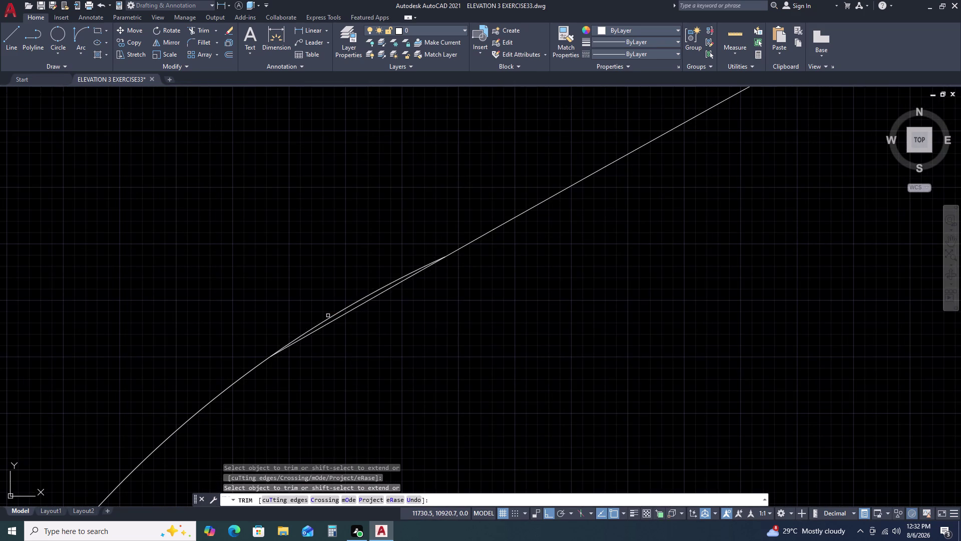
click(335, 315)
scroll(down, 3)
key(Escape)
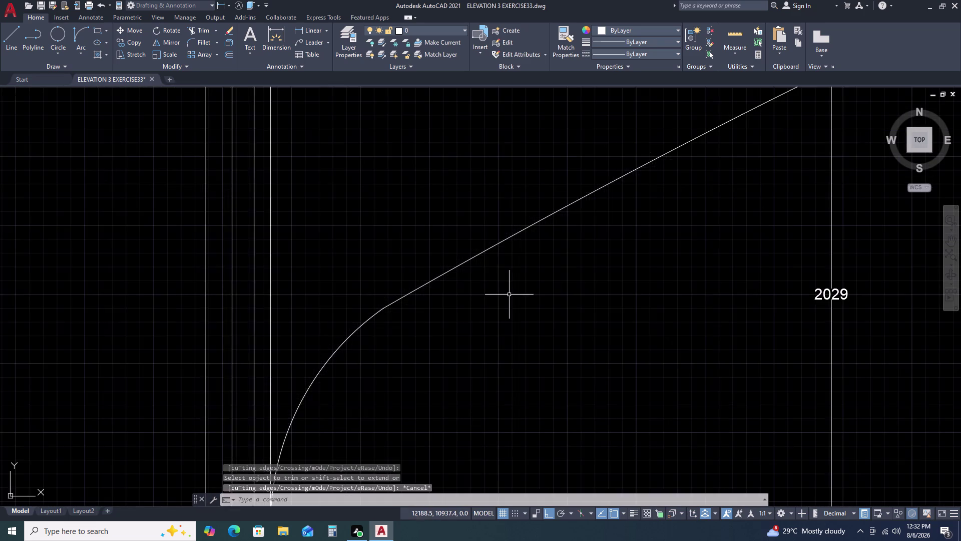
scroll(down, 3)
middle_drag(601, 287, 501, 349)
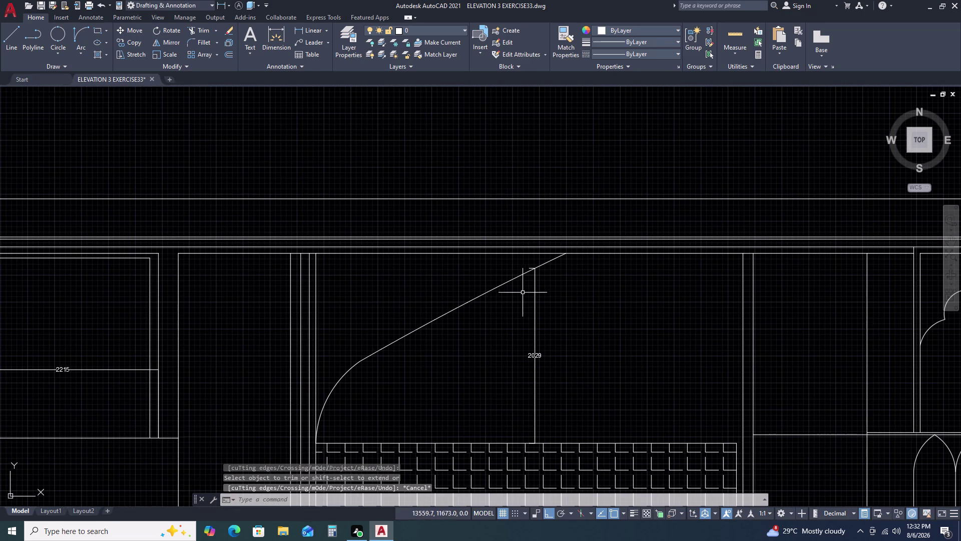
Window-select the left arc and slanted line of the arch.
key(Escape)
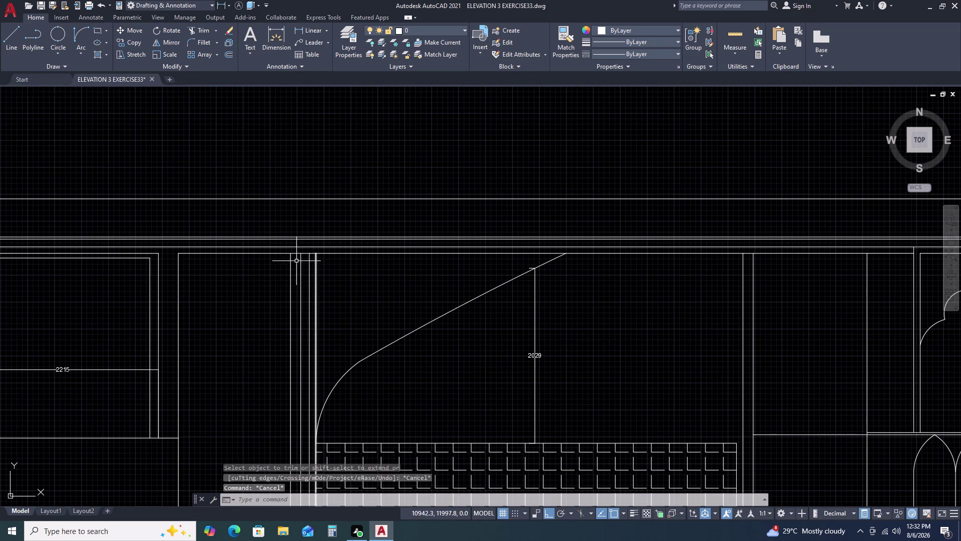
click(287, 219)
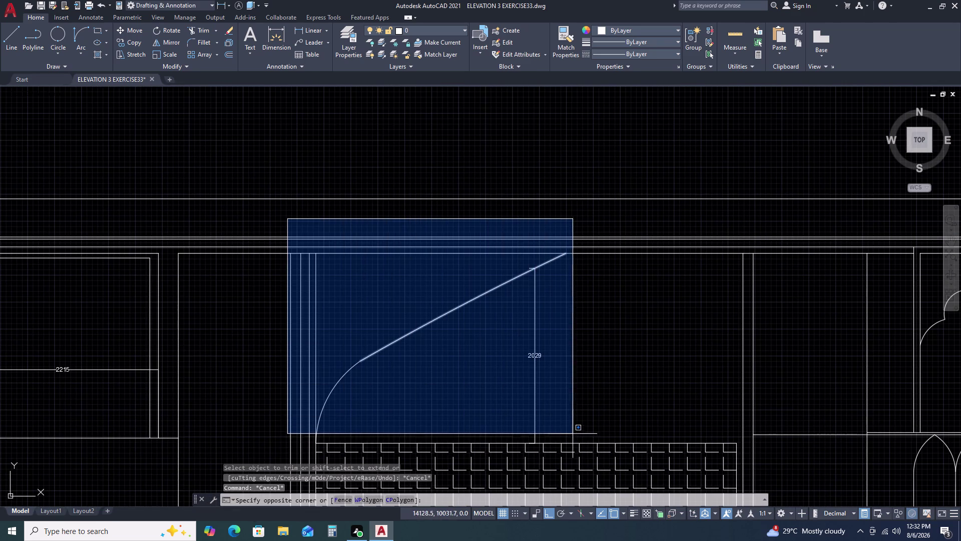
click(578, 437)
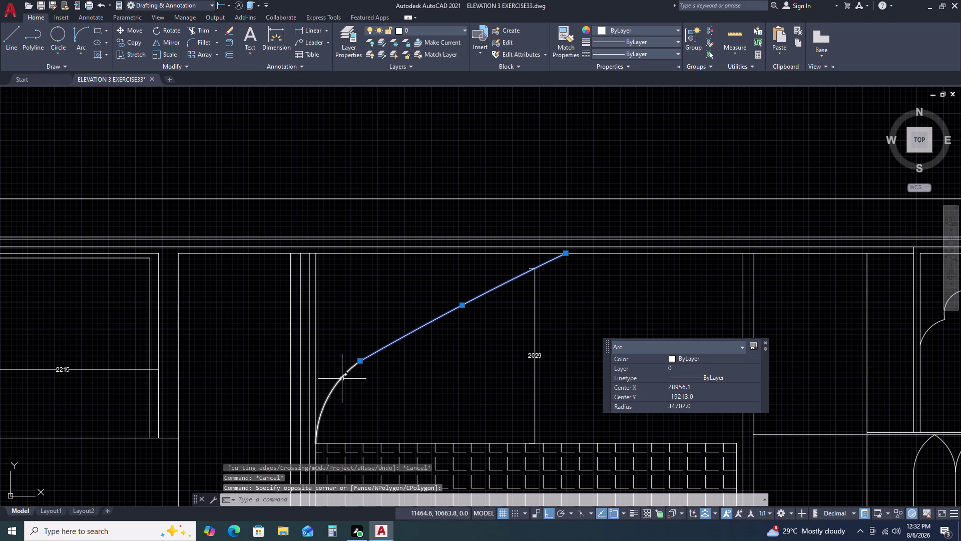
Mirror the left arc and sloped line across the 2029 centre line, keeping the originals.
click(342, 378)
key(m)
key(i)
key(space)
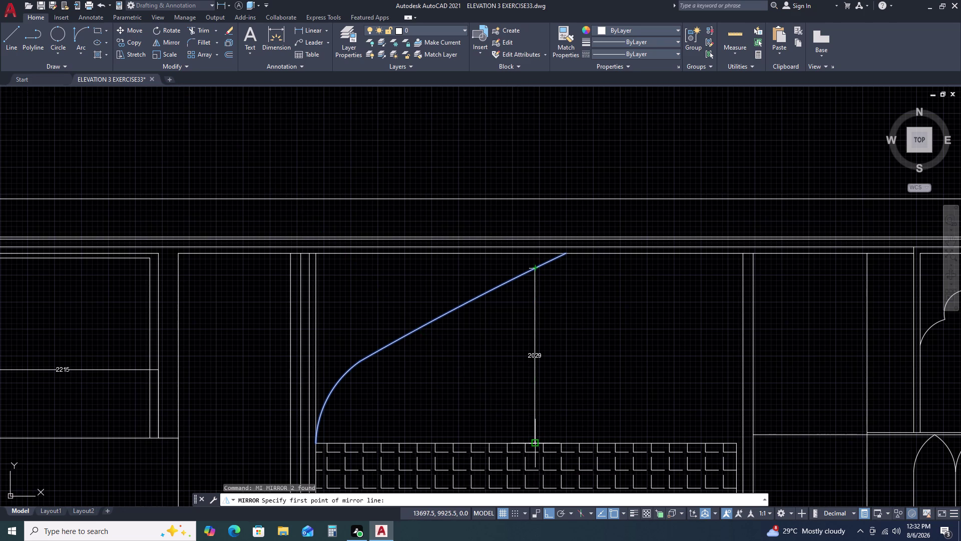
scroll(up, 3)
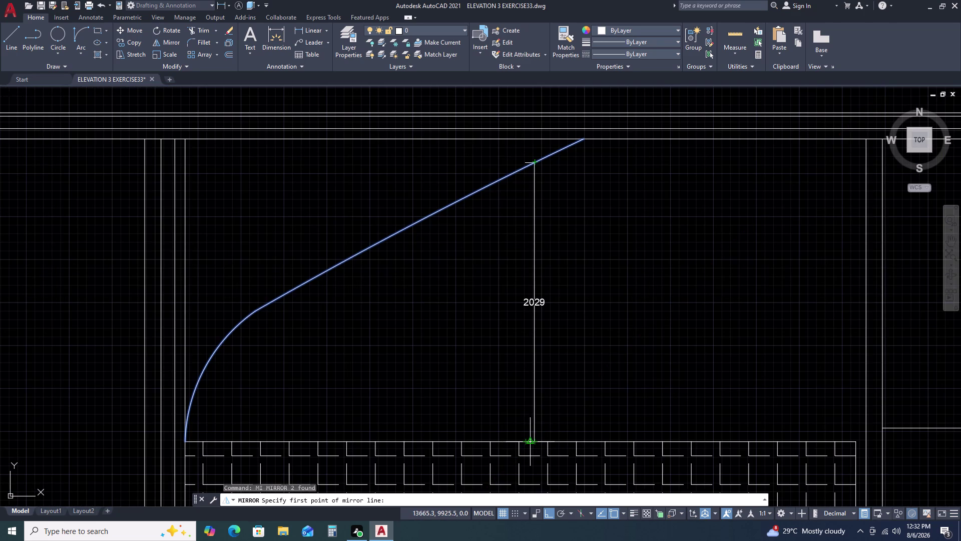
scroll(up, 3)
click(530, 441)
scroll(down, 3)
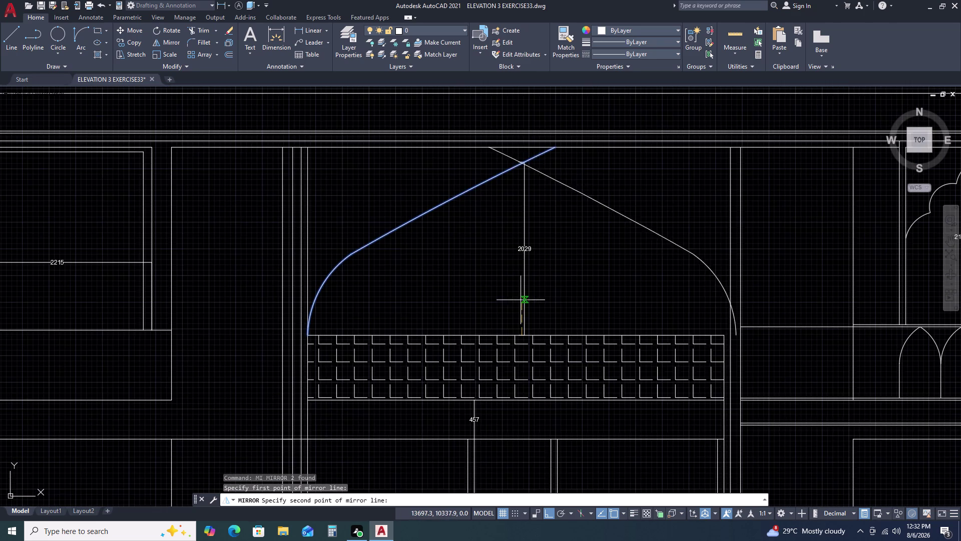
scroll(up, 3)
scroll(down, 3)
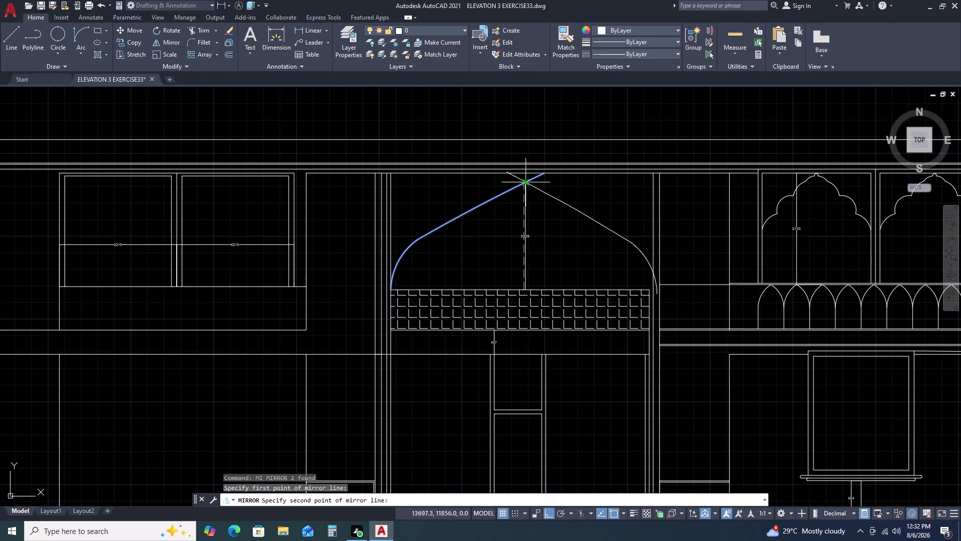
click(526, 153)
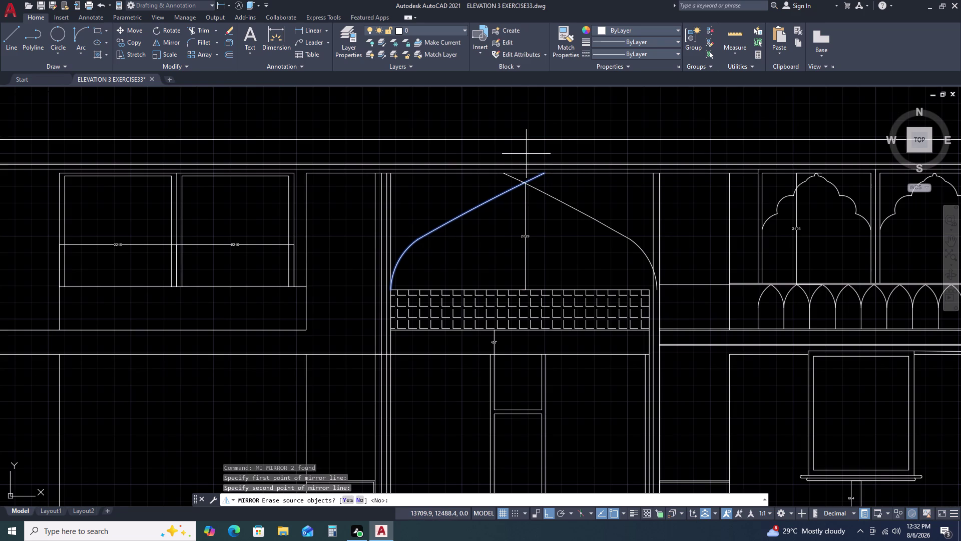
key(Return)
scroll(up, 3)
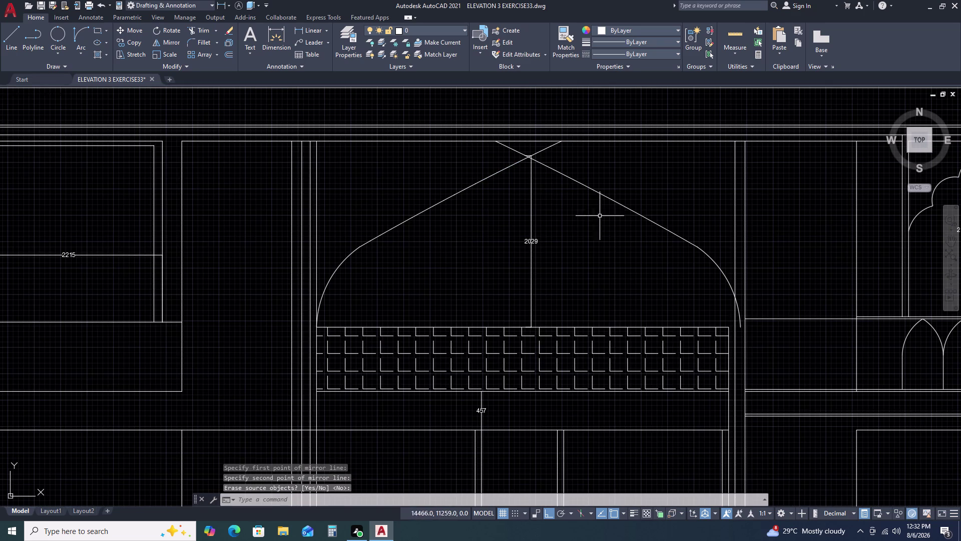
middle_drag(736, 315, 728, 324)
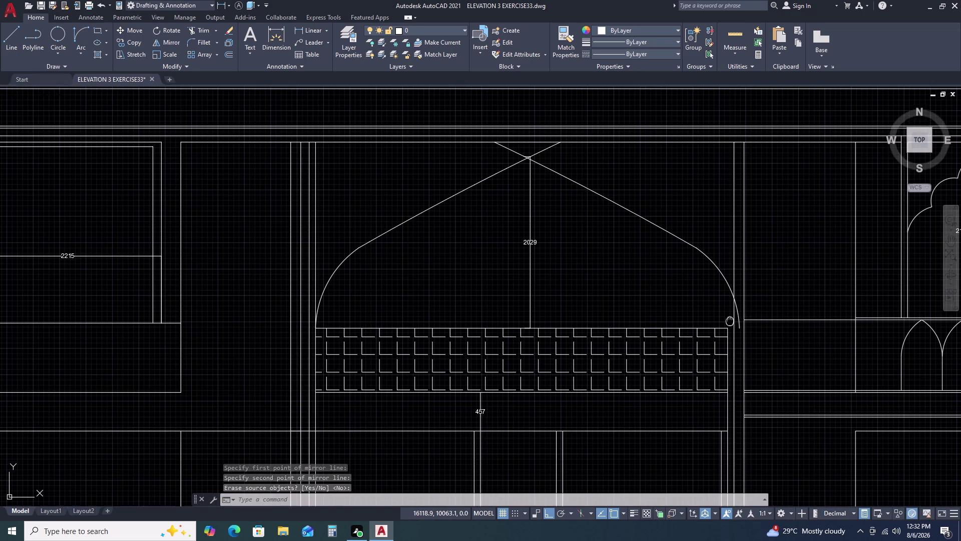
middle_drag(728, 324, 721, 327)
scroll(up, 3)
scroll(down, 3)
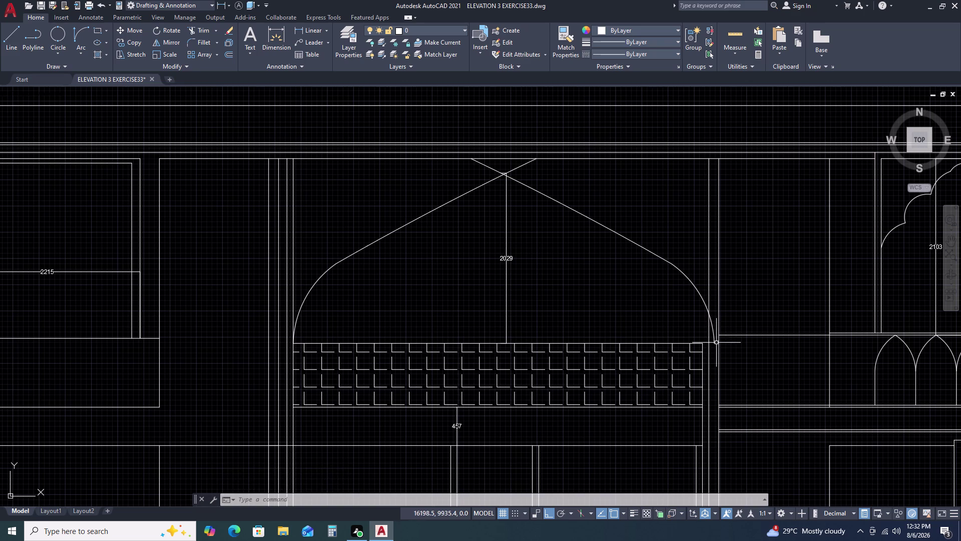
text(TR)
key(space)
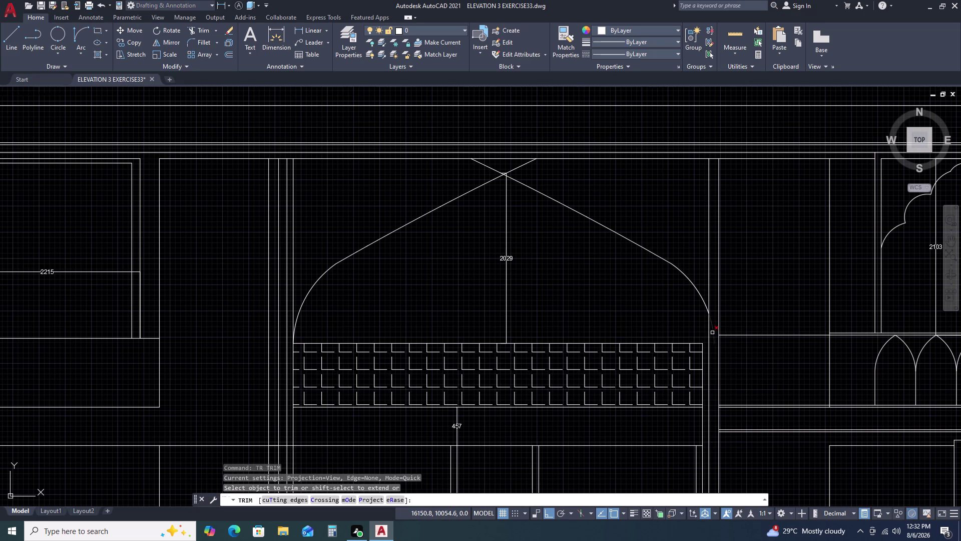
click(712, 332)
key(Escape)
middle_drag(669, 247, 669, 286)
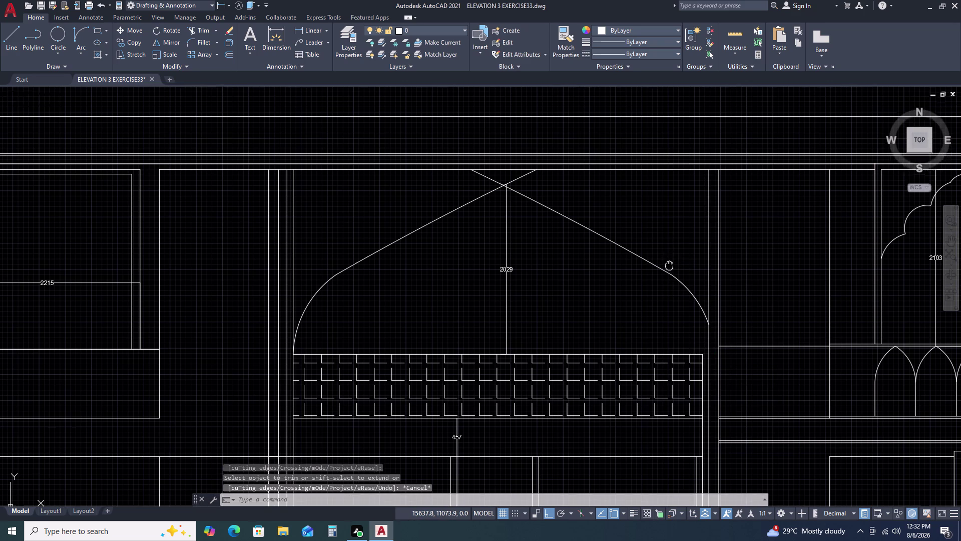
middle_drag(670, 286, 672, 326)
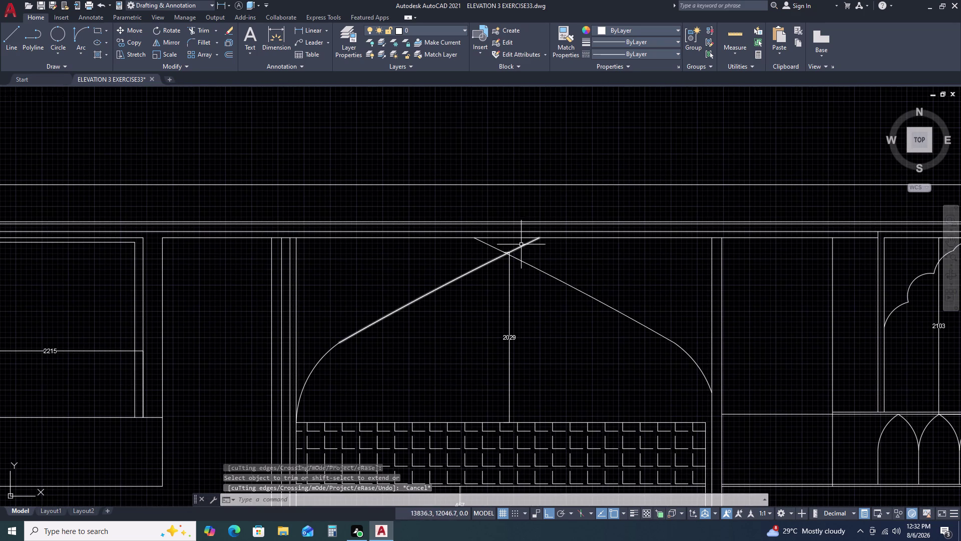
key(Escape)
text(TR)
key(space)
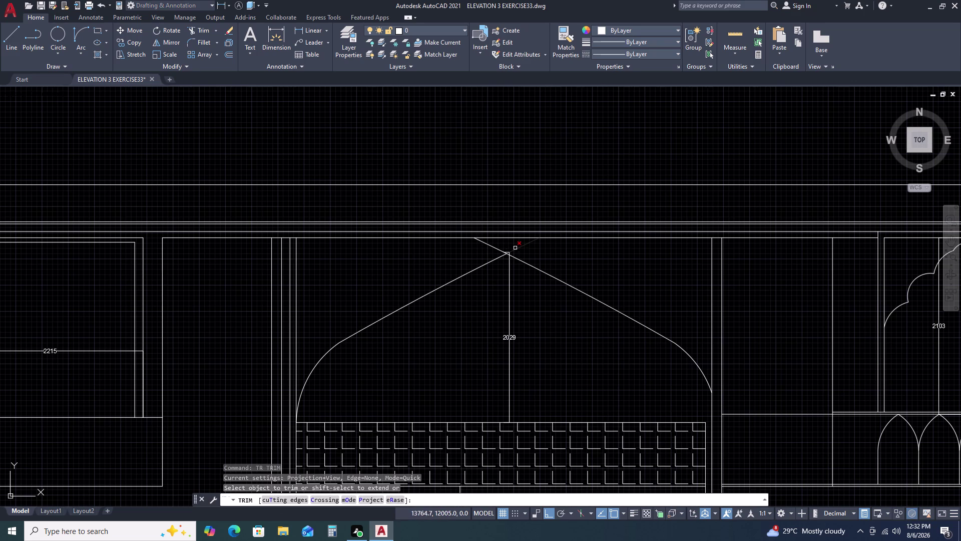
click(521, 249)
click(481, 248)
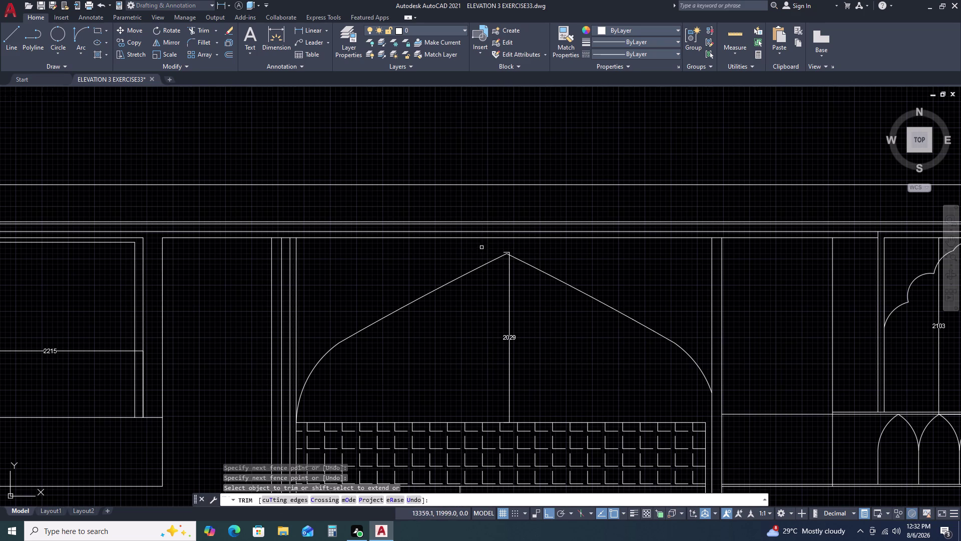
key(Escape)
scroll(down, 3)
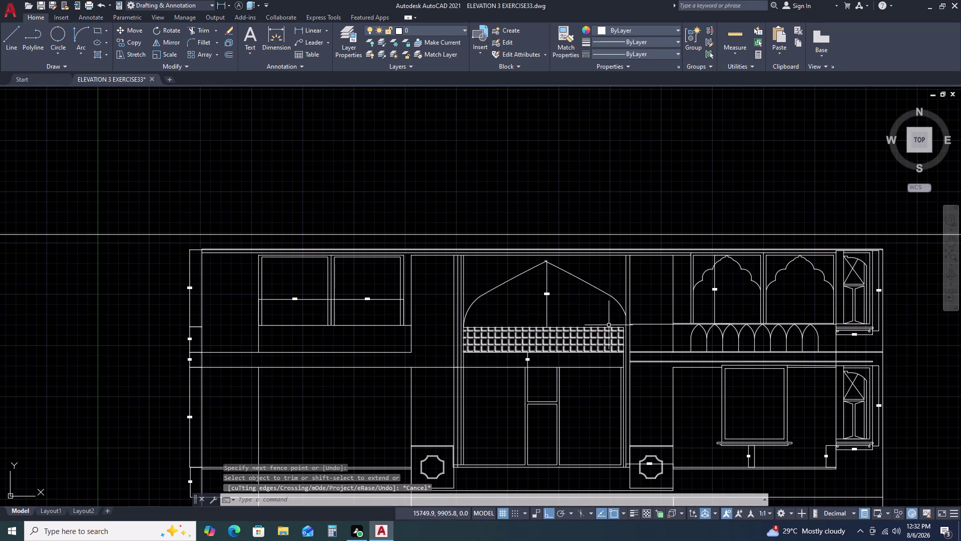
scroll(up, 3)
scroll(up, 3)
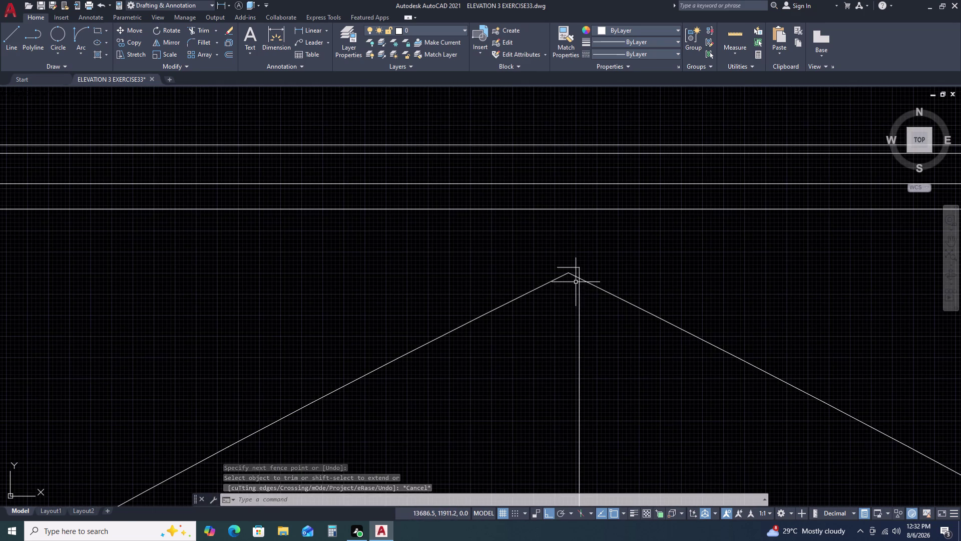
scroll(down, 3)
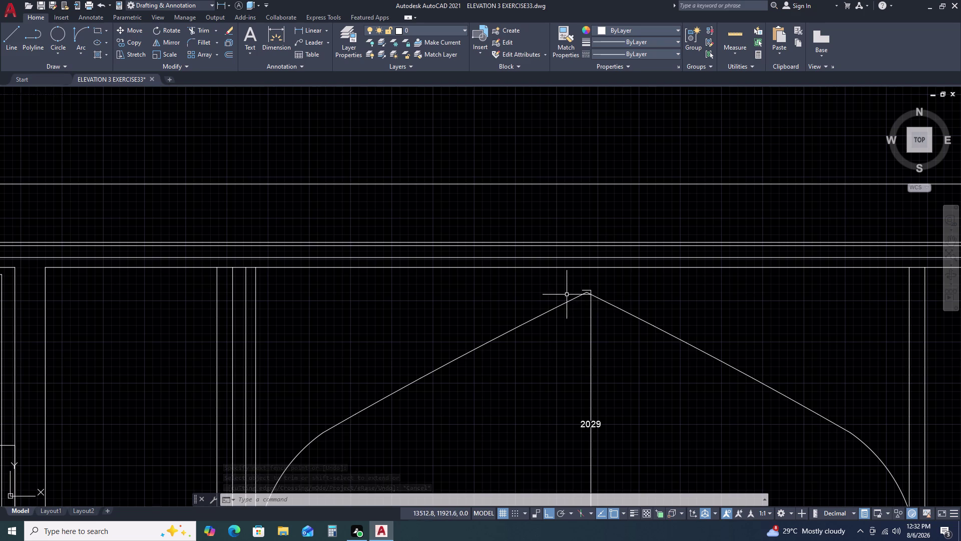
click(567, 294)
click(623, 320)
scroll(up, 3)
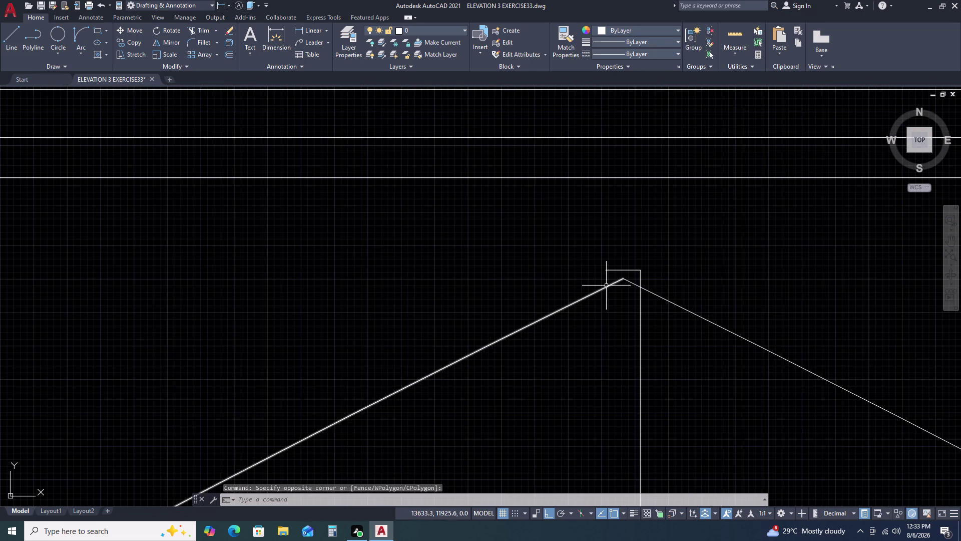
click(626, 279)
click(617, 283)
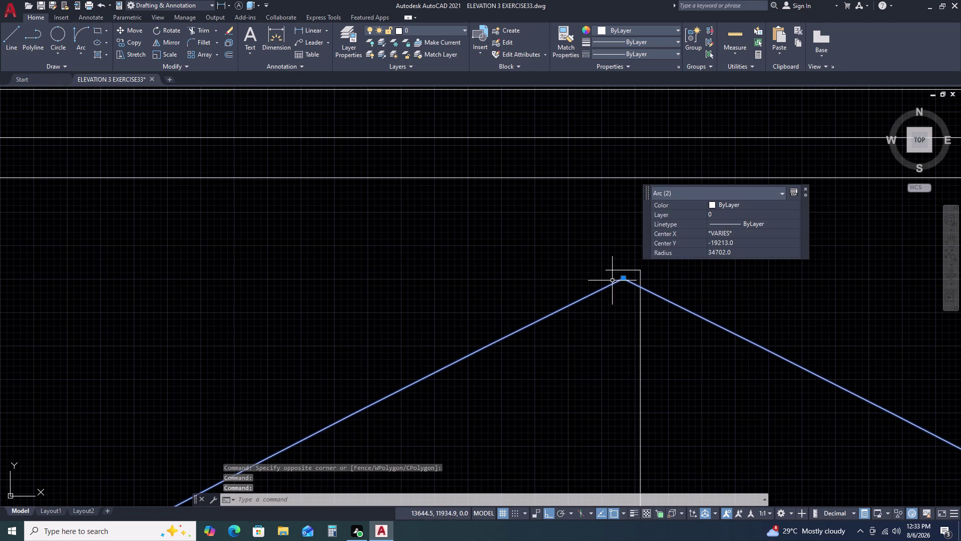
scroll(up, 3)
click(631, 277)
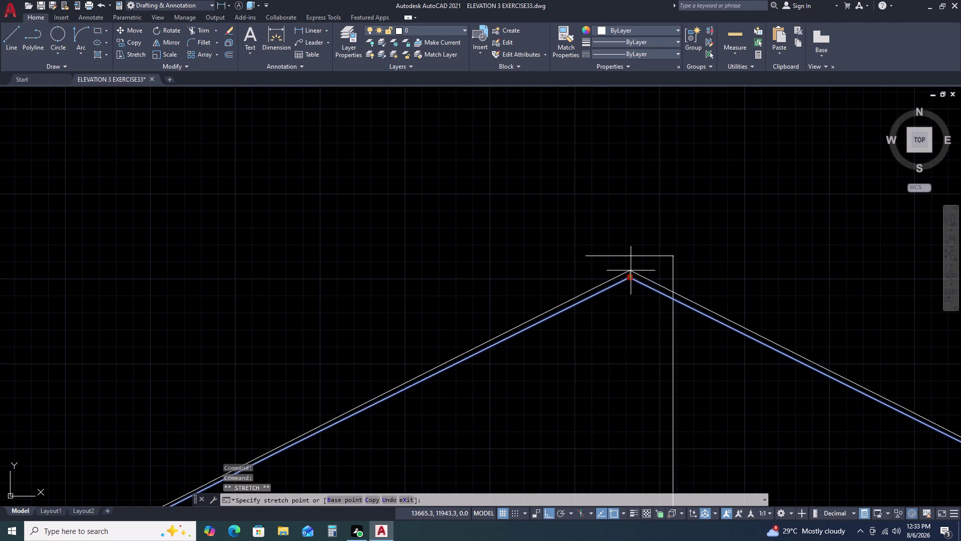
click(632, 257)
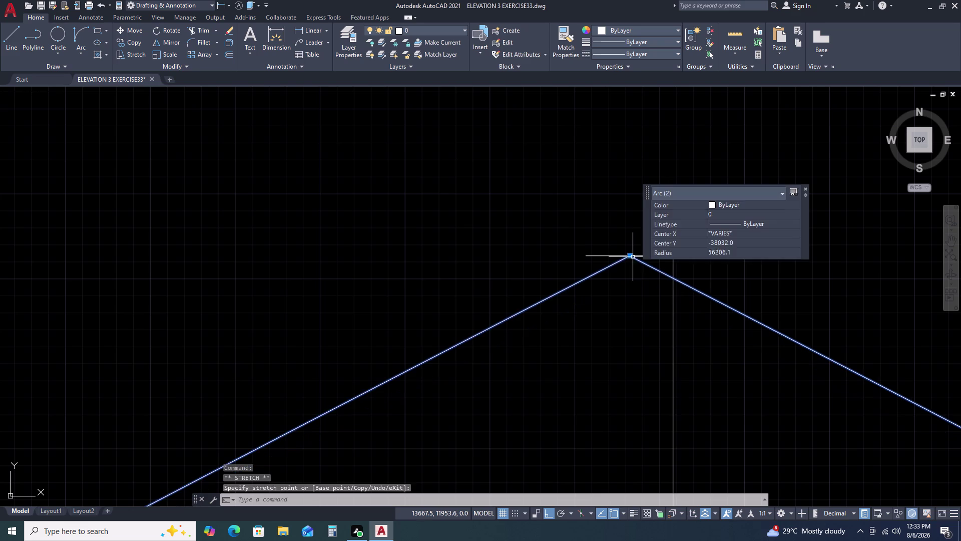
key(Escape)
scroll(down, 3)
scroll(down, 3)
middle_drag(718, 313, 651, 285)
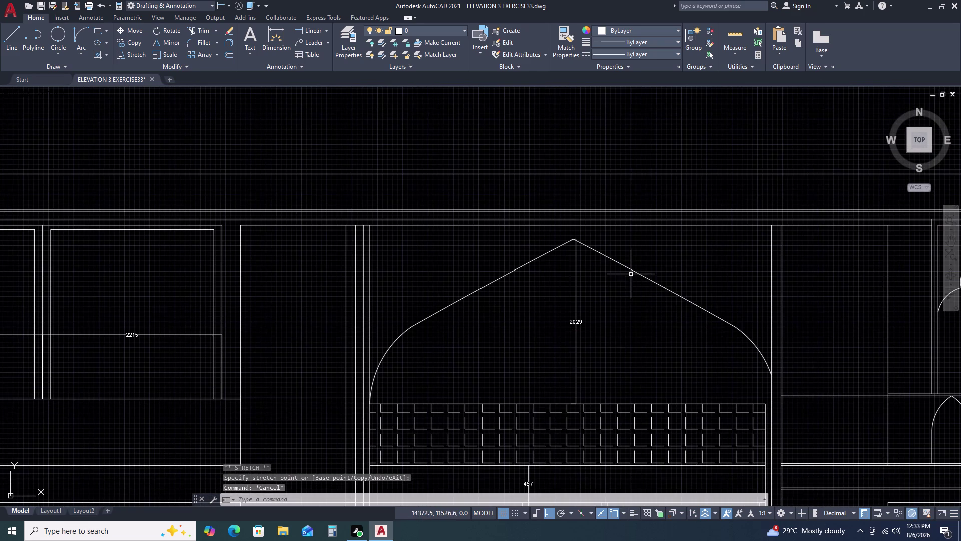
click(748, 336)
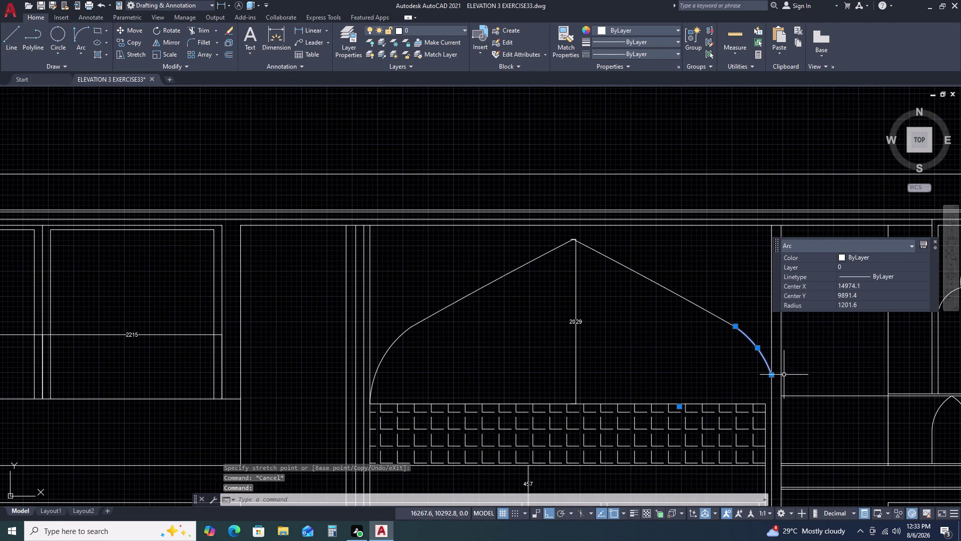
click(771, 375)
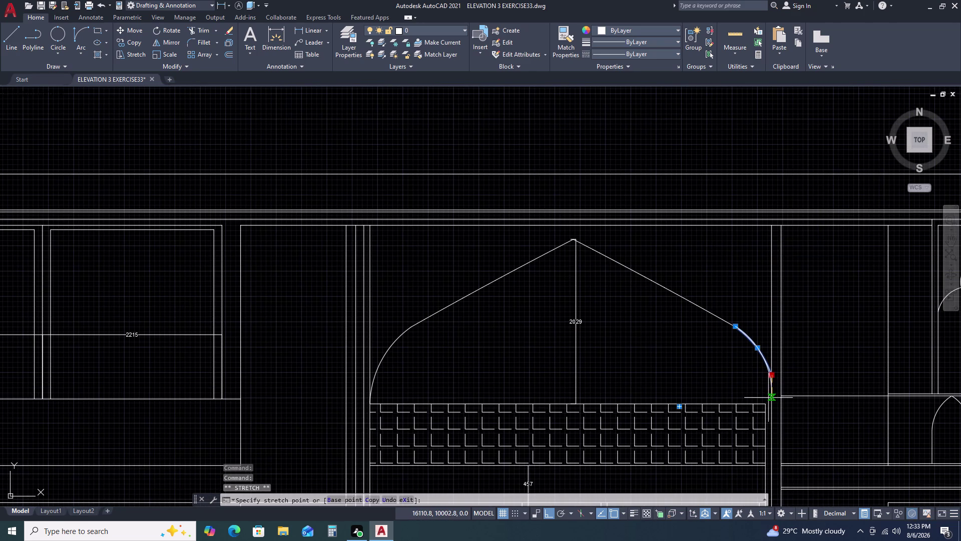
click(771, 399)
key(Escape)
key(Escape)
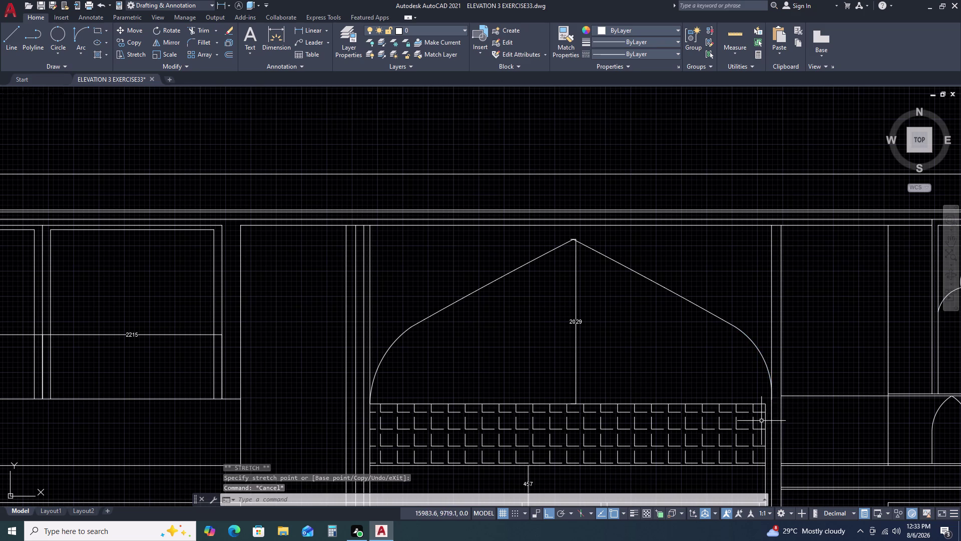
middle_drag(767, 401, 724, 321)
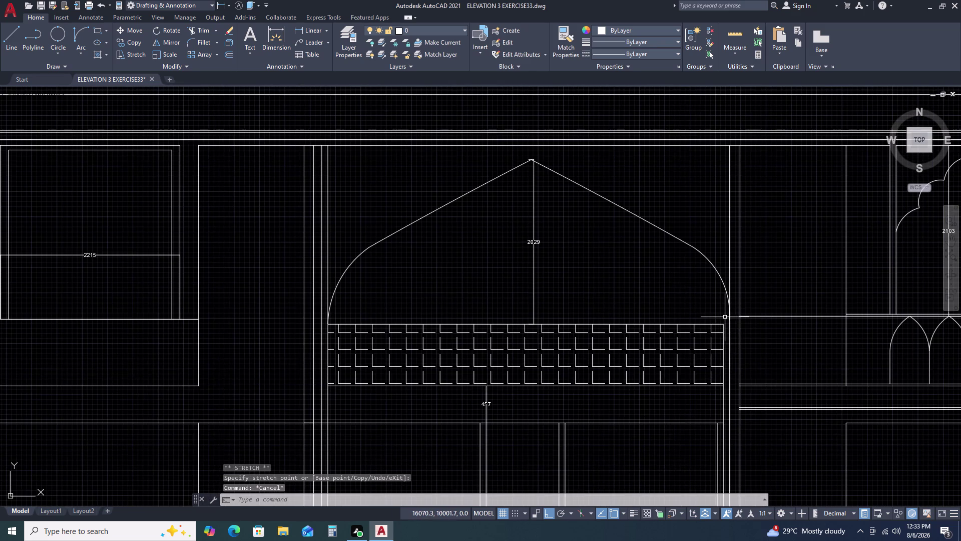
scroll(up, 3)
click(732, 316)
click(730, 323)
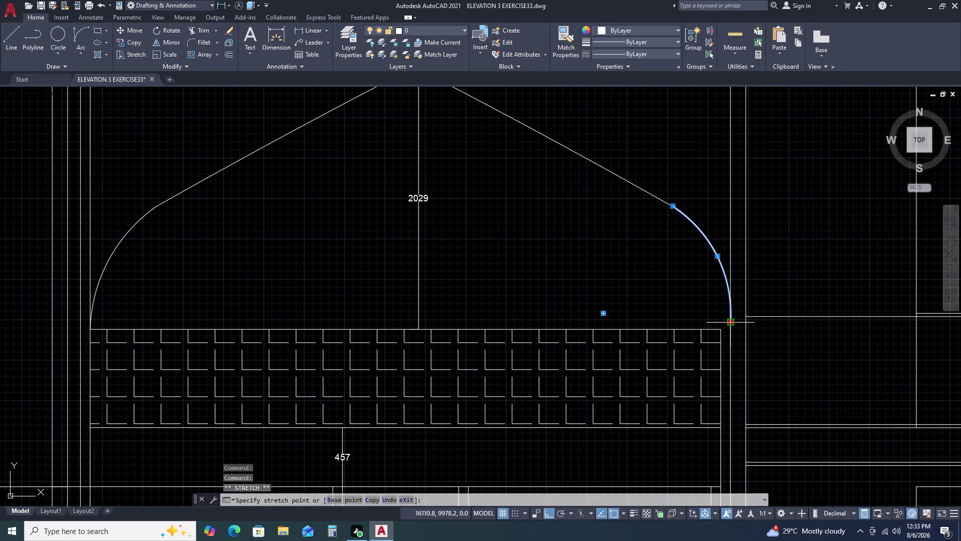
click(729, 332)
key(Escape)
scroll(down, 3)
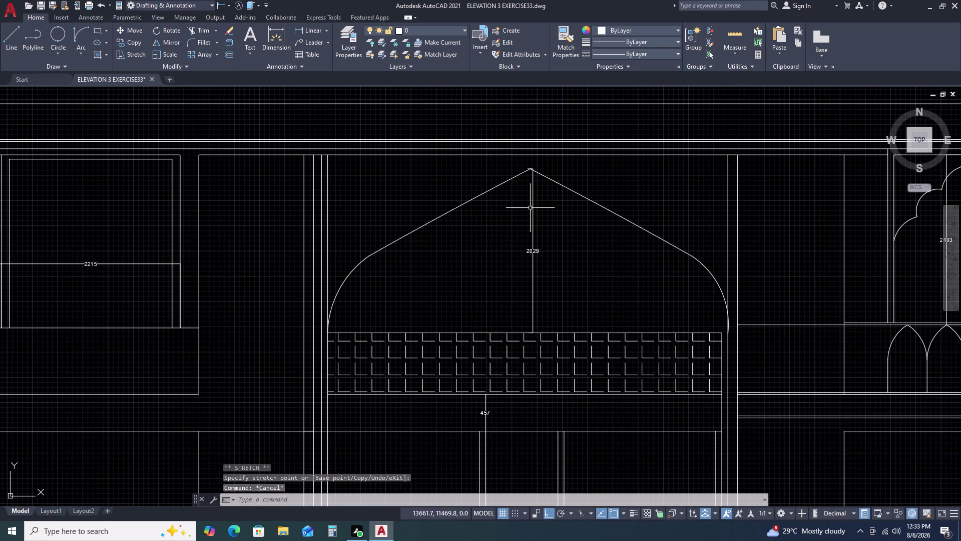
Delete the vertical 2029 dimension from inside the pointed arch.
scroll(up, 3)
scroll(up, 3)
click(606, 255)
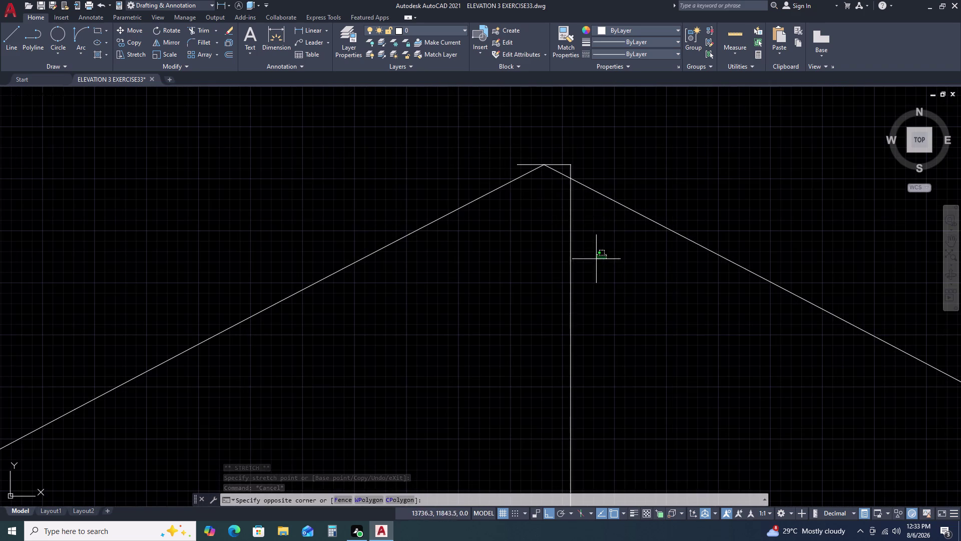
drag(545, 280, 538, 282)
key(Delete)
Trim the right lower curve where it meets the column line.
scroll(down, 3)
scroll(down, 3)
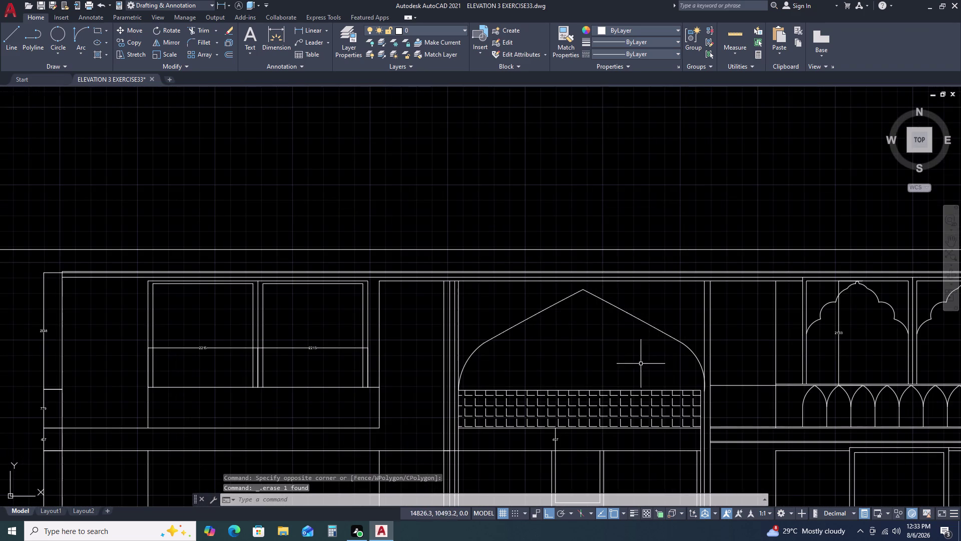
middle_drag(641, 368, 613, 316)
scroll(up, 3)
scroll(up, 3)
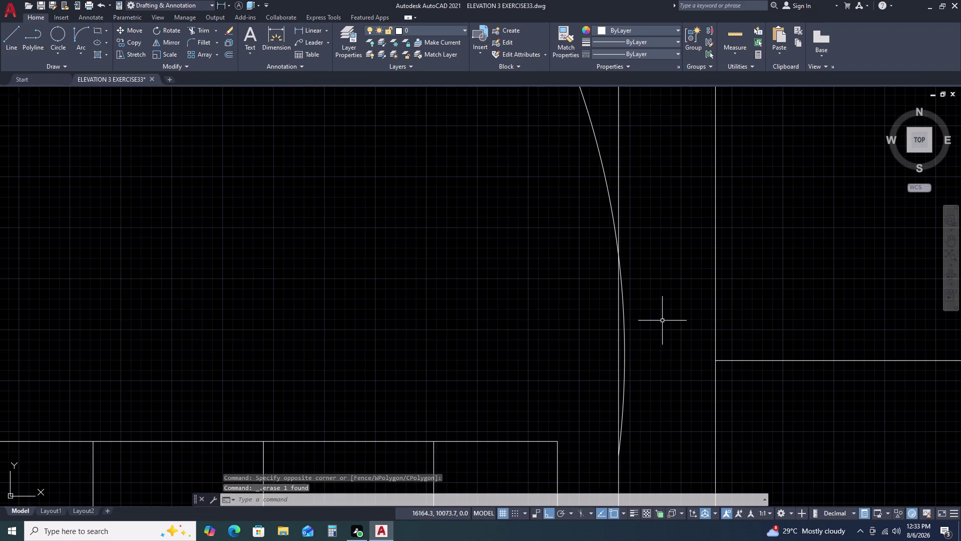
key(t)
key(r)
key(space)
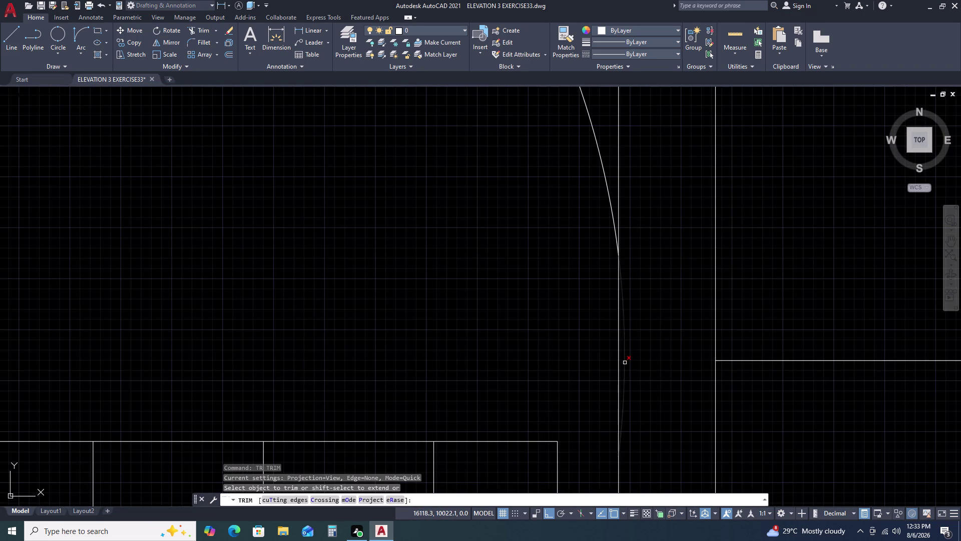
click(625, 362)
scroll(down, 3)
key(Escape)
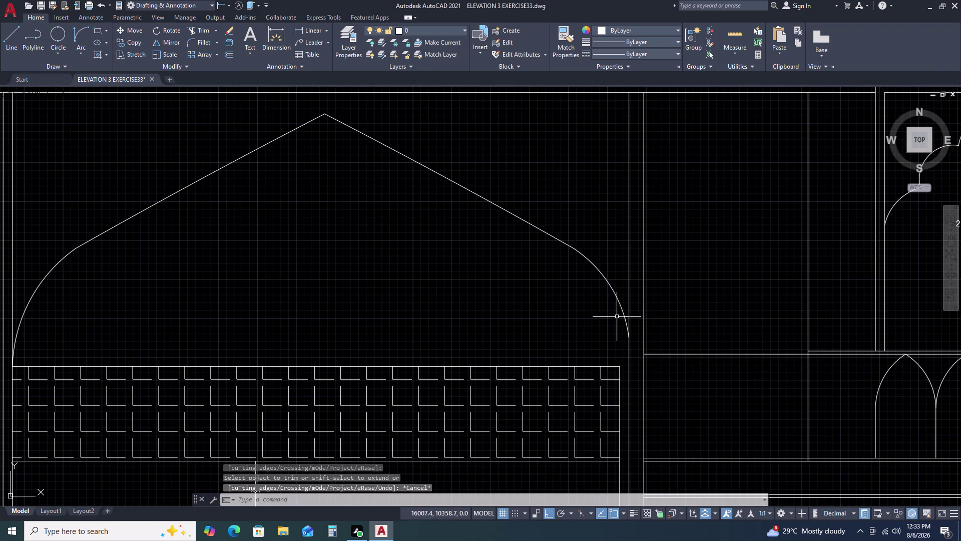
Stretch the right curve's lower end down toward the brick band.
click(619, 307)
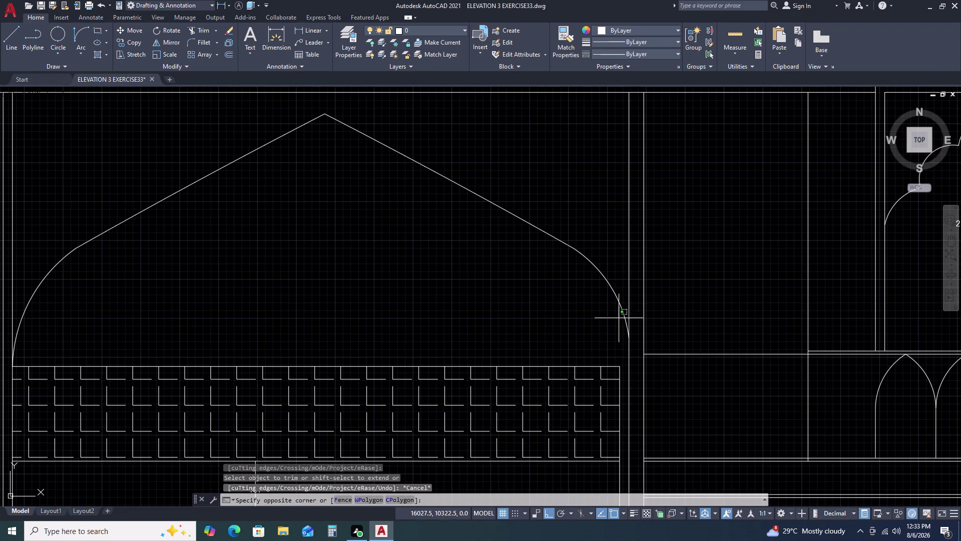
click(623, 311)
click(622, 309)
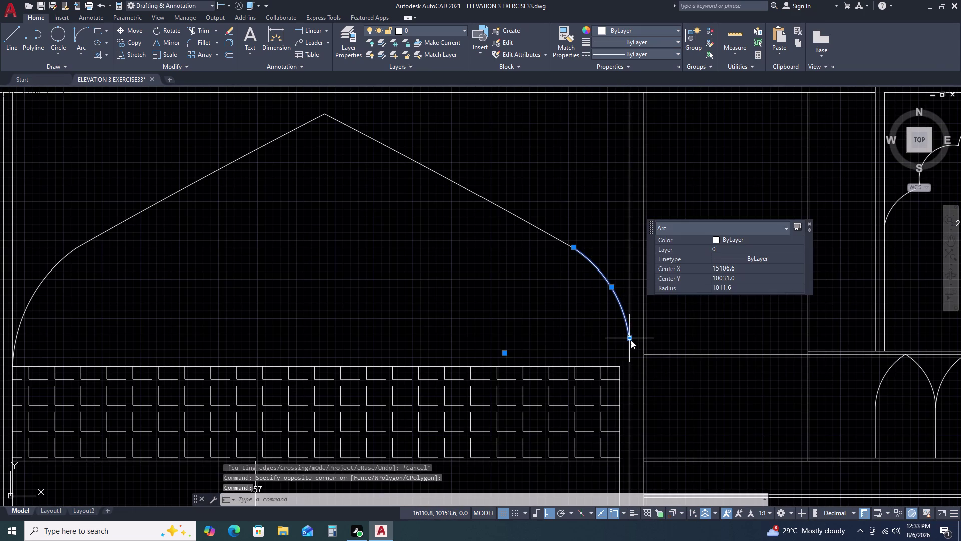
click(631, 340)
click(628, 364)
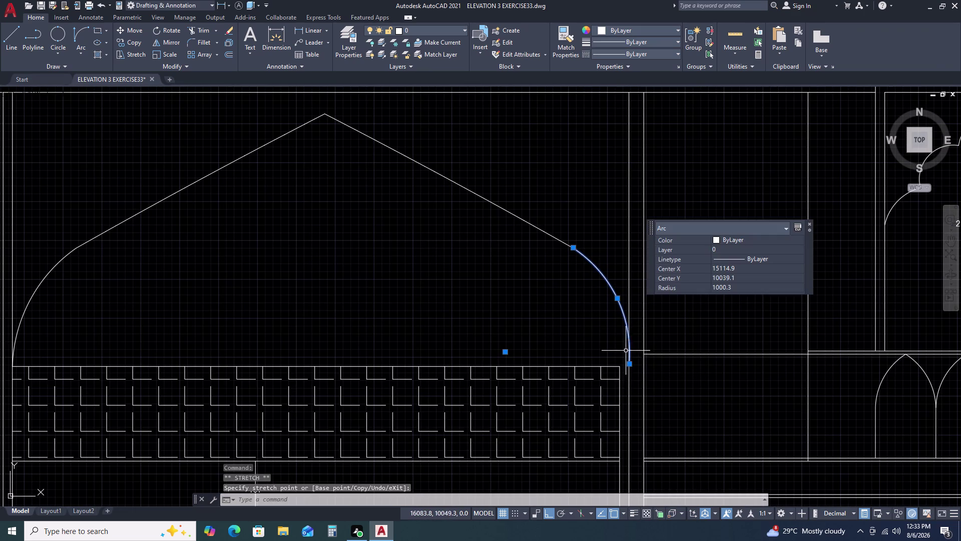
scroll(up, 3)
key(Escape)
scroll(down, 3)
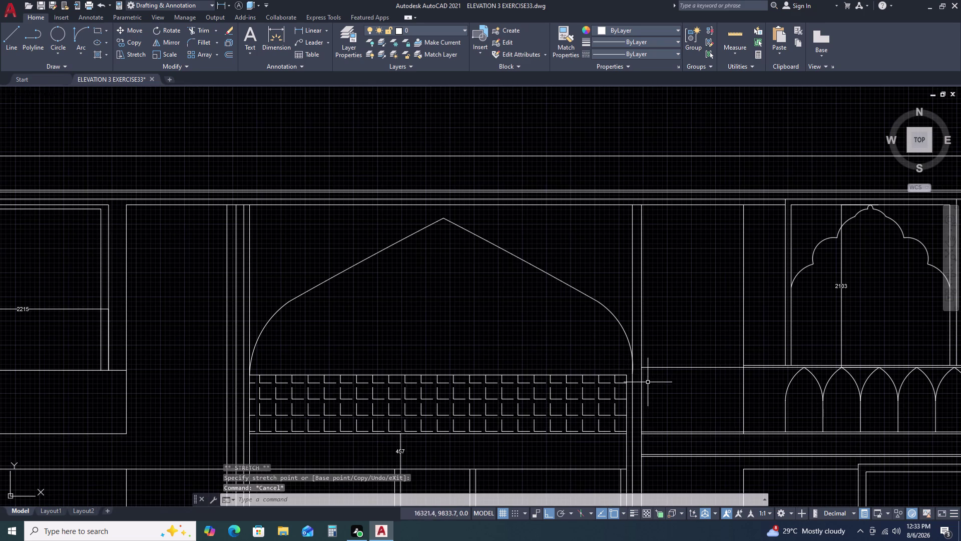
Undo the stretch so the right curve keeps its 1011.6 radius, then reselect it.
key(ctrl+z)
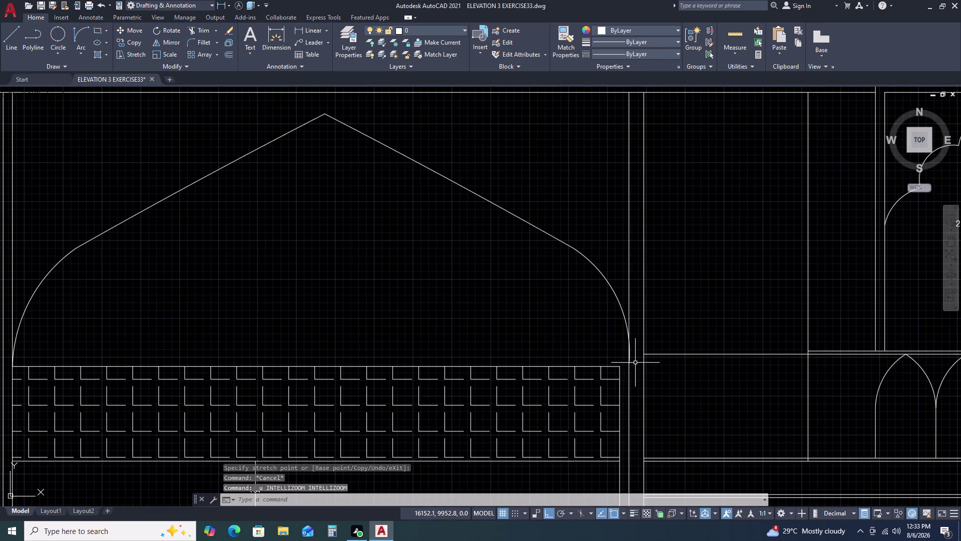
key(ctrl+z)
scroll(down, 3)
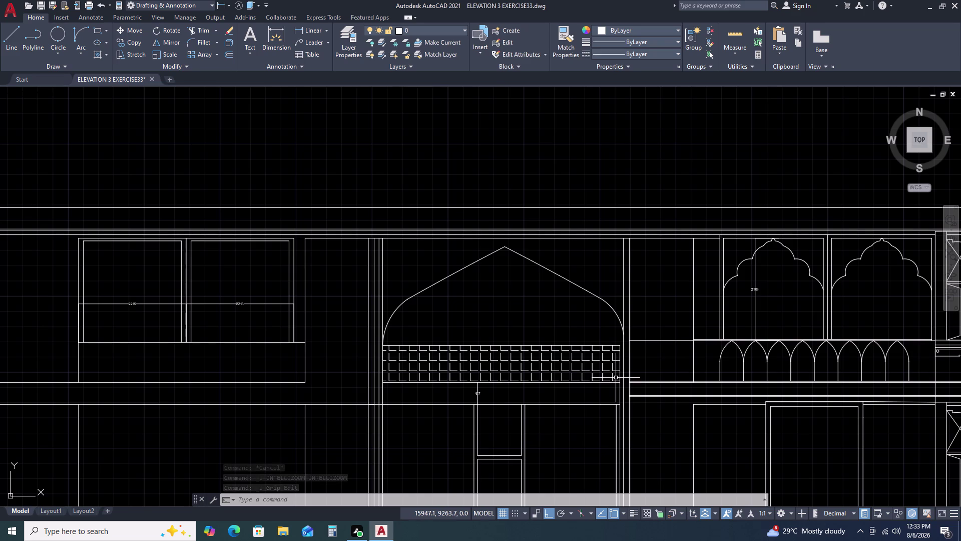
click(621, 312)
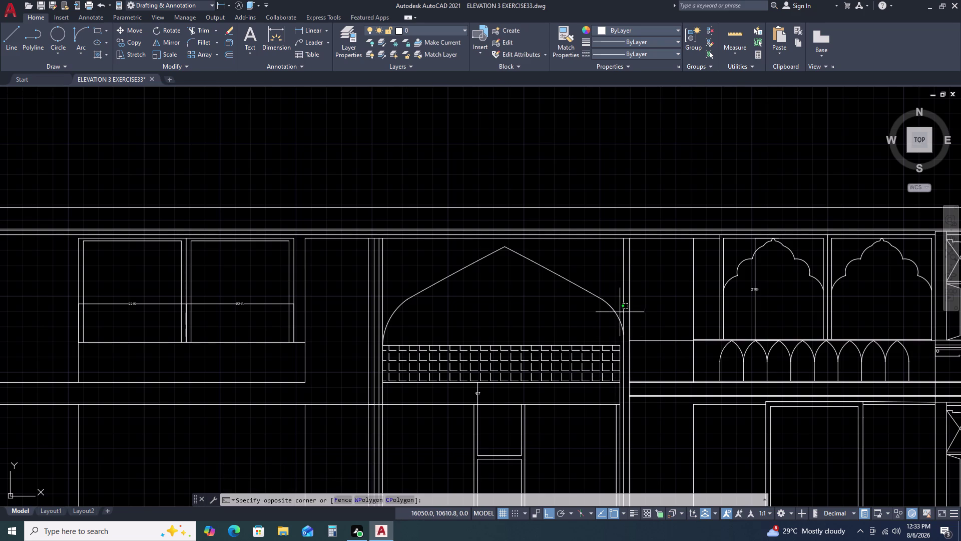
click(607, 320)
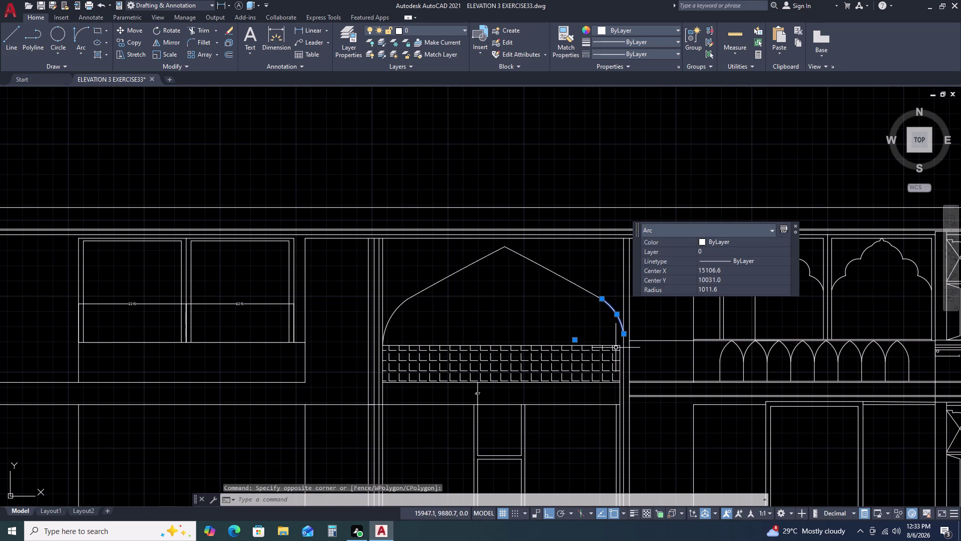
scroll(up, 3)
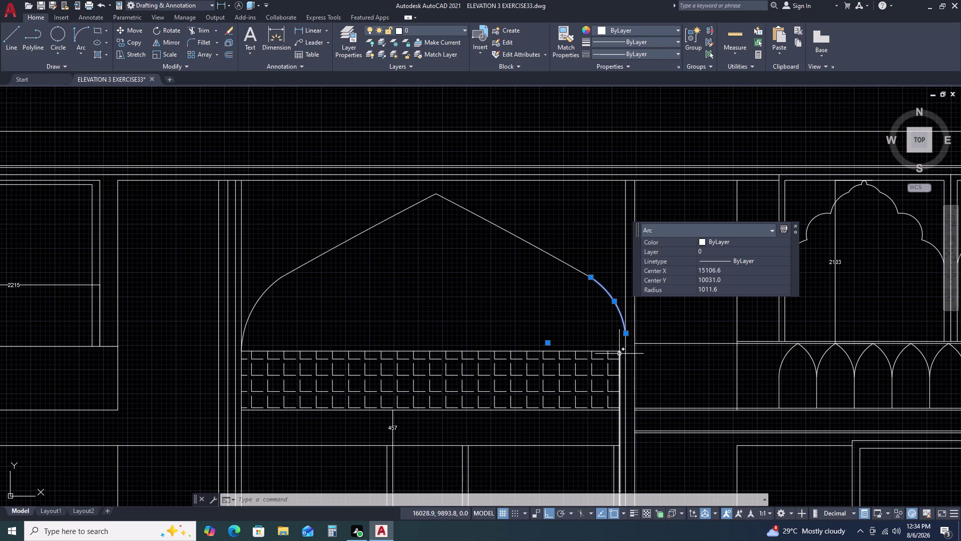
Draw a short line from the right curve's lower end, then undo it.
text(L)
key(space)
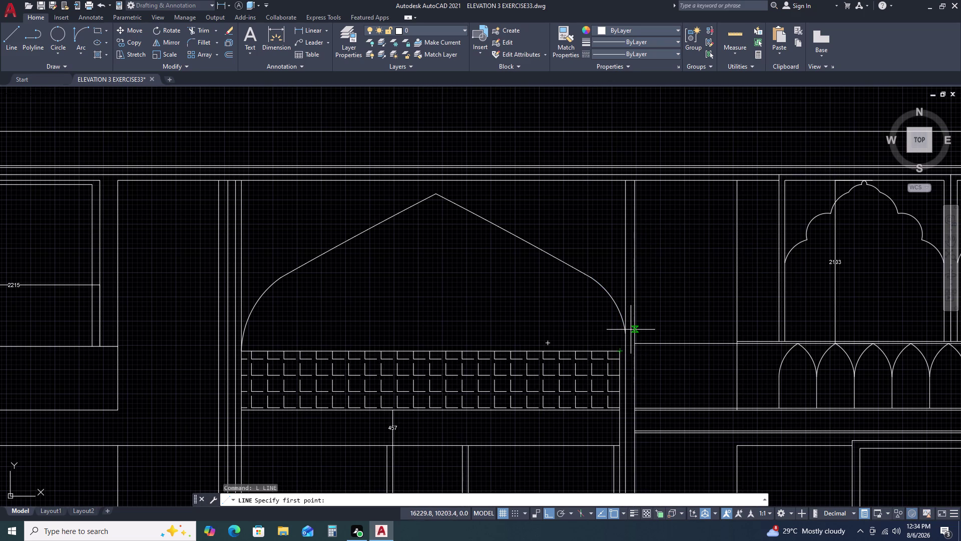
click(617, 353)
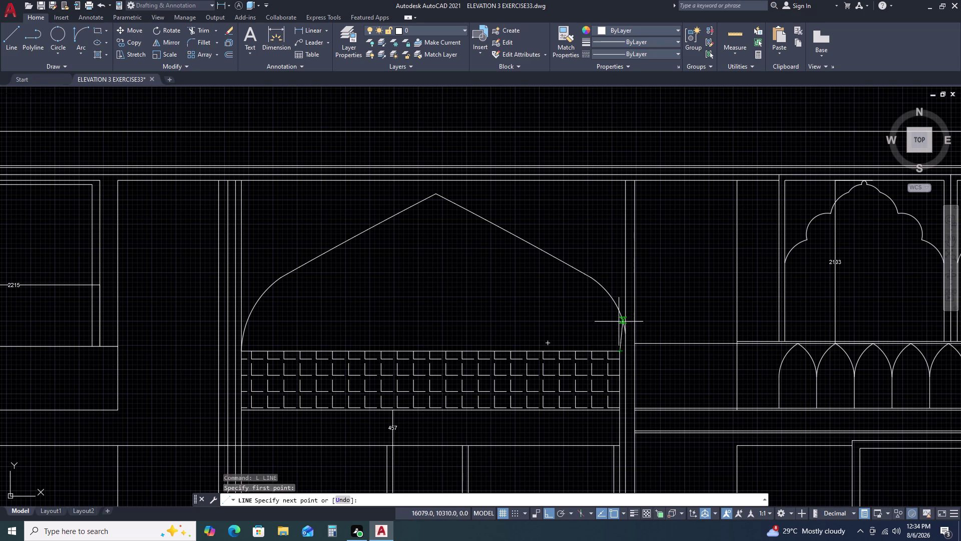
click(618, 318)
key(Escape)
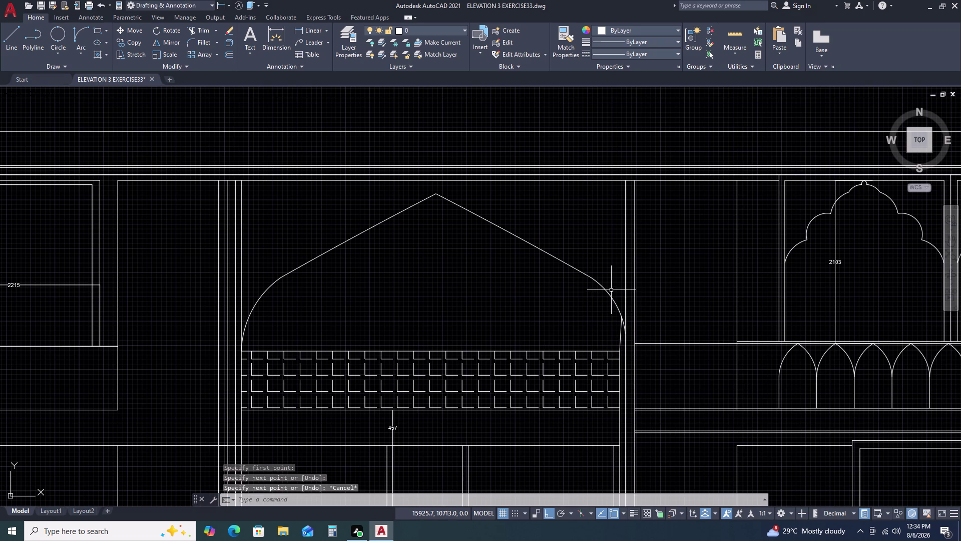
key(ctrl+z)
key(ctrl+z)
scroll(down, 3)
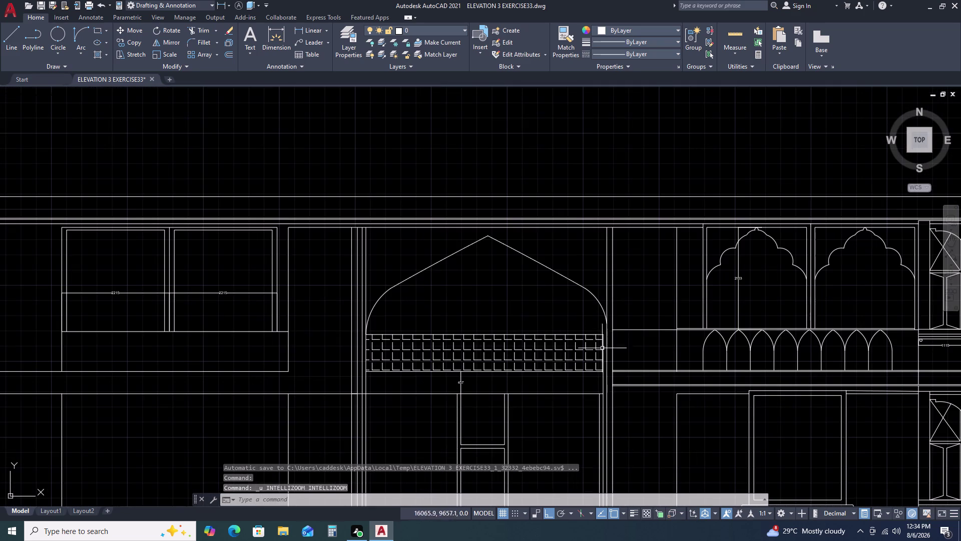
Select the arch's two top edges and start the Offset command.
click(535, 252)
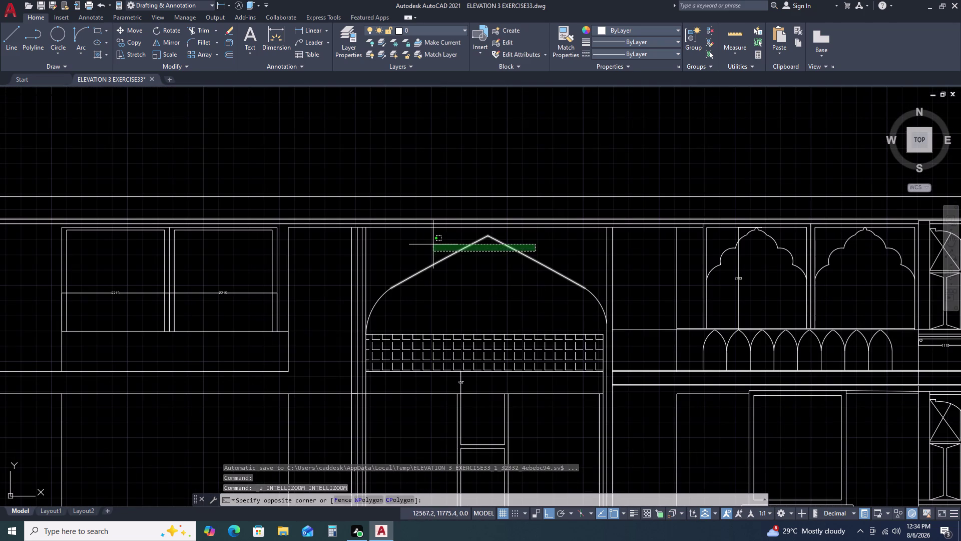
click(432, 245)
key(o)
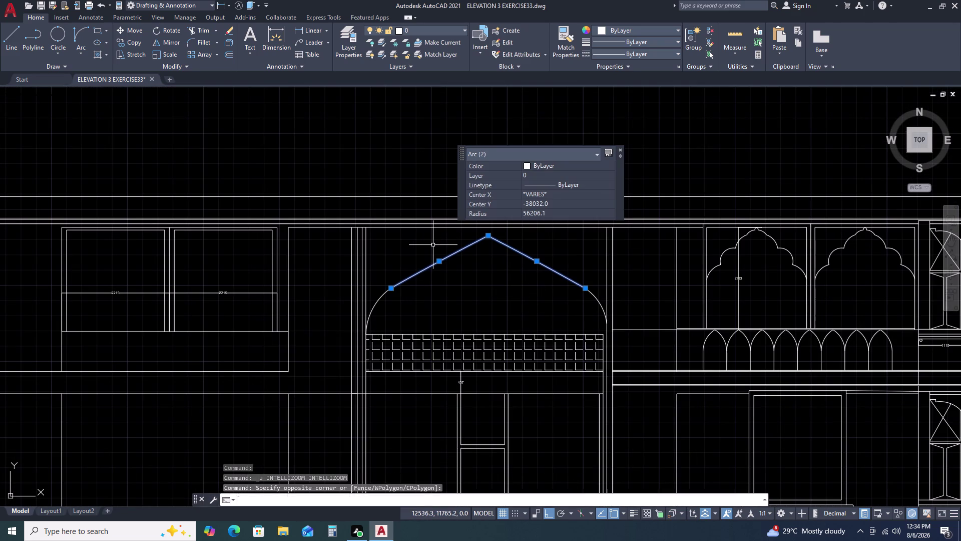
key(space)
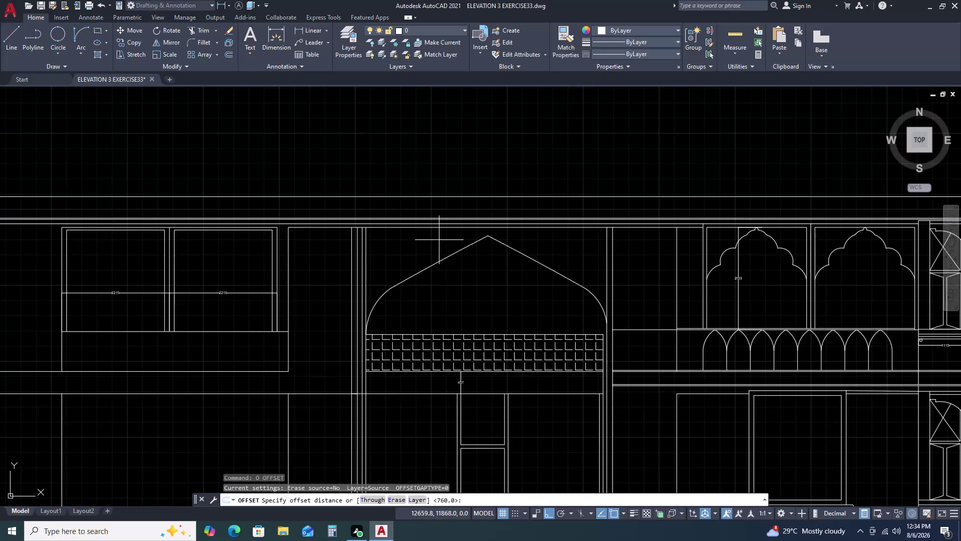
Set the offset distance to 100.
text(1)
text(0-)
key(BackSpace)
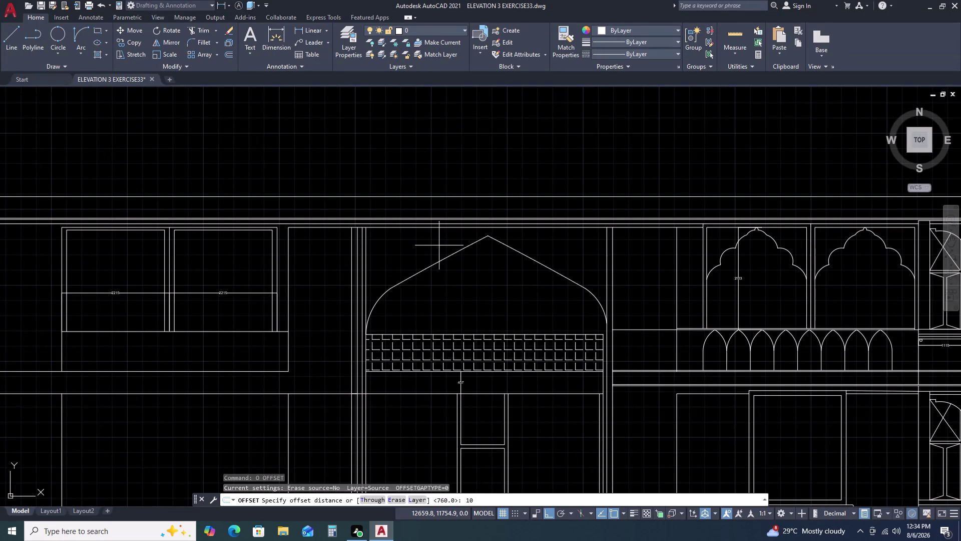
key(0)
key(space)
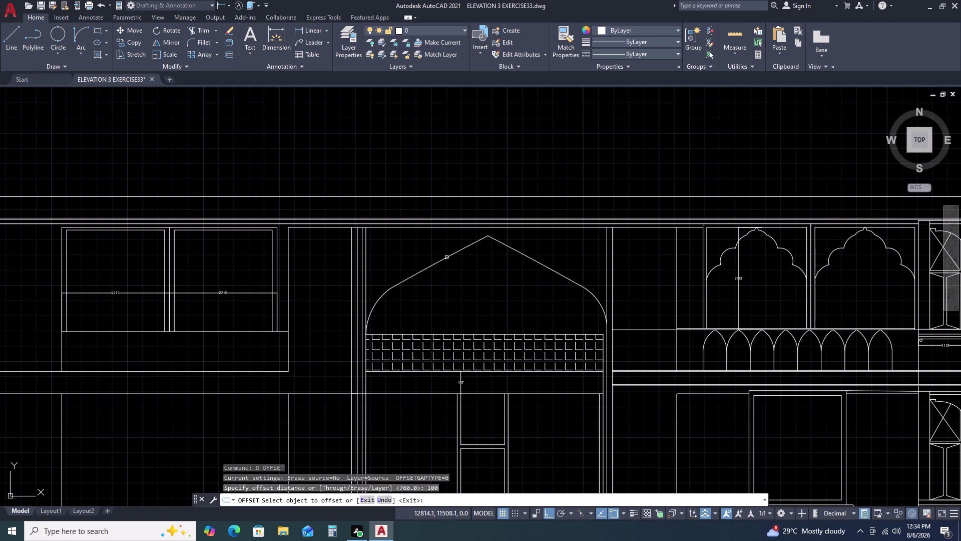
Offset both top slopes and both lower curves 100 units outward.
click(447, 259)
click(448, 242)
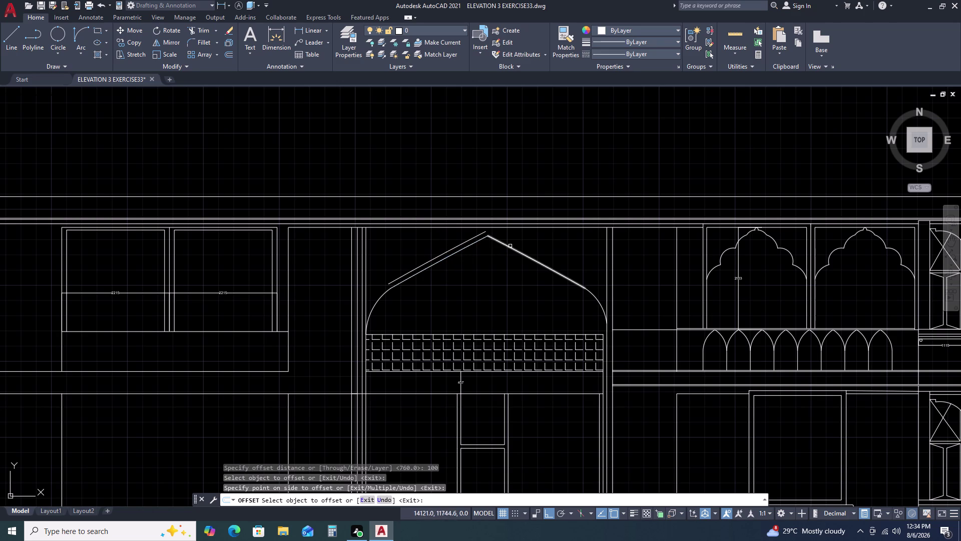
click(512, 243)
click(516, 235)
click(509, 246)
click(519, 240)
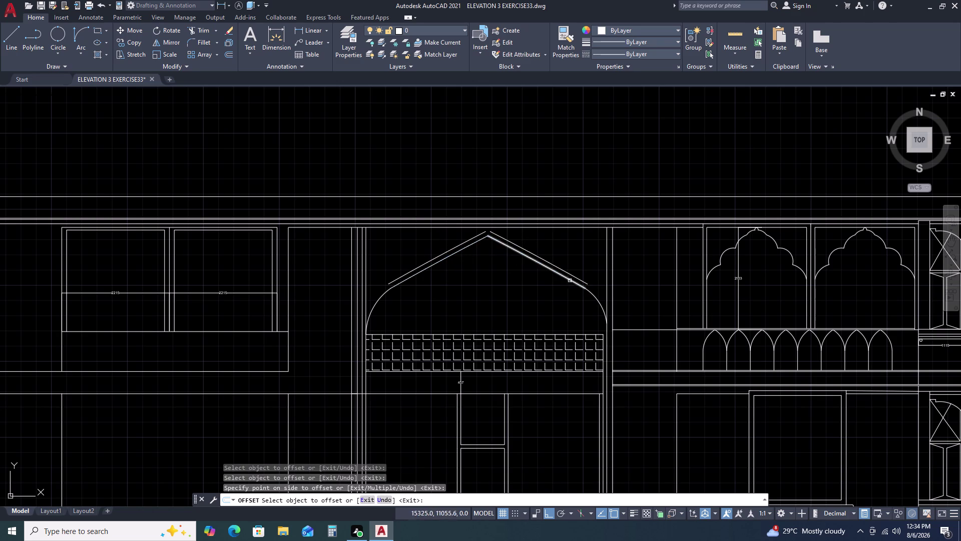
click(594, 292)
click(599, 288)
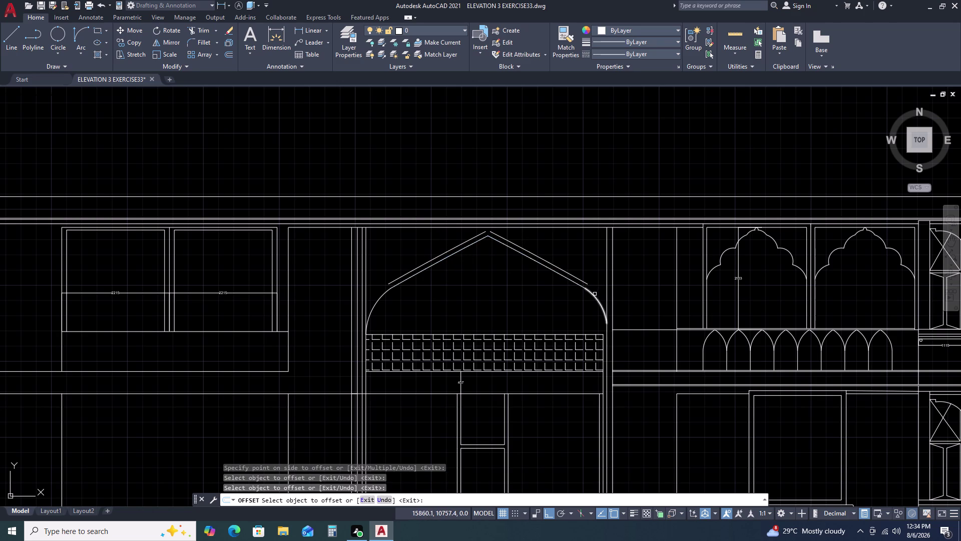
click(594, 294)
click(598, 290)
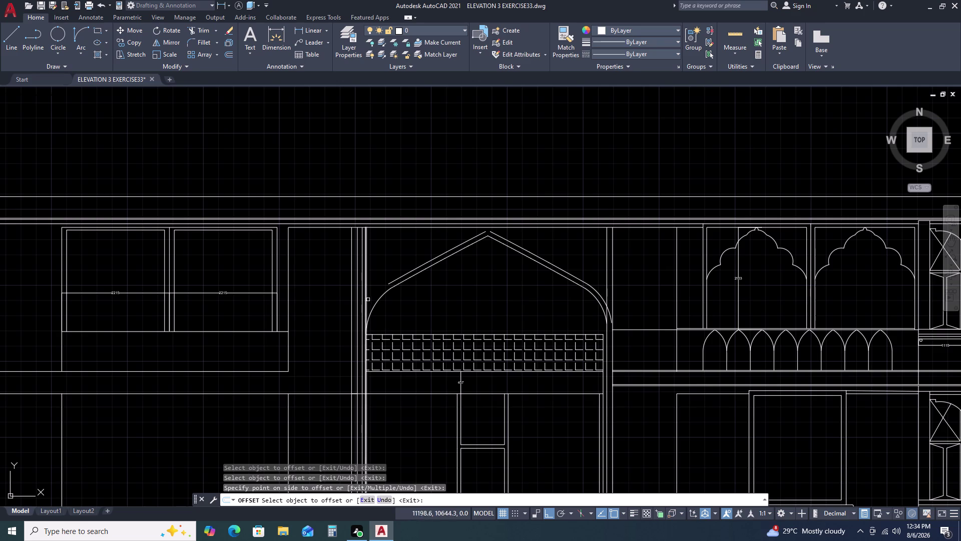
click(376, 301)
click(378, 286)
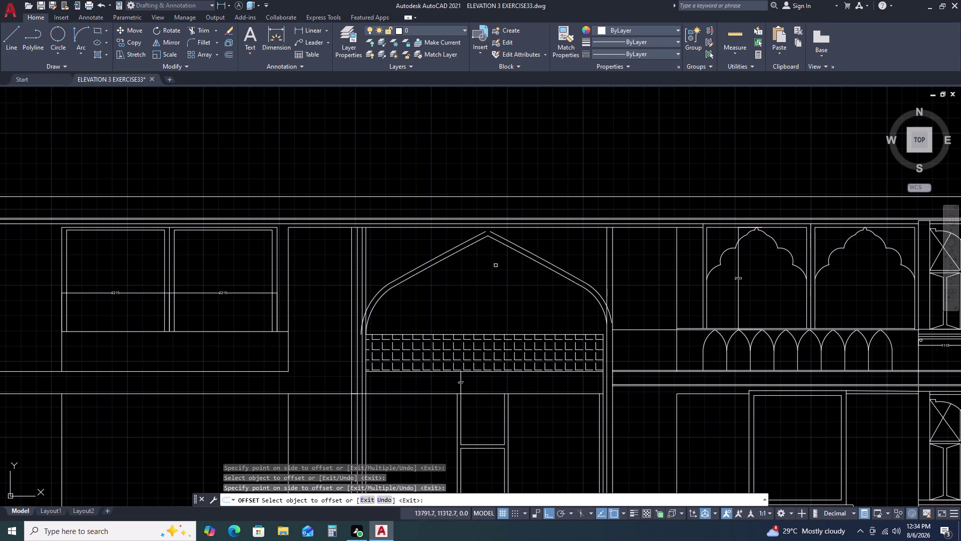
key(Escape)
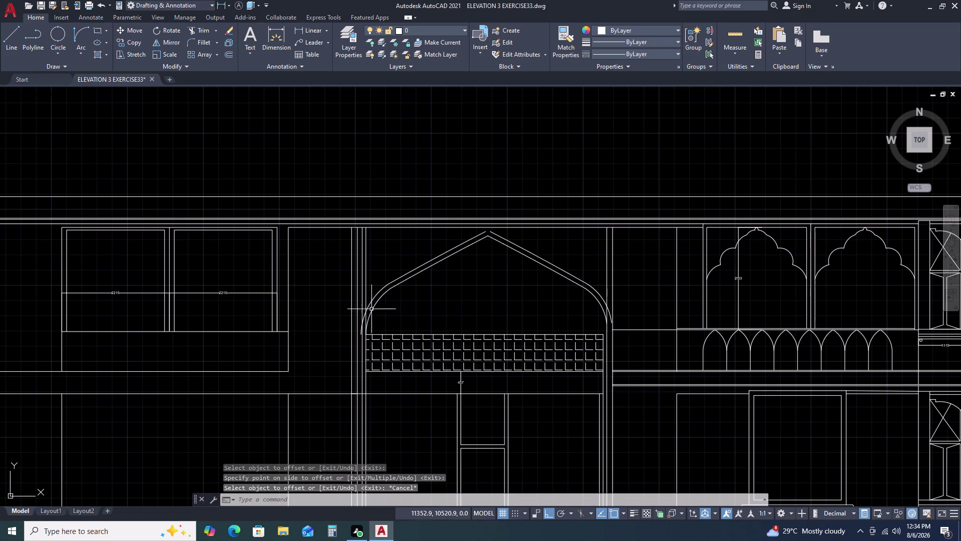
scroll(up, 3)
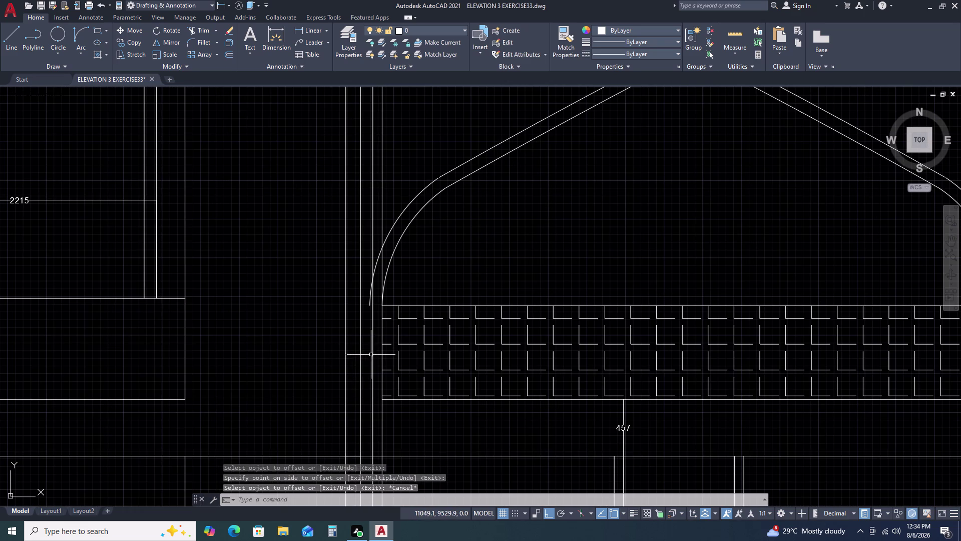
Select the right-side arcs and stretch the inner arc's end down to the lattice top.
scroll(down, 3)
middle_drag(661, 354, 520, 360)
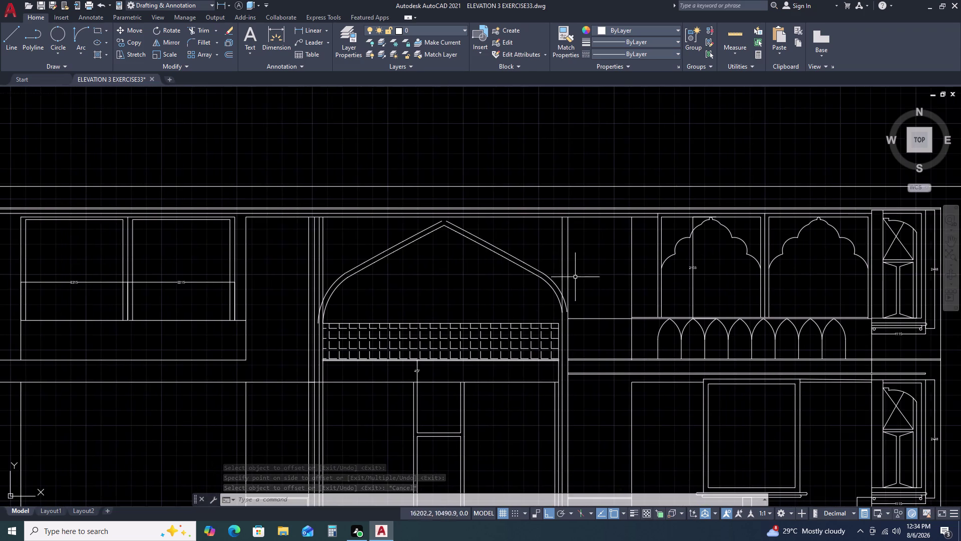
scroll(up, 3)
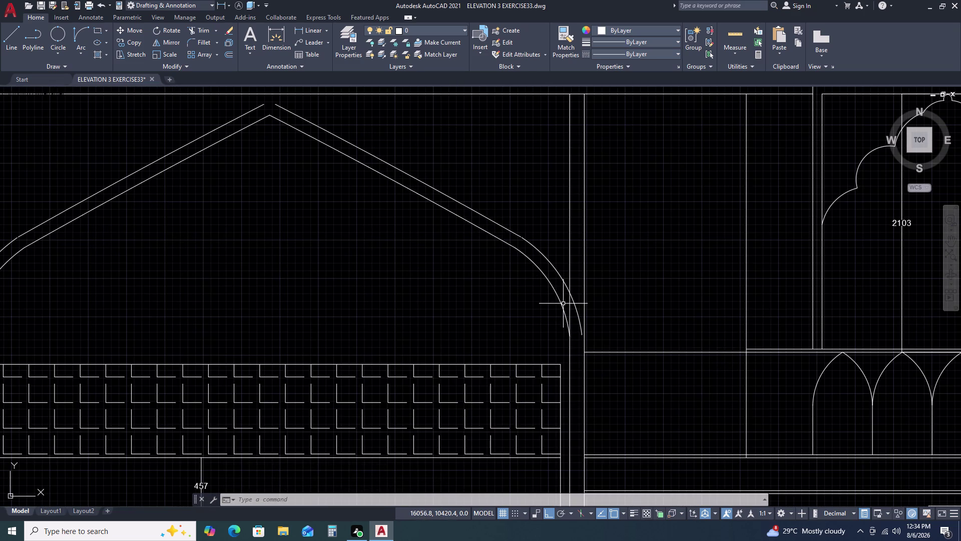
scroll(down, 3)
scroll(down, 3)
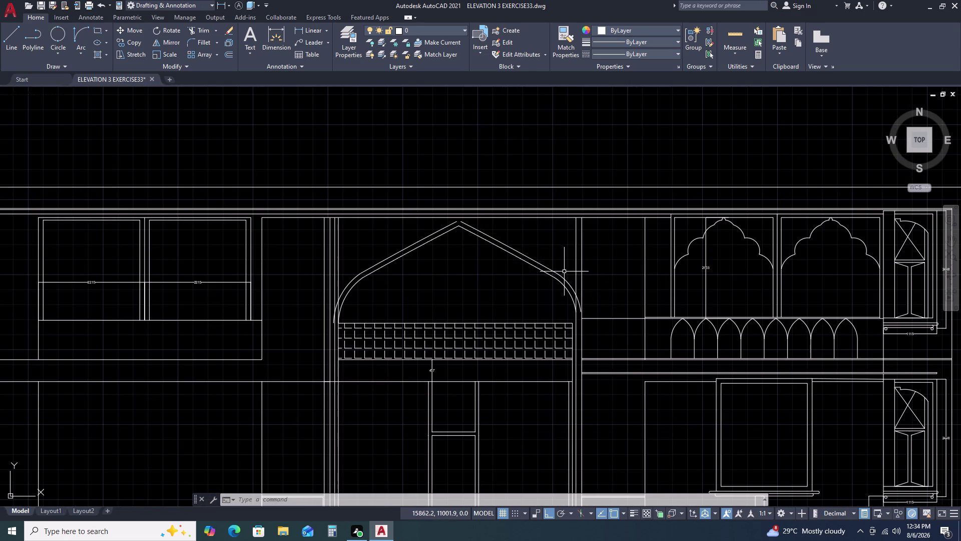
click(564, 270)
click(543, 287)
scroll(up, 3)
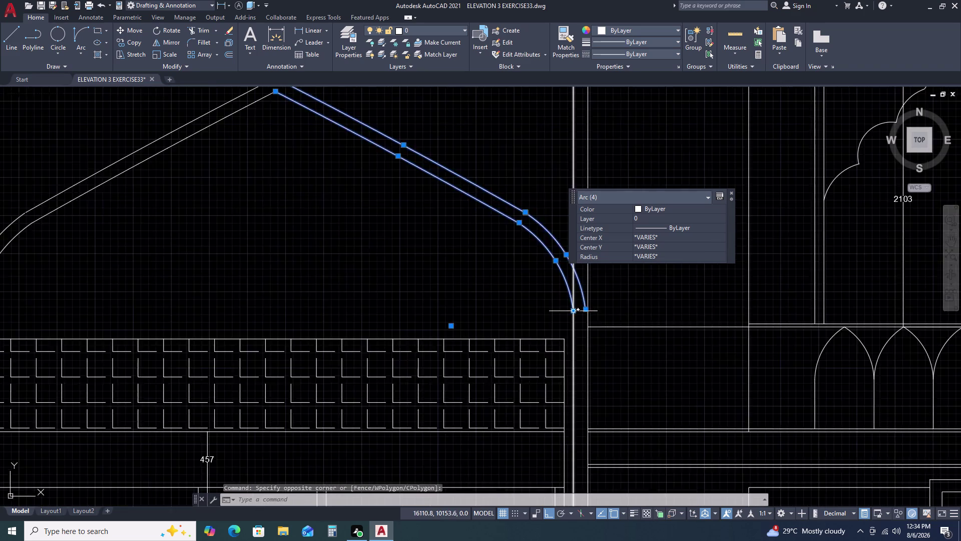
scroll(up, 3)
click(572, 311)
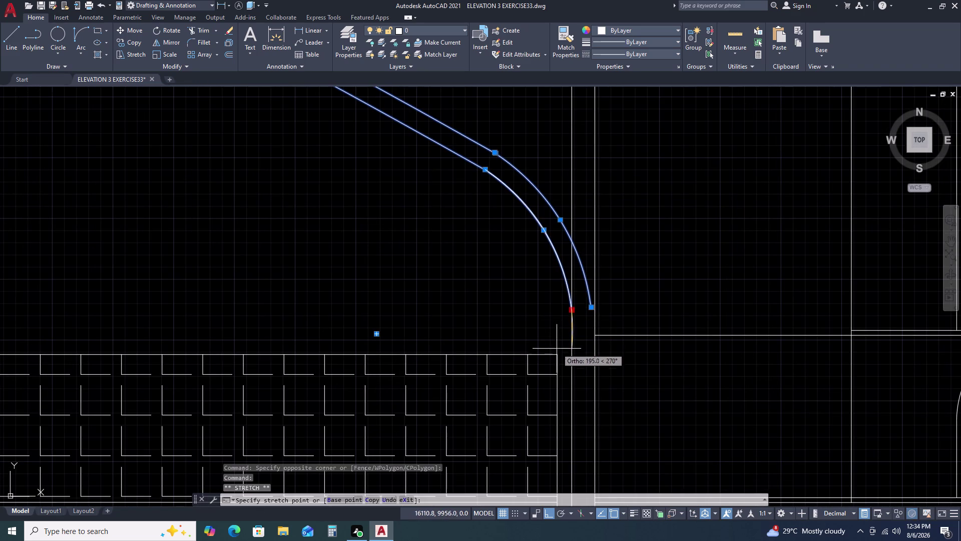
click(558, 354)
Try stretching the outer arc's end further down, then cancel and clear the selection.
click(592, 305)
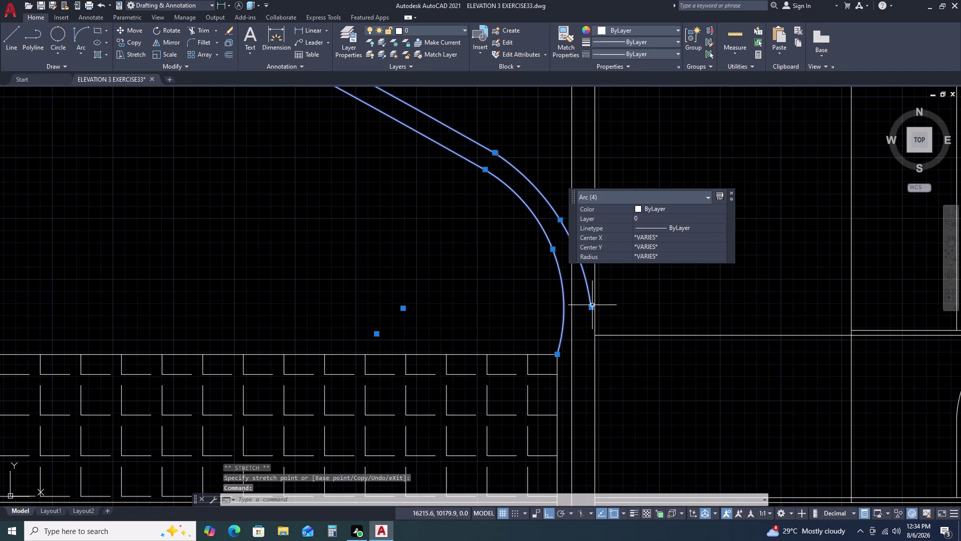
click(590, 305)
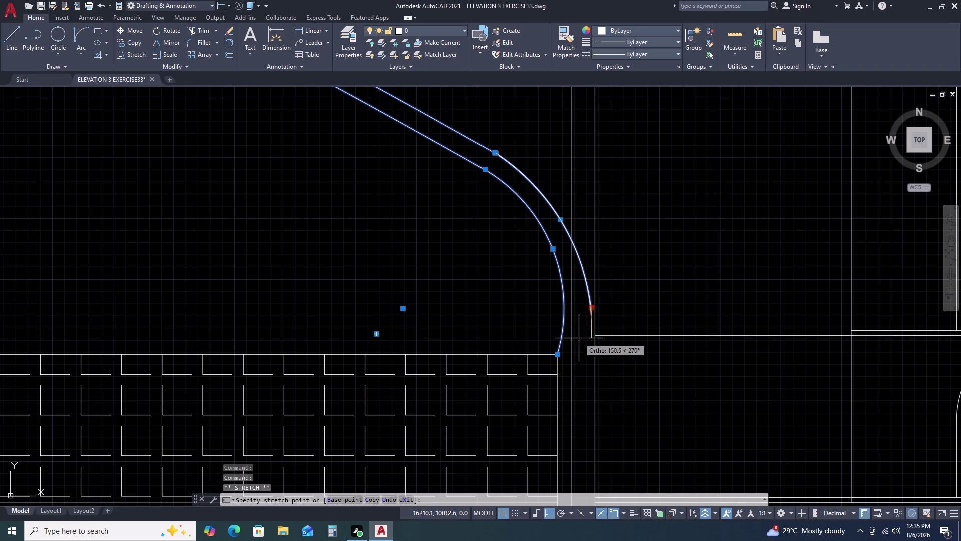
click(570, 350)
key(Escape)
scroll(down, 3)
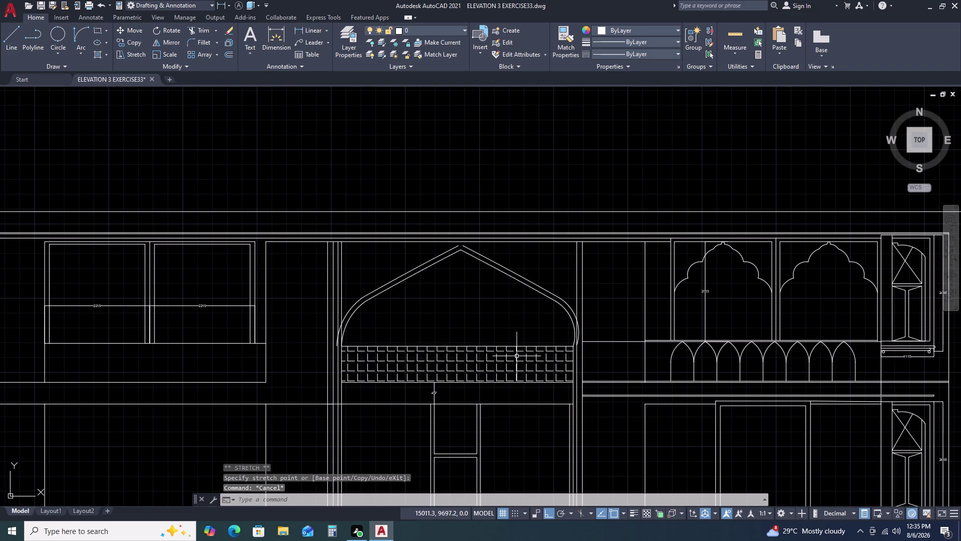
scroll(up, 3)
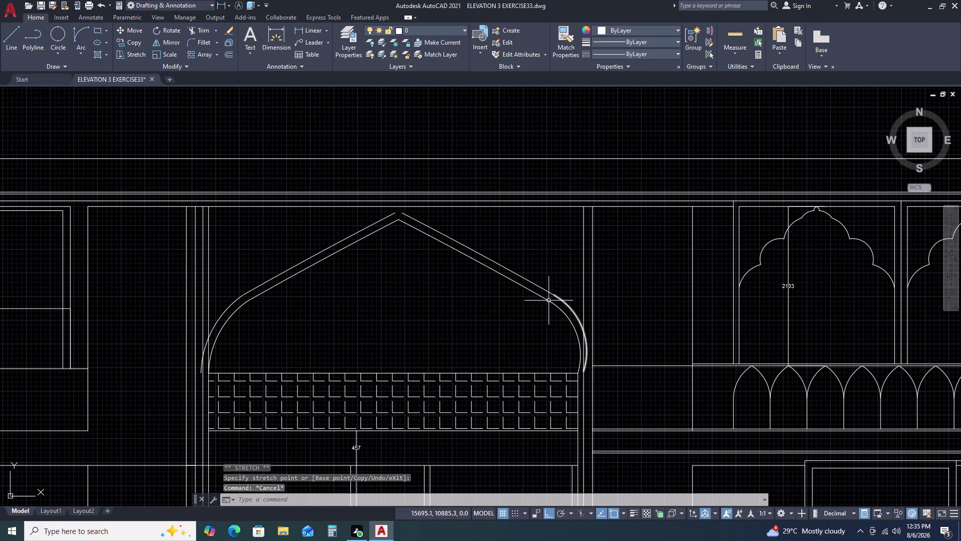
key(Escape)
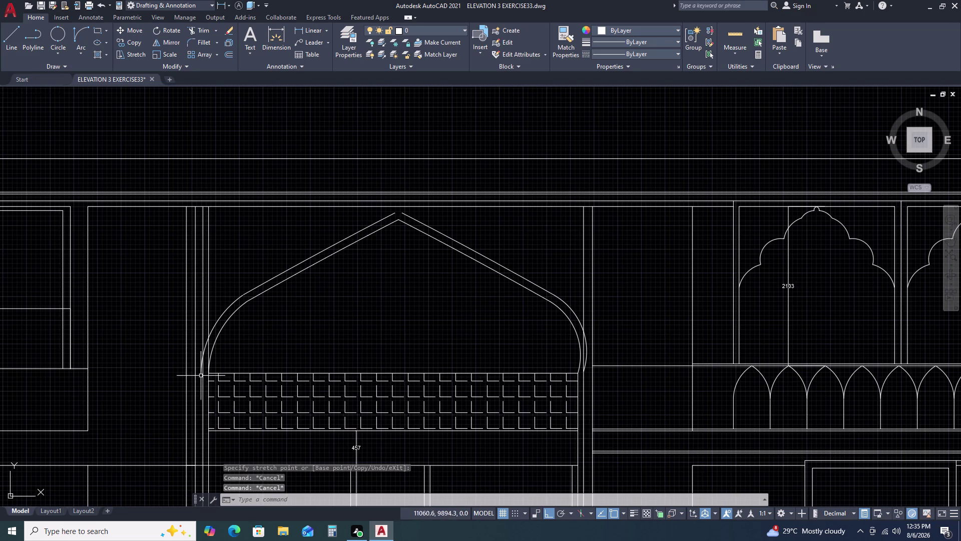
Zoom out to the full drawing, cancel the pending command and undo the last change.
middle_click(200, 371)
middle_drag(200, 372, 229, 312)
middle_click(237, 301)
scroll(down, 3)
scroll(down, 3)
scroll(down, 3)
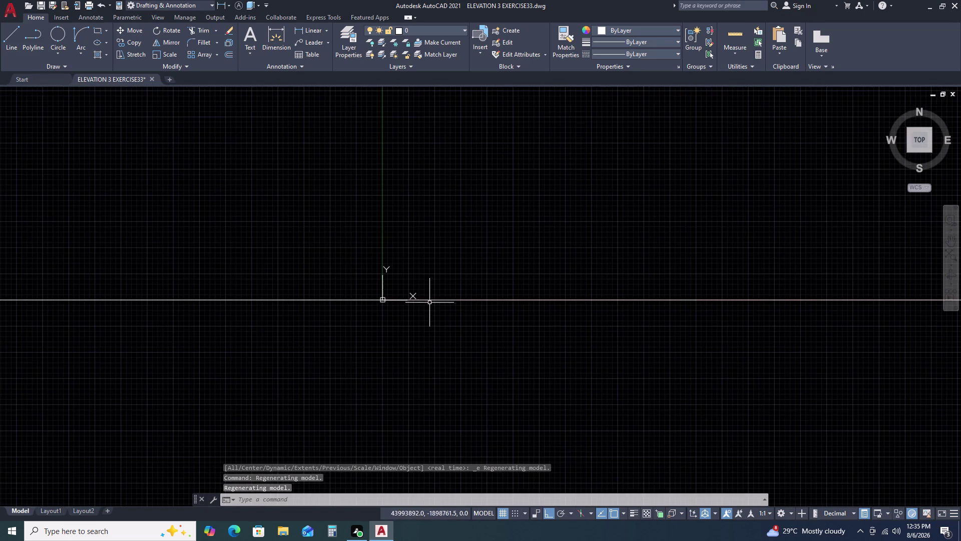
scroll(down, 3)
key(Escape)
key(Escape)
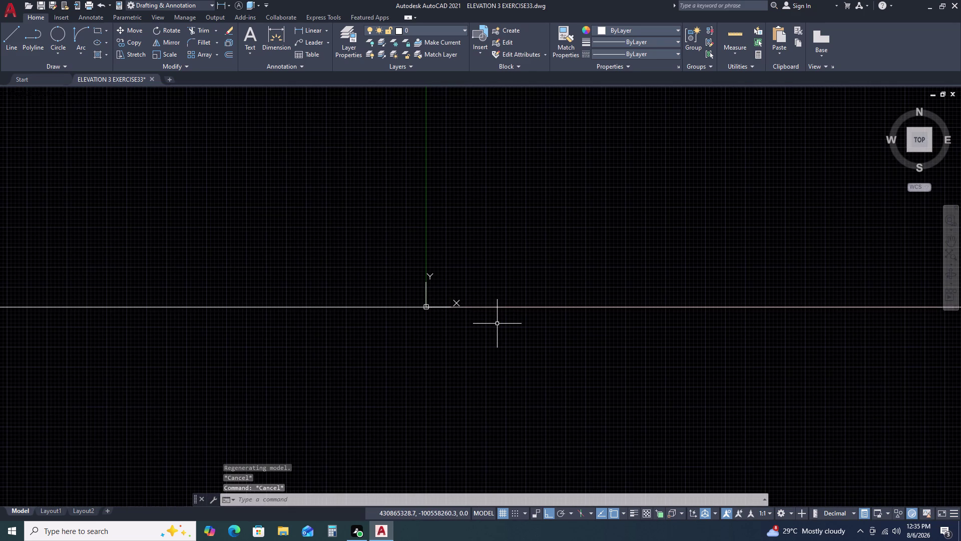
key(ctrl+z)
scroll(down, 3)
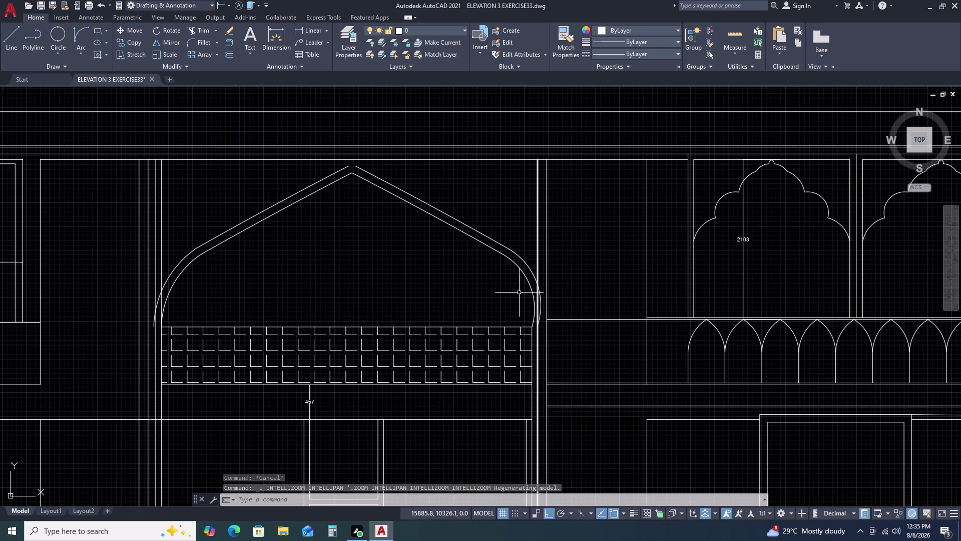
click(513, 225)
click(224, 194)
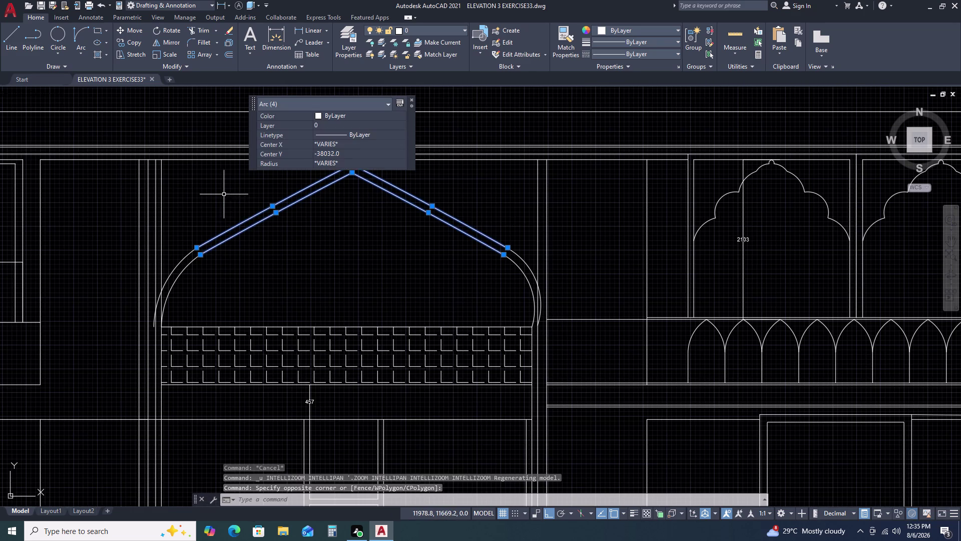
scroll(down, 3)
key(Escape)
Window-select the nine arch objects and copy them to a spot right of the elevation.
click(338, 234)
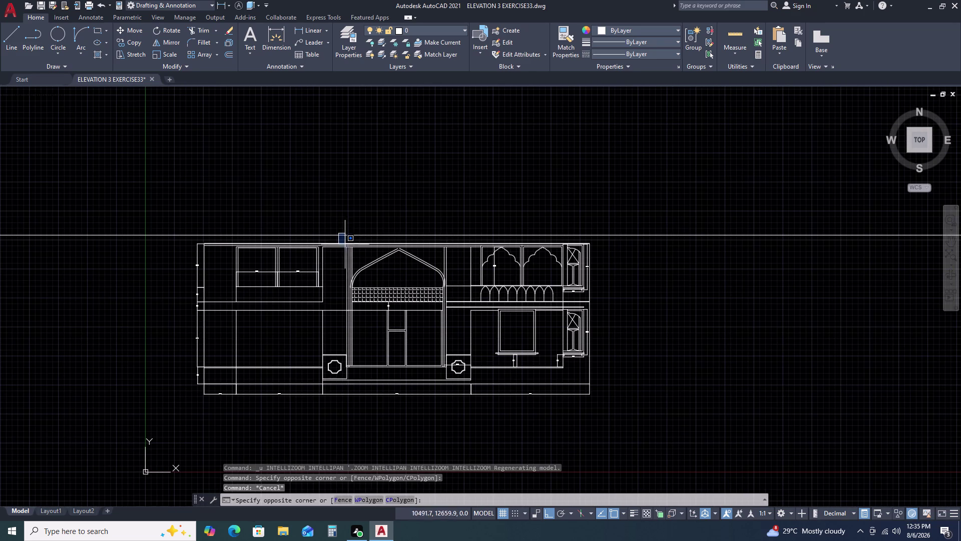
click(448, 292)
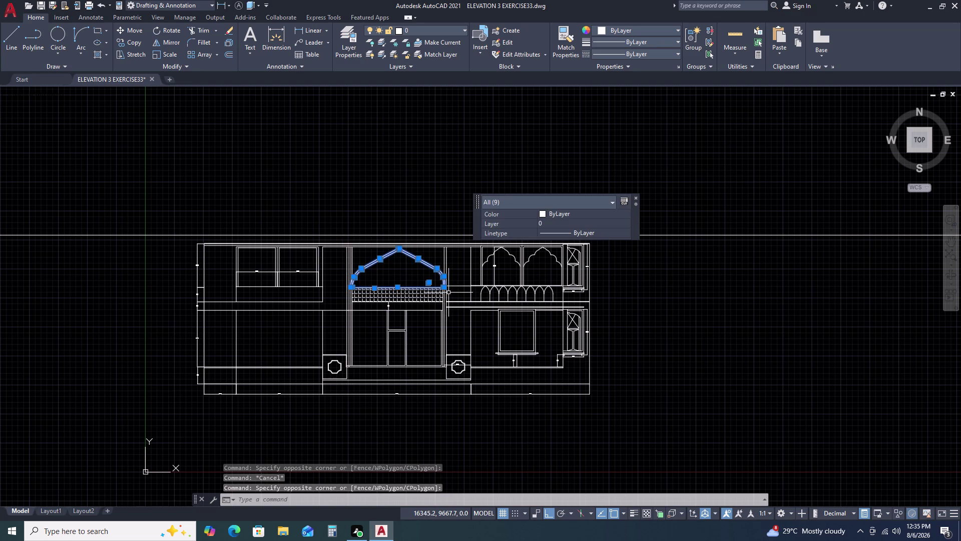
key(c)
text(O)
key(space)
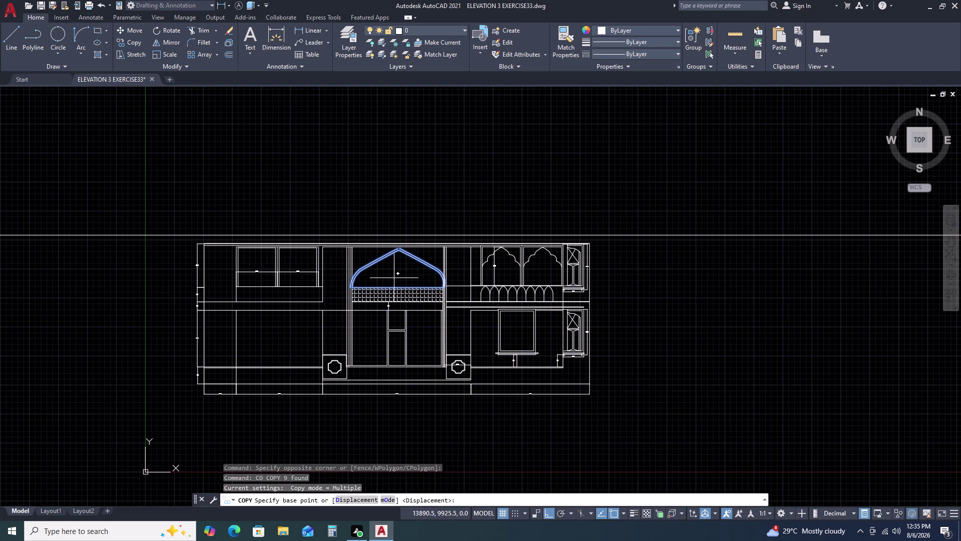
click(393, 277)
double_click(839, 289)
key(Escape)
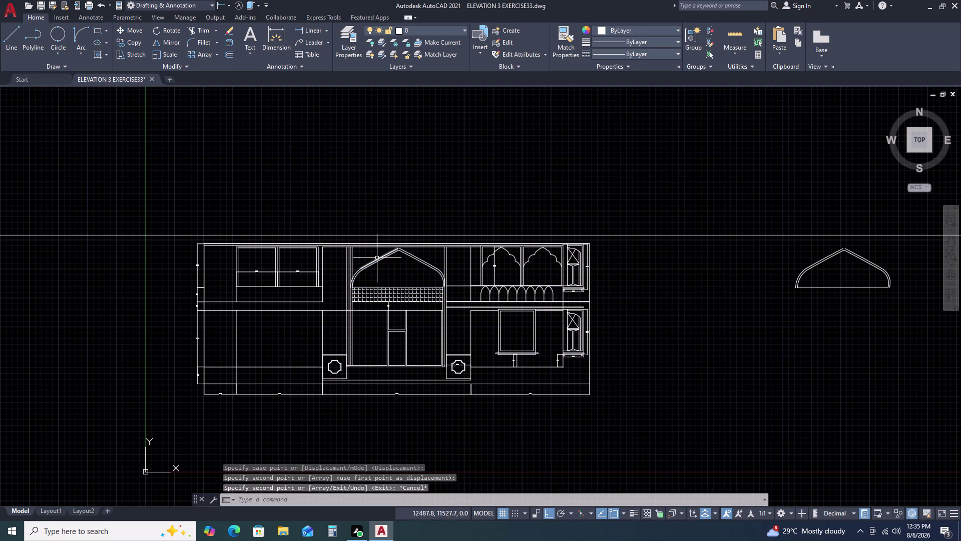
scroll(up, 3)
click(426, 245)
click(424, 247)
Delete the original arch's upper slopes and the leftover slanted line.
drag(415, 250, 411, 251)
double_click(305, 237)
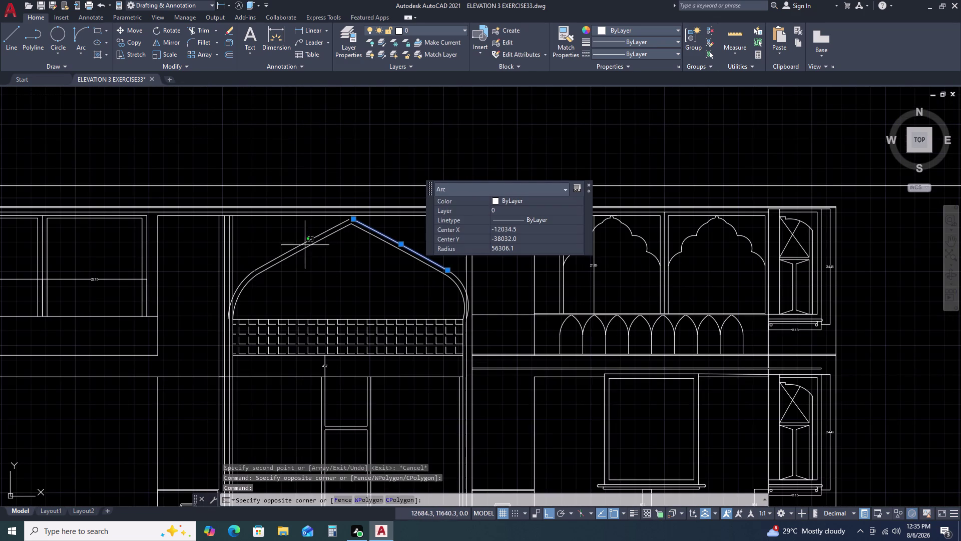
click(303, 276)
key(Delete)
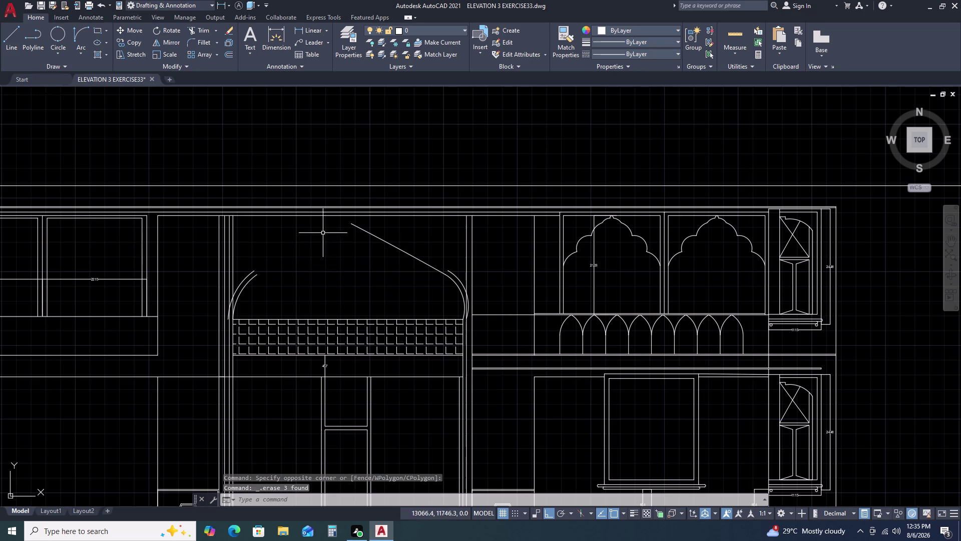
click(324, 225)
click(493, 317)
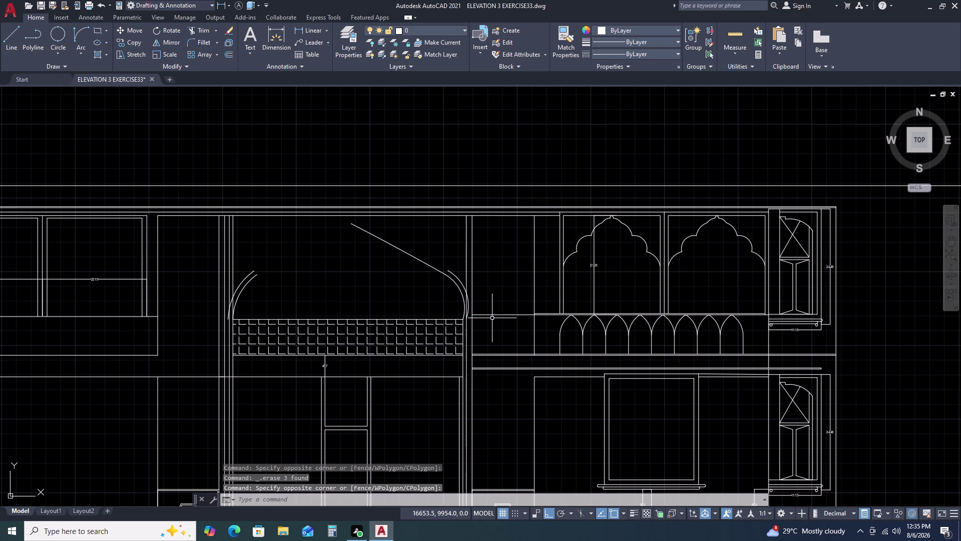
key(Delete)
Delete the original arch's remaining right and left curves.
click(463, 272)
click(421, 281)
key(Delete)
click(290, 286)
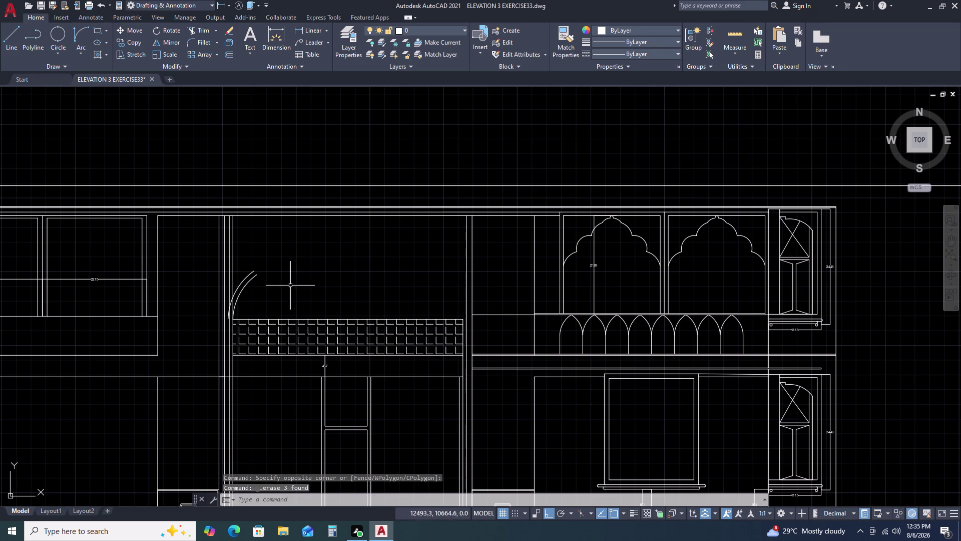
click(246, 256)
key(Delete)
scroll(down, 3)
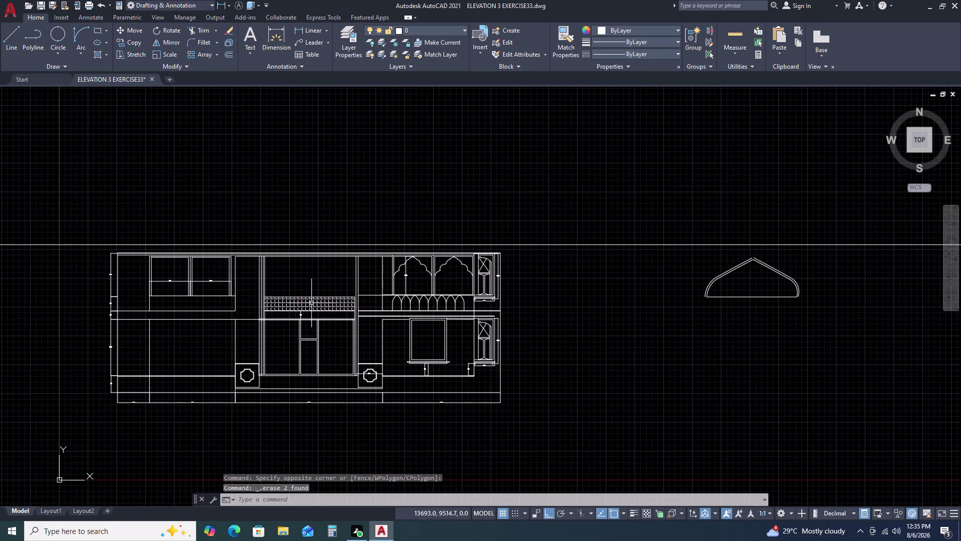
scroll(up, 3)
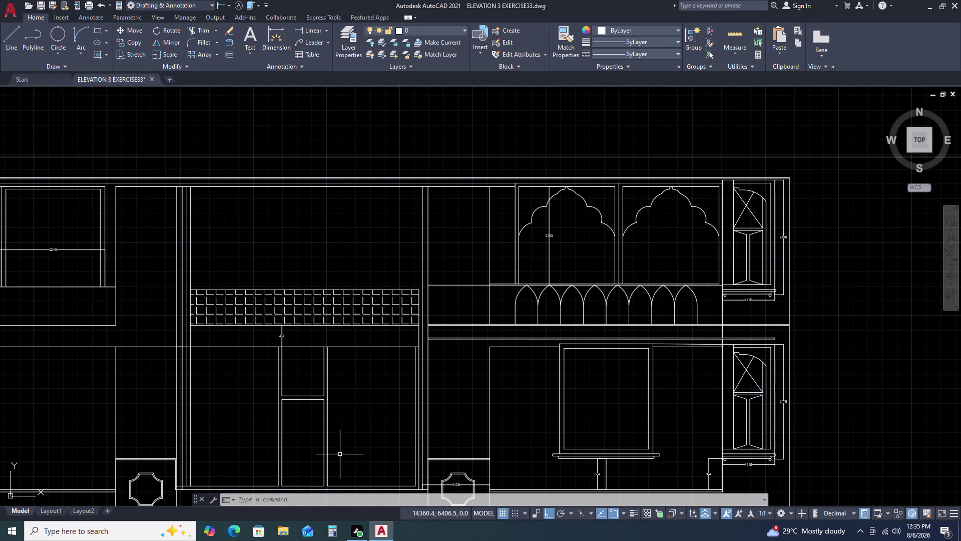
scroll(up, 3)
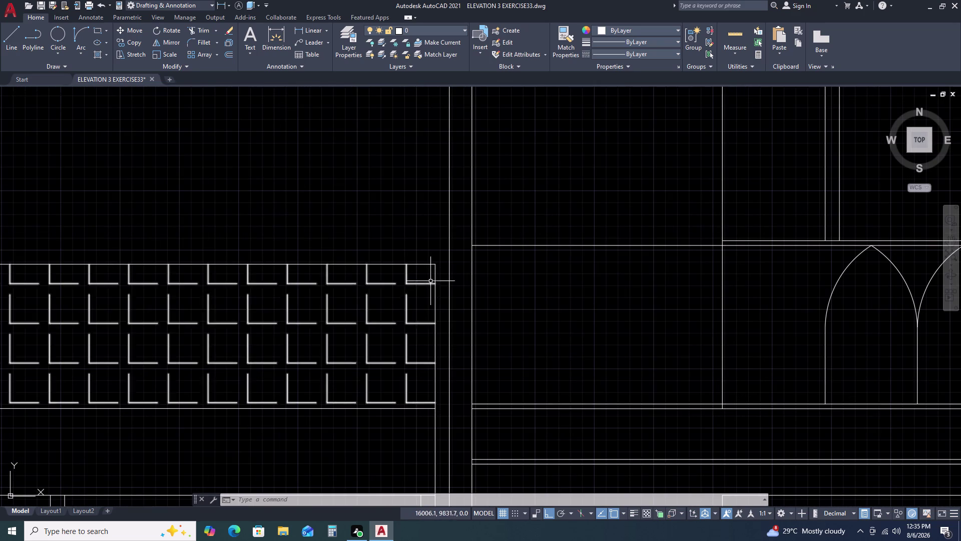
click(435, 276)
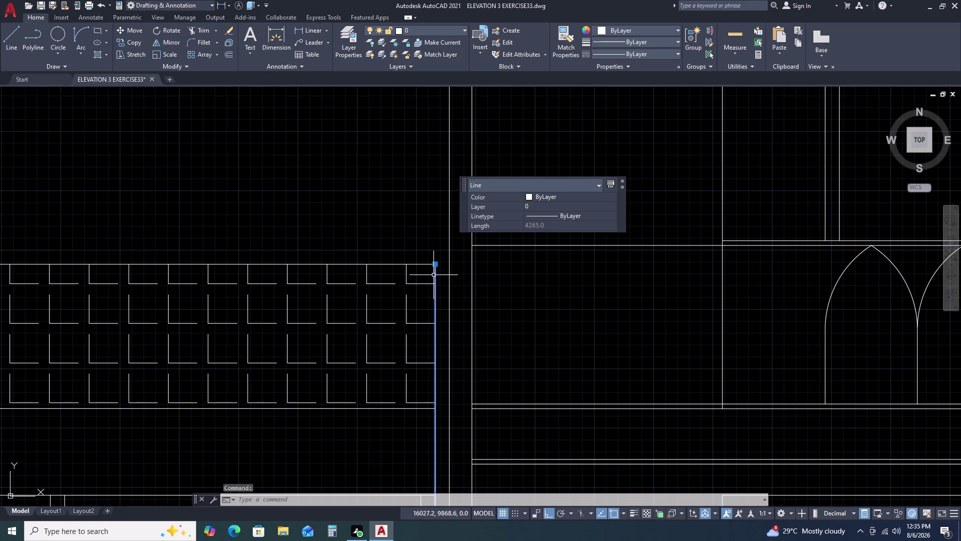
key(Escape)
text(EX)
key(space)
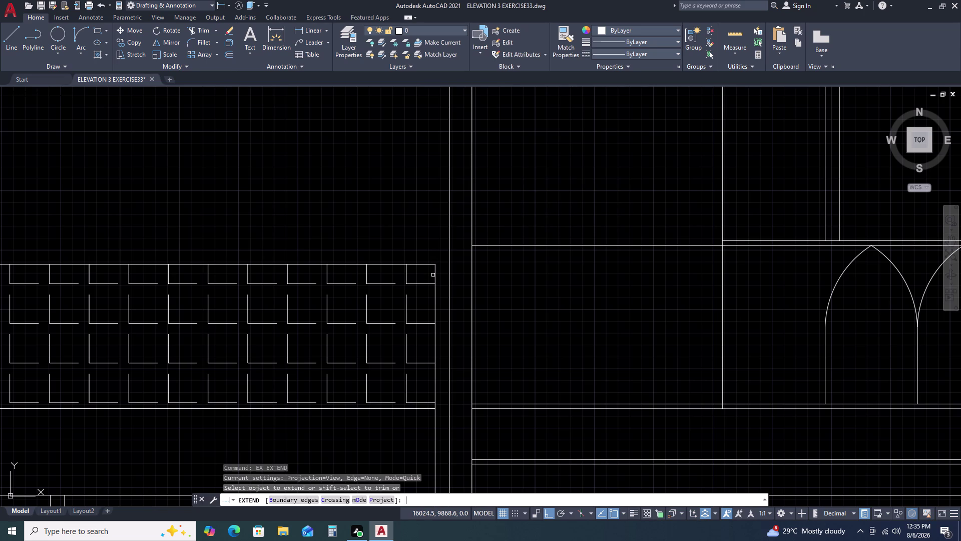
click(435, 275)
scroll(down, 3)
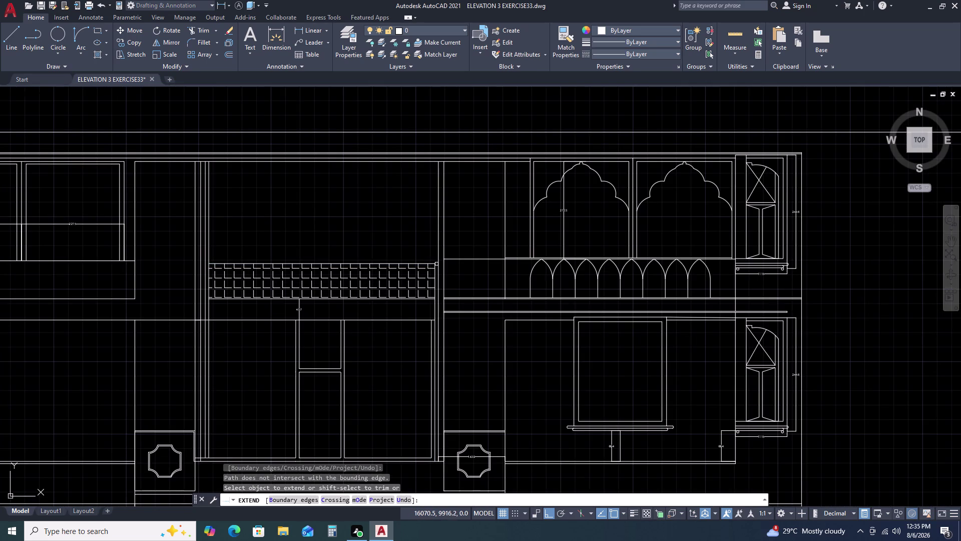
scroll(up, 3)
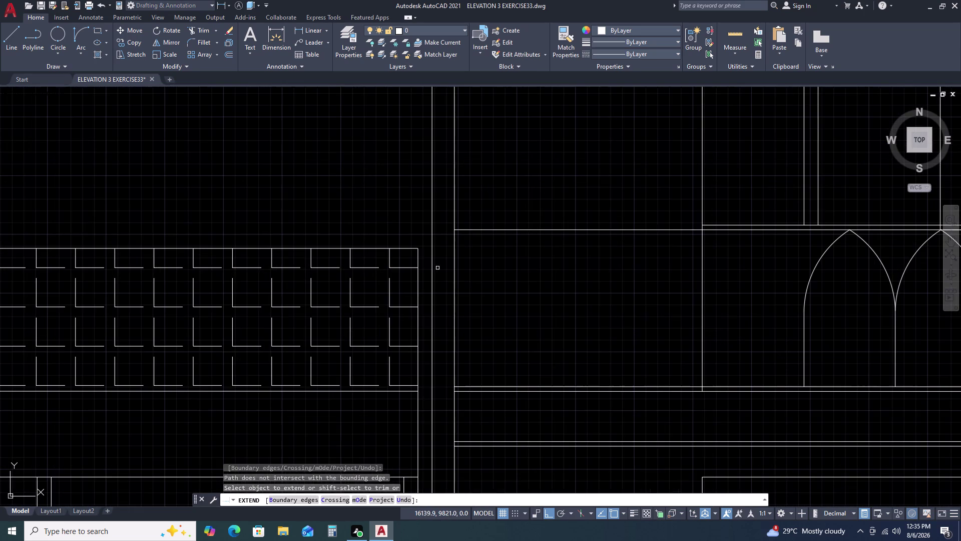
scroll(down, 3)
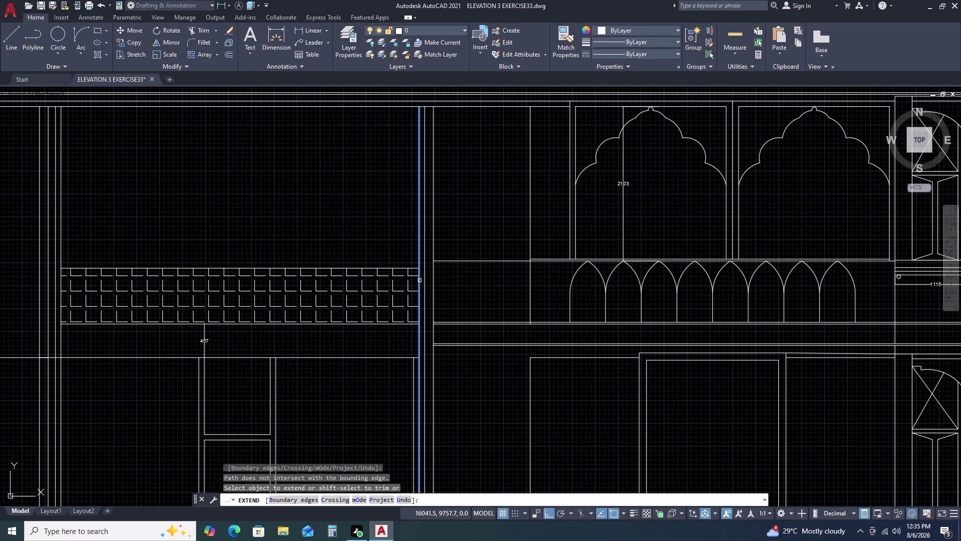
click(419, 280)
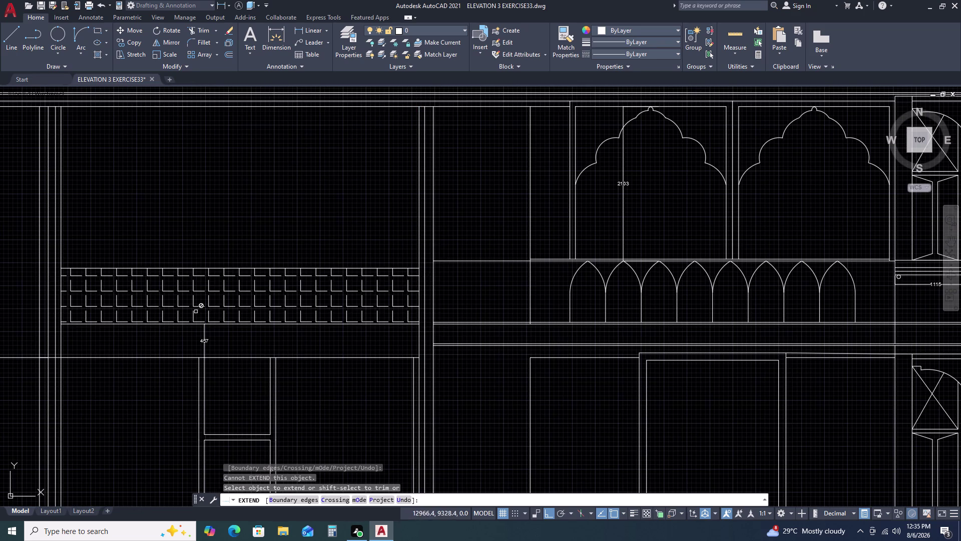
key(Escape)
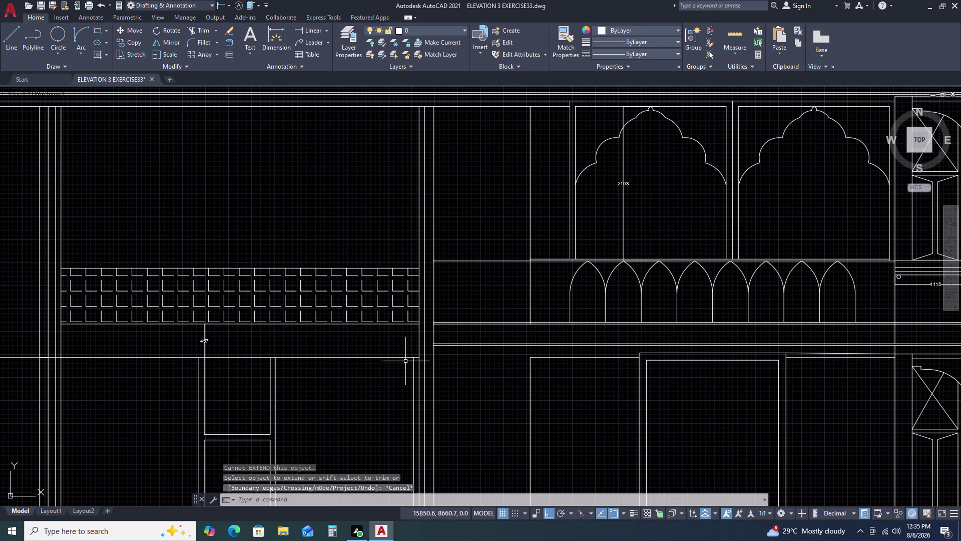
scroll(up, 3)
scroll(down, 3)
middle_drag(219, 297, 258, 311)
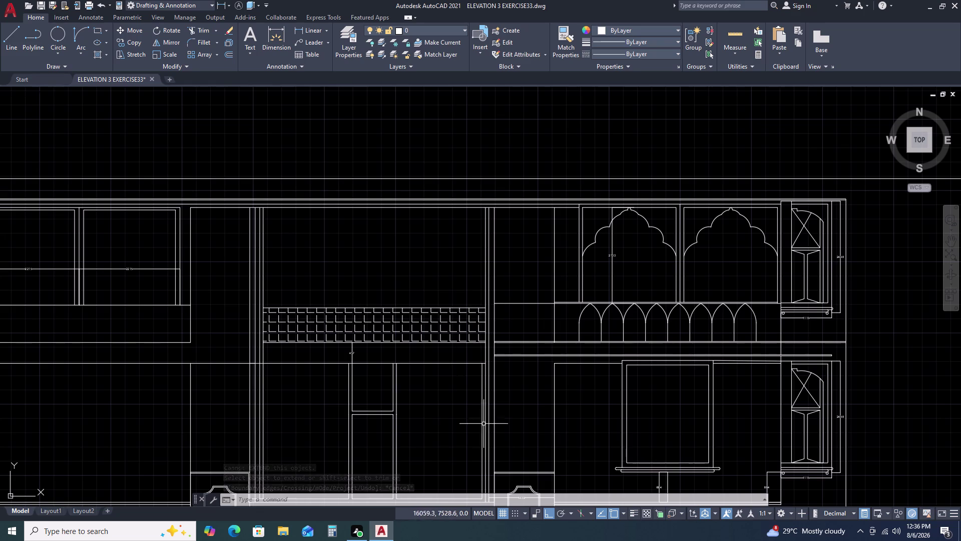
key(a)
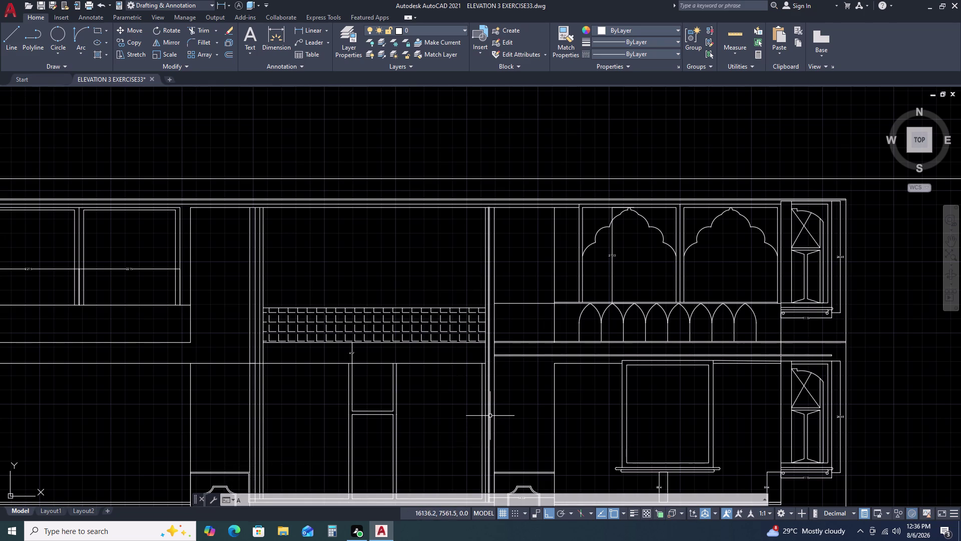
key(Escape)
scroll(down, 3)
key(Escape)
middle_drag(755, 411, 751, 411)
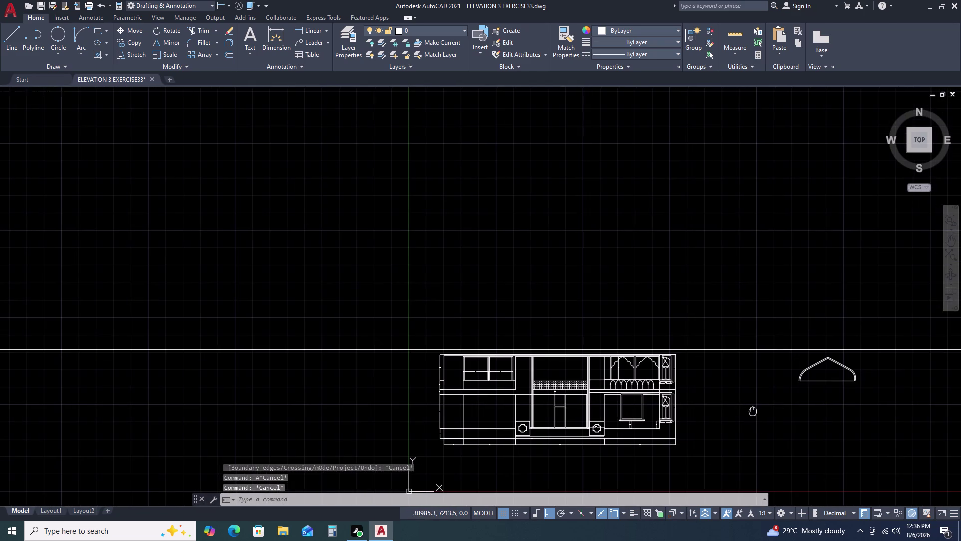
Delete the straight base line under the separate arch outline.
middle_drag(751, 411, 699, 389)
scroll(up, 3)
double_click(795, 332)
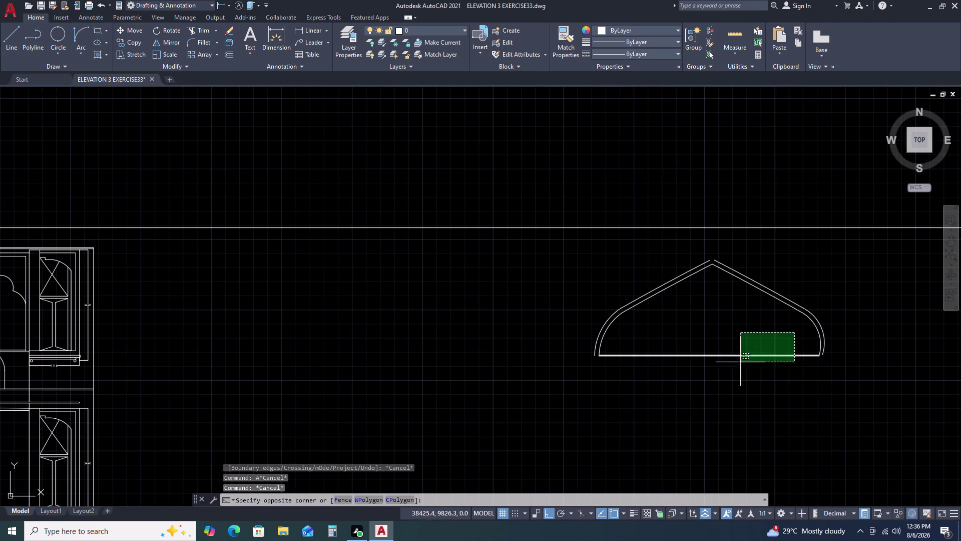
double_click(699, 383)
click(698, 387)
key(Delete)
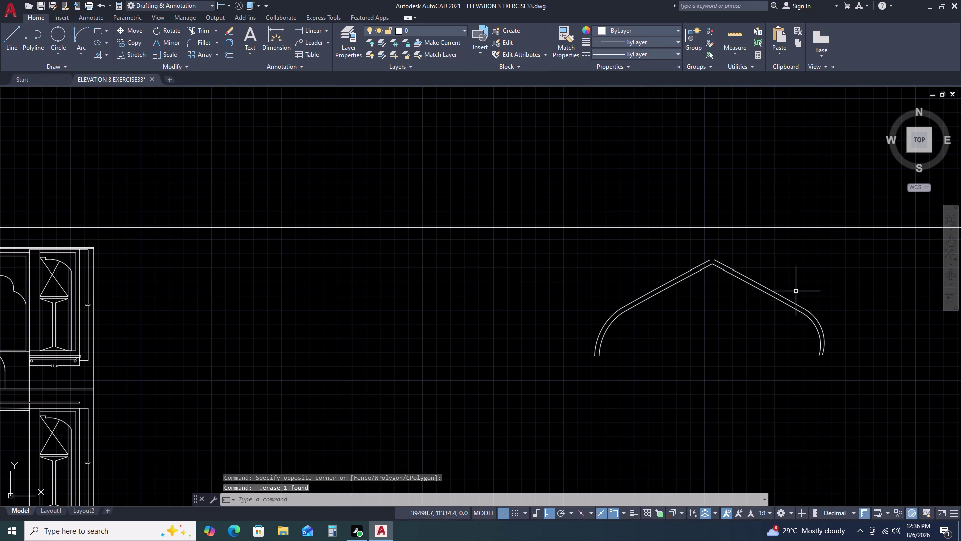
Erase and undo the arch's right half, then delete only the outer right arc.
click(815, 281)
double_click(749, 352)
key(Delete)
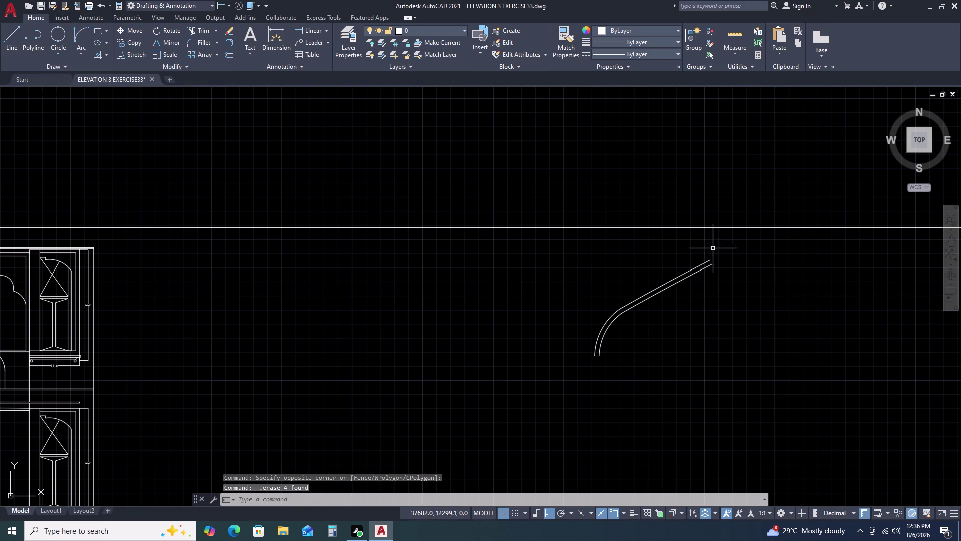
key(ctrl+z)
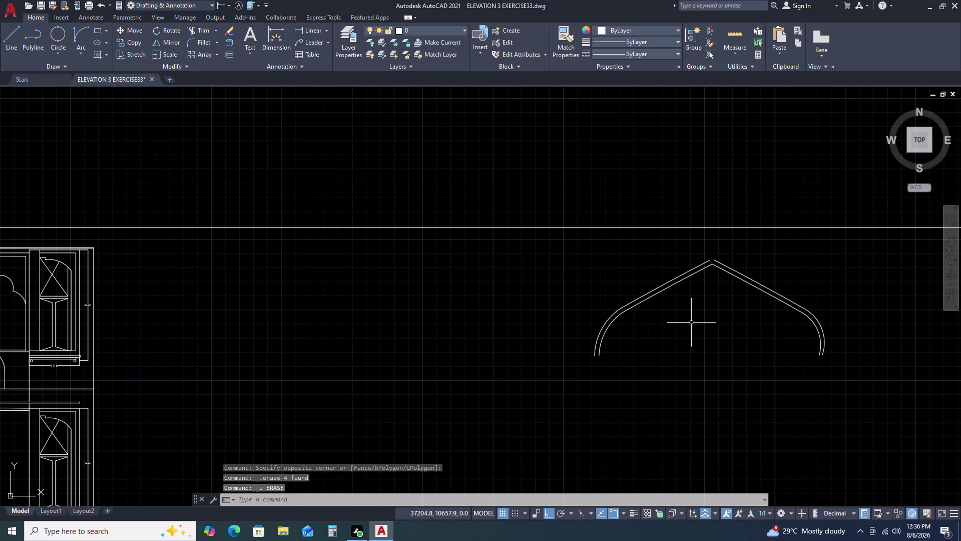
click(824, 339)
key(Delete)
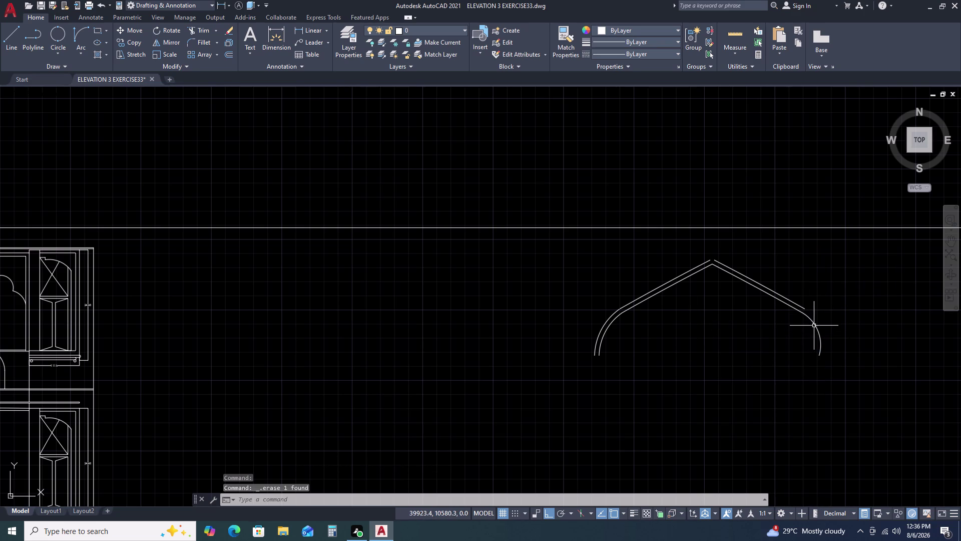
Offset the right arc 100 units to its outside.
click(814, 324)
key(o)
key(space)
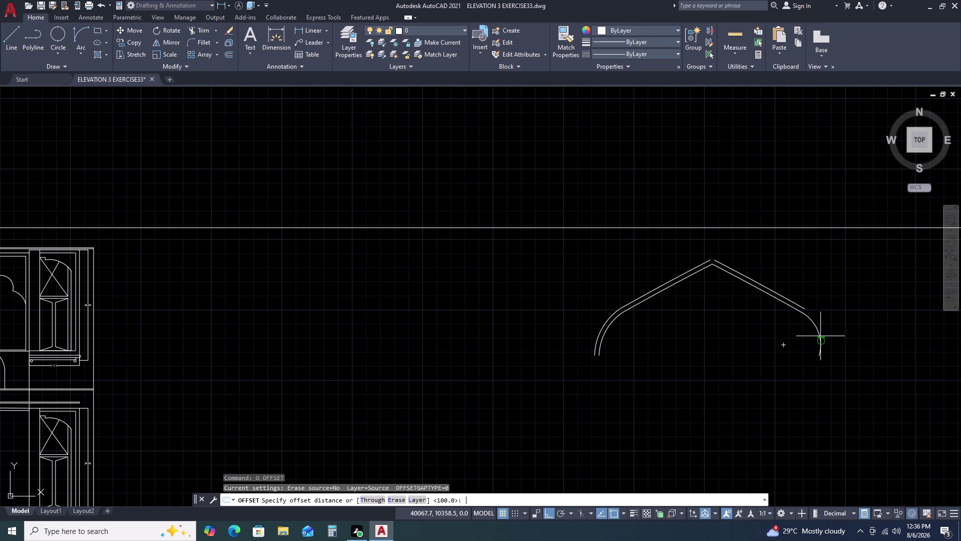
key(1)
key(0)
text(0-)
key(BackSpace)
key(space)
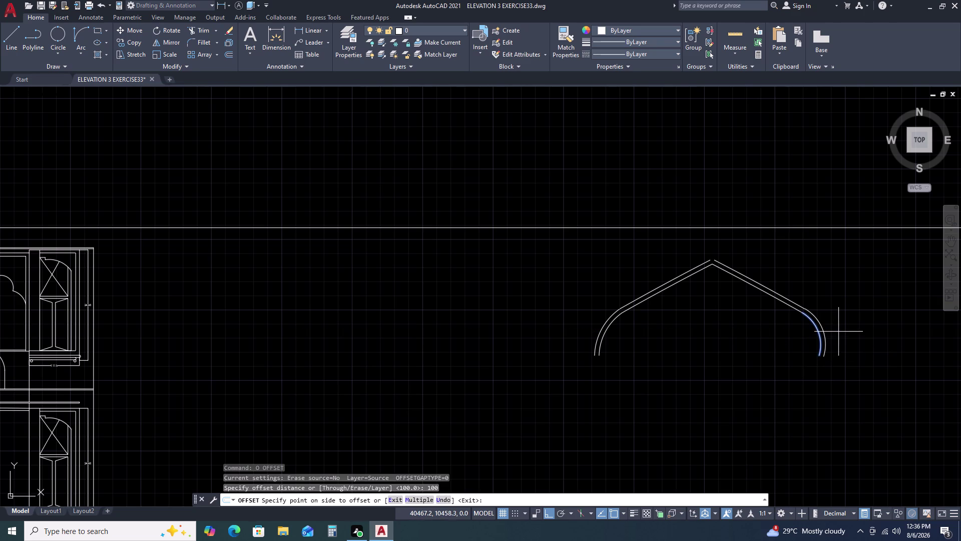
click(839, 332)
key(Escape)
Window-select and delete the entire left half of the arch.
scroll(up, 3)
scroll(down, 3)
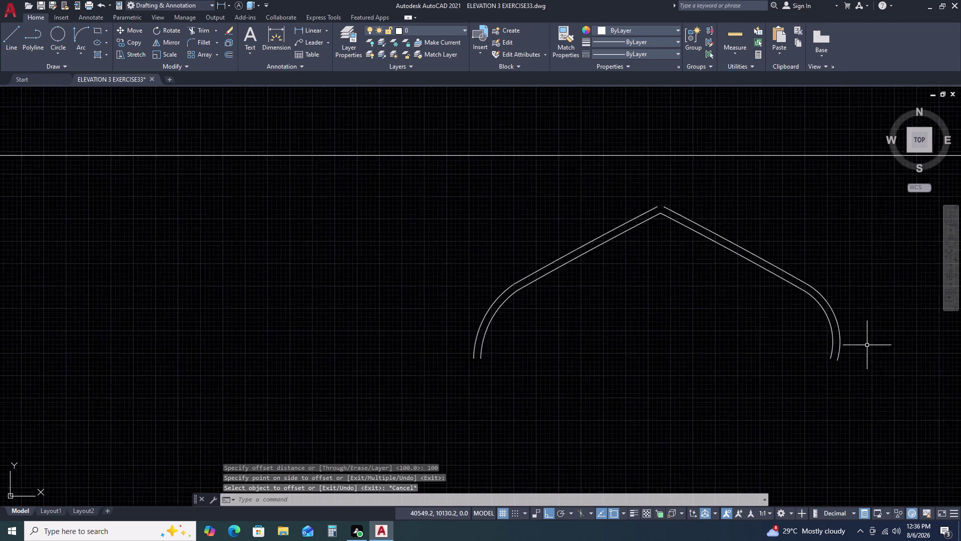
drag(732, 337, 719, 330)
click(634, 284)
key(Delete)
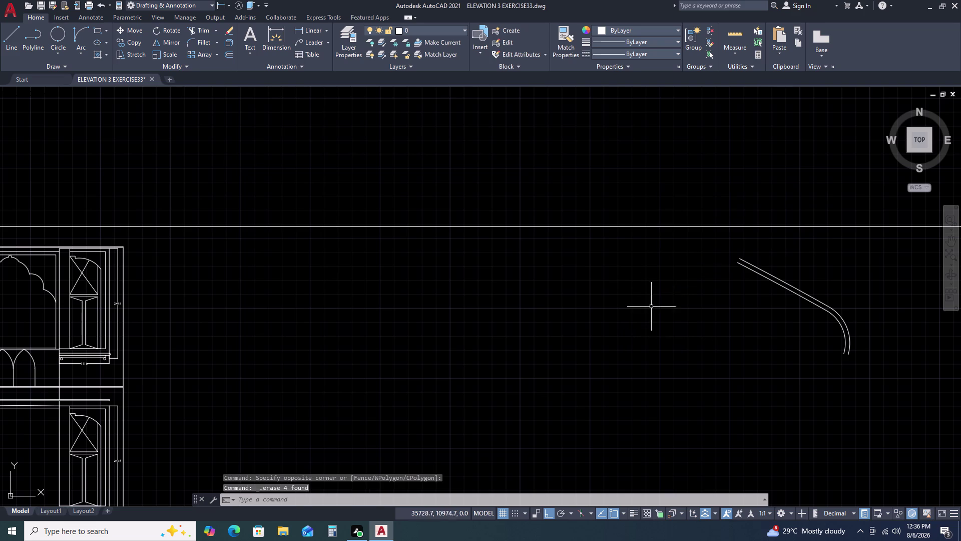
Mirror the four right-half curves about a vertical axis through the apex, keeping the originals.
click(875, 292)
drag(870, 300, 866, 305)
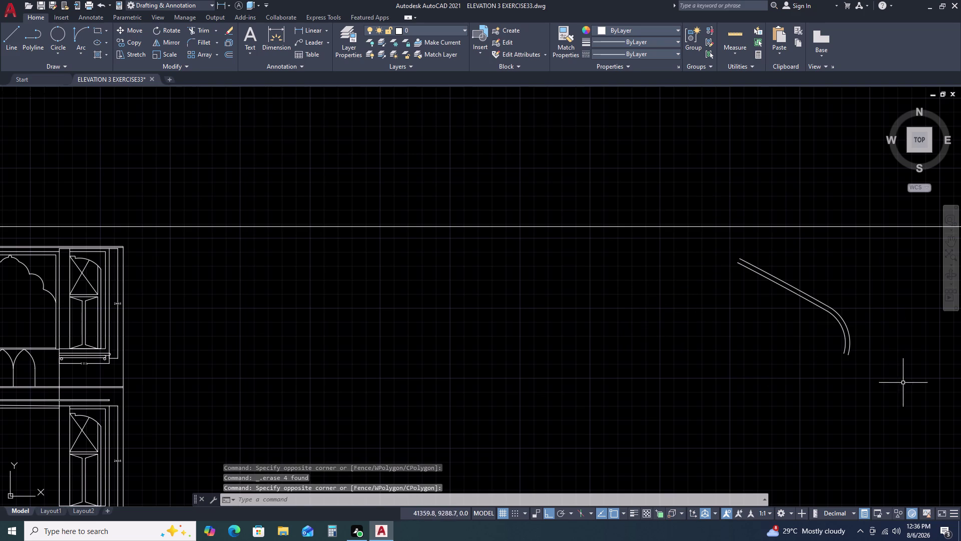
click(900, 391)
click(760, 288)
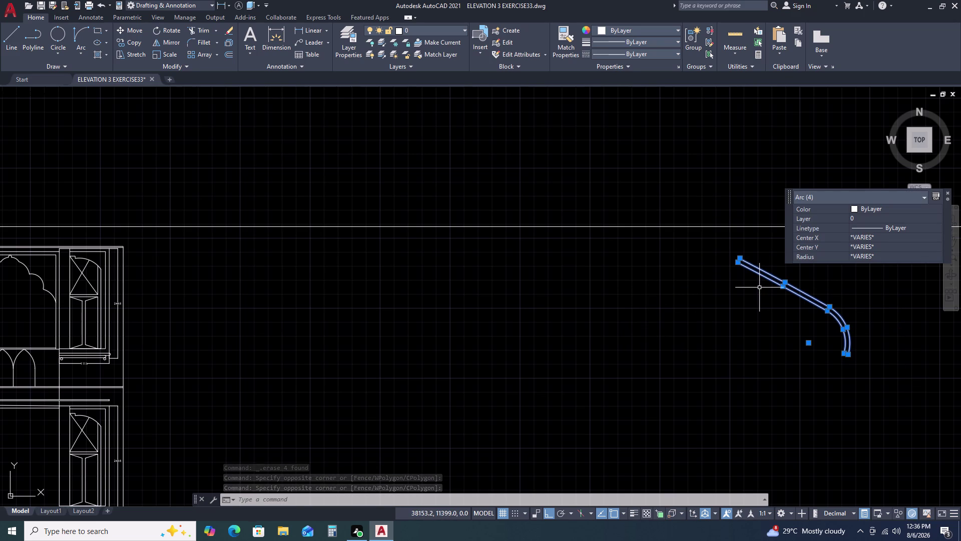
text(MI)
key(space)
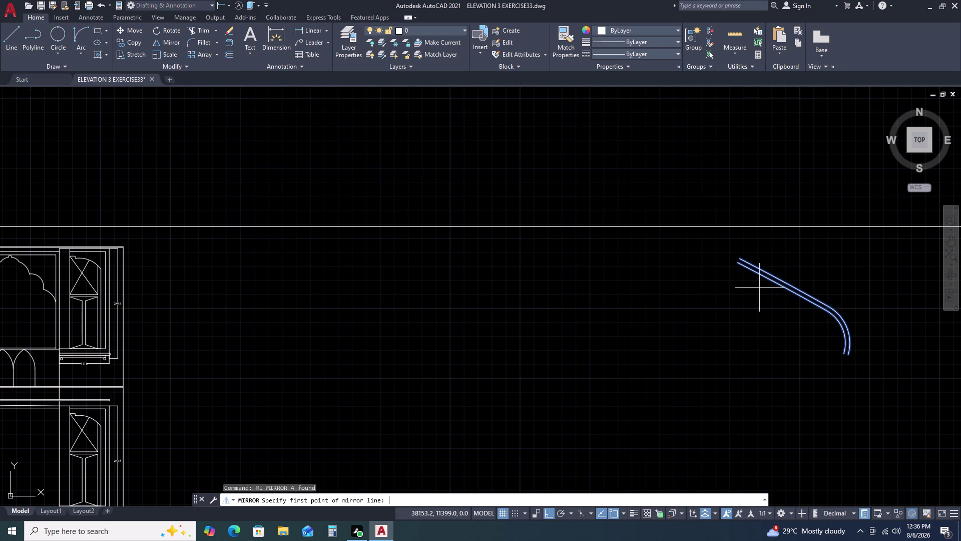
click(736, 263)
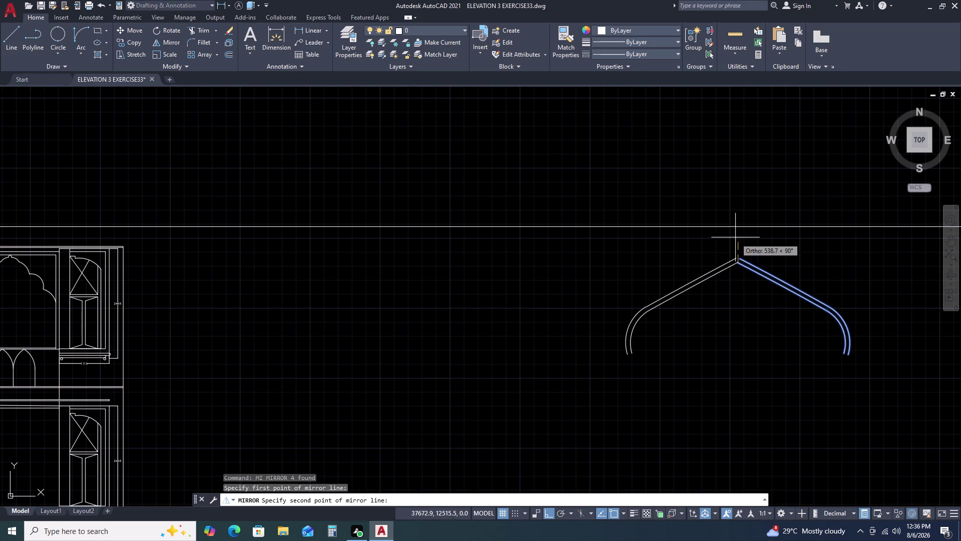
double_click(740, 208)
key(Return)
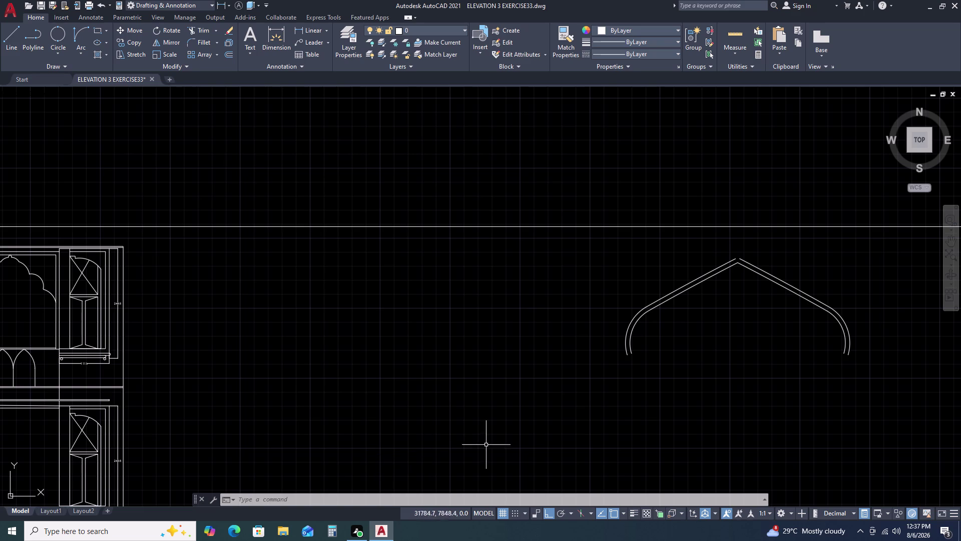
key(Escape)
Centre the arch apex in view; begin a line at the inner apex, then cancel it.
scroll(up, 3)
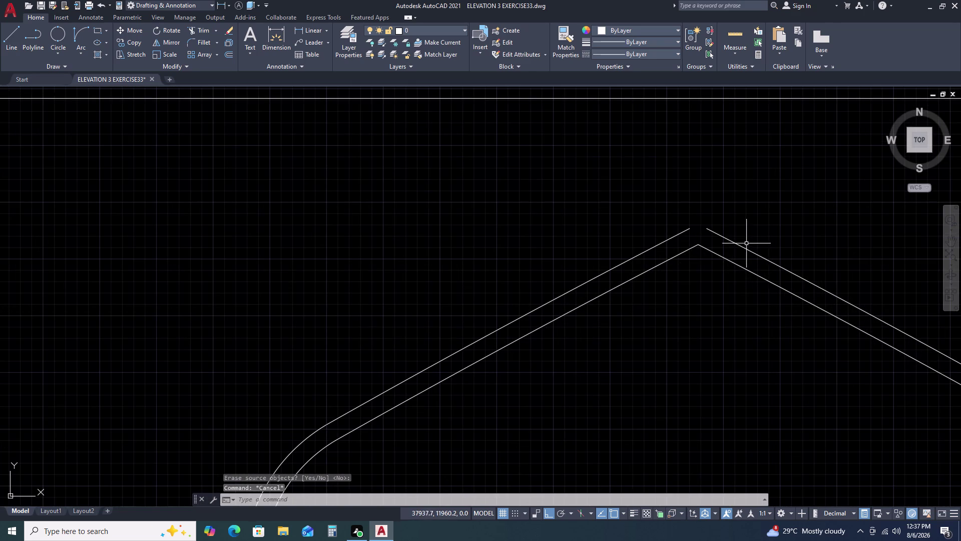
click(744, 244)
key(Escape)
middle_drag(715, 248, 691, 298)
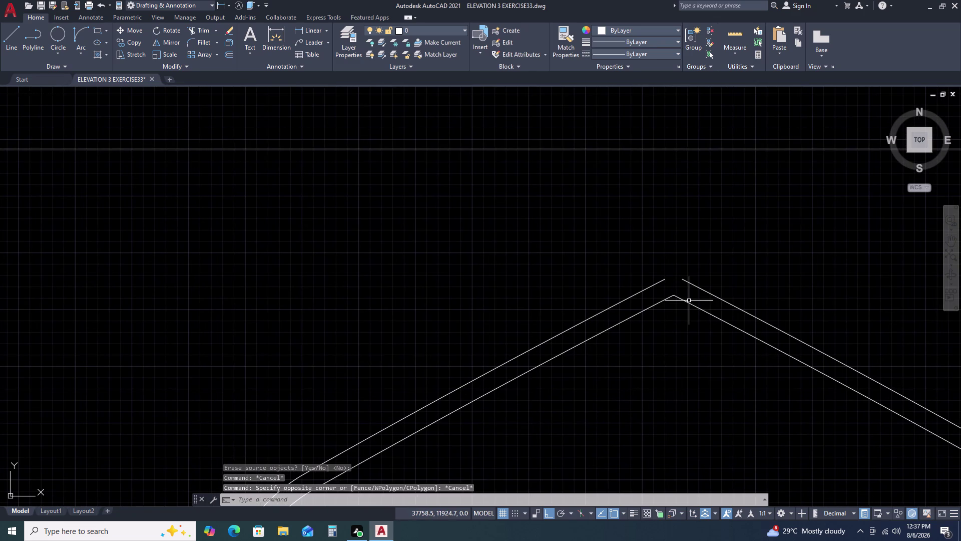
text(L)
key(space)
click(673, 296)
key(Escape)
right_click(669, 241)
double_click(670, 241)
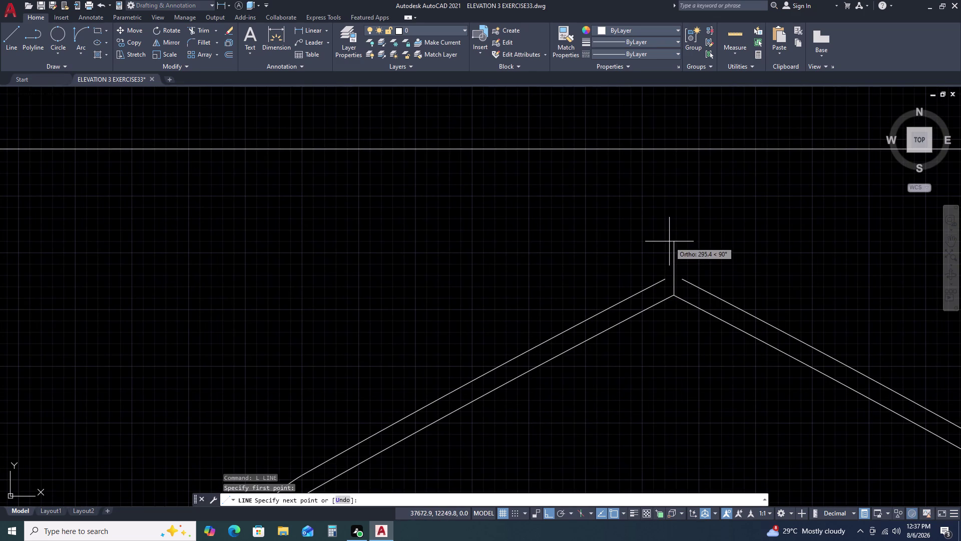
key(Escape)
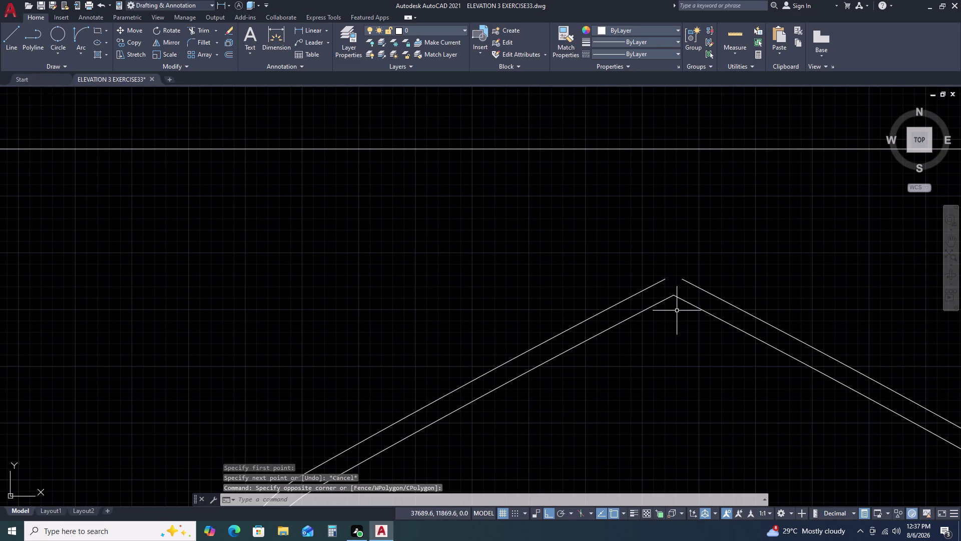
Draw a vertical guide line upward from the arch apex.
key(l)
key(space)
click(677, 295)
drag(676, 295, 676, 287)
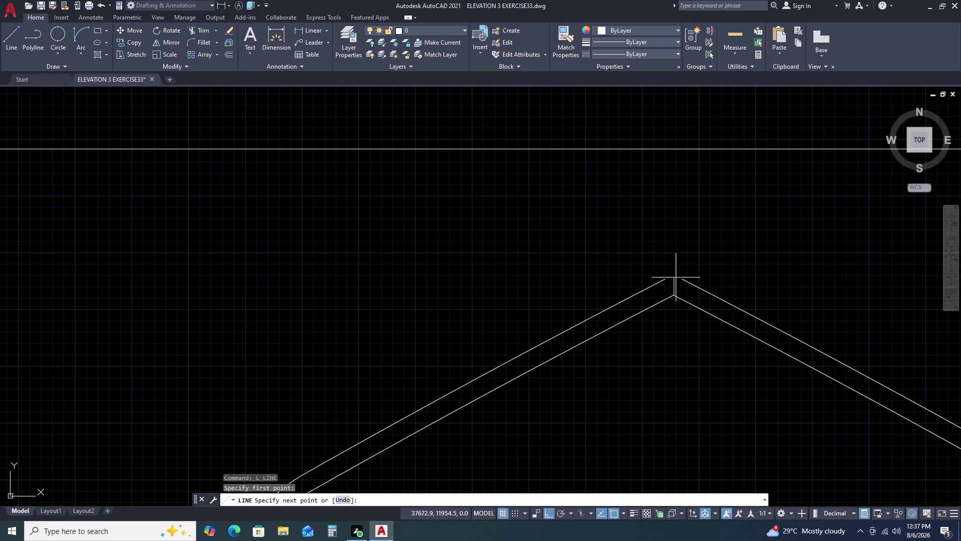
click(670, 232)
key(Escape)
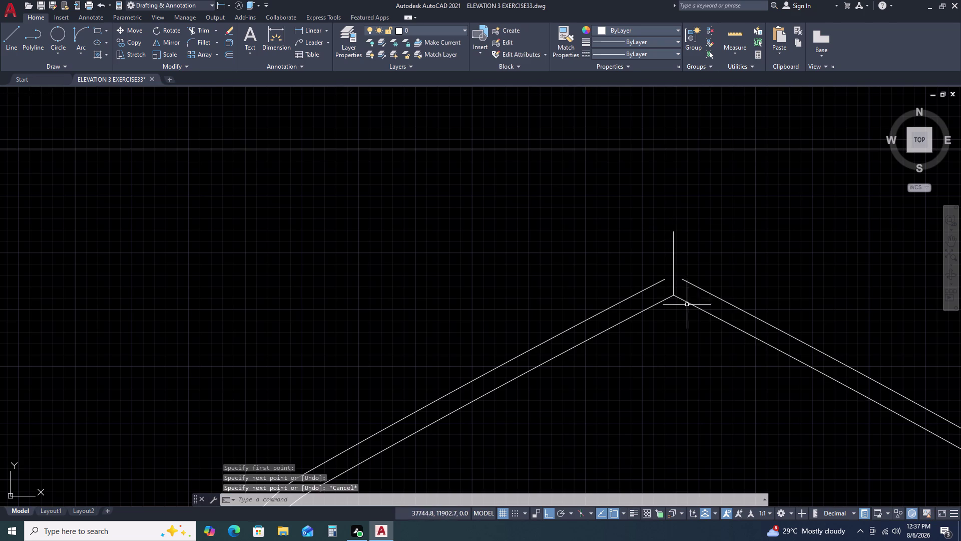
Stretch the right outer line's upper end onto the guide line using its grip.
triple_click(694, 281)
double_click(689, 285)
double_click(681, 284)
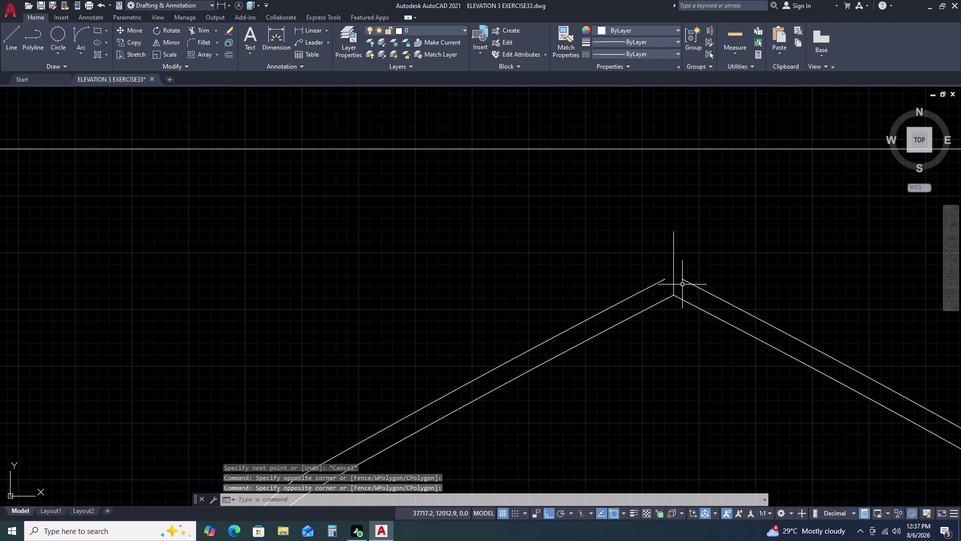
click(685, 280)
triple_click(683, 281)
right_click(682, 278)
double_click(682, 279)
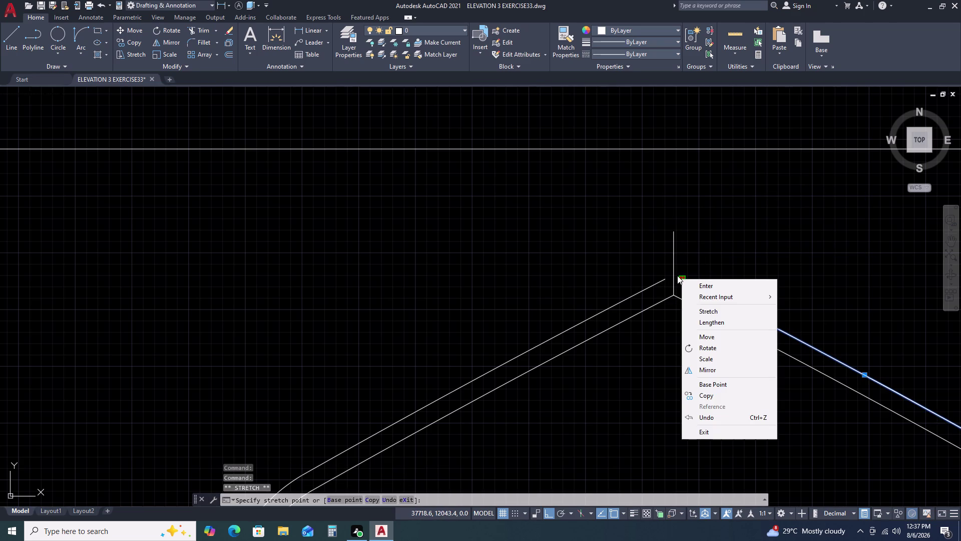
key(Escape)
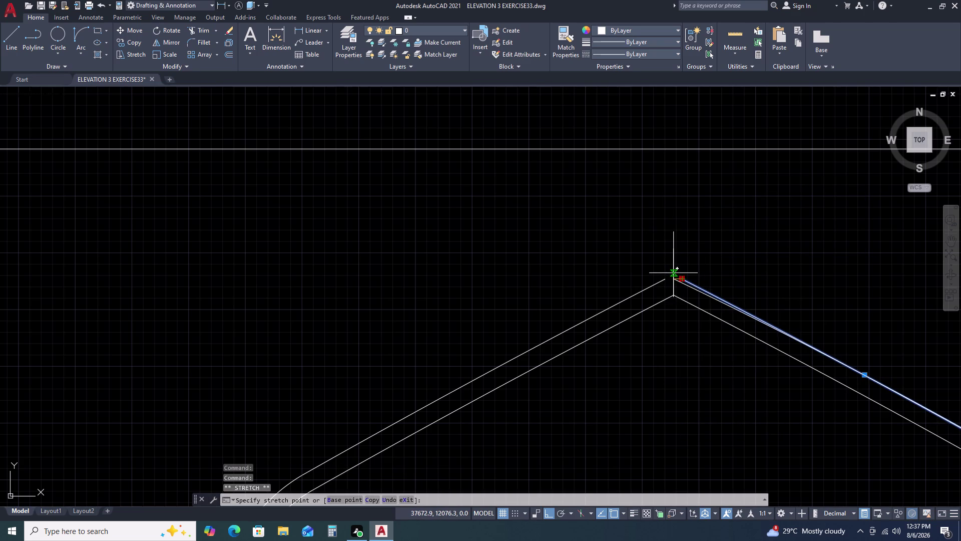
double_click(674, 274)
key(Escape)
Stretch the left outer line's upper end to the apex point.
click(664, 280)
triple_click(664, 278)
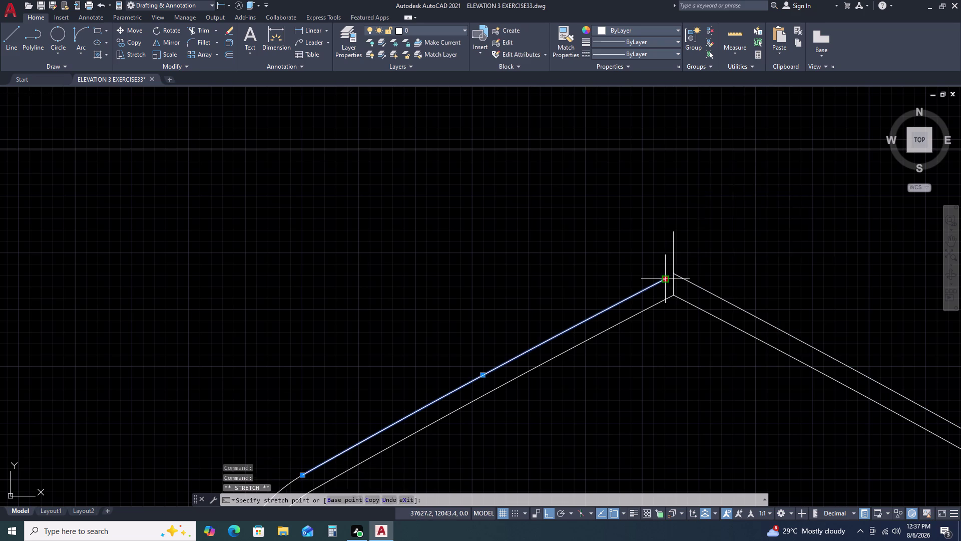
double_click(667, 277)
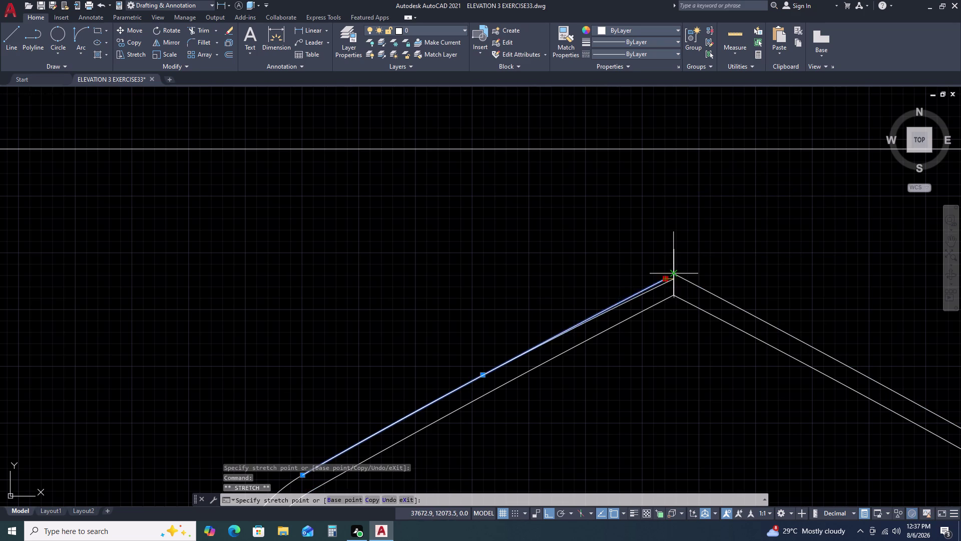
double_click(673, 272)
key(Escape)
scroll(down, 3)
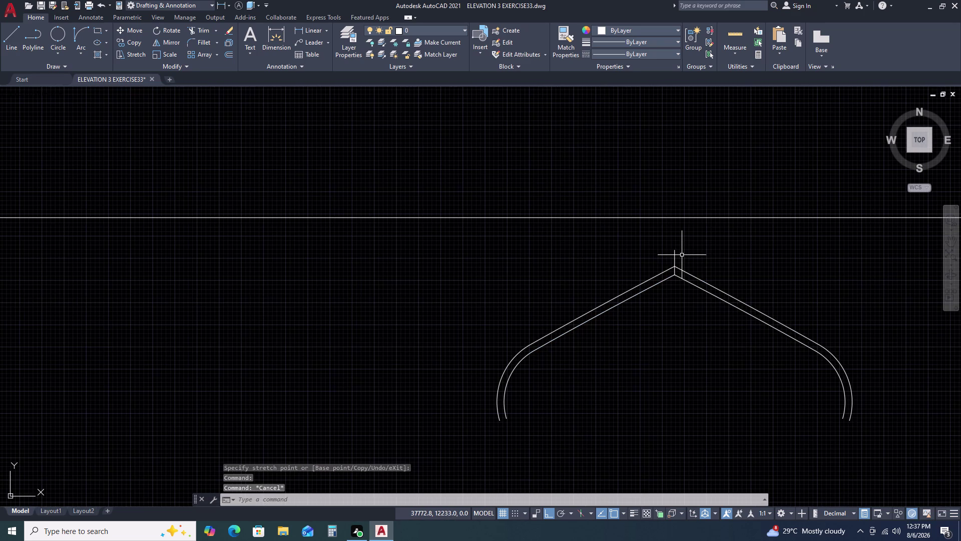
Delete the vertical guide line above the apex.
click(682, 255)
drag(647, 253, 643, 251)
key(Delete)
scroll(down, 3)
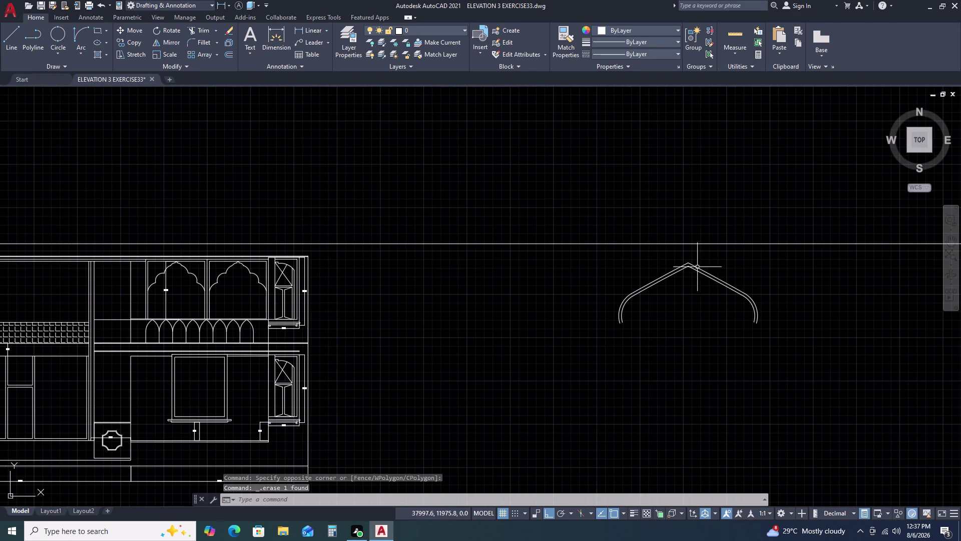
scroll(up, 3)
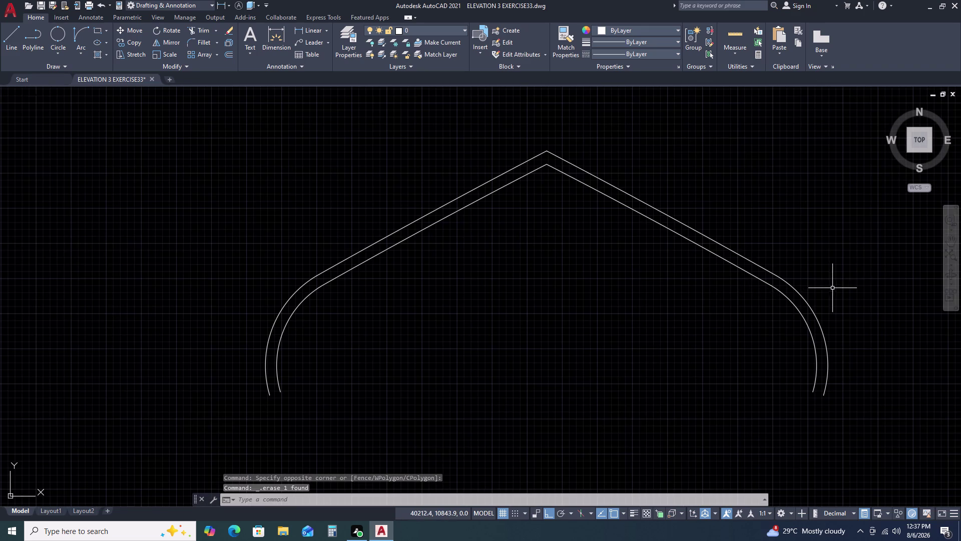
scroll(down, 3)
Start moving the rebuilt arch from its lower right end, then abandon the attempt.
click(861, 273)
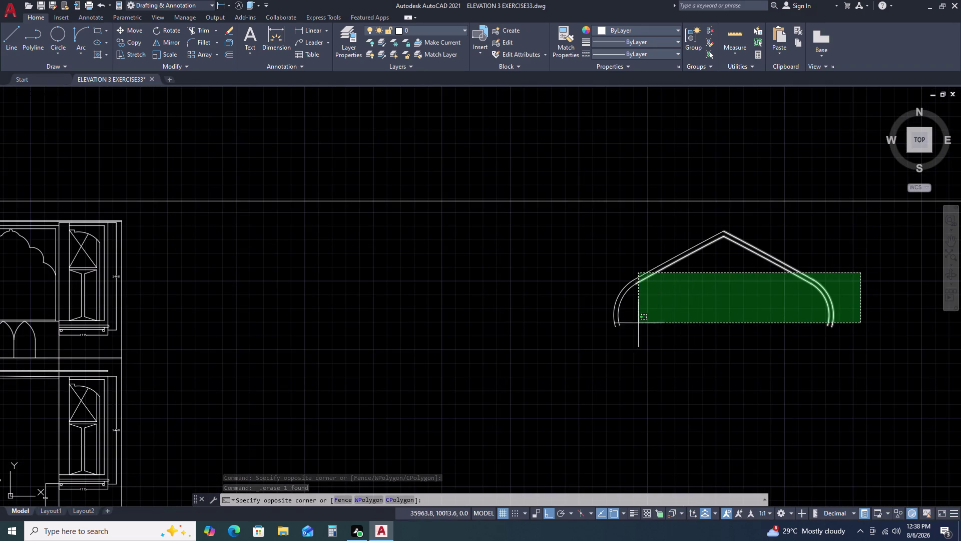
click(589, 348)
text(M)
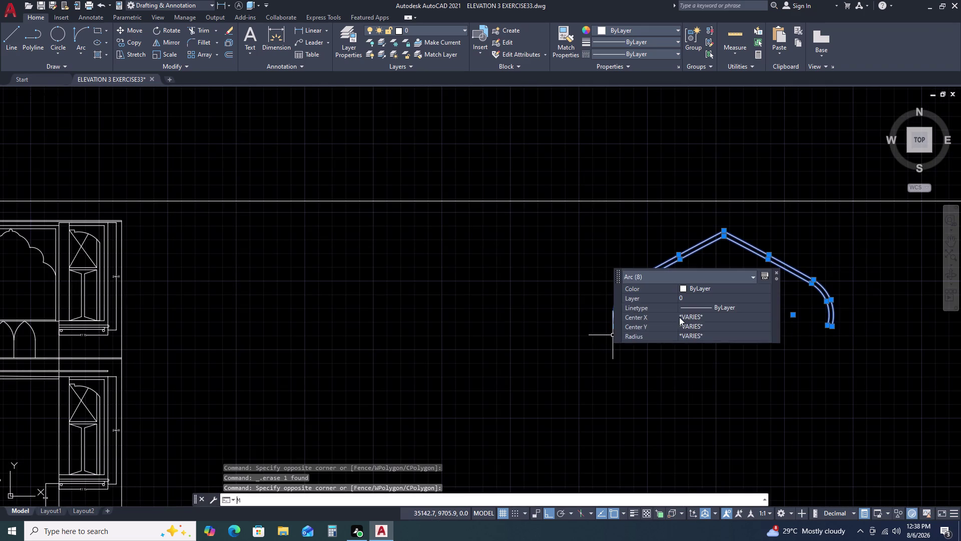
key(space)
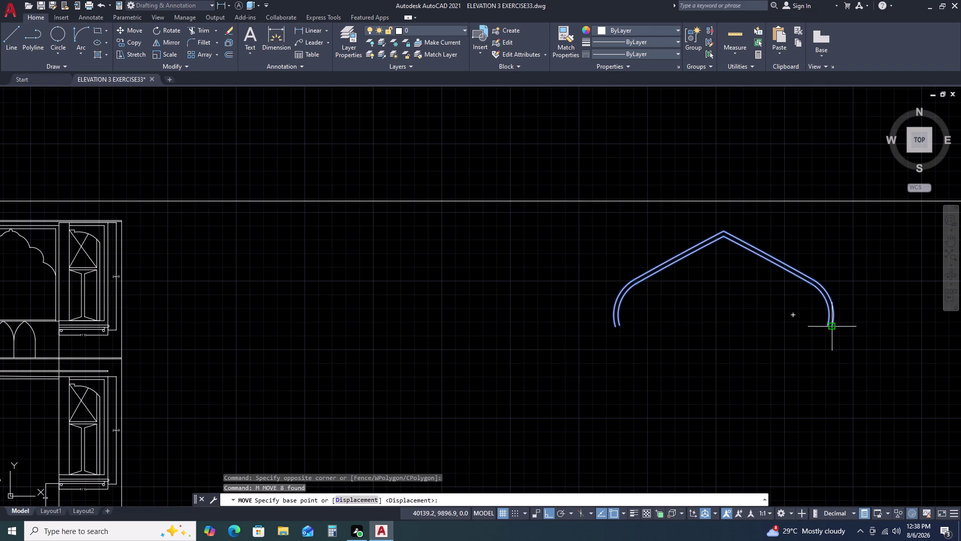
click(834, 328)
scroll(down, 3)
scroll(up, 3)
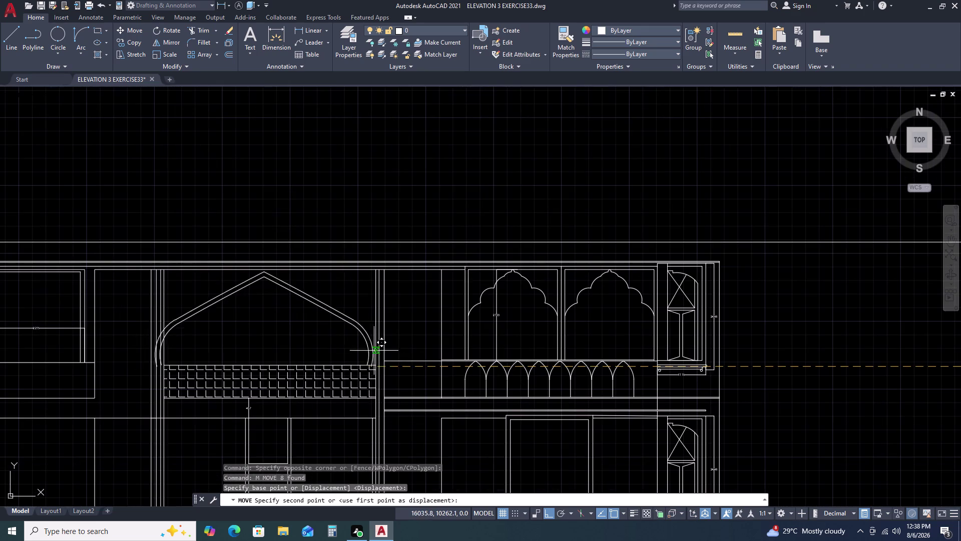
scroll(up, 3)
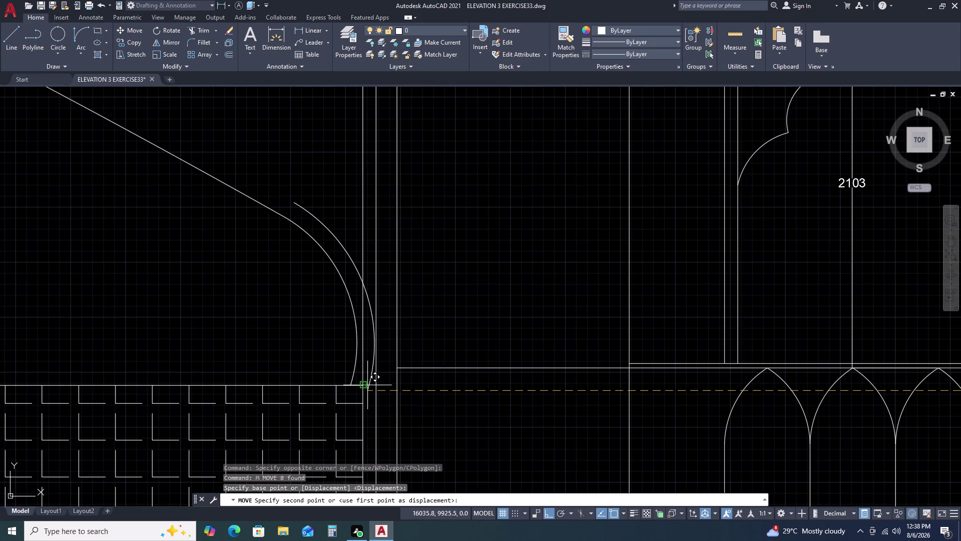
scroll(down, 3)
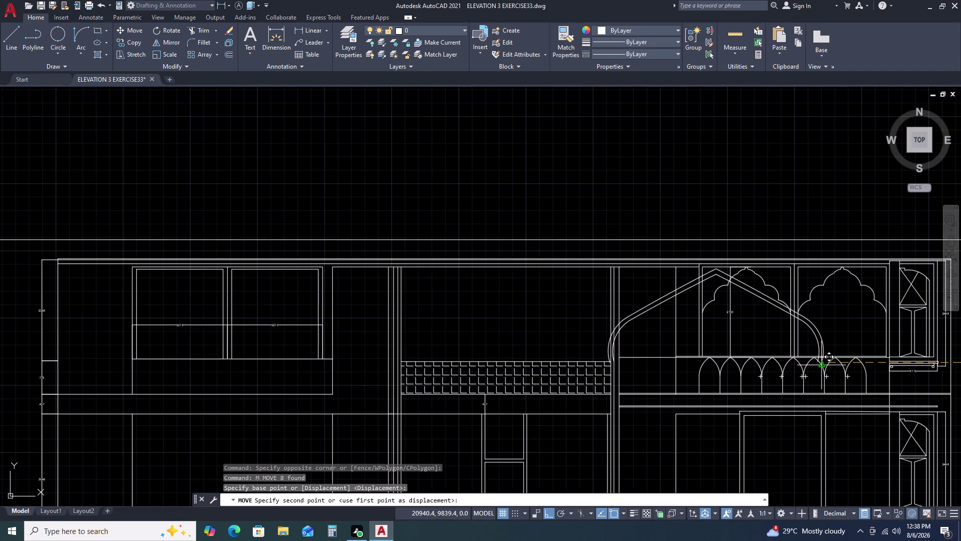
key(Escape)
scroll(down, 3)
middle_drag(836, 361, 629, 330)
middle_drag(567, 305, 557, 305)
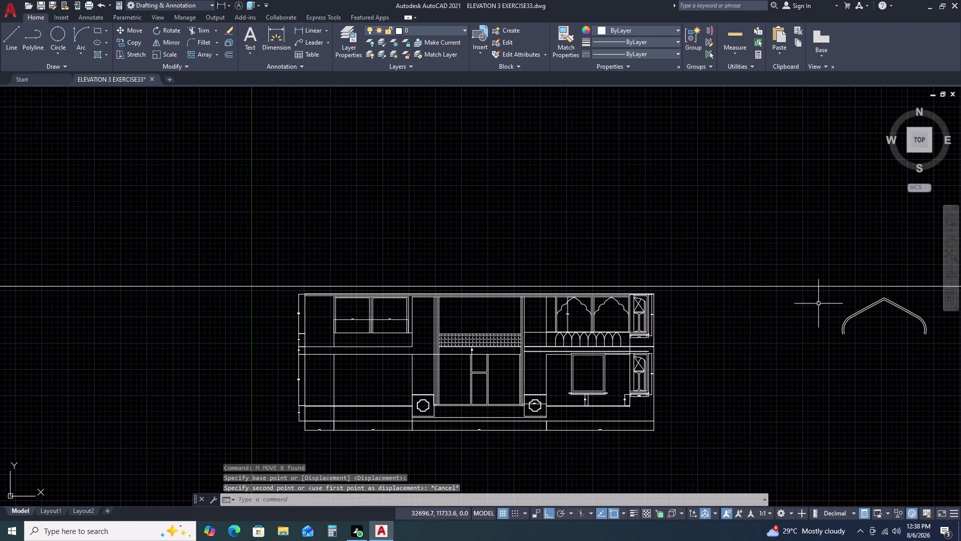
Reselect all eight curves of the double-outlined arch.
click(841, 299)
click(947, 353)
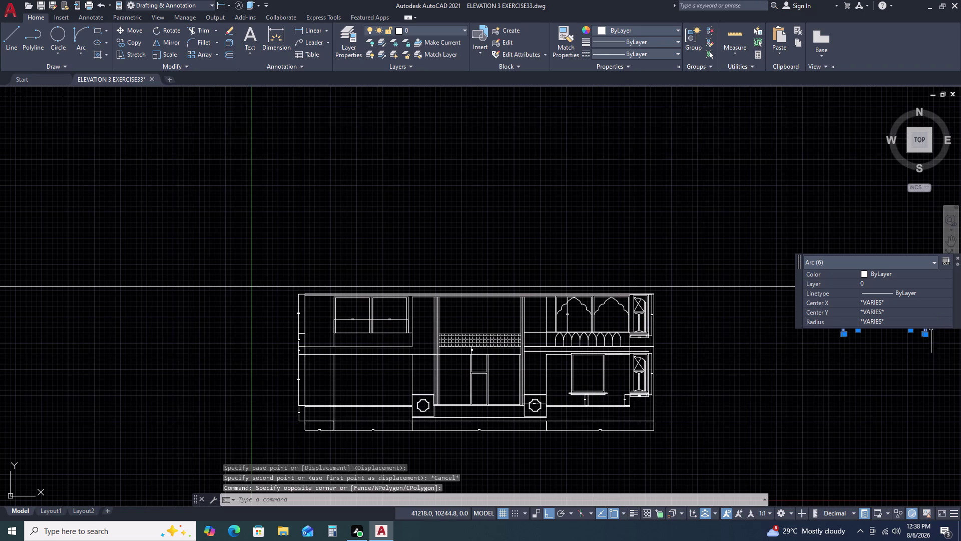
middle_drag(915, 367, 531, 382)
middle_click(508, 379)
key(Escape)
drag(543, 327, 539, 336)
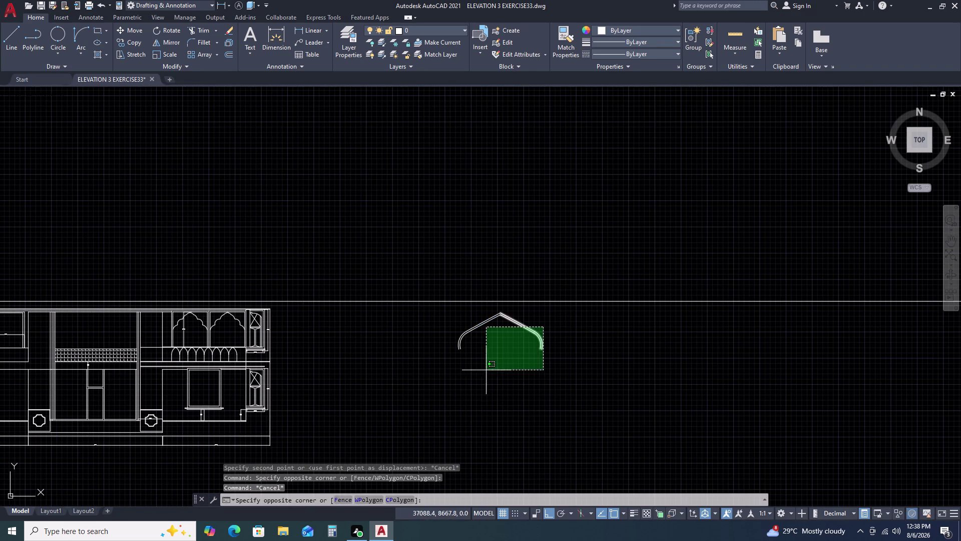
click(420, 369)
Move the arch by its lower right end onto the balustrade corner.
key(m)
key(space)
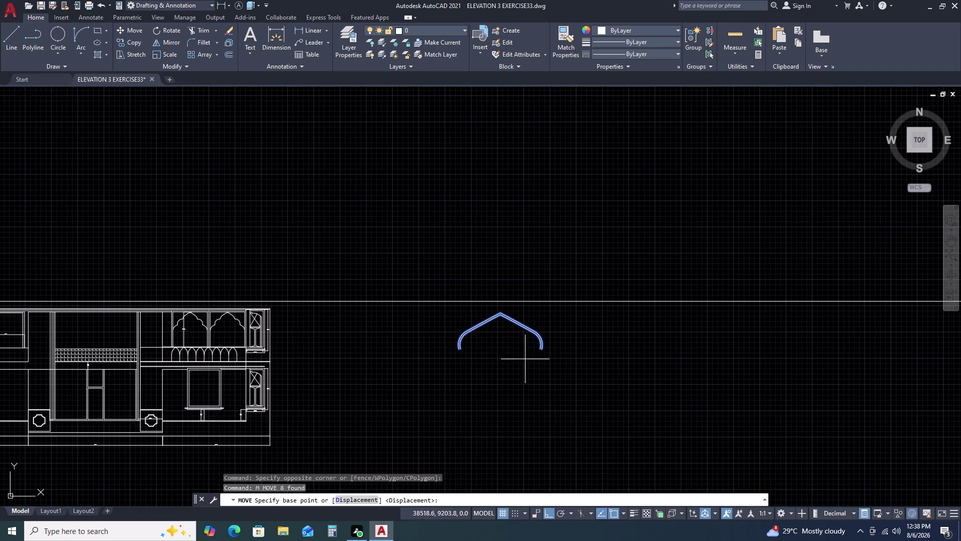
scroll(up, 3)
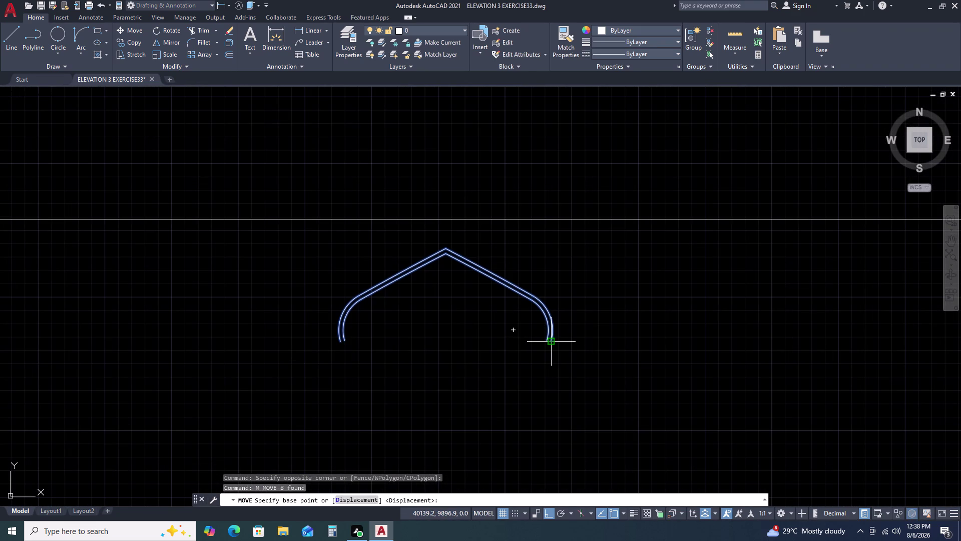
click(551, 344)
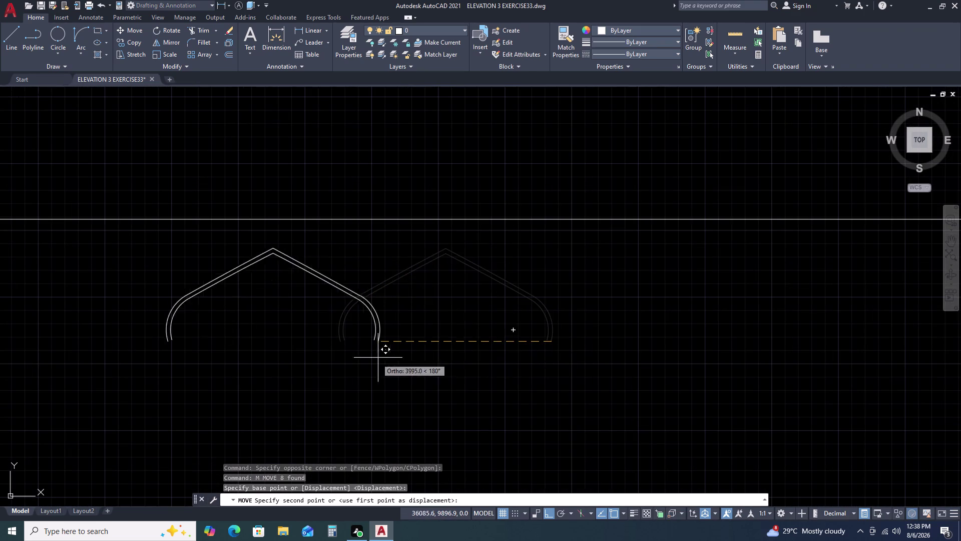
scroll(down, 3)
middle_drag(314, 372, 682, 421)
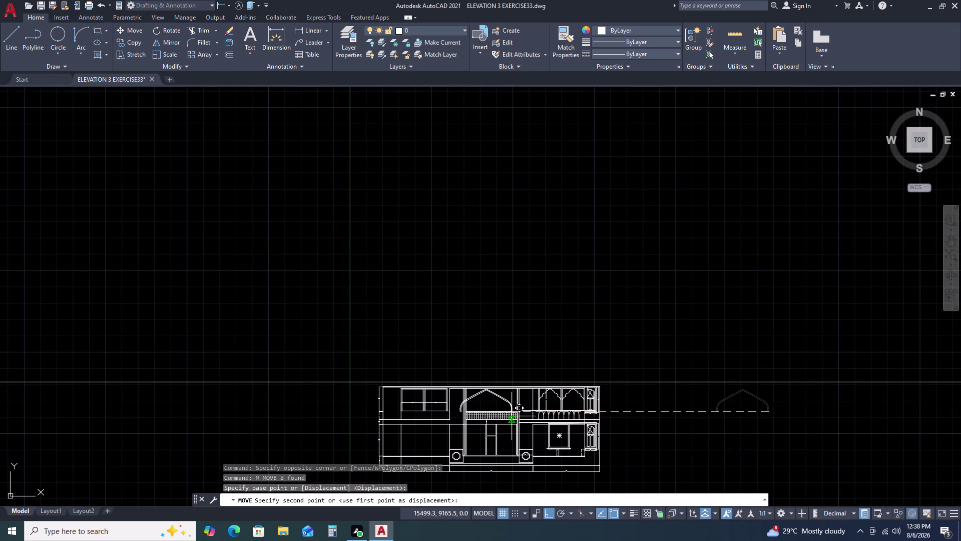
scroll(up, 3)
scroll(up, 3)
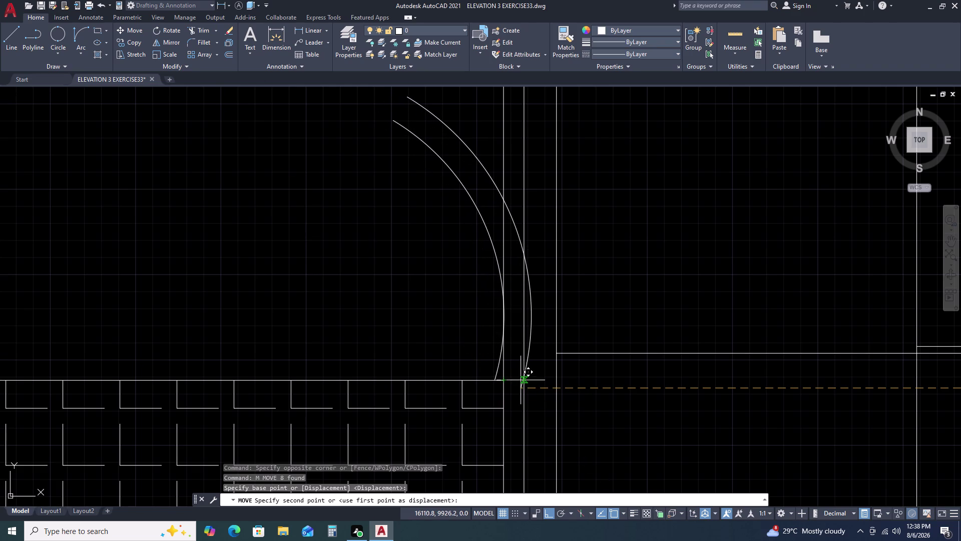
click(521, 380)
scroll(down, 3)
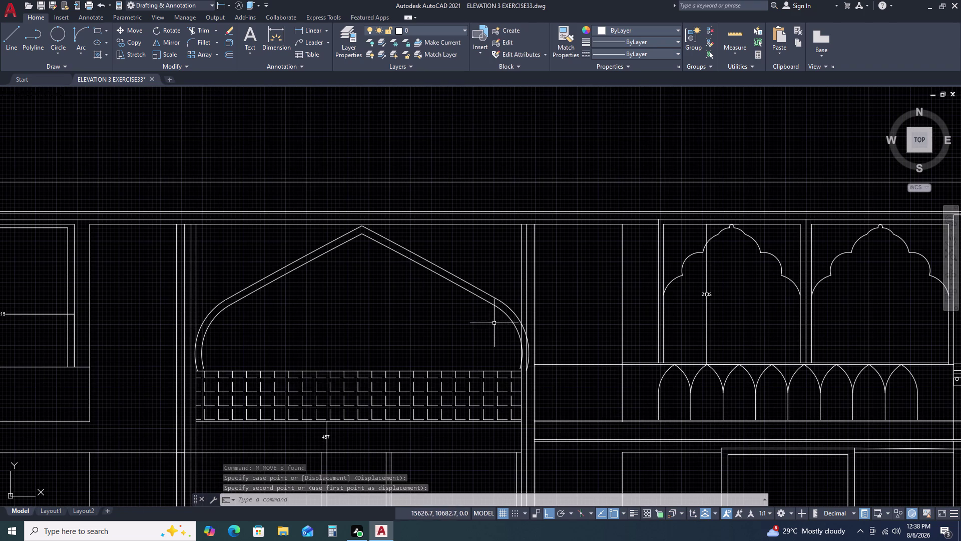
scroll(up, 3)
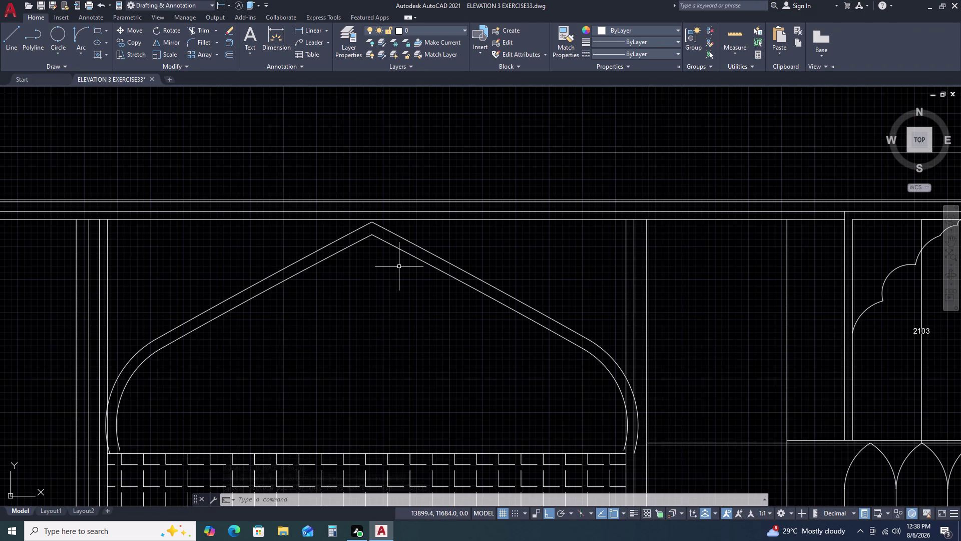
Begin a DLI dimension from the inner apex to the balustrade top, then cancel it.
text(DLI)
key(space)
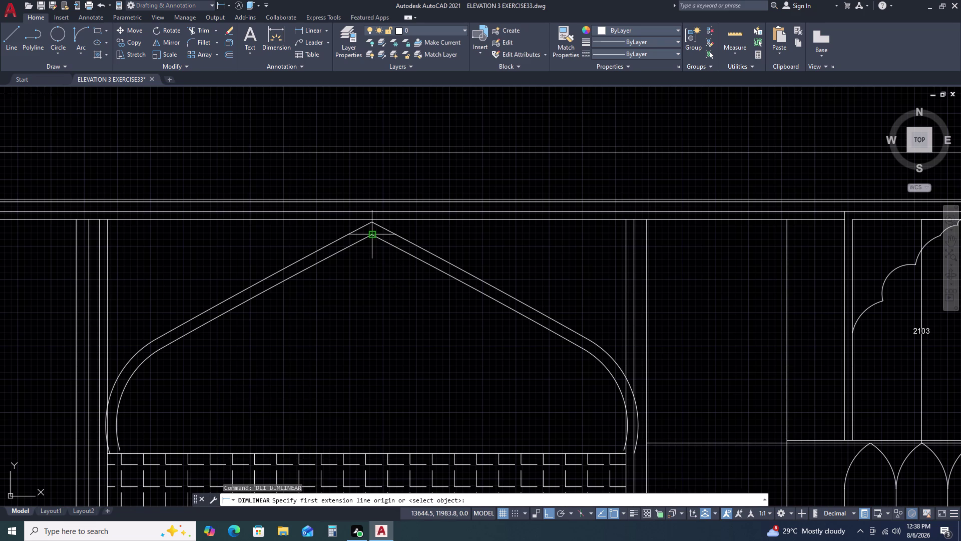
click(371, 238)
click(374, 455)
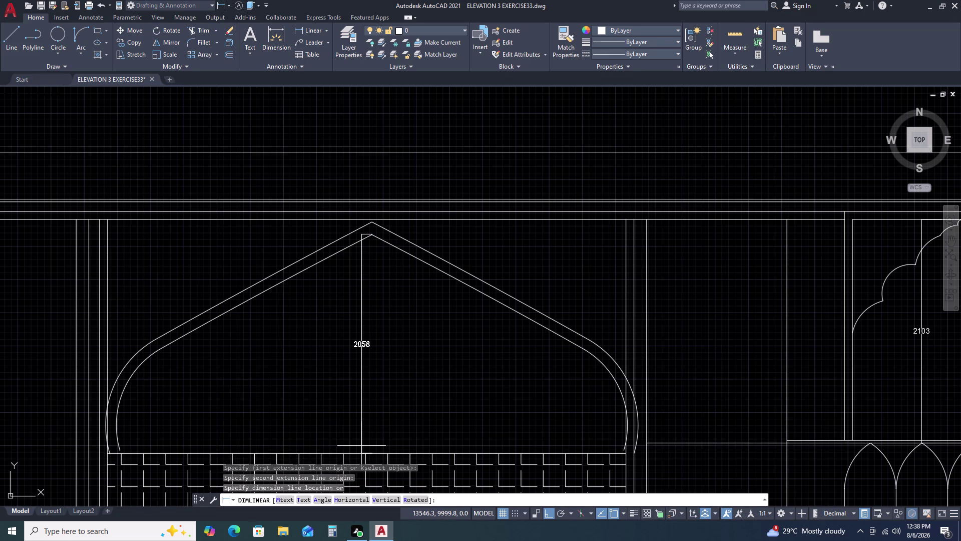
key(Escape)
Dimension 2029 units straight down from the inner apex and place the dimension line.
key(space)
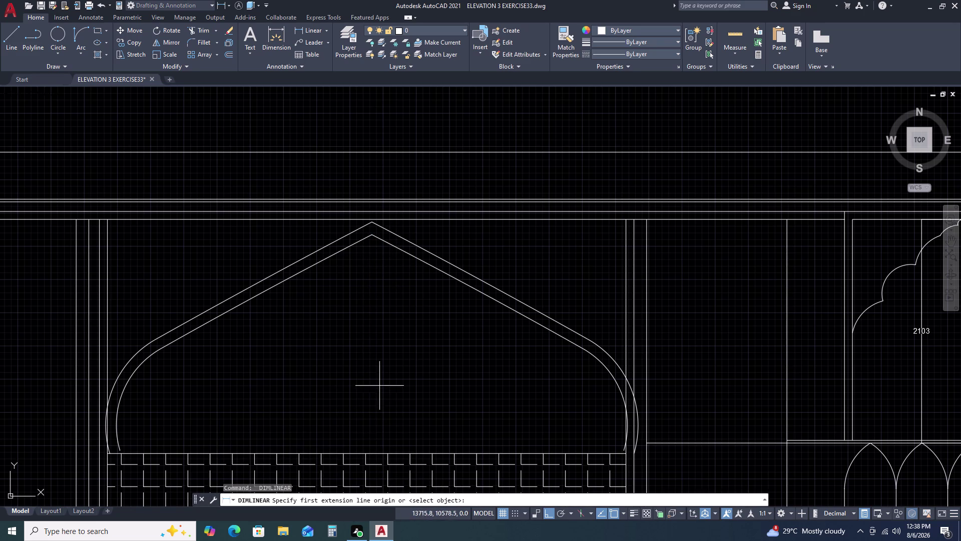
drag(371, 453, 366, 444)
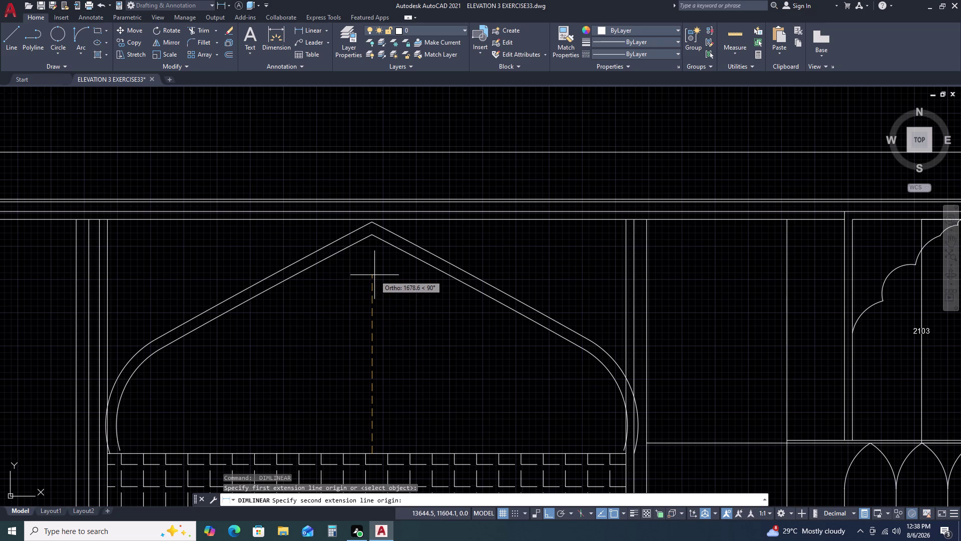
text(22)
text(0)
key(BackSpace)
key(F12)
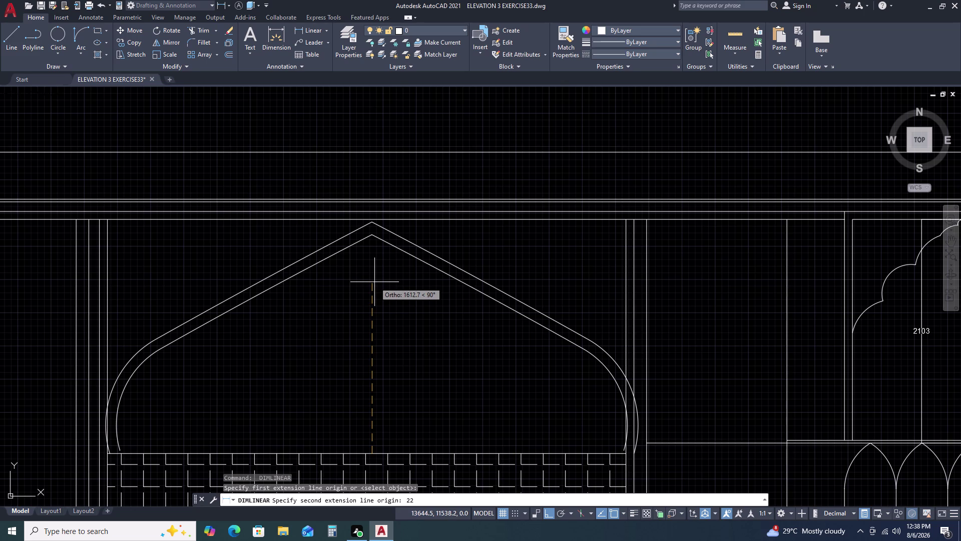
key(BackSpace)
key(0)
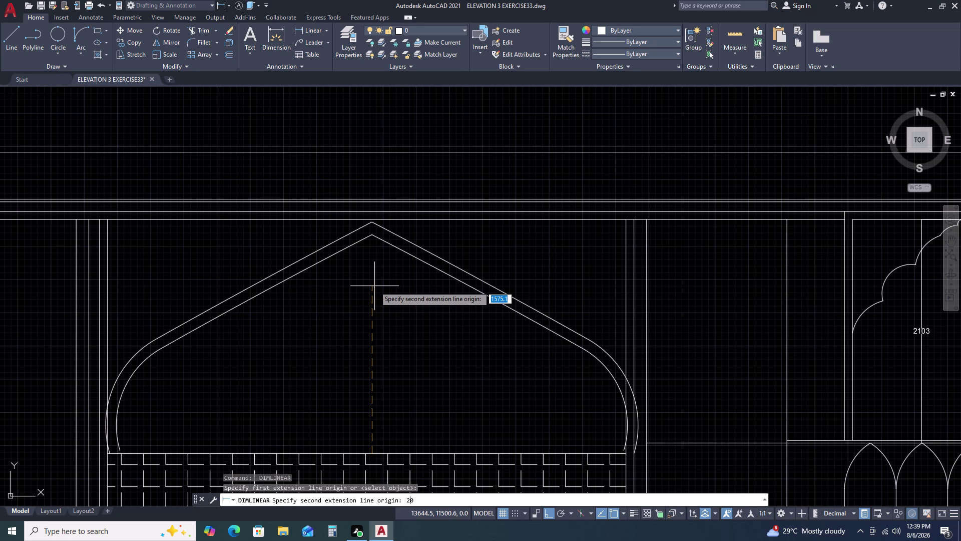
key(2)
text(9)
key(space)
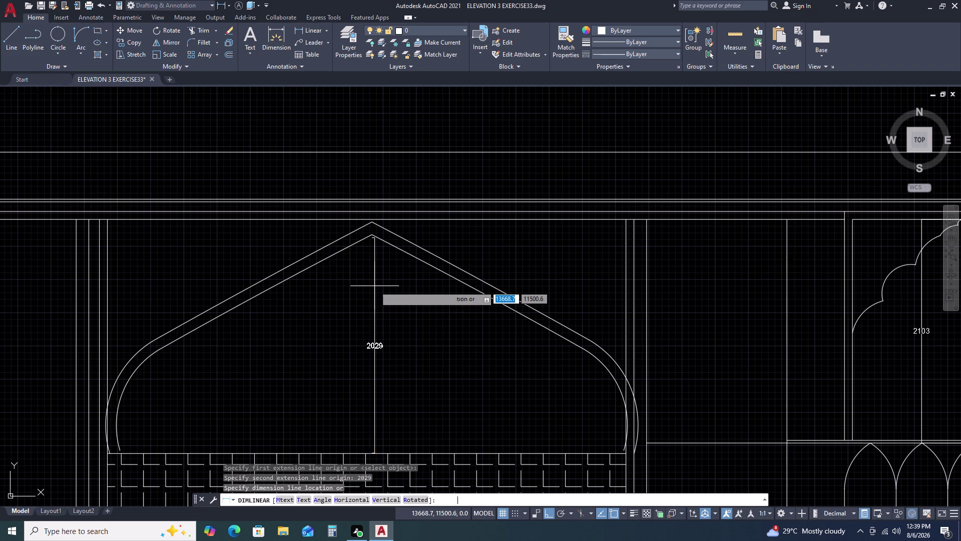
click(380, 326)
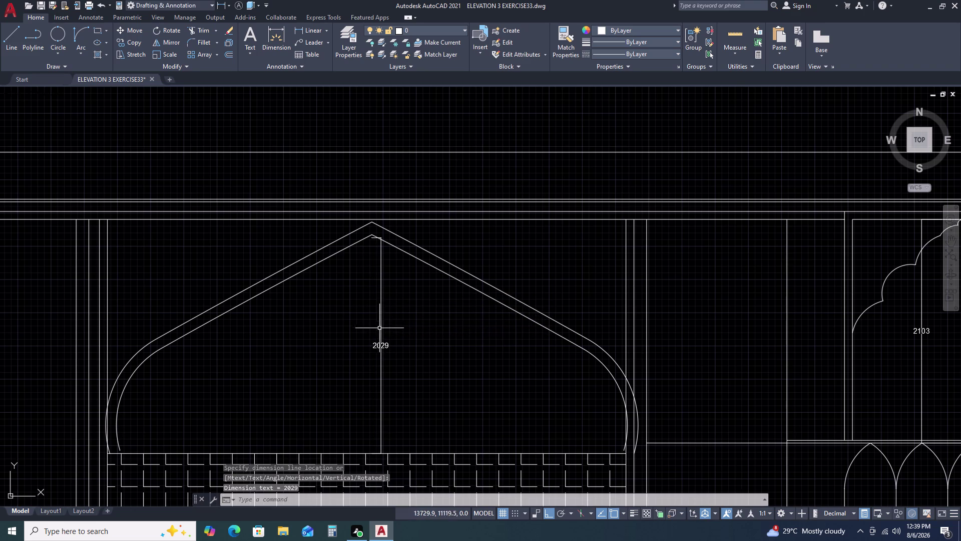
scroll(up, 3)
click(449, 252)
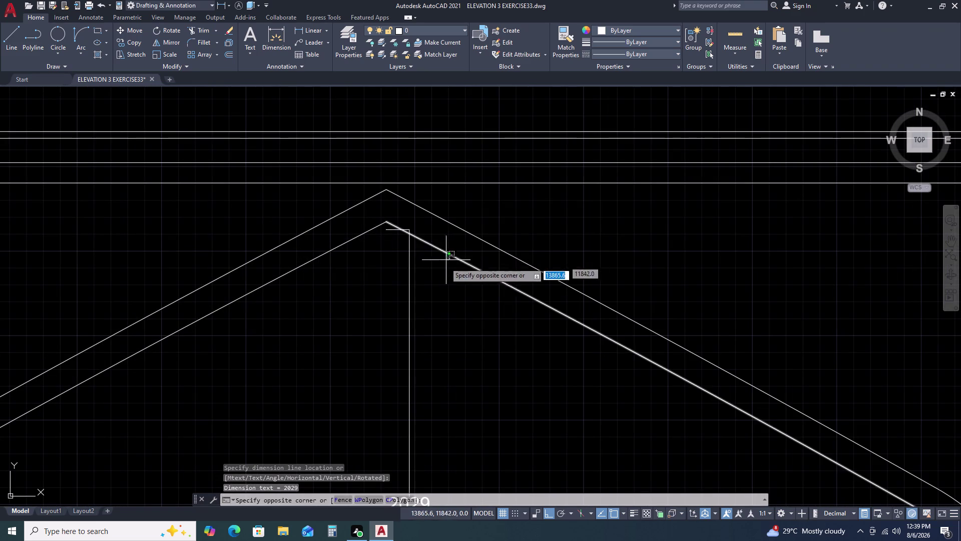
click(441, 271)
click(364, 223)
click(372, 254)
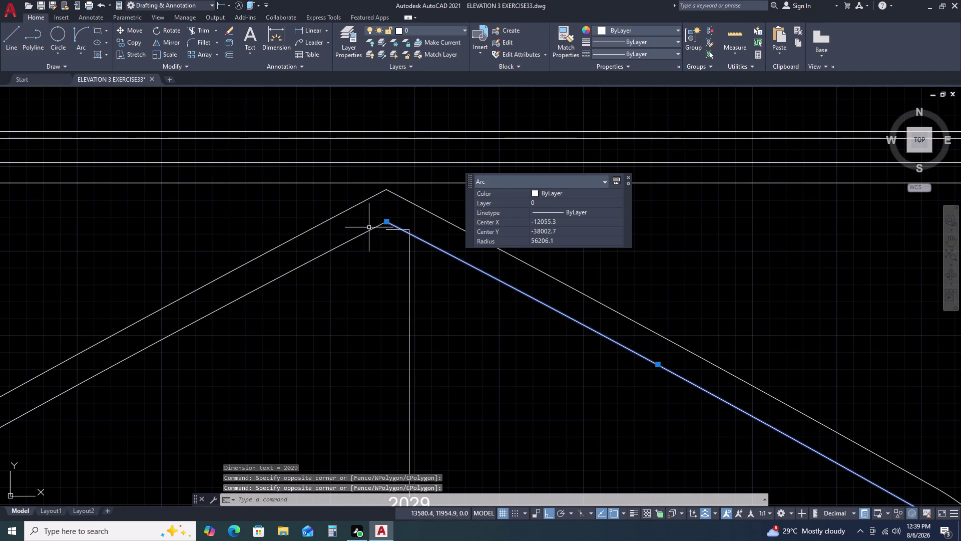
click(368, 233)
click(386, 221)
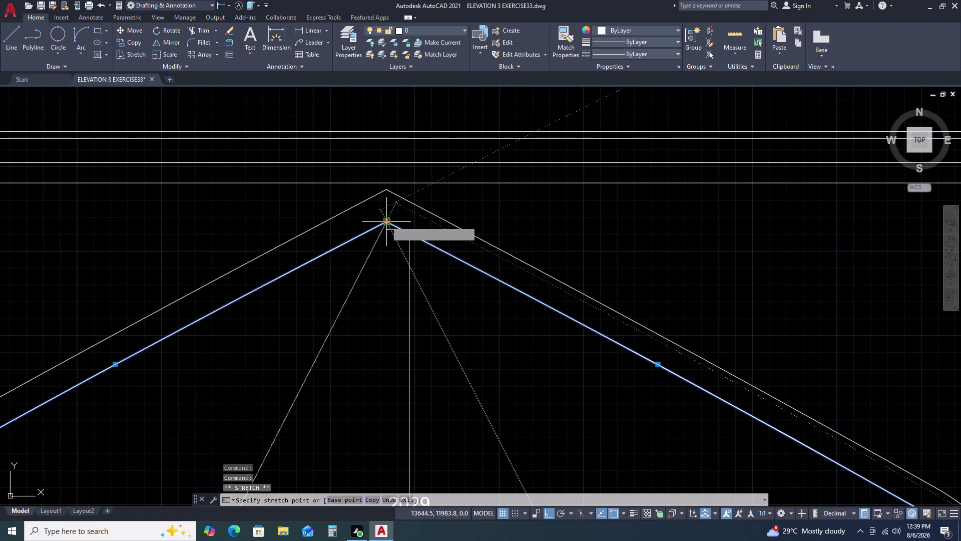
click(386, 229)
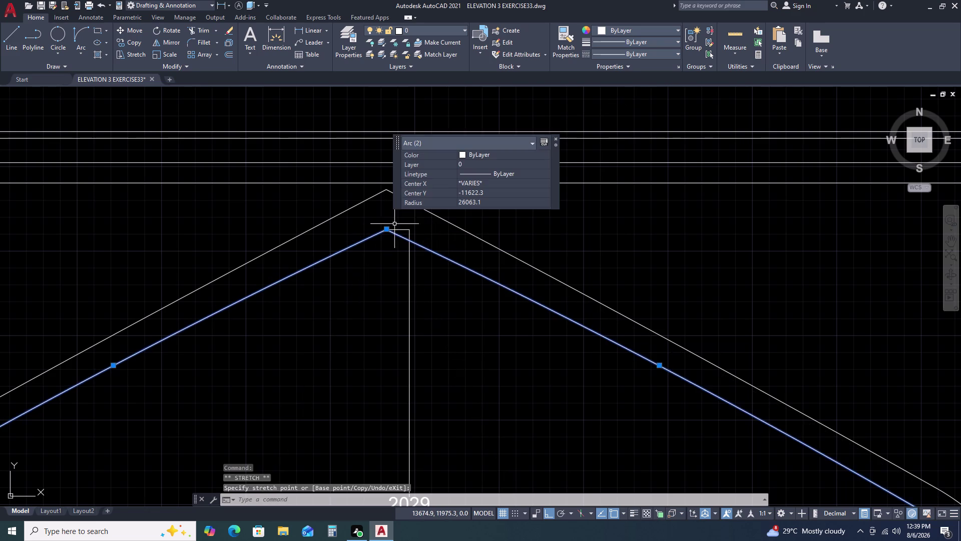
scroll(down, 3)
key(Escape)
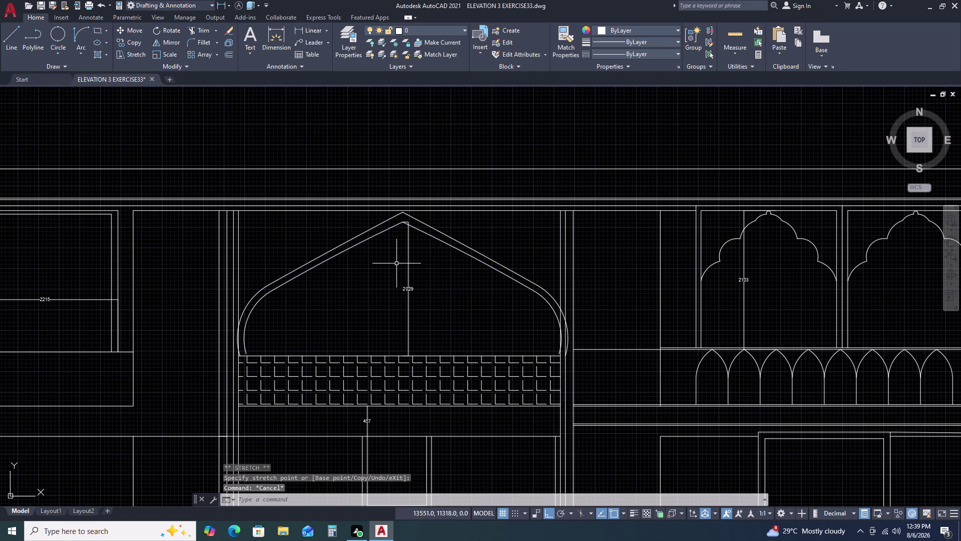
scroll(up, 3)
middle_click(493, 271)
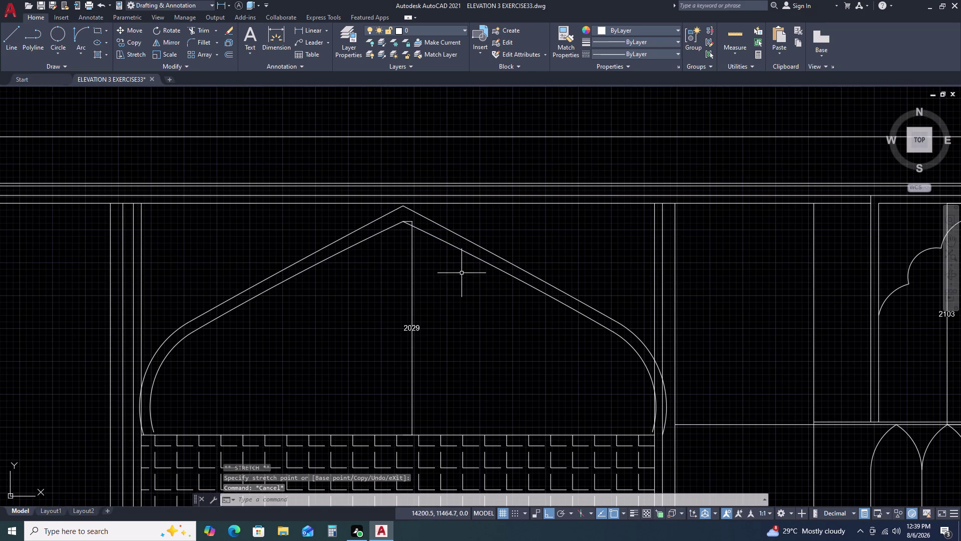
middle_drag(439, 275, 498, 273)
middle_click(498, 274)
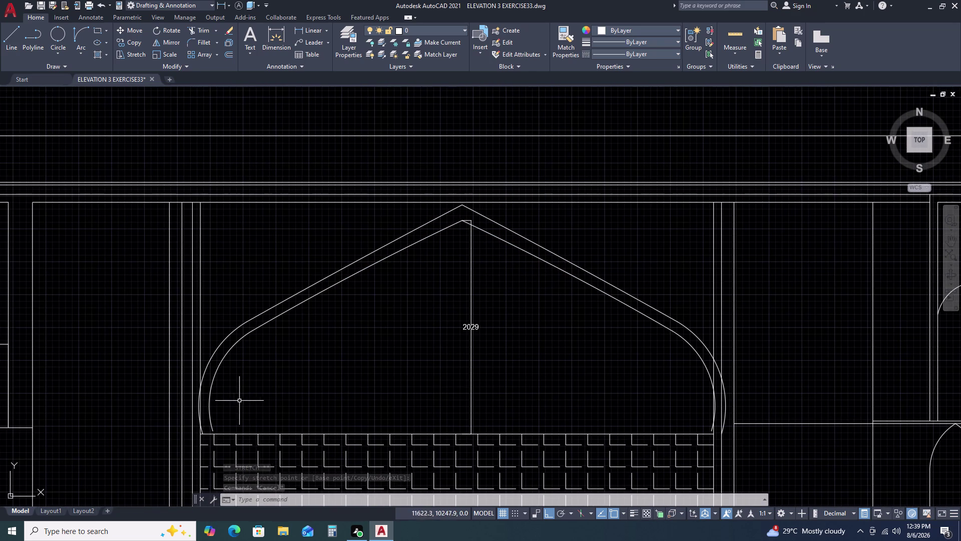
middle_drag(287, 413, 322, 344)
scroll(up, 3)
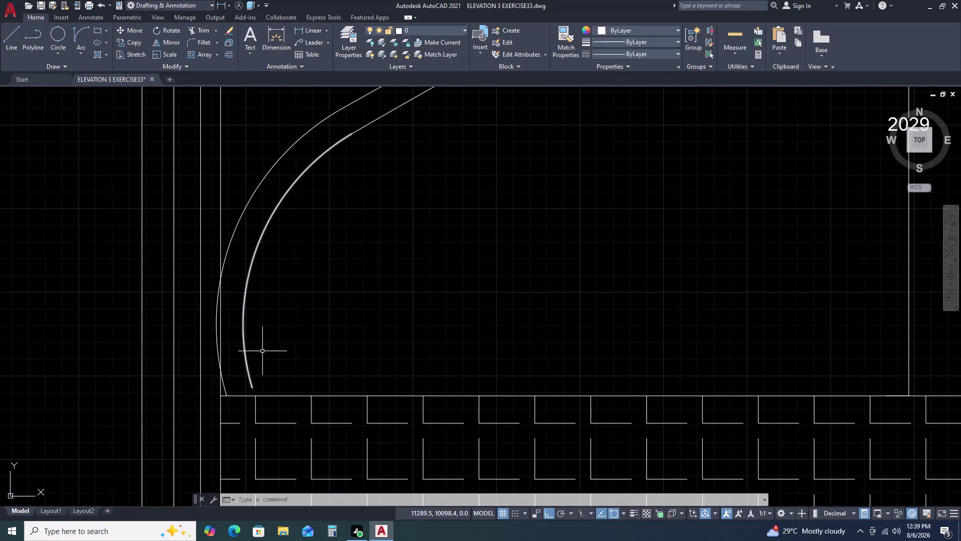
scroll(down, 3)
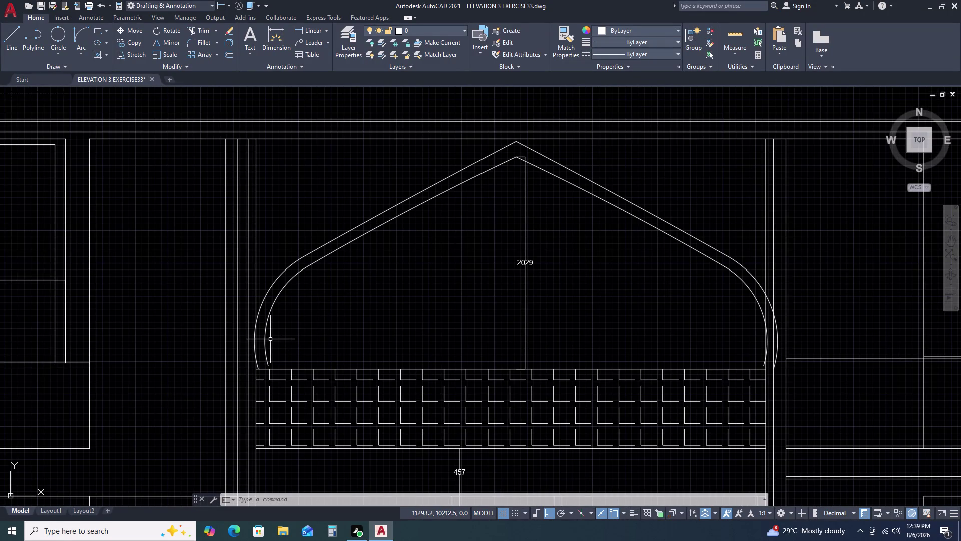
Select the two arcs on the arch's left side, then clear the selection.
drag(267, 326, 264, 310)
click(268, 289)
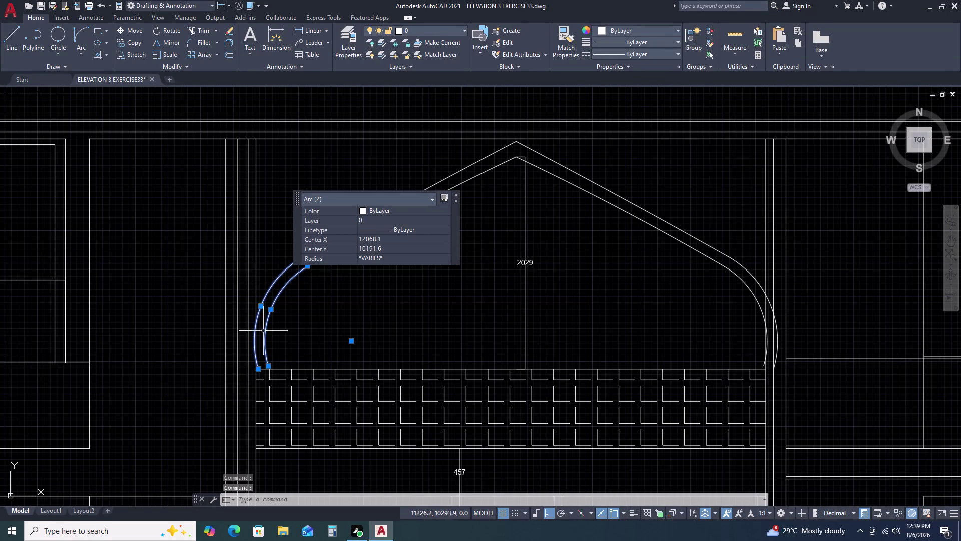
scroll(up, 3)
key(Escape)
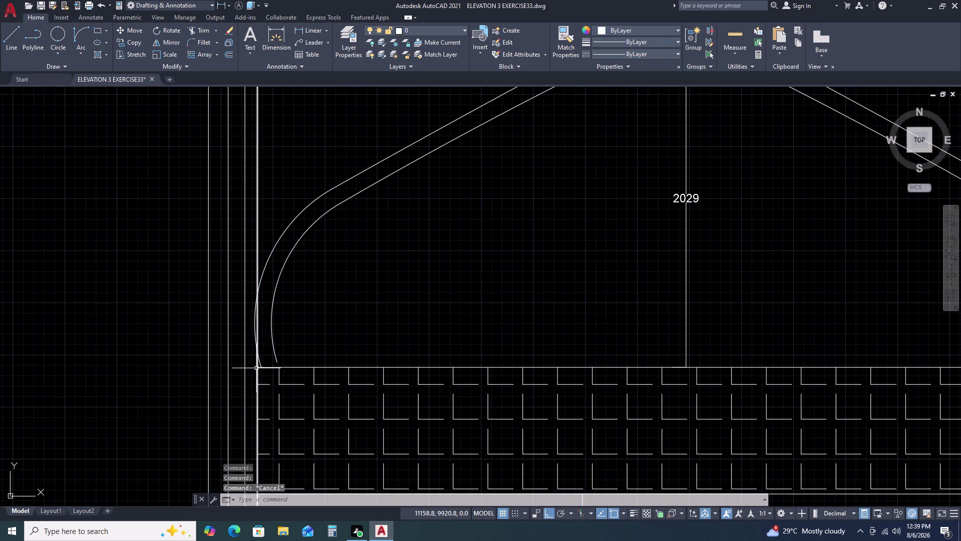
Draw short horizontal lines at the arch's left and right bases.
text(L)
key(space)
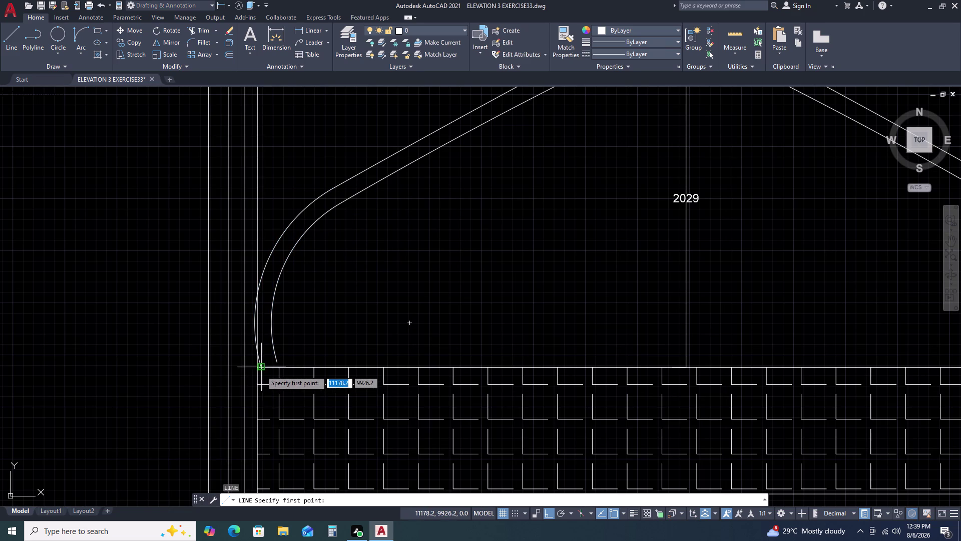
click(258, 368)
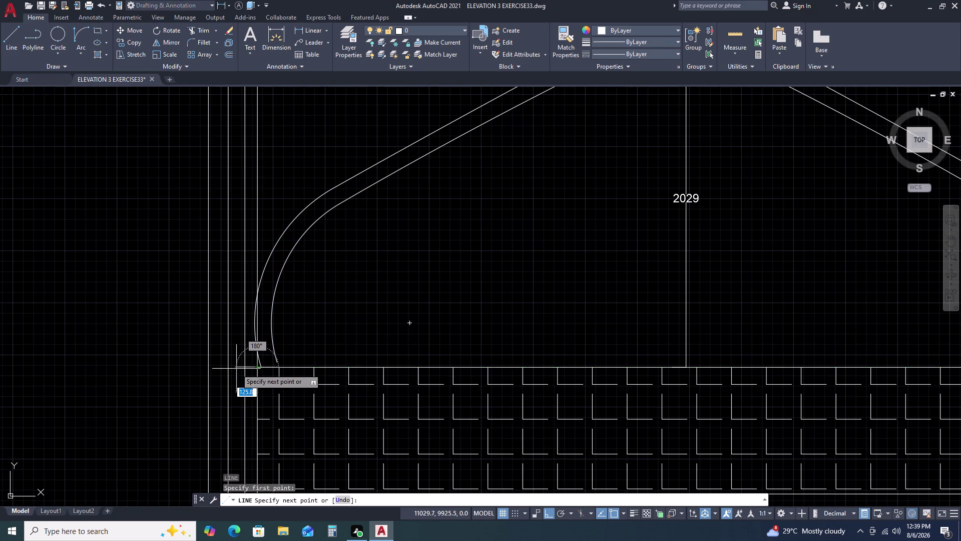
click(236, 368)
key(Escape)
scroll(down, 3)
key(space)
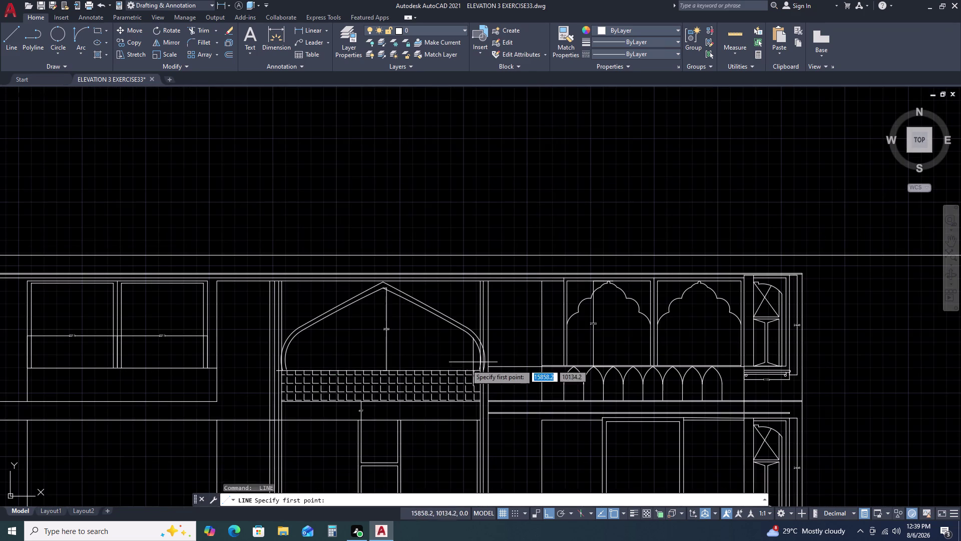
scroll(up, 3)
double_click(535, 384)
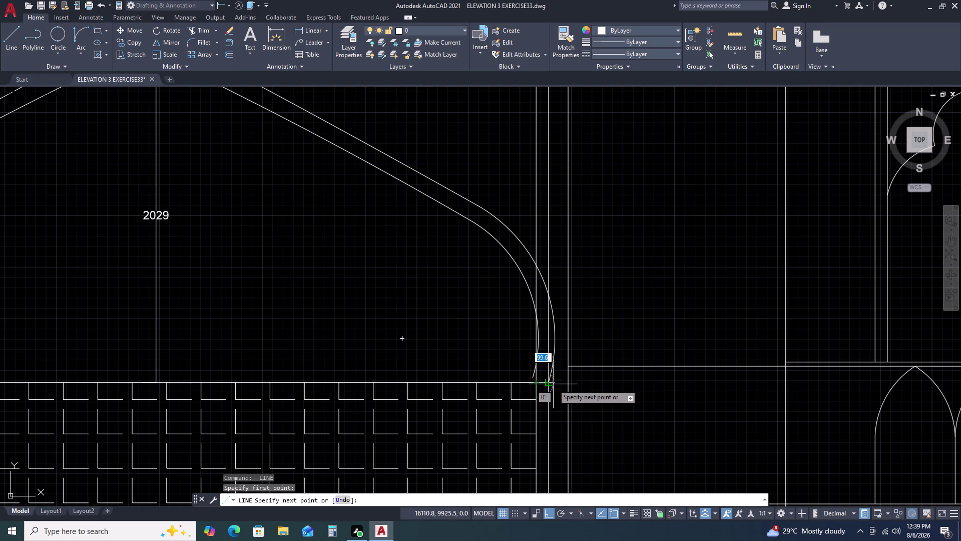
click(560, 384)
key(Escape)
Grip-stretch the outer and inner left arc ends down onto the base line.
scroll(down, 3)
scroll(up, 3)
scroll(up, 3)
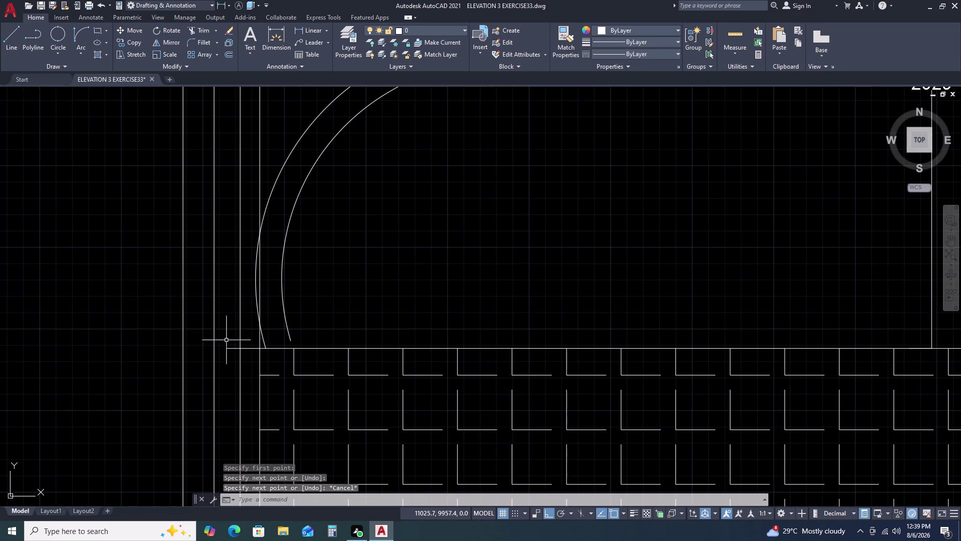
middle_drag(231, 341, 397, 348)
click(428, 346)
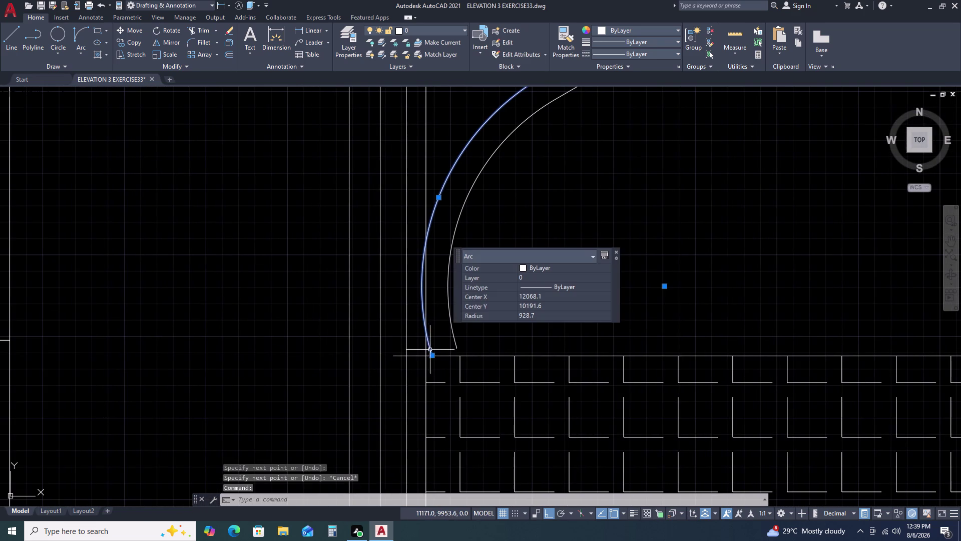
click(431, 356)
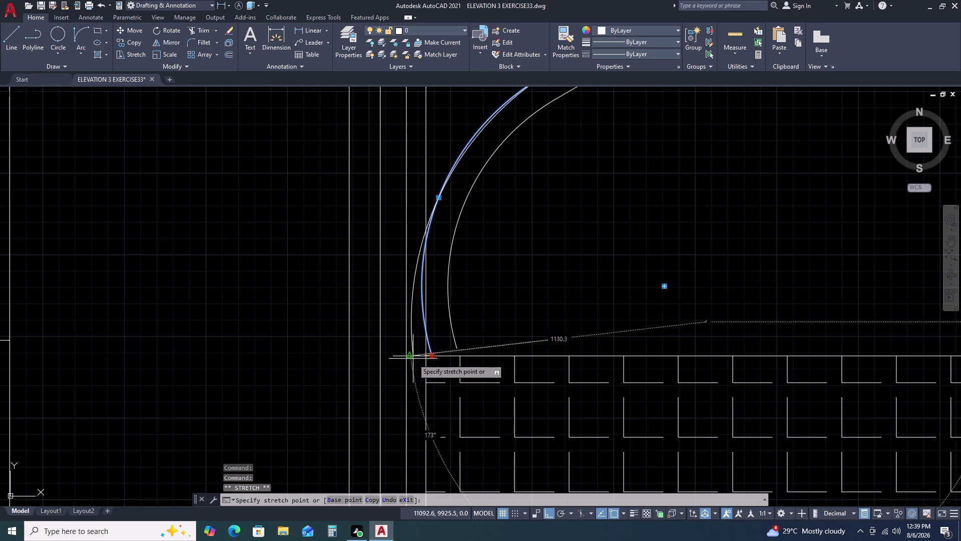
click(404, 357)
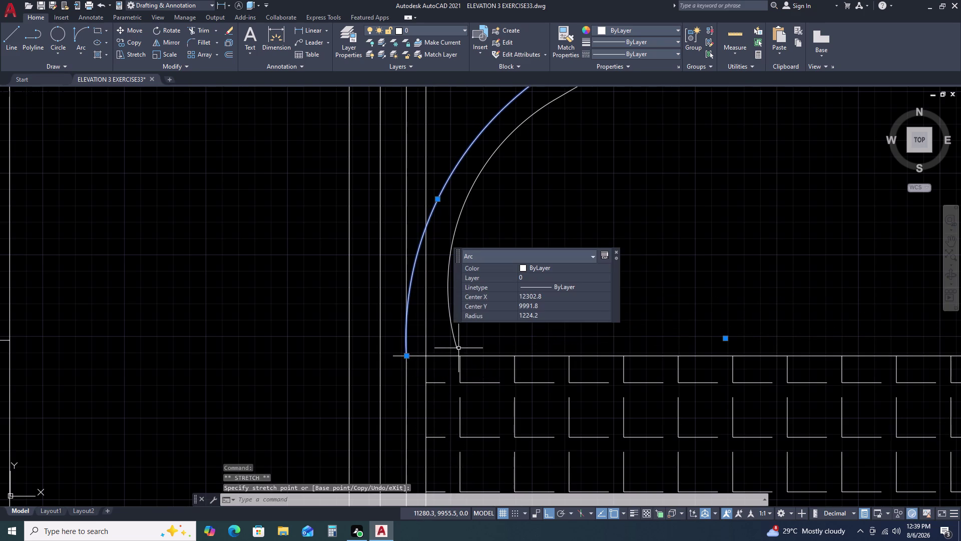
click(459, 348)
click(451, 351)
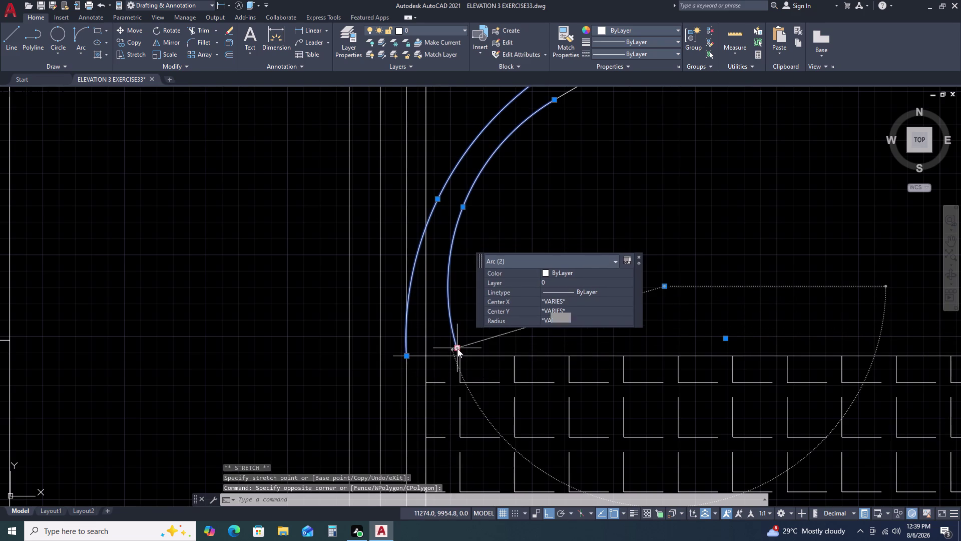
click(458, 349)
click(421, 360)
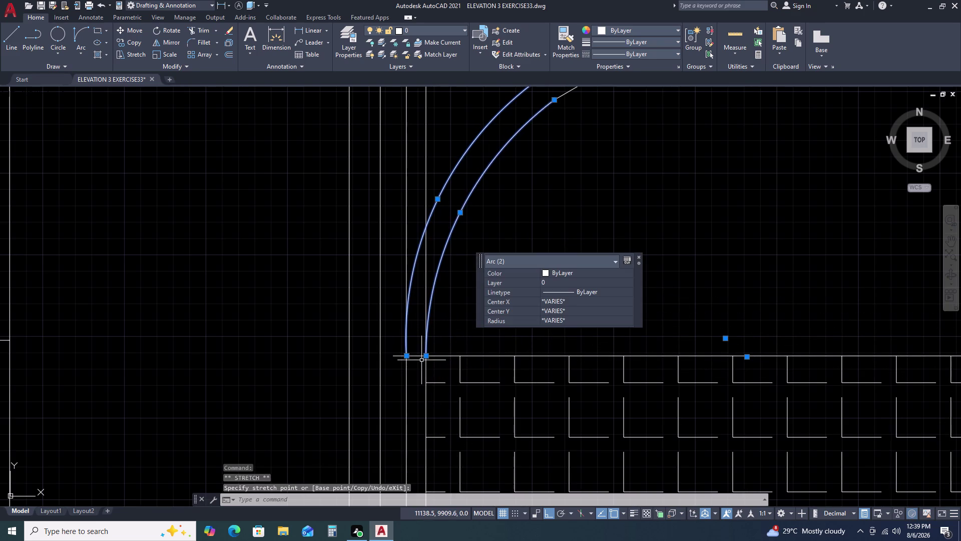
Stretch the inner right arc's lower end toward the base line, then clear the selection.
scroll(down, 3)
middle_drag(592, 329, 304, 370)
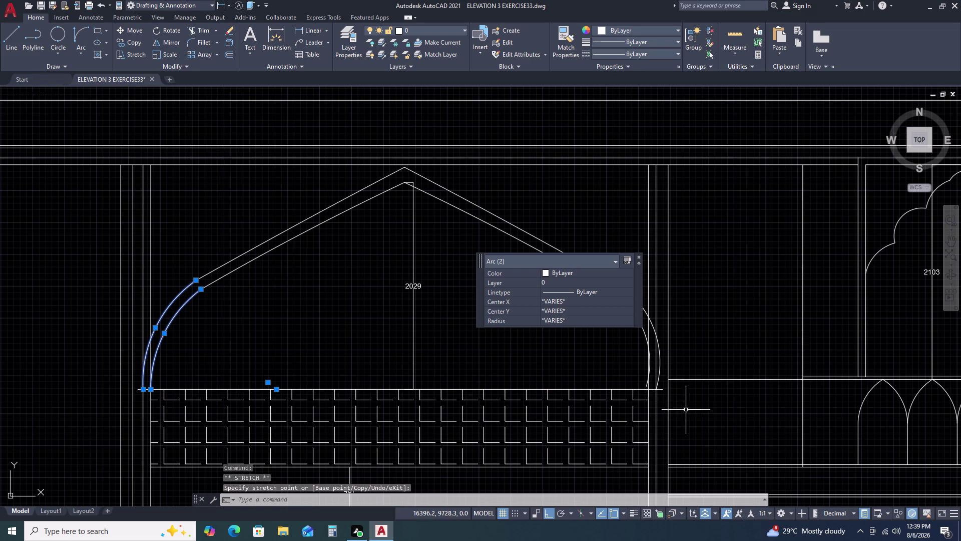
scroll(up, 3)
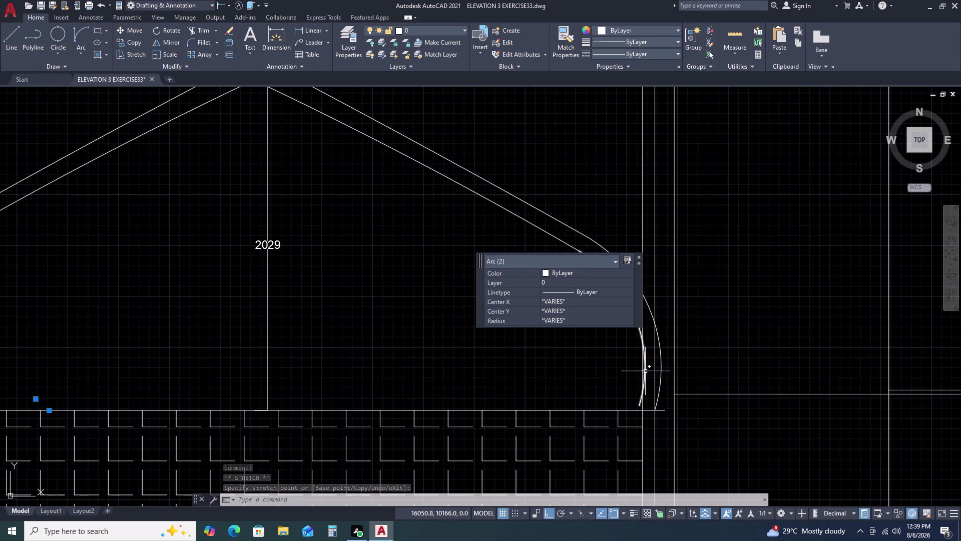
click(646, 371)
click(640, 406)
click(645, 410)
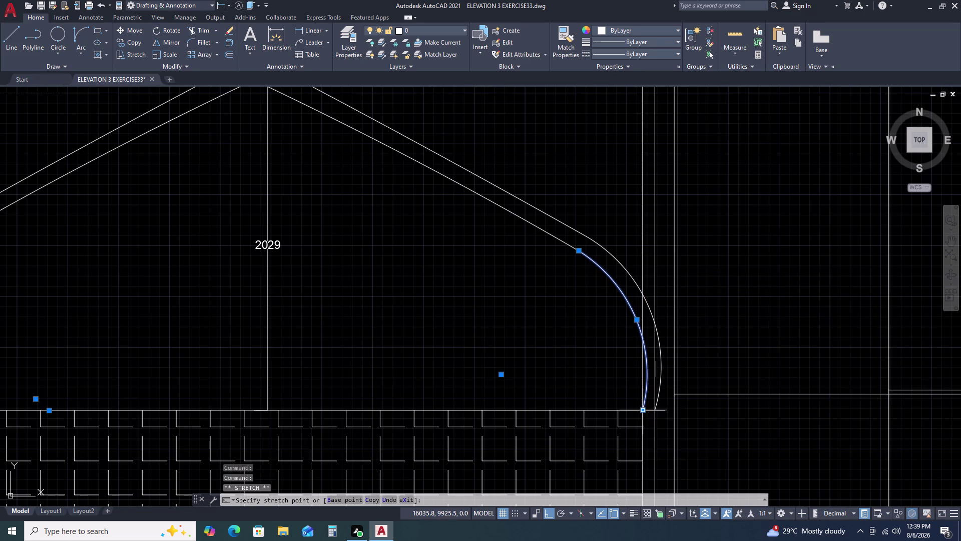
key(Escape)
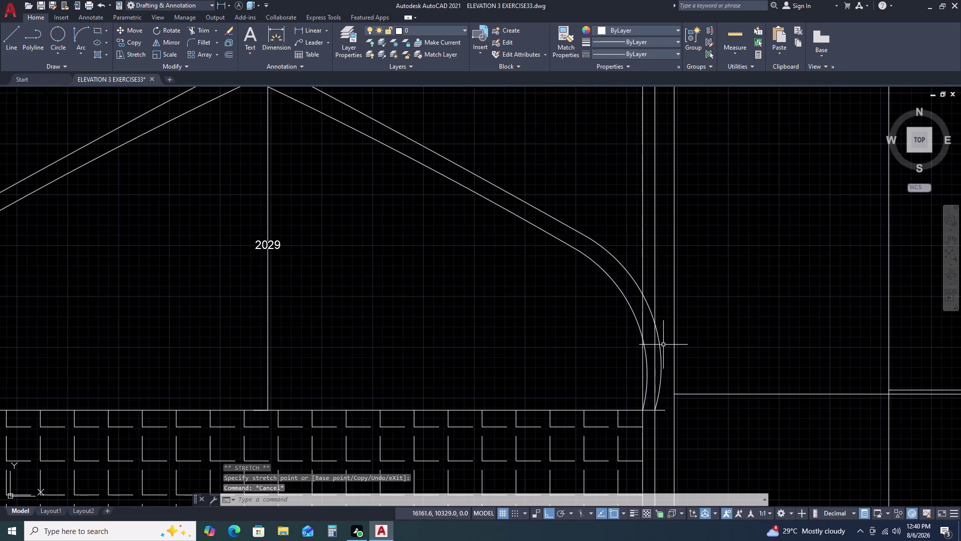
scroll(down, 3)
key(t)
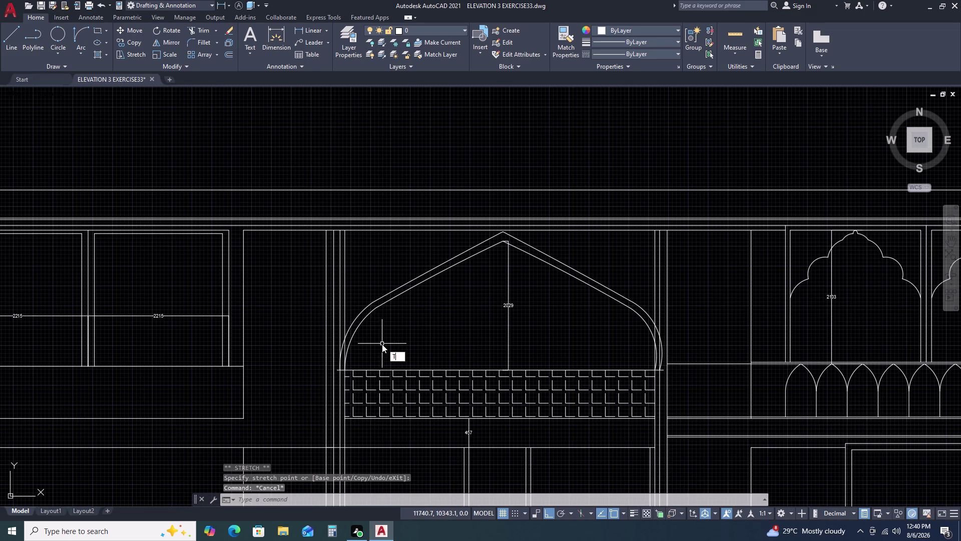
key(r)
key(space)
Attempt a fence trim across the overlapping arc ends, then cancel it.
scroll(up, 3)
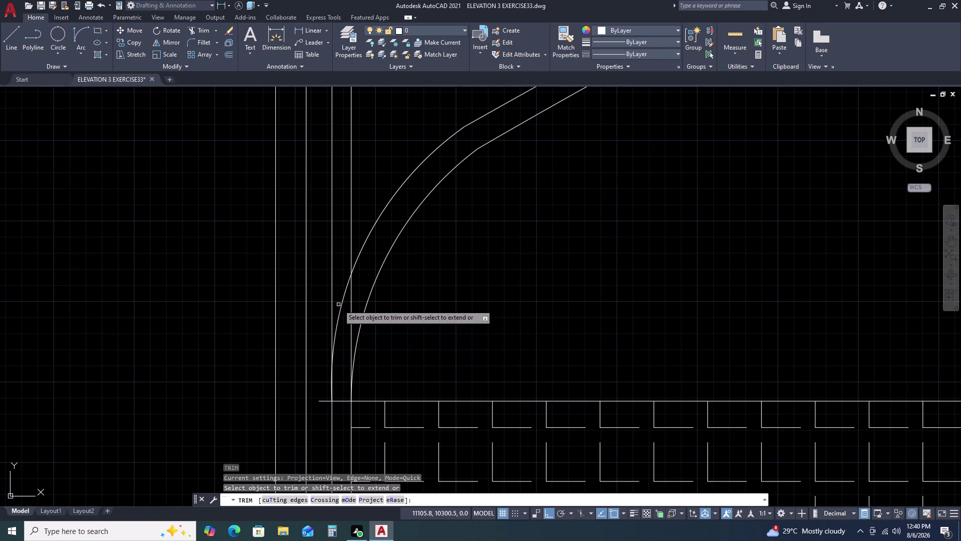
click(338, 305)
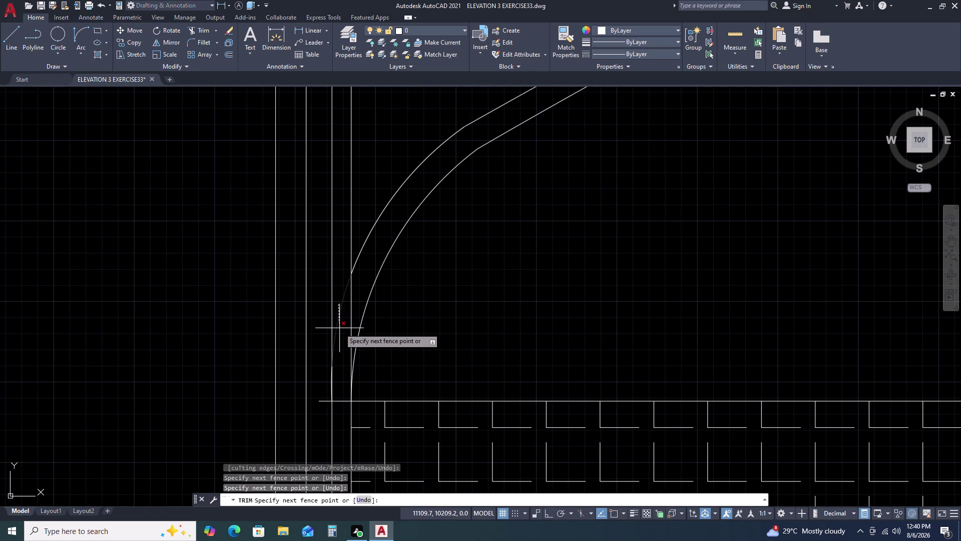
key(Escape)
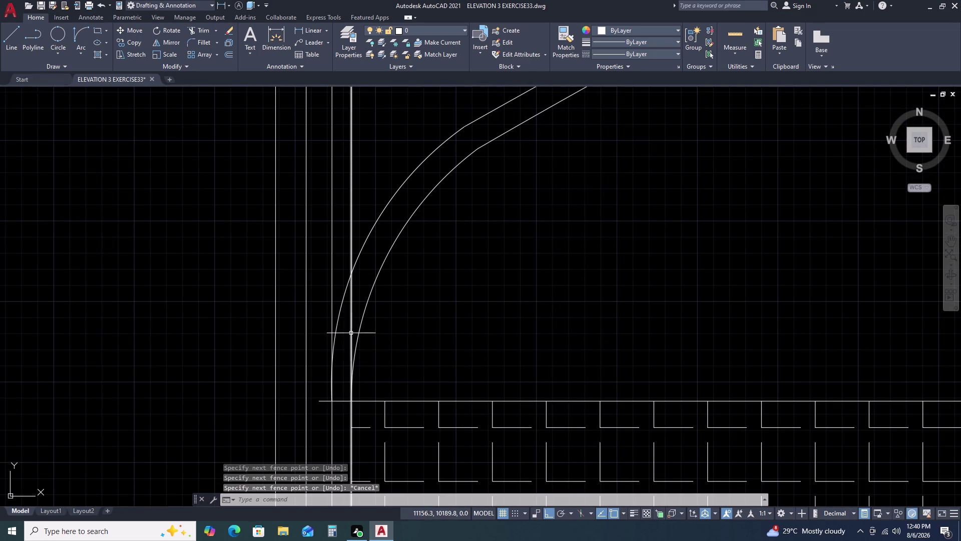
scroll(down, 3)
Restart trimming and try a crossing window on the right arc ends, then cancel.
text(T)
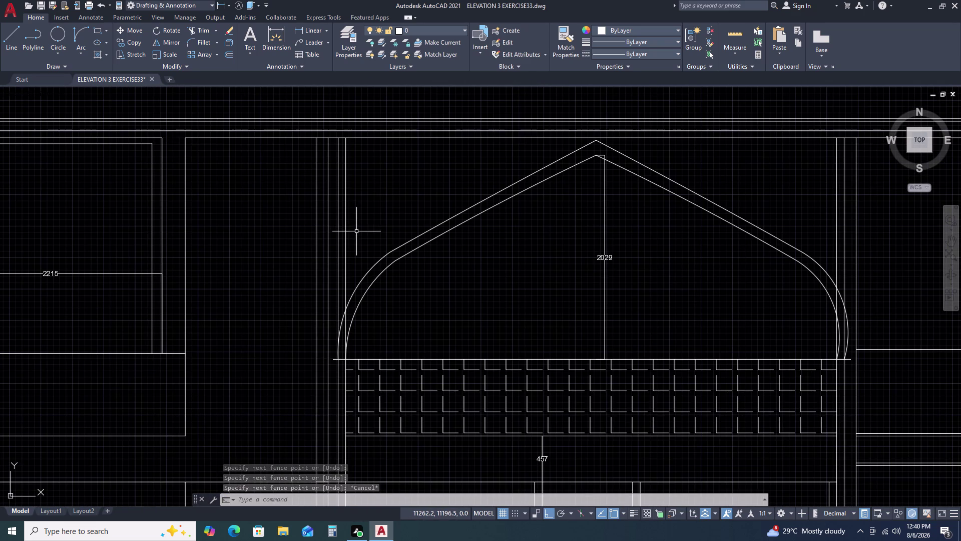
text(R)
key(space)
double_click(356, 215)
double_click(337, 245)
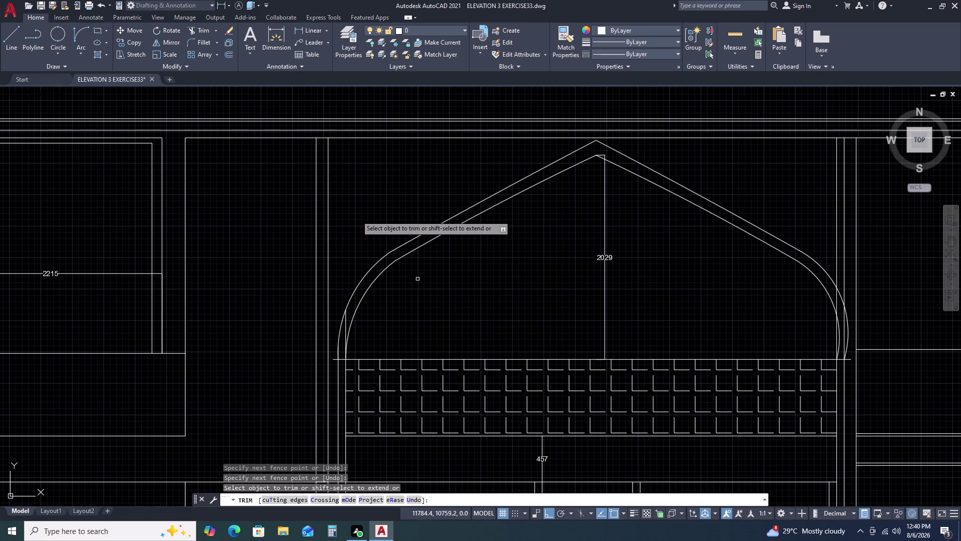
scroll(down, 3)
scroll(up, 3)
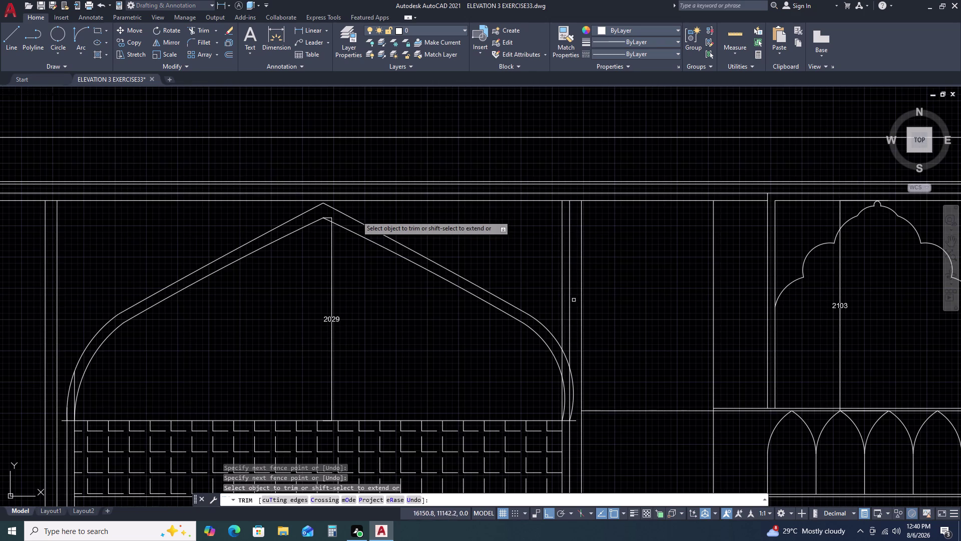
click(574, 305)
double_click(553, 274)
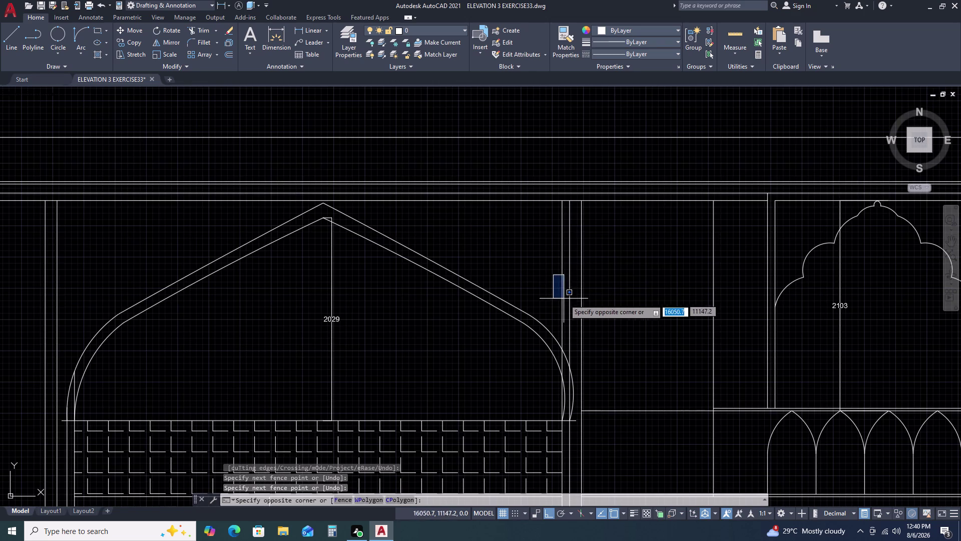
key(Escape)
Trim the overlapping arc pieces and leftover stub at the arch's right base.
text(TR)
key(space)
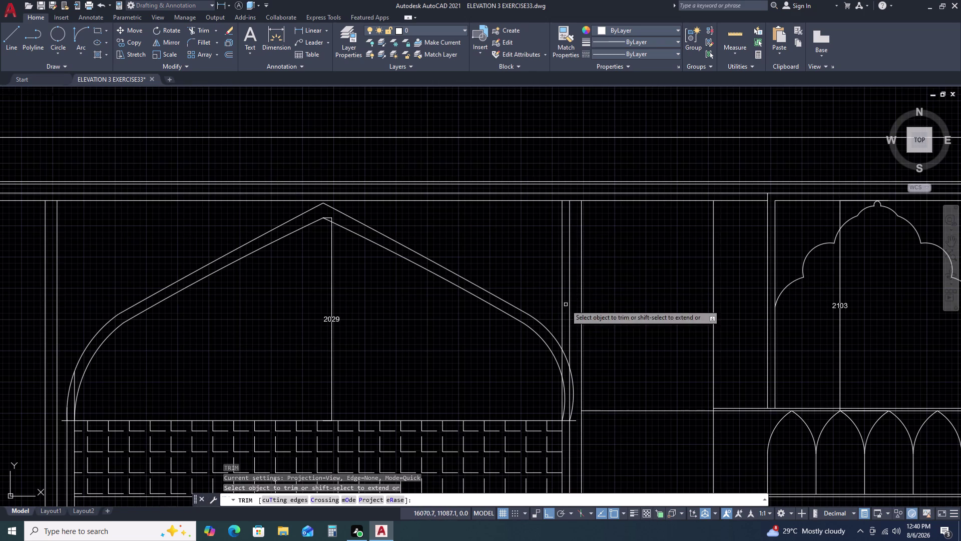
double_click(570, 319)
click(563, 294)
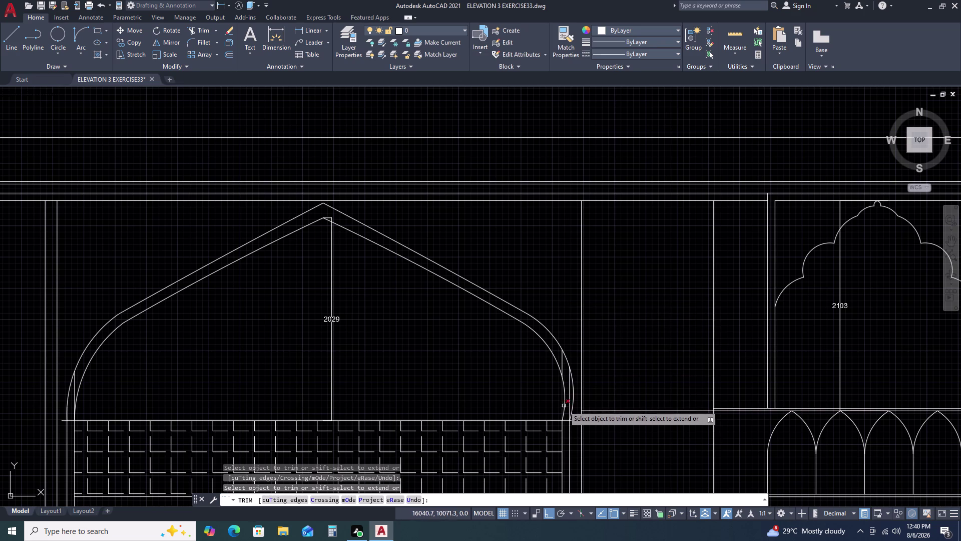
scroll(up, 3)
double_click(570, 406)
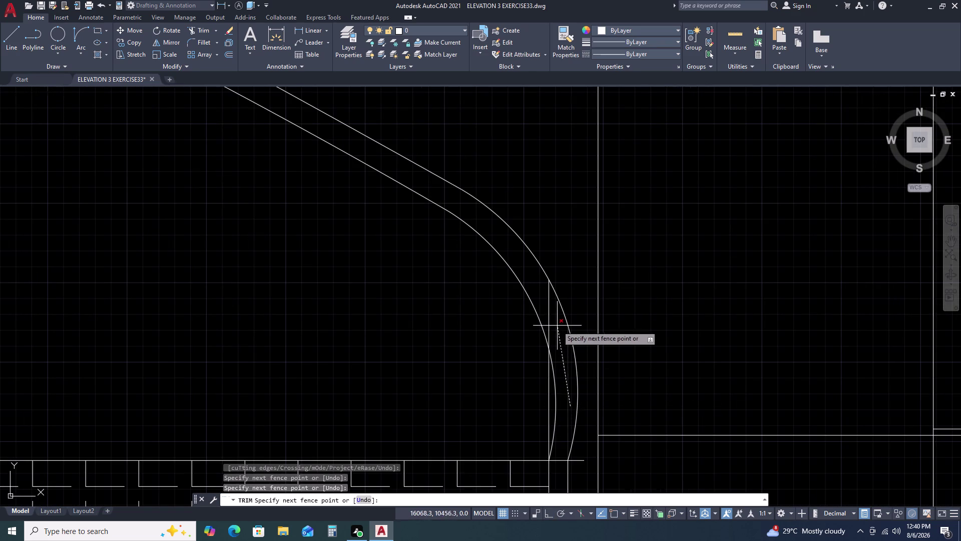
double_click(551, 316)
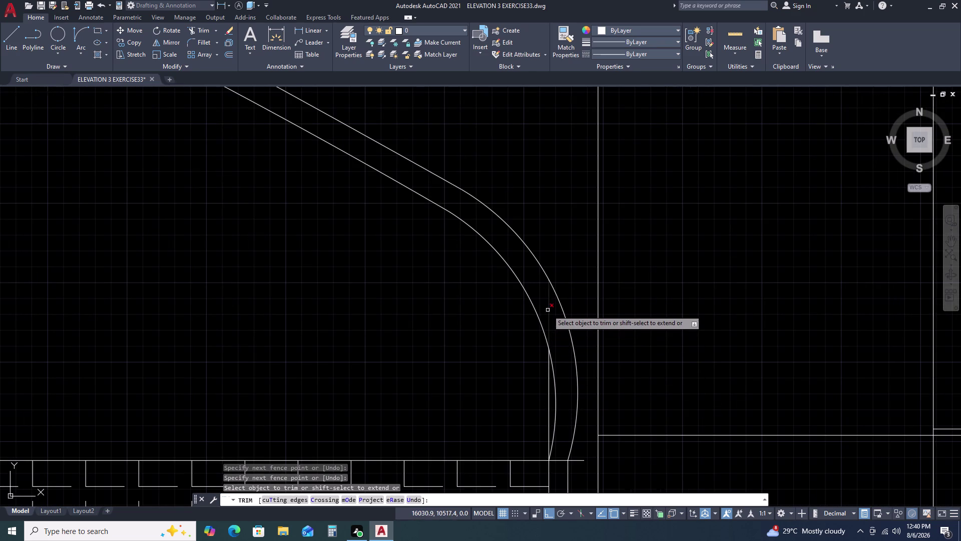
click(550, 308)
click(551, 395)
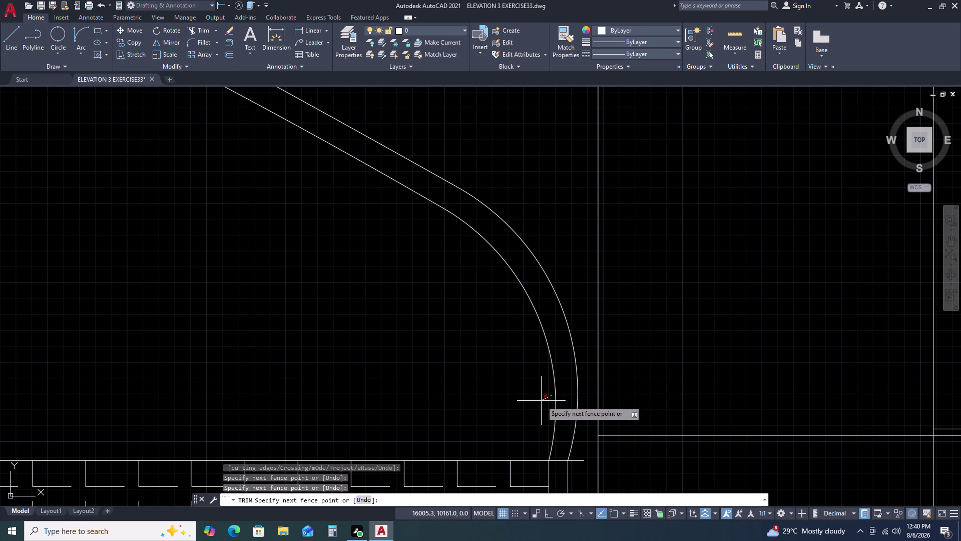
click(545, 395)
scroll(down, 3)
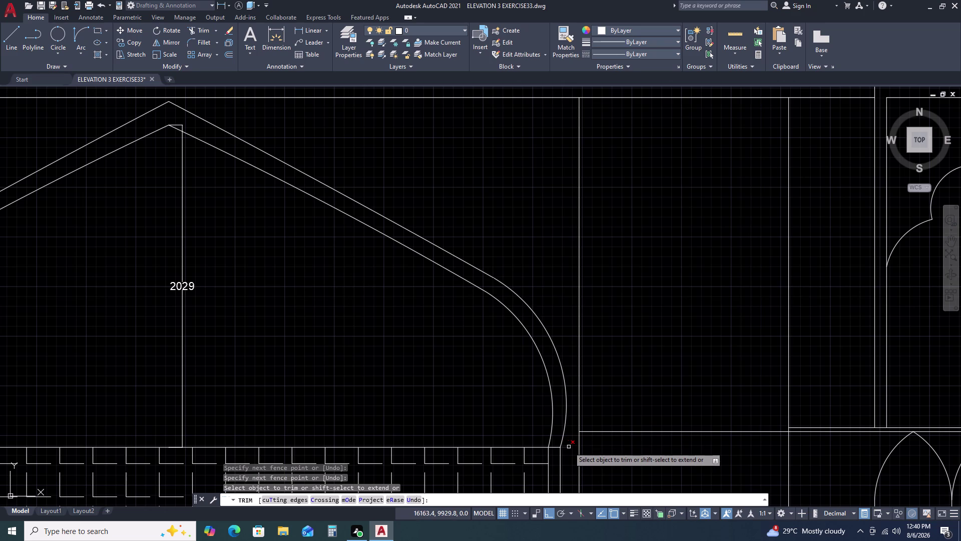
click(569, 446)
Trim the lower-left arc ends overshooting the lattice band, then end trimming.
scroll(down, 3)
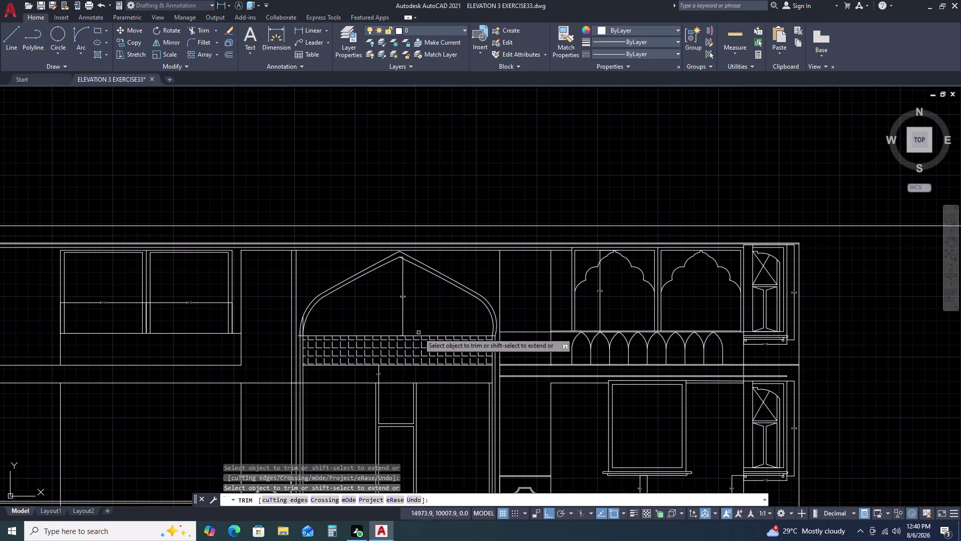
scroll(up, 3)
click(288, 296)
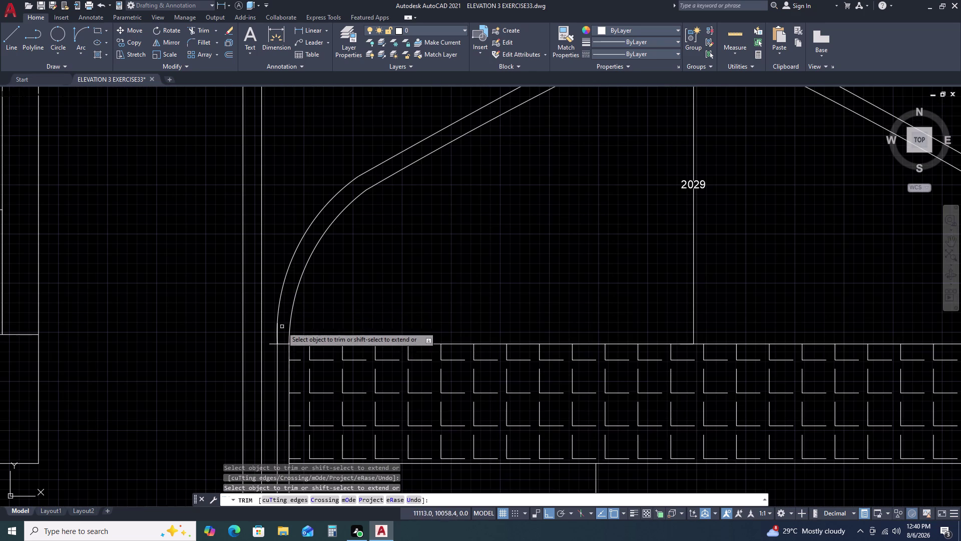
click(286, 343)
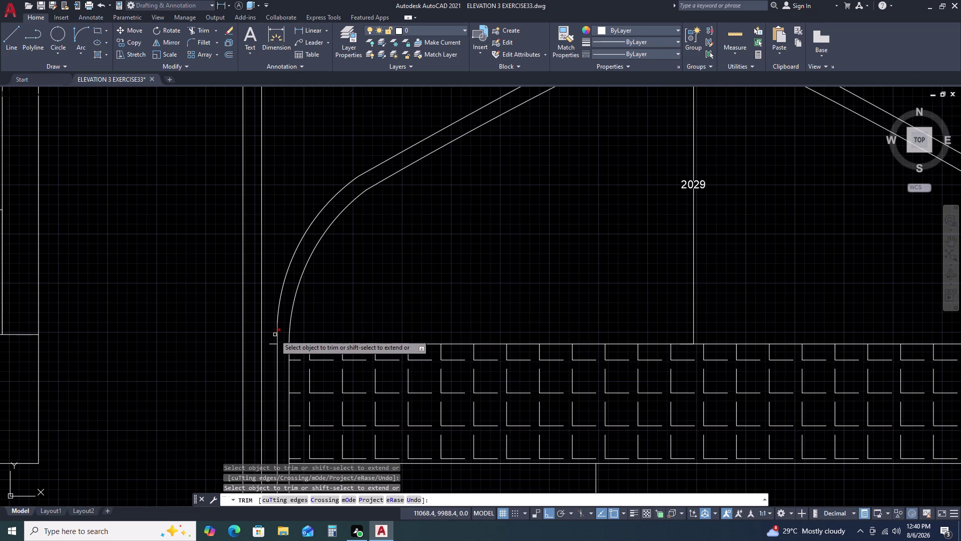
click(277, 333)
drag(273, 342, 272, 346)
click(271, 352)
scroll(down, 3)
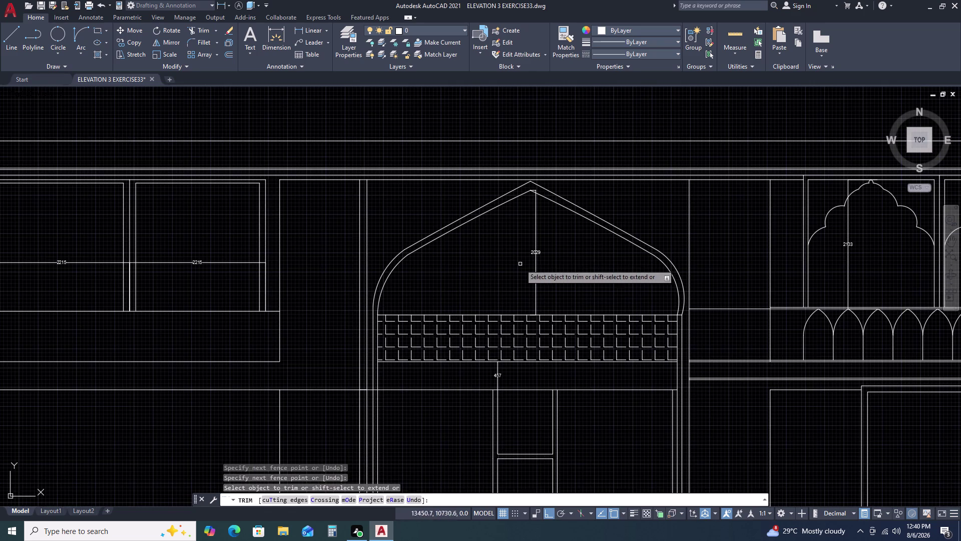
key(Escape)
scroll(up, 3)
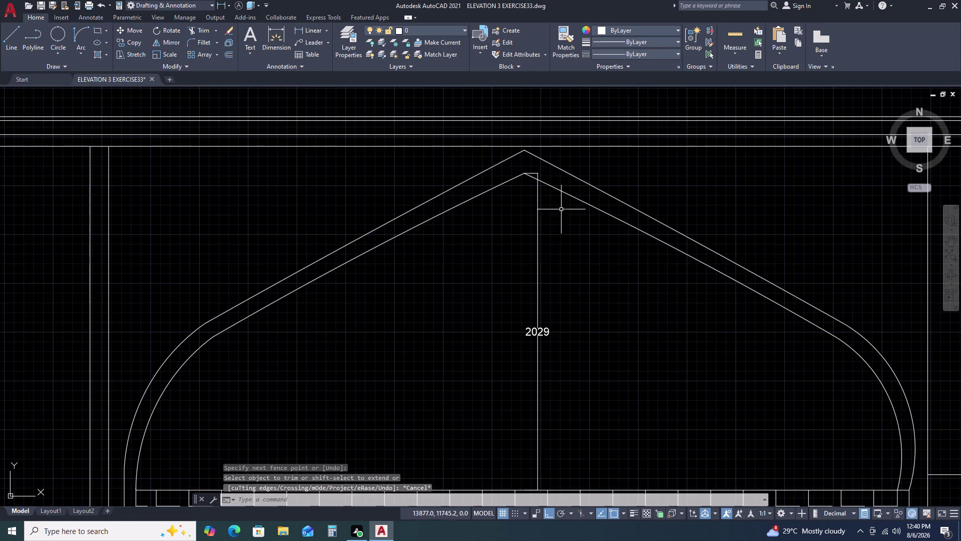
middle_drag(562, 217, 566, 250)
Grip-stretch the top endpoints of the outer left and right arch curves to the apex.
scroll(down, 3)
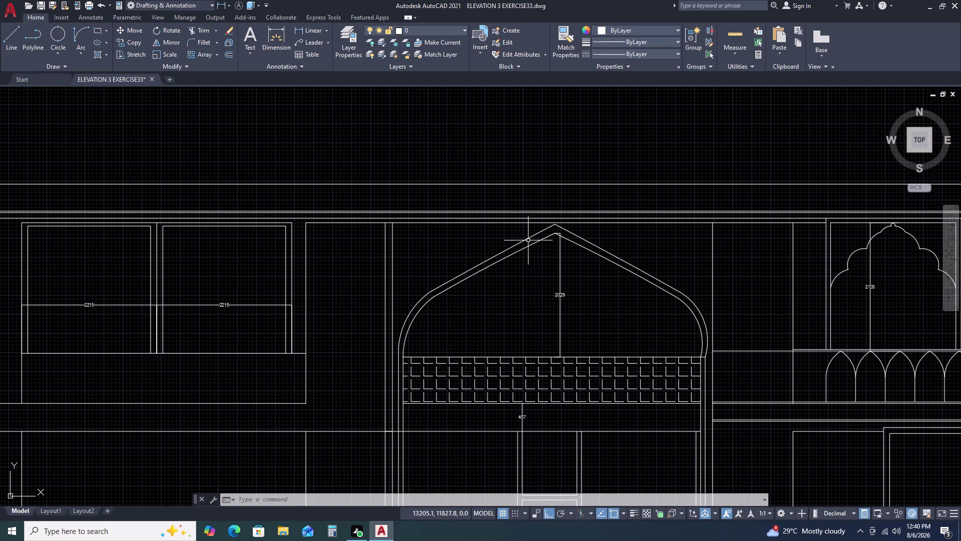
click(540, 231)
scroll(up, 3)
middle_drag(598, 229, 544, 296)
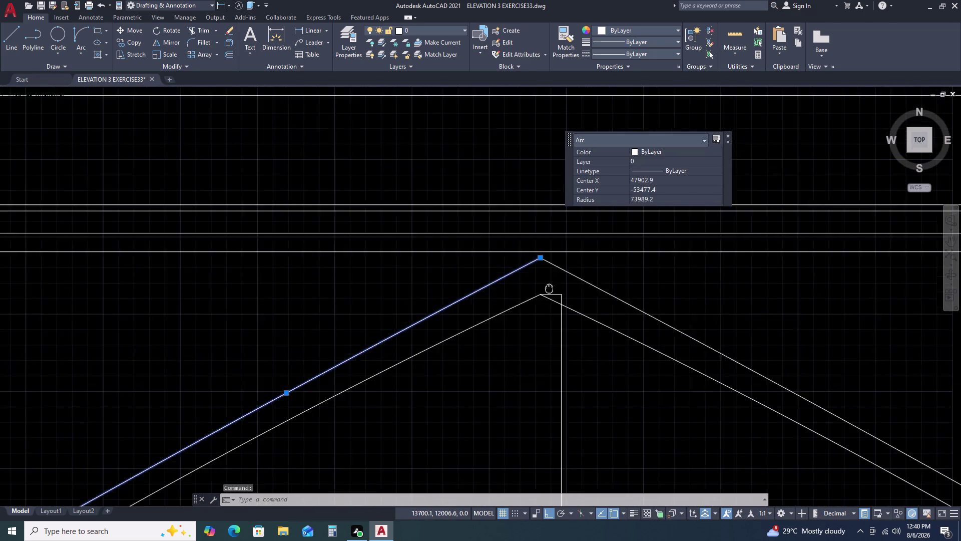
middle_drag(544, 295, 535, 308)
click(522, 284)
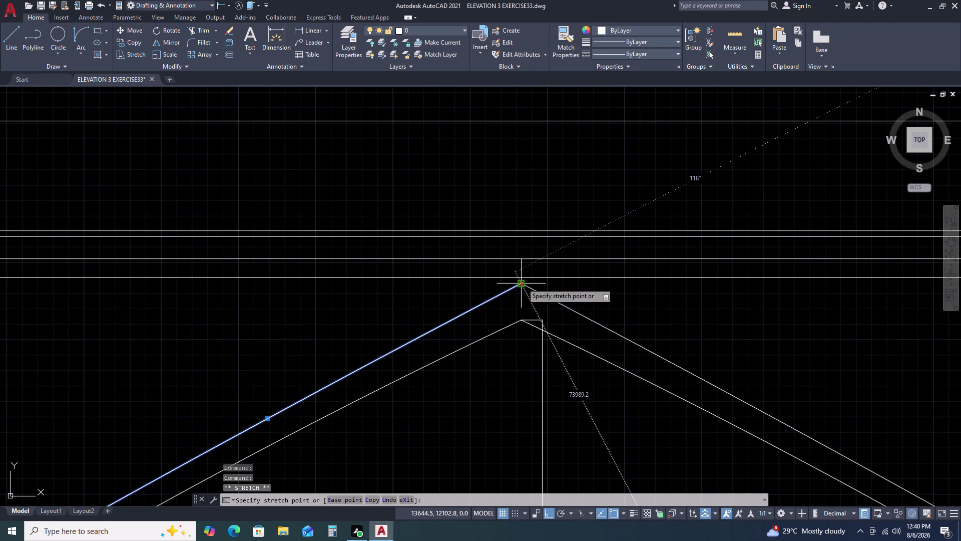
click(523, 277)
click(524, 284)
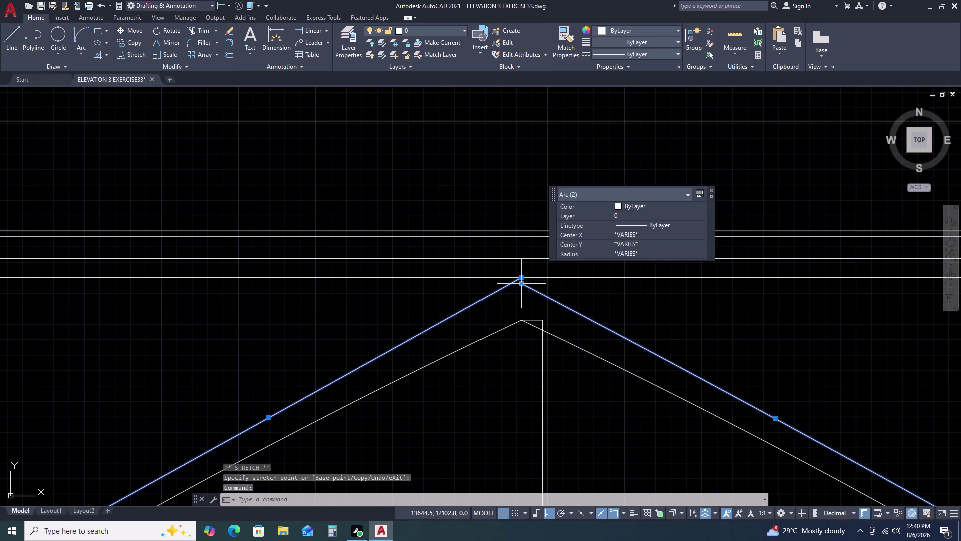
click(523, 286)
click(523, 279)
key(Escape)
Undo the last three endpoint edits on the outer arch curves.
scroll(down, 3)
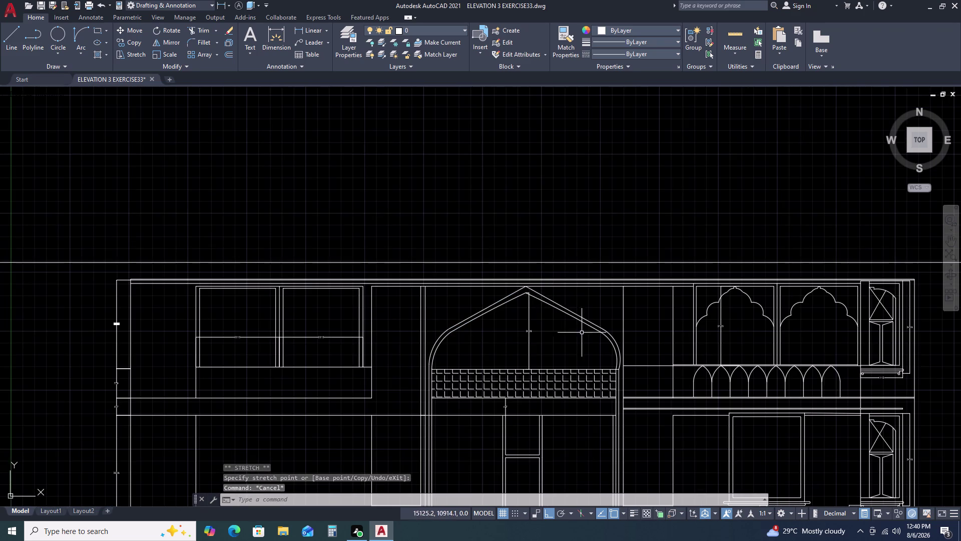
scroll(up, 3)
scroll(up, 3)
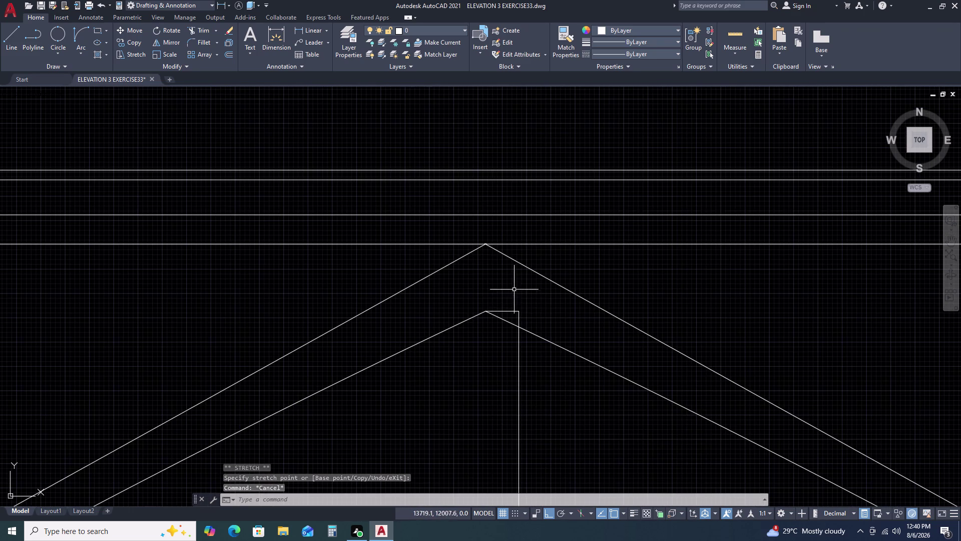
scroll(up, 3)
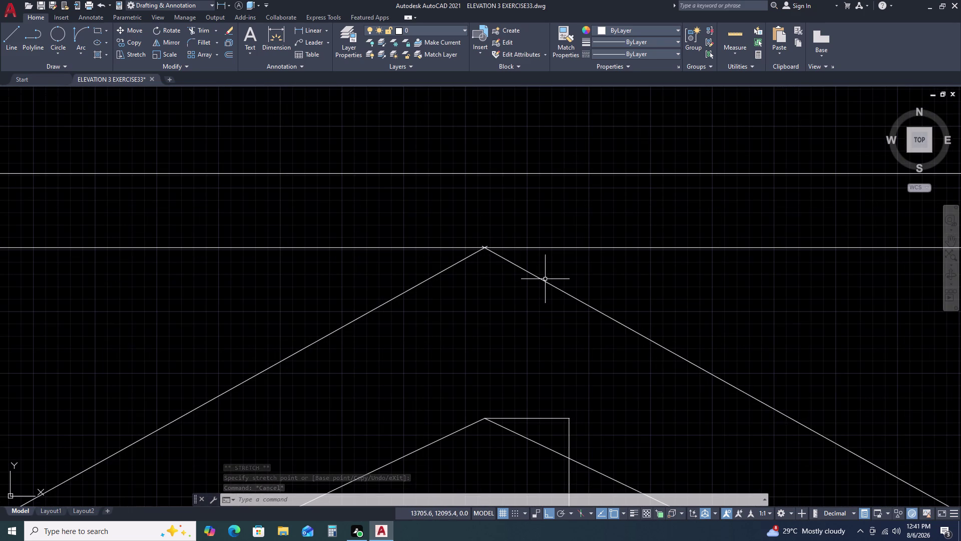
key(ctrl+z)
key(ctrl+z)
key(ctrl+z)
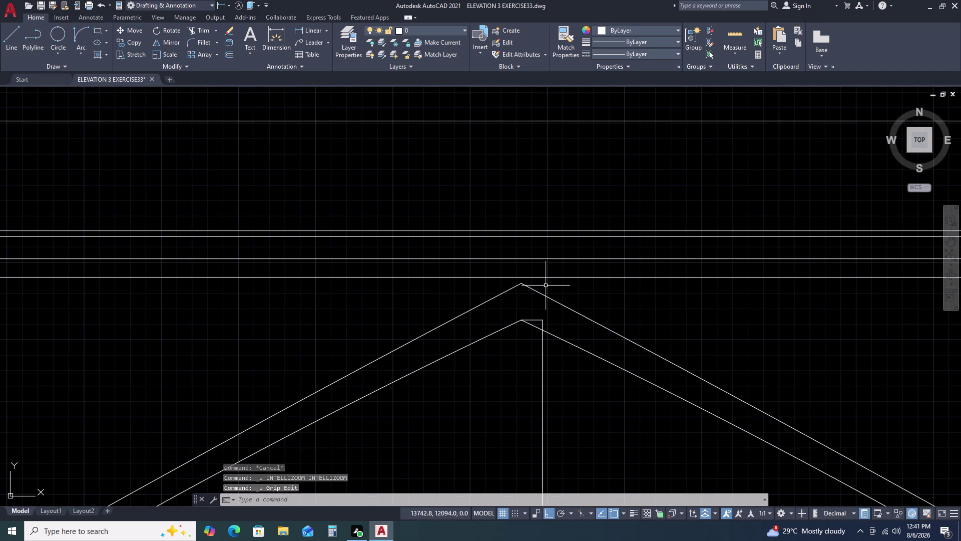
Reselect both outer arch curves and adjust their shared top endpoint grip.
double_click(543, 287)
double_click(487, 291)
scroll(up, 3)
scroll(up, 3)
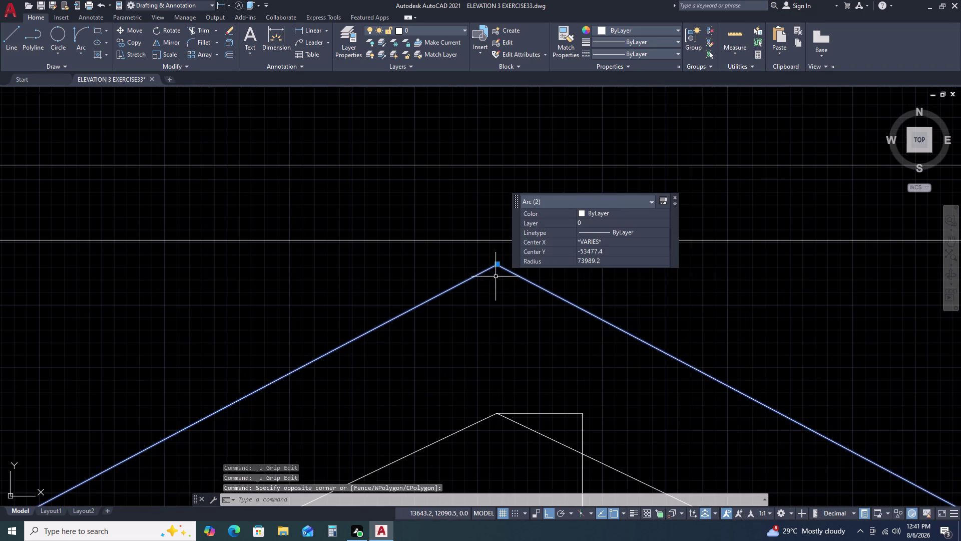
double_click(497, 265)
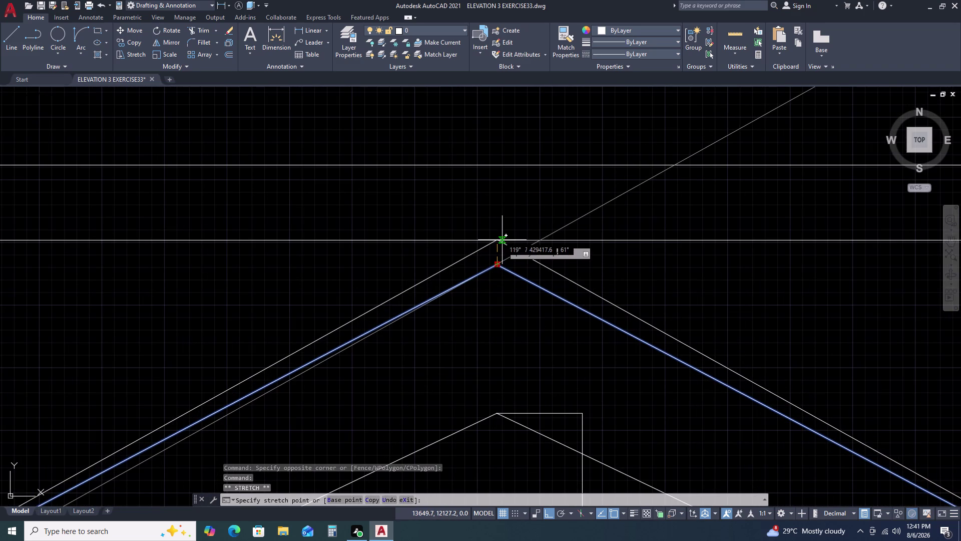
click(498, 238)
scroll(down, 3)
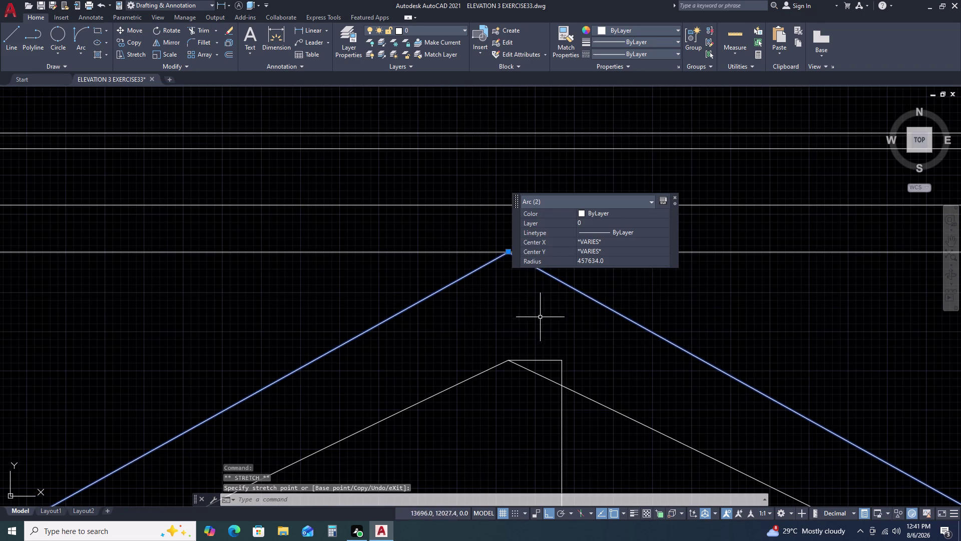
key(Escape)
scroll(up, 3)
scroll(up, 3)
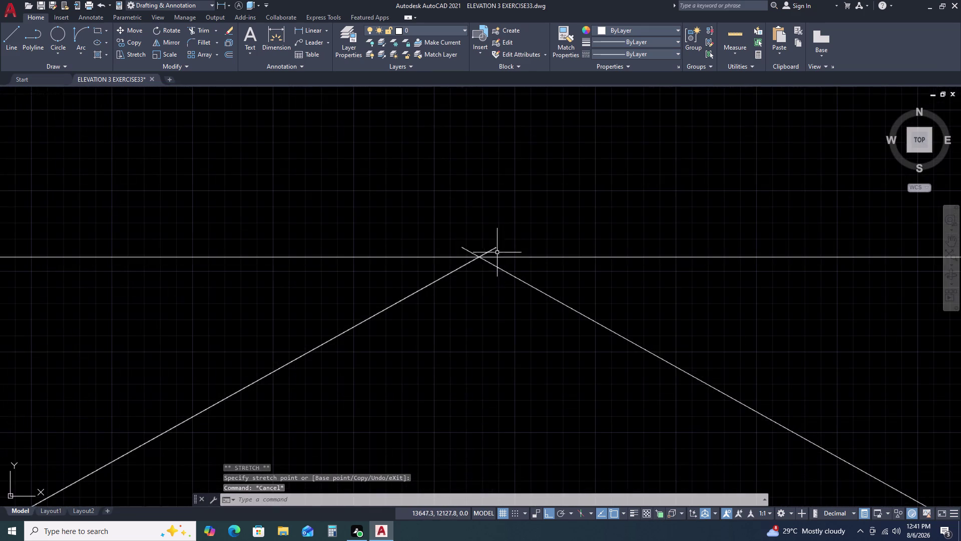
scroll(up, 3)
Draw a TRIM fence across the apex overshoots, then cancel it.
text(TR)
key(space)
click(500, 251)
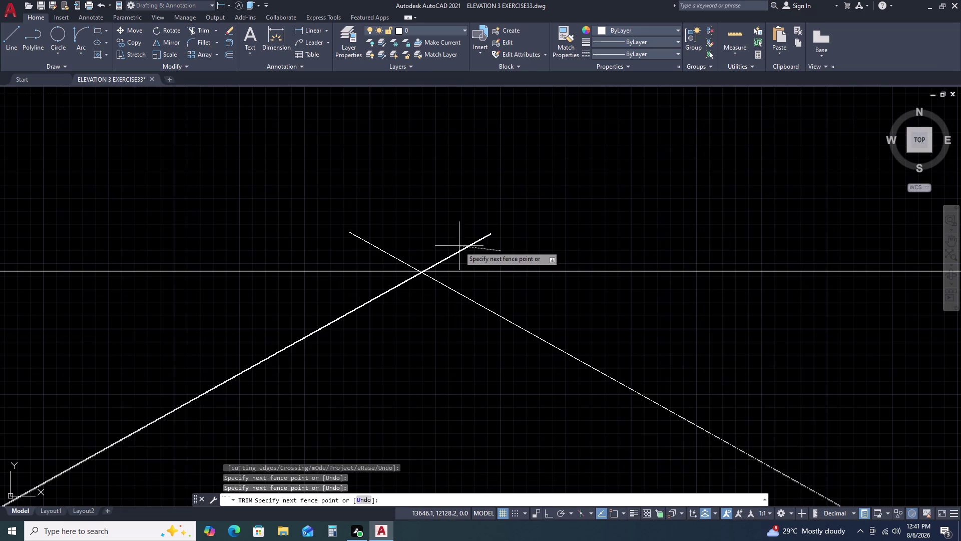
click(367, 247)
click(373, 245)
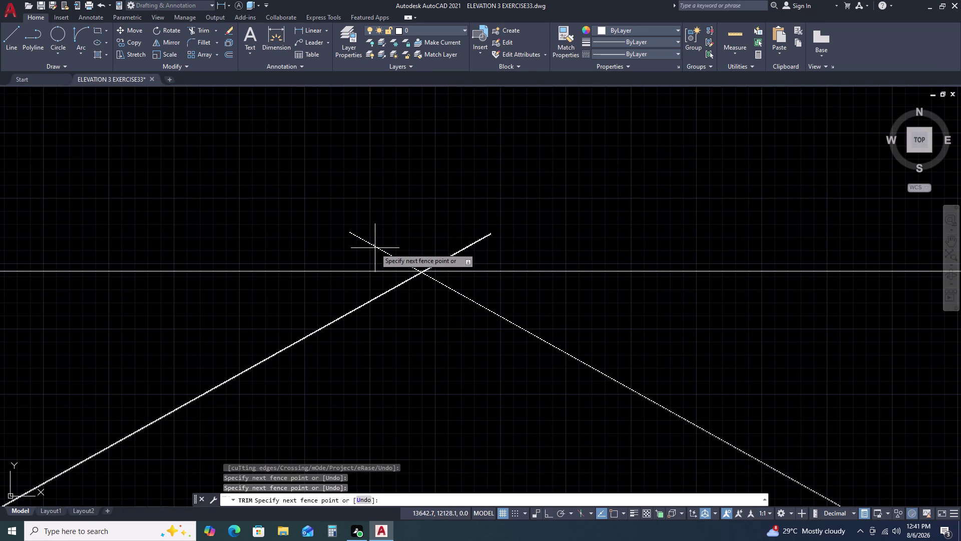
click(375, 248)
key(Escape)
key(Escape)
key(Escape)
key(Escape)
Trim away the overshooting curve ends past the apex with TR.
text(TR)
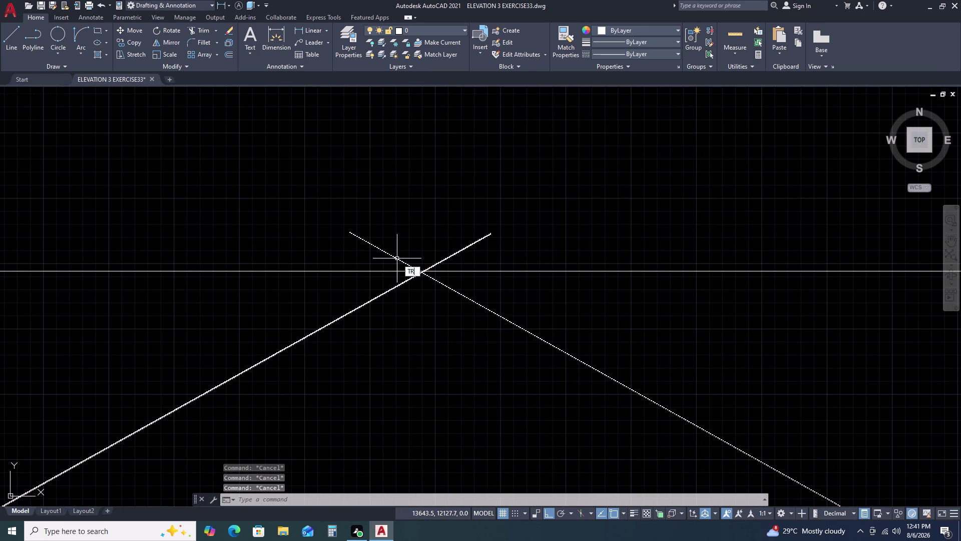
key(space)
click(397, 258)
click(397, 258)
click(396, 257)
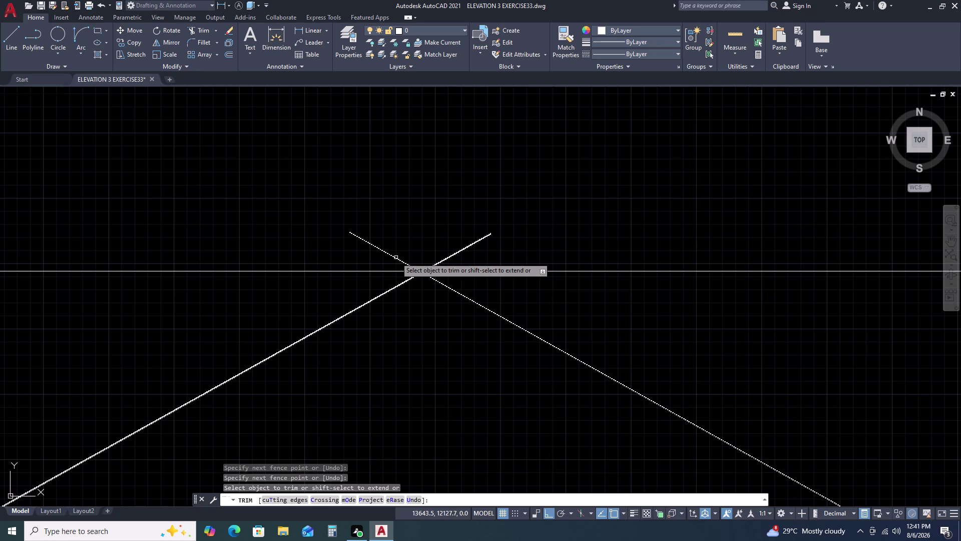
key(Escape)
Window-select objects near the apex, then clear the selection.
scroll(down, 3)
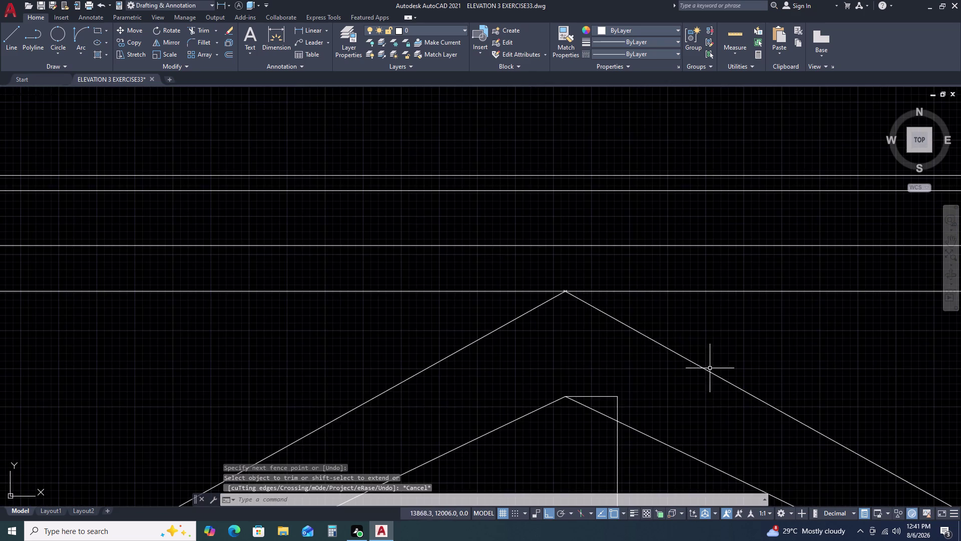
scroll(down, 3)
middle_drag(811, 430, 690, 347)
scroll(up, 3)
scroll(up, 3)
scroll(up, 3)
scroll(up, 3)
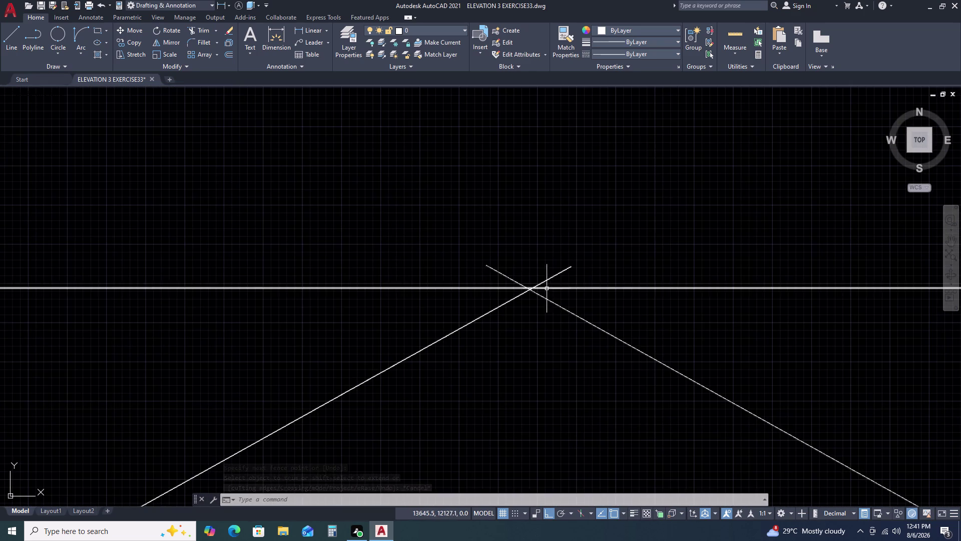
click(567, 269)
click(556, 274)
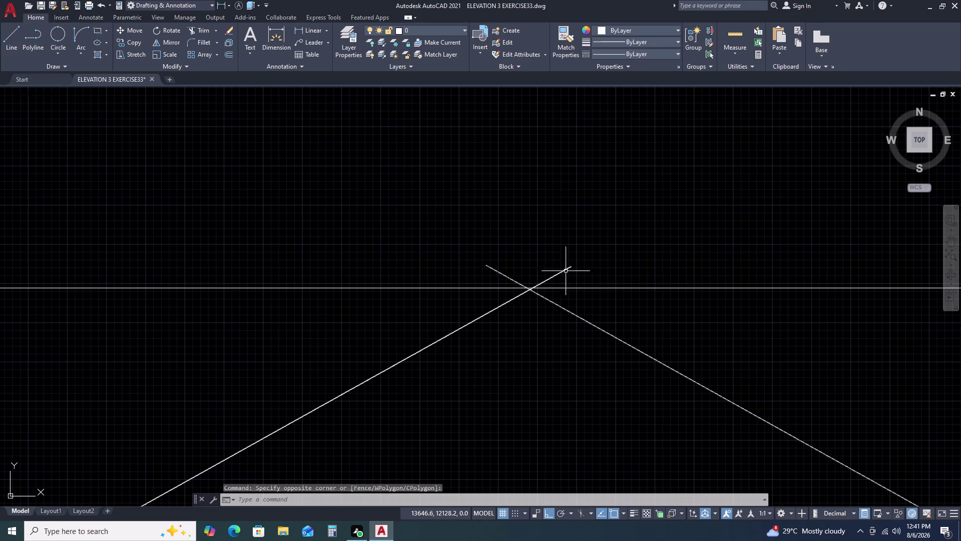
click(569, 270)
click(565, 269)
key(Escape)
key(Escape)
Make further picks around the apex and dismiss each pending action.
click(566, 270)
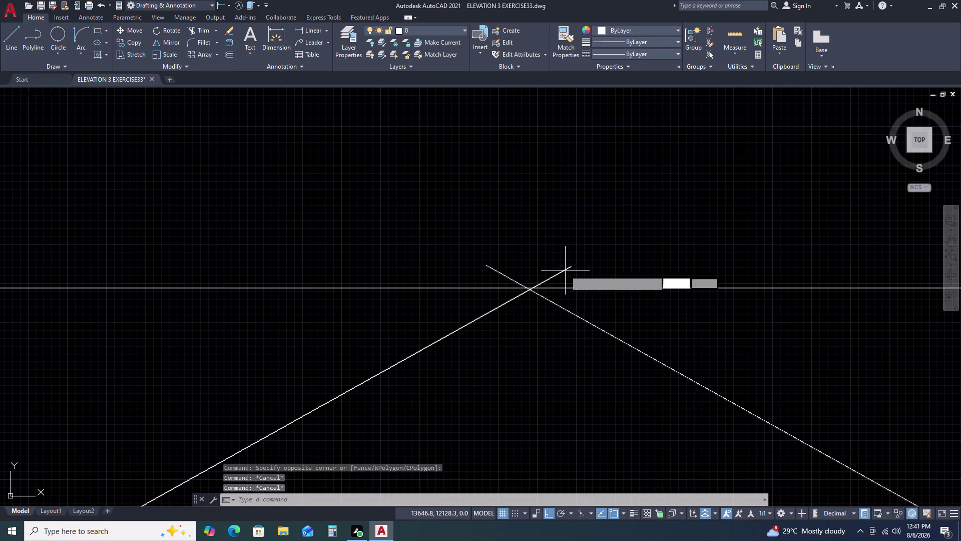
click(551, 273)
key(Escape)
key(Escape)
key(Escape)
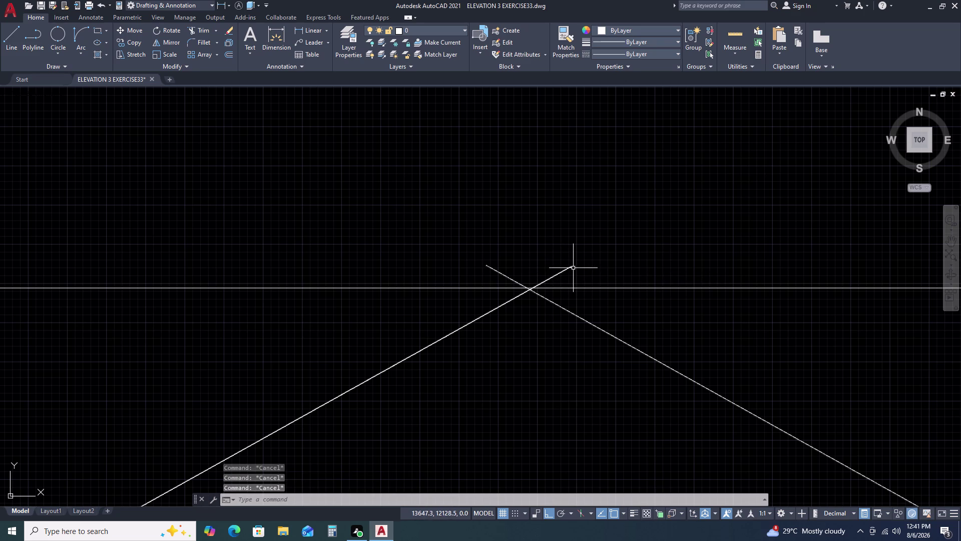
click(573, 267)
click(561, 265)
key(Escape)
scroll(down, 3)
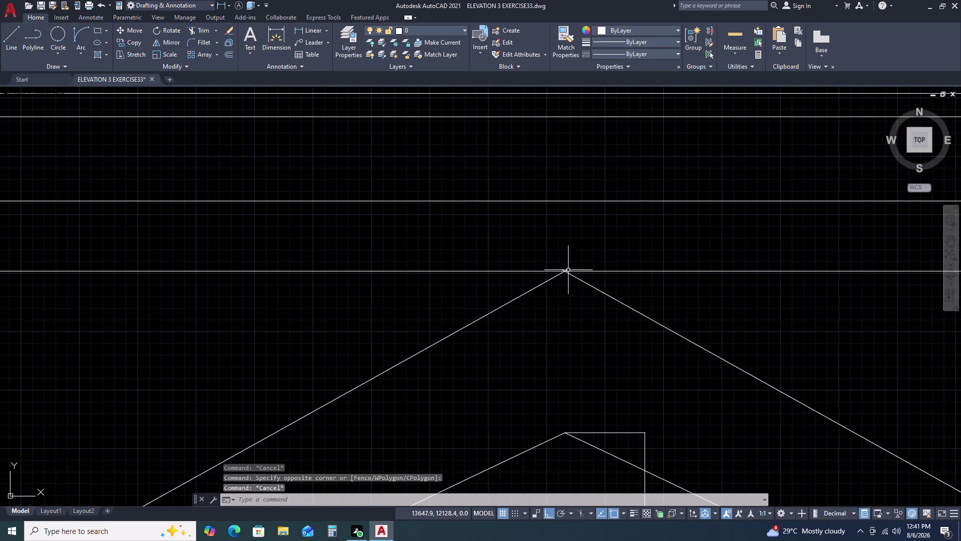
Select the outer left arch curve and inspect the apex crossing.
click(524, 283)
double_click(470, 336)
middle_drag(574, 322, 539, 343)
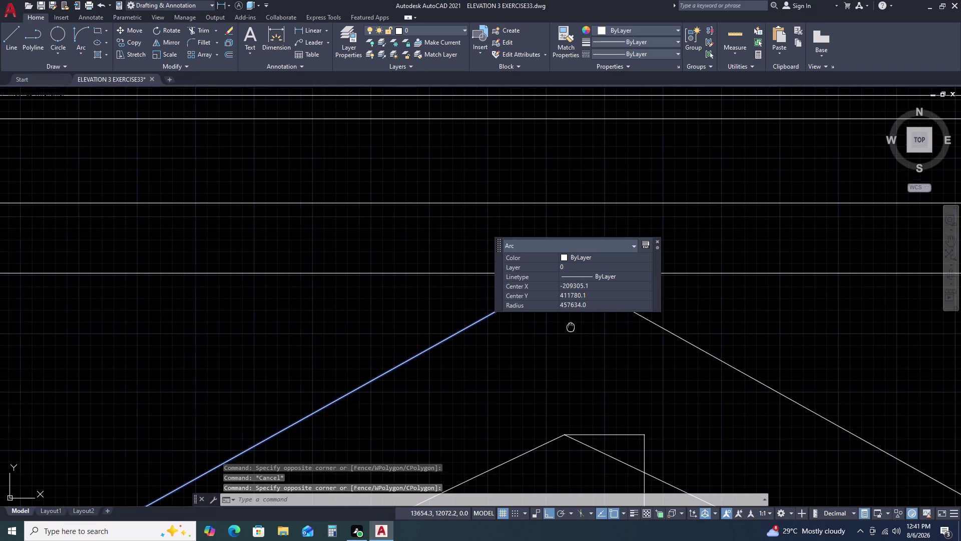
middle_drag(538, 343, 367, 388)
scroll(up, 3)
scroll(up, 3)
middle_drag(346, 355, 410, 325)
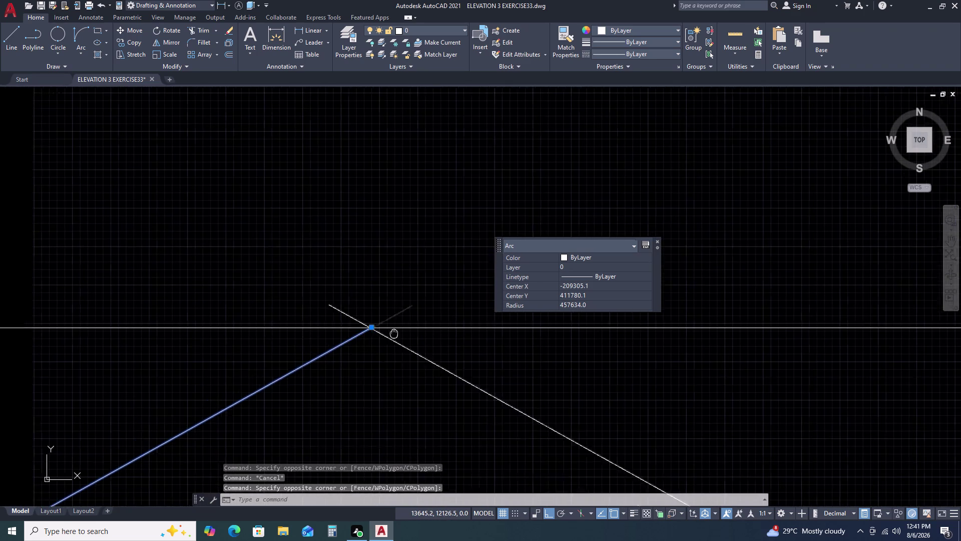
middle_drag(410, 325, 418, 321)
middle_click(453, 304)
scroll(up, 3)
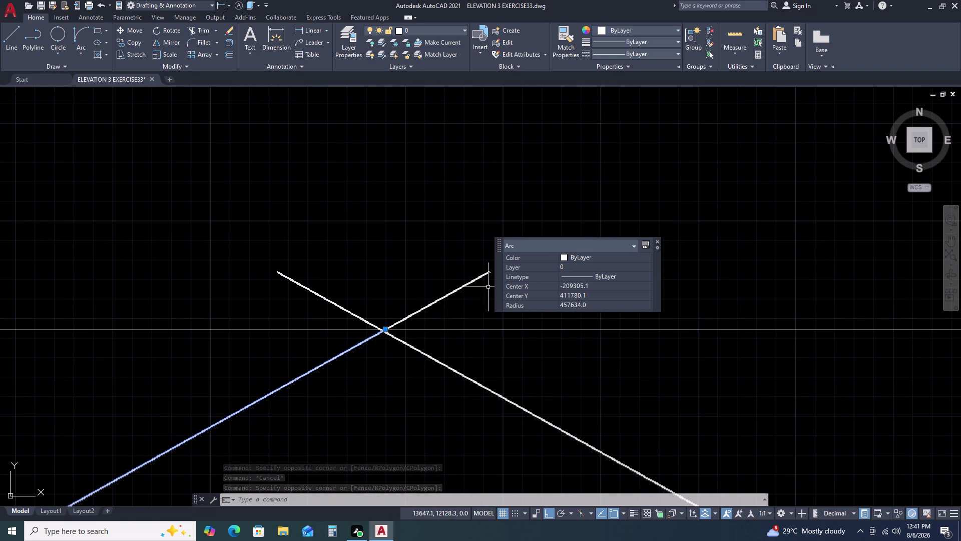
scroll(down, 3)
key(Escape)
scroll(down, 3)
key(Escape)
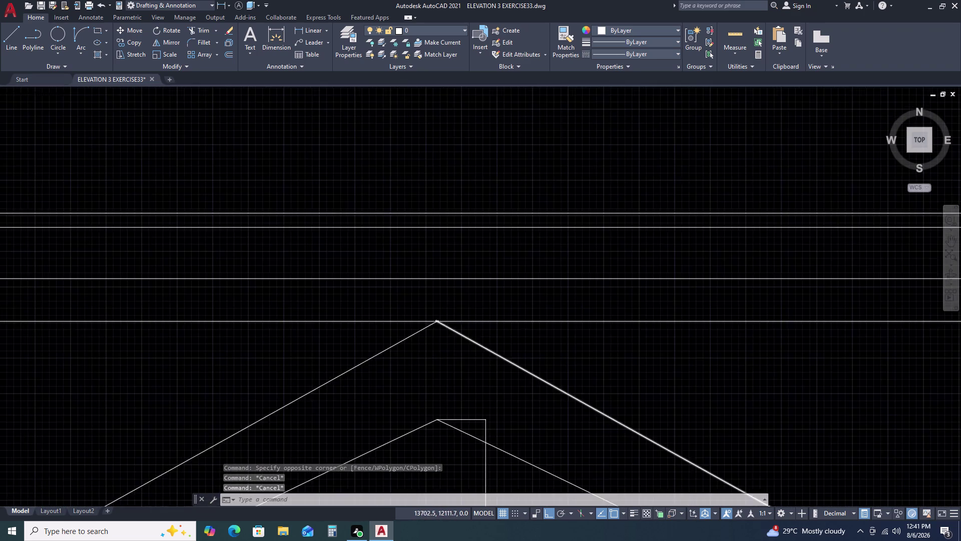
scroll(down, 3)
scroll(down, 3)
middle_drag(549, 389, 554, 361)
scroll(up, 3)
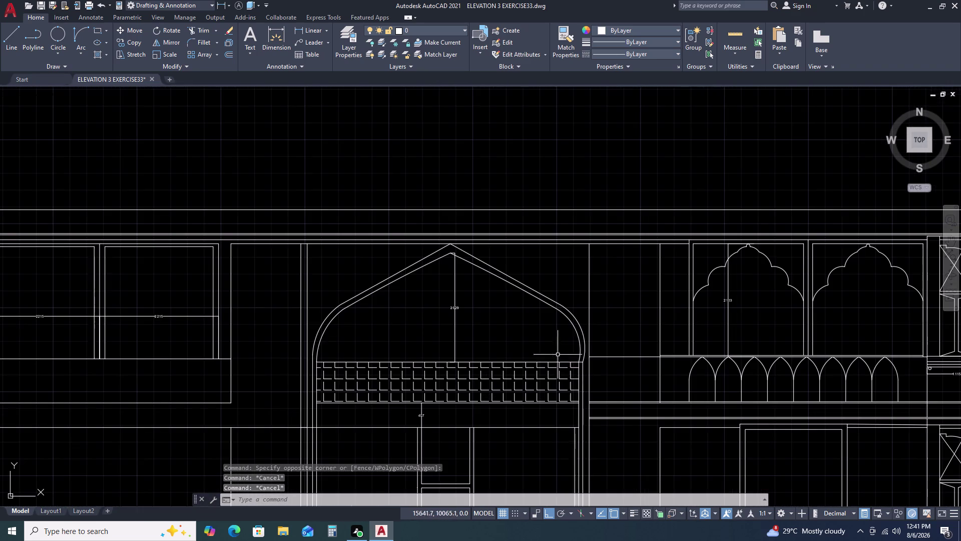
scroll(up, 3)
click(604, 314)
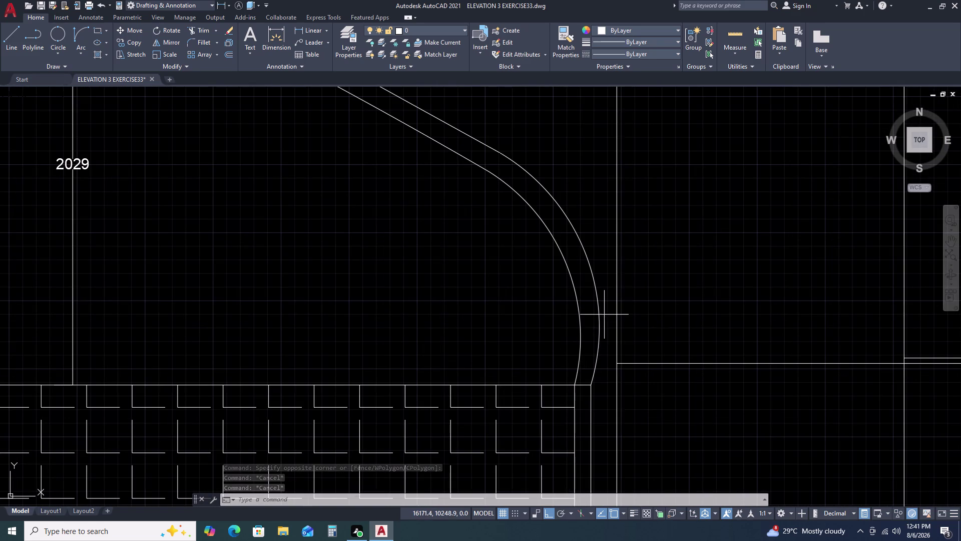
click(590, 320)
scroll(down, 3)
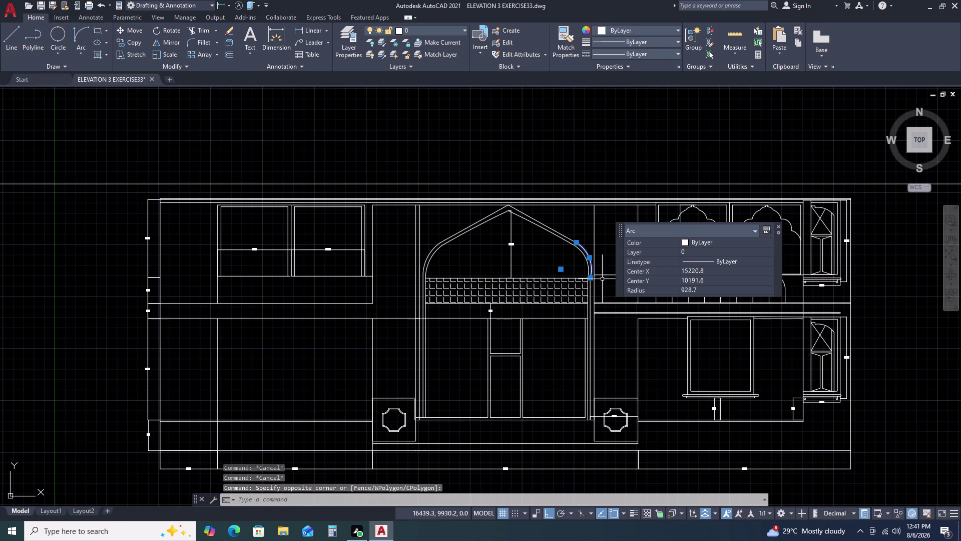
key(Escape)
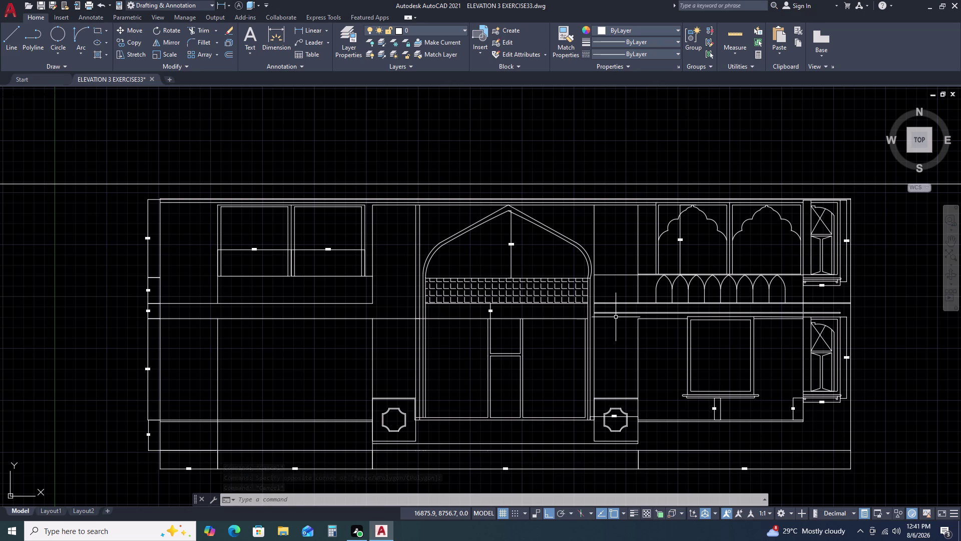
scroll(up, 3)
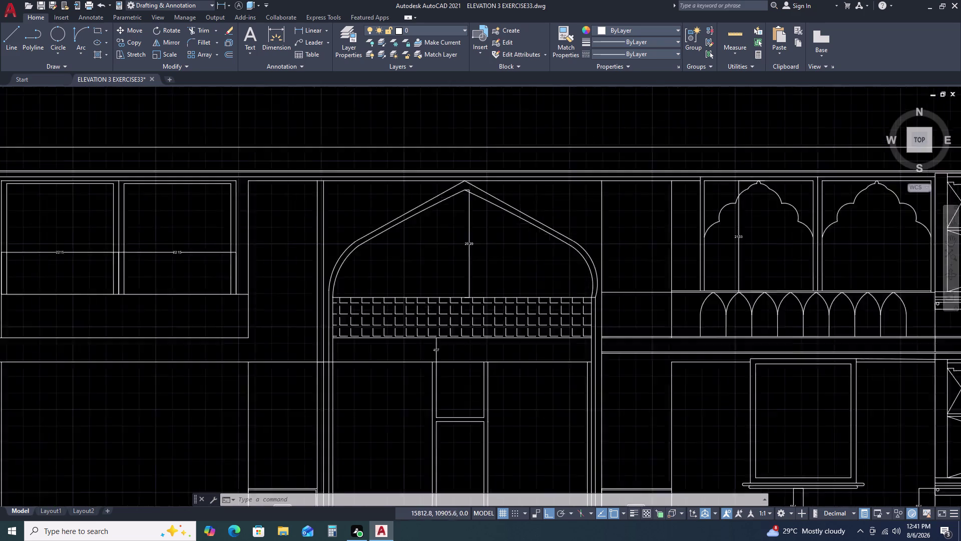
scroll(up, 3)
scroll(down, 3)
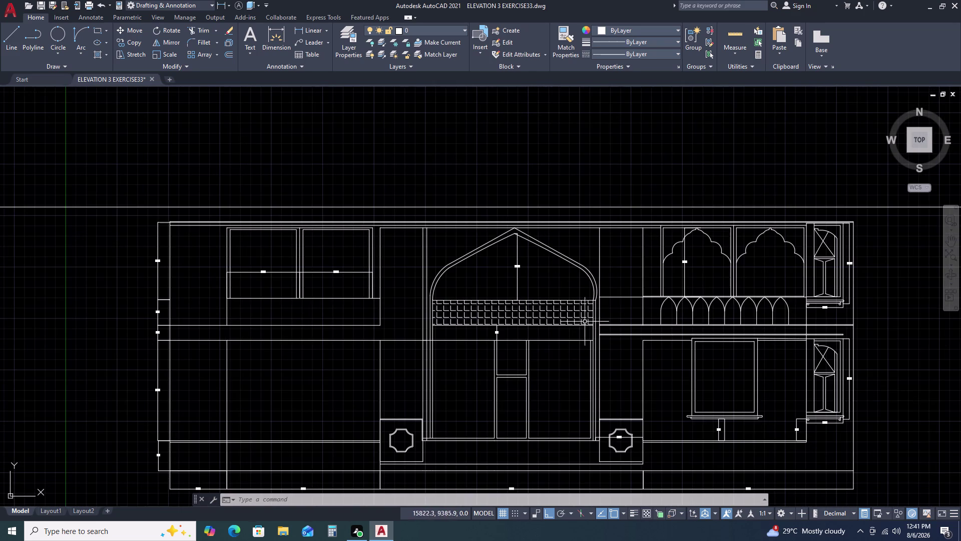
key(Escape)
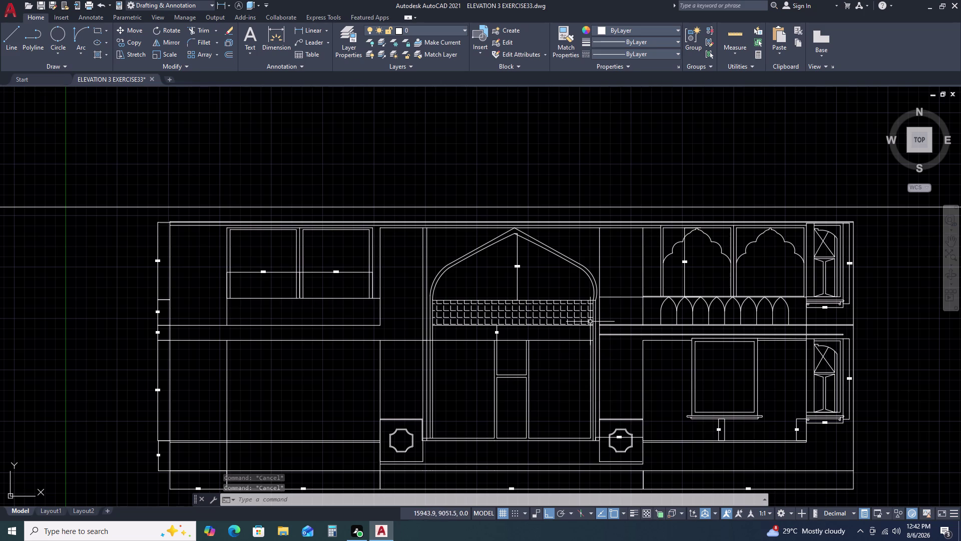
scroll(up, 3)
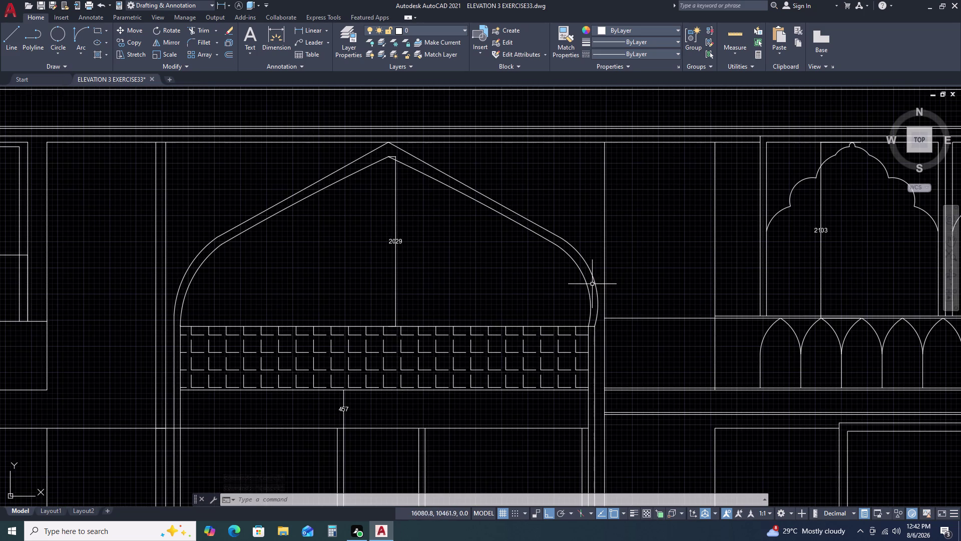
Start a line up from the arch's right spring point, cancel it, and check the right arc.
text(L)
key(space)
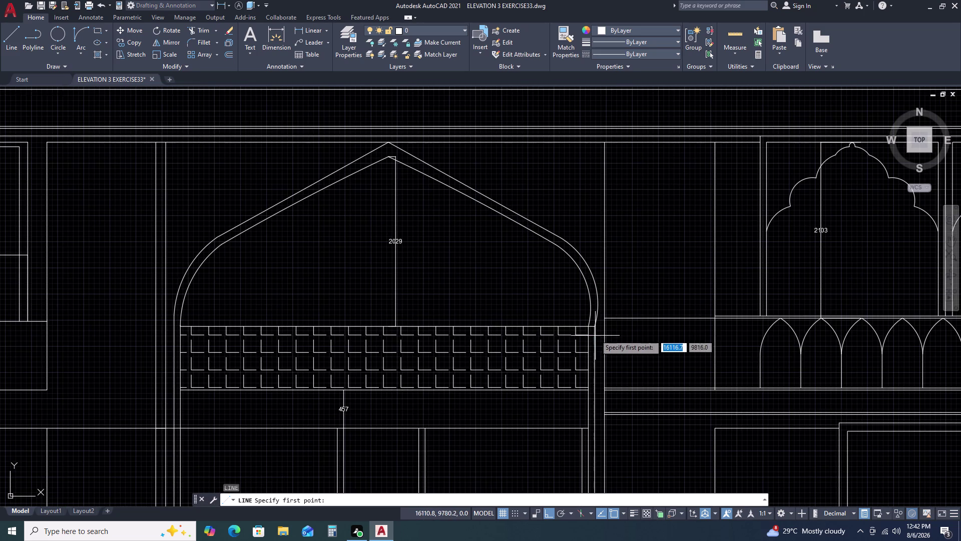
click(595, 325)
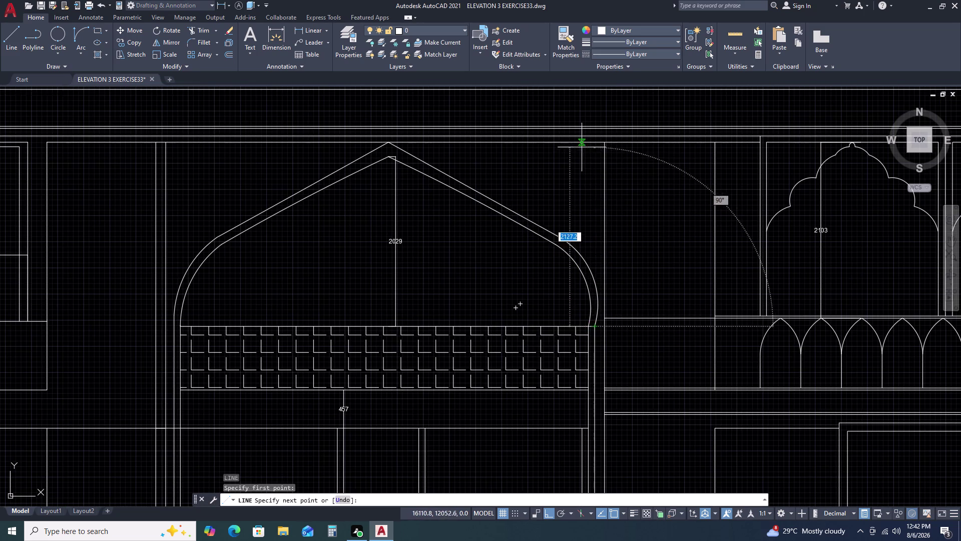
click(594, 142)
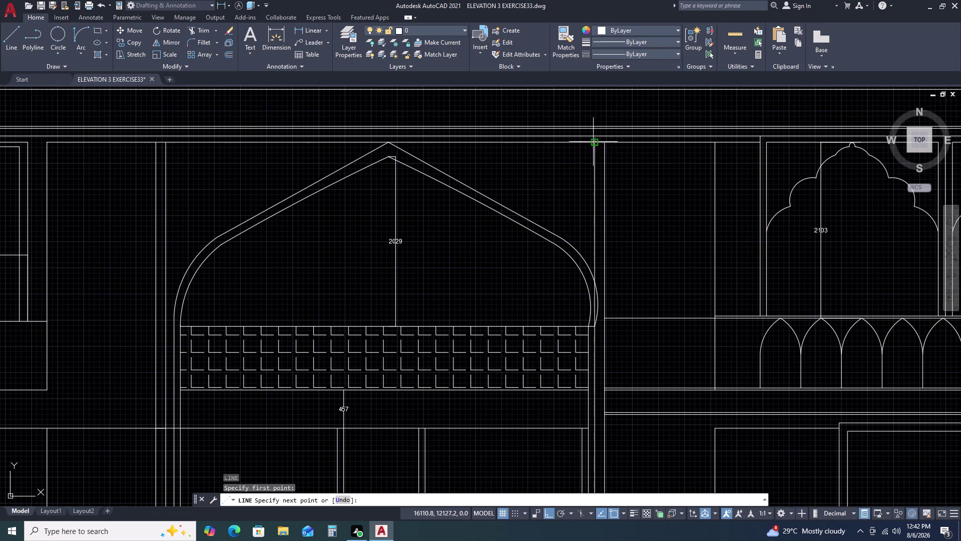
key(Escape)
click(583, 261)
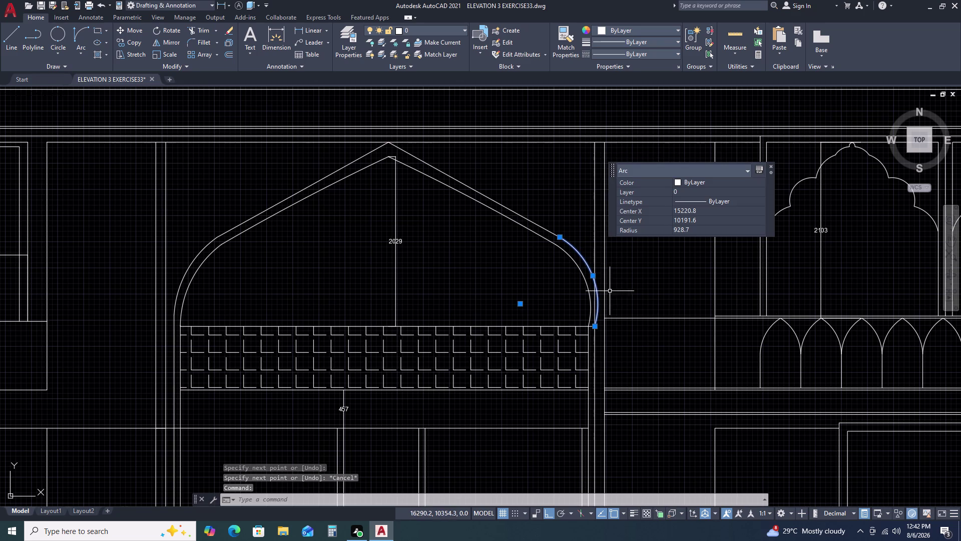
key(Escape)
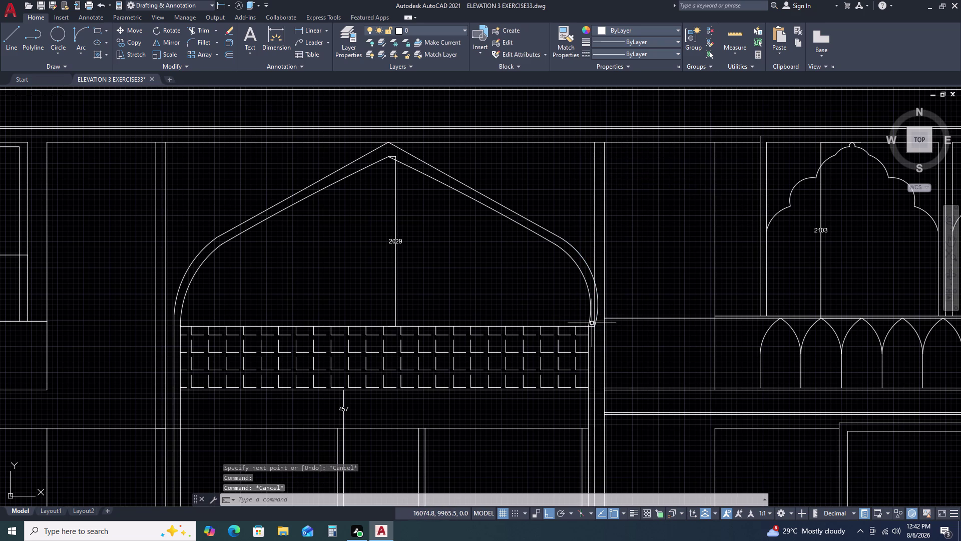
Trim two pieces near the right arc end, then undo the trim and the line.
text(TR)
key(space)
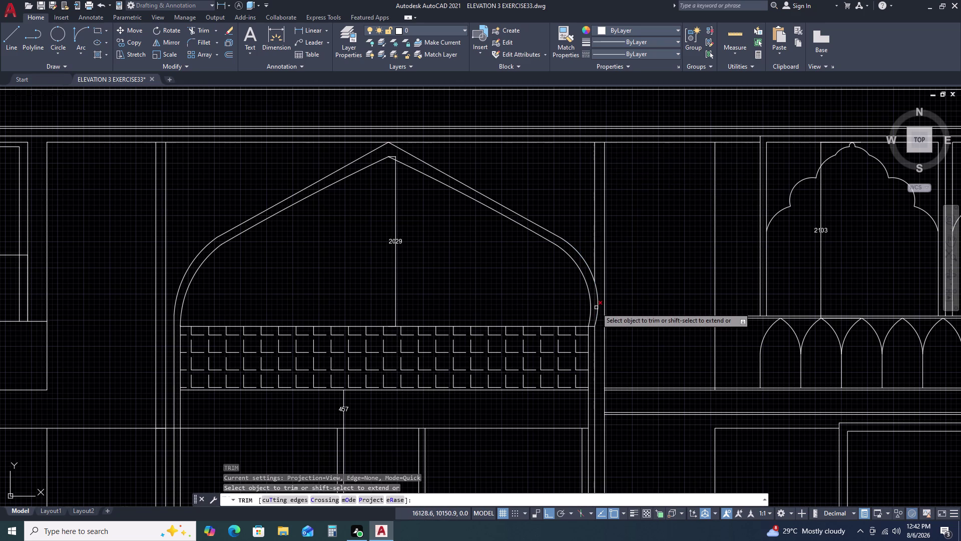
click(596, 307)
click(598, 297)
key(Escape)
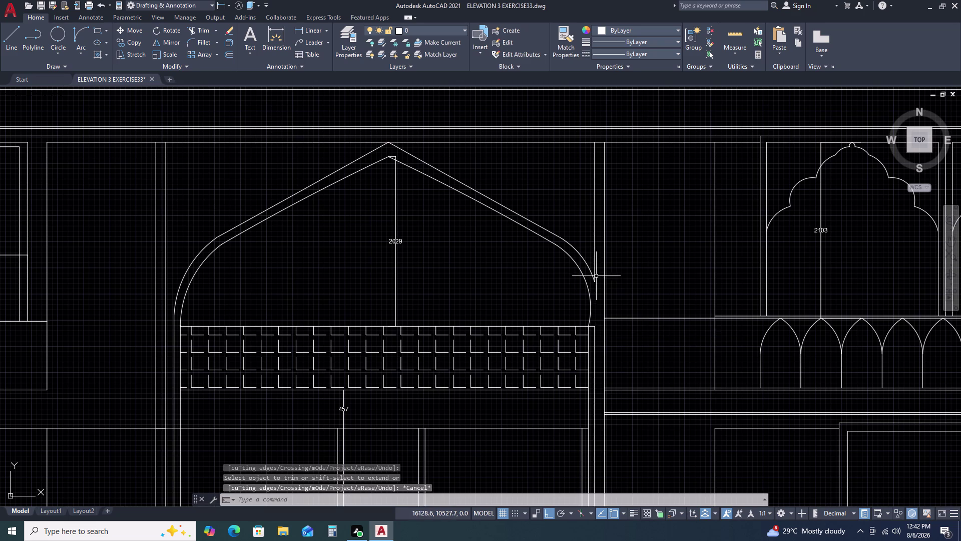
key(ctrl+z)
key(ctrl+z)
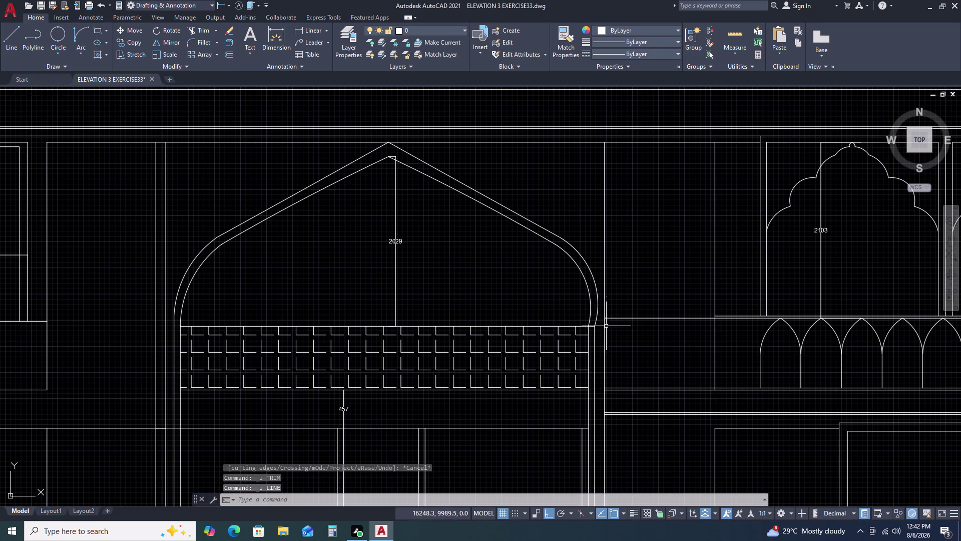
Grip-stretch the right jamb line's top up to the top band, making it 6466.7 long.
scroll(down, 3)
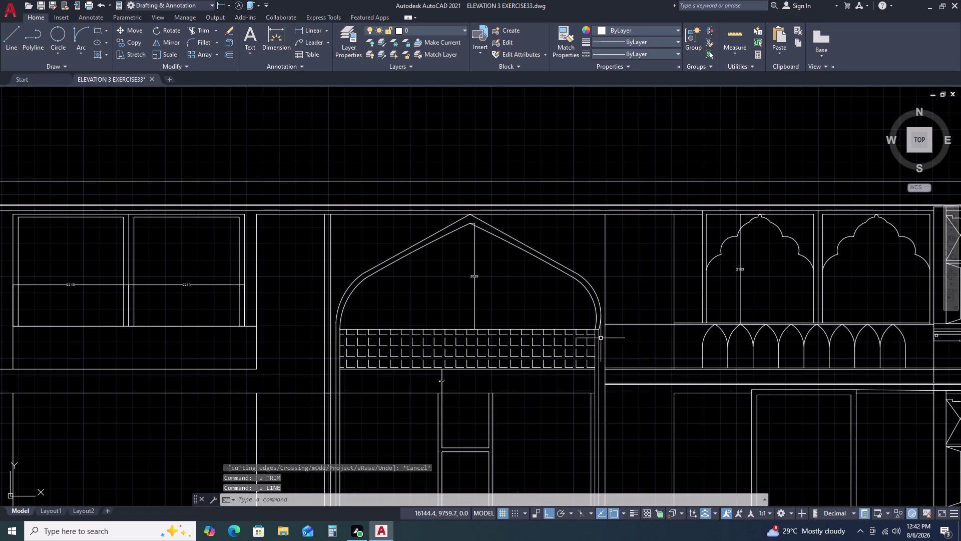
click(599, 345)
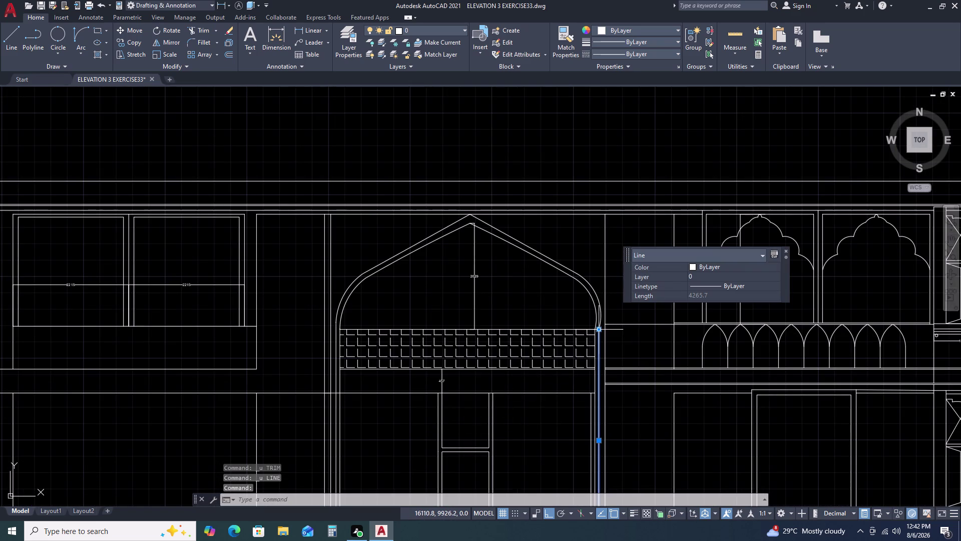
click(601, 330)
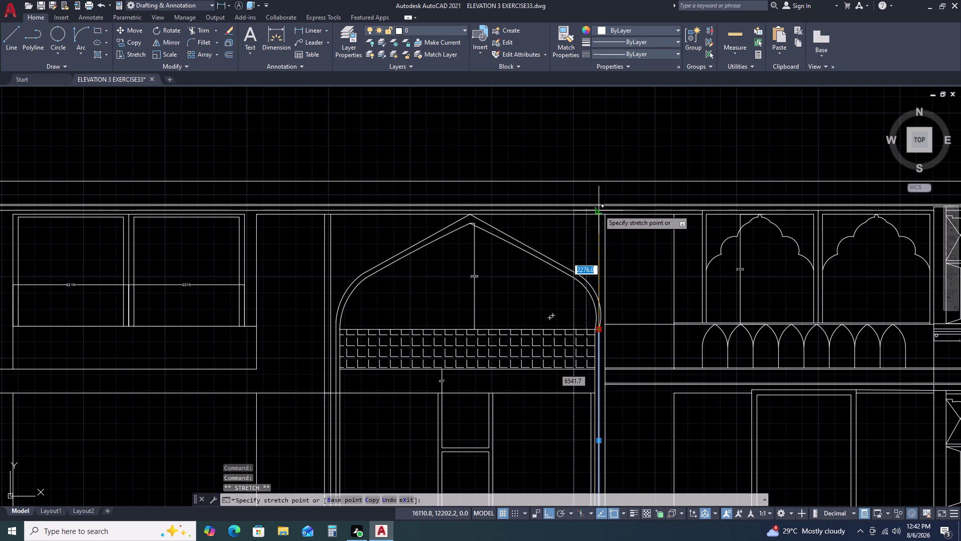
click(599, 217)
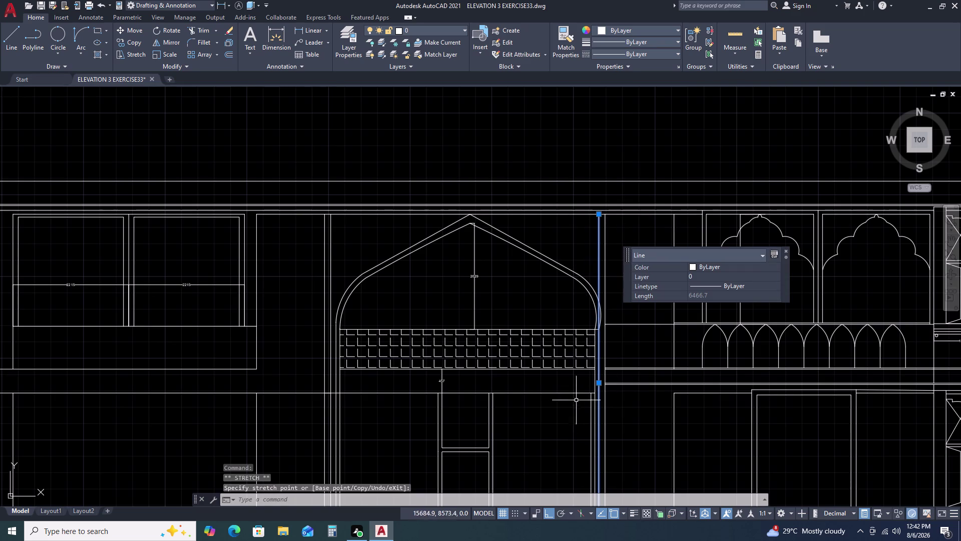
key(Escape)
scroll(up, 3)
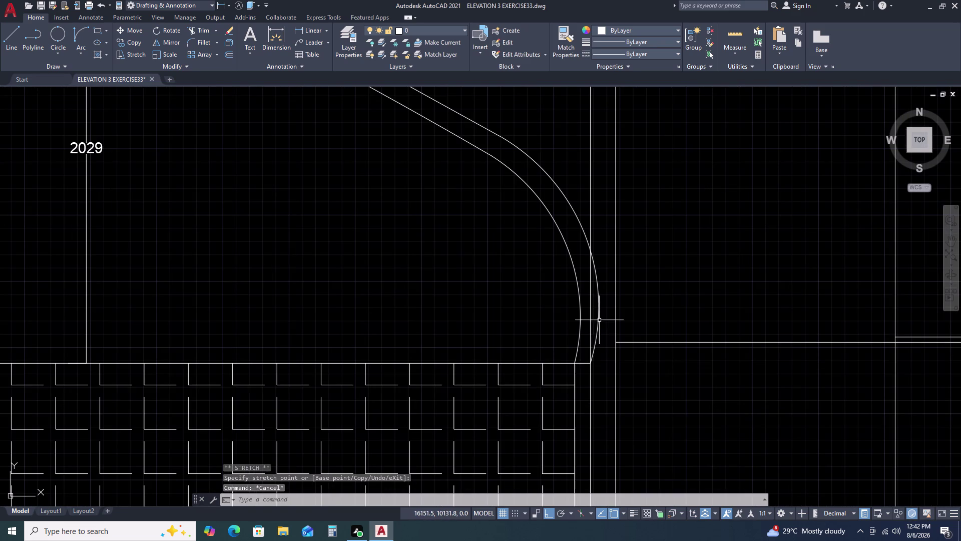
Fence-trim the overlapping line ends with TR, then undo that trim.
text(TR)
key(space)
click(603, 310)
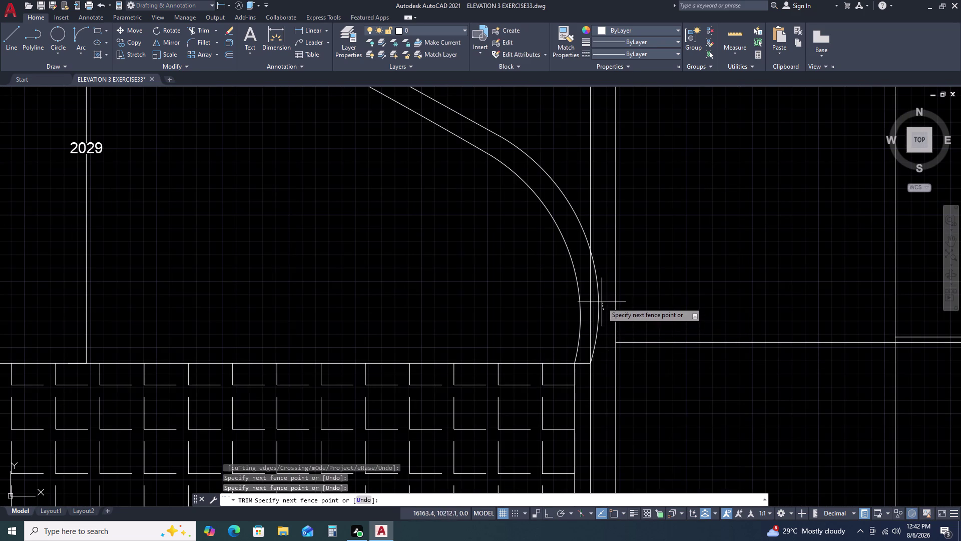
click(599, 286)
click(598, 294)
scroll(down, 3)
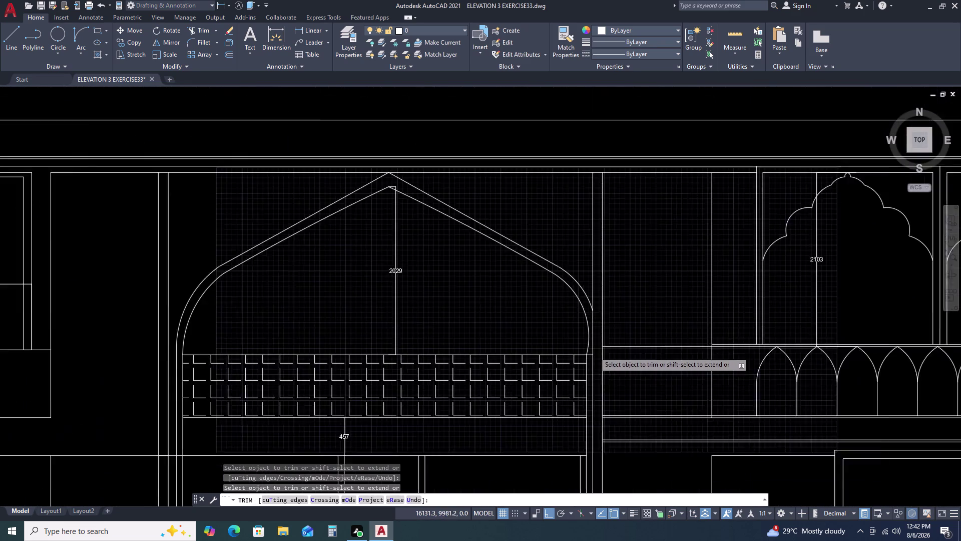
key(Escape)
scroll(up, 3)
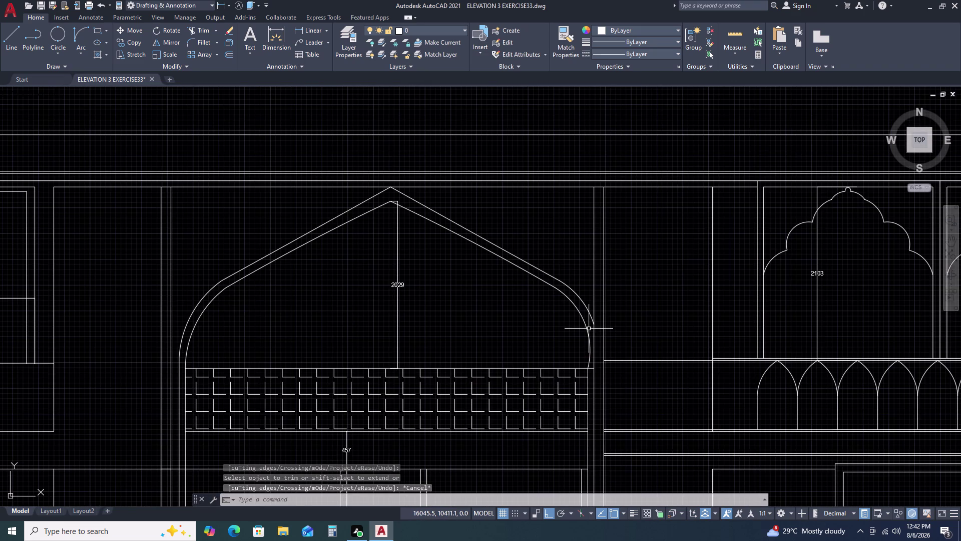
click(589, 328)
click(581, 335)
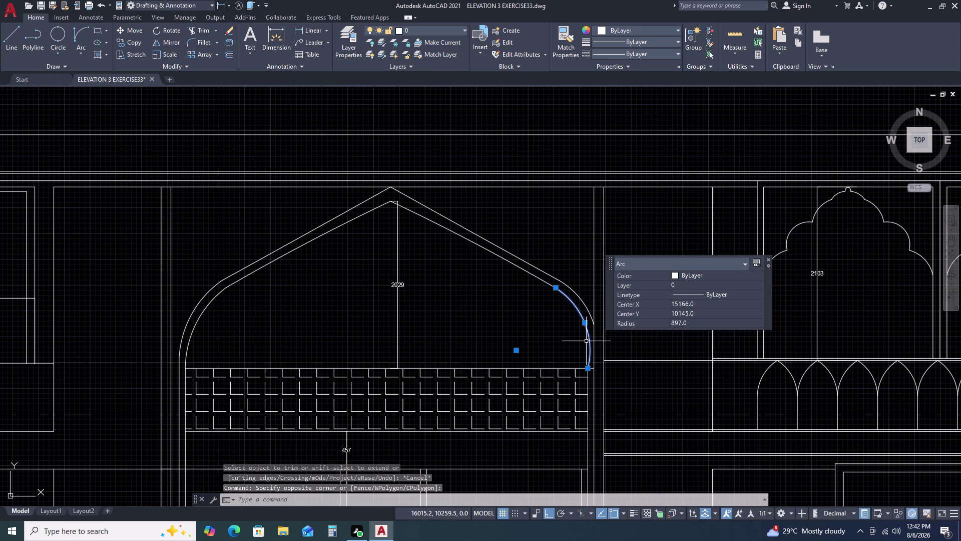
key(Escape)
key(ctrl+z)
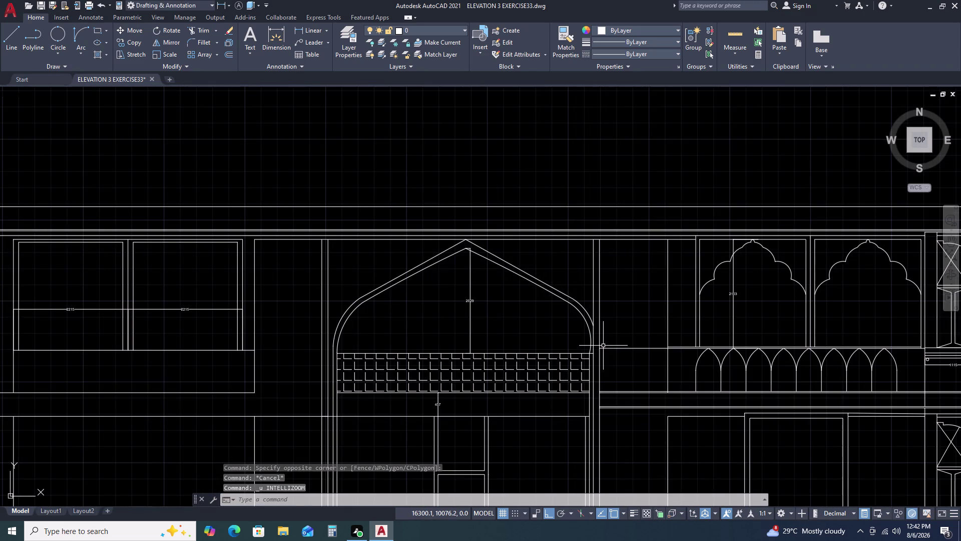
key(ctrl+z)
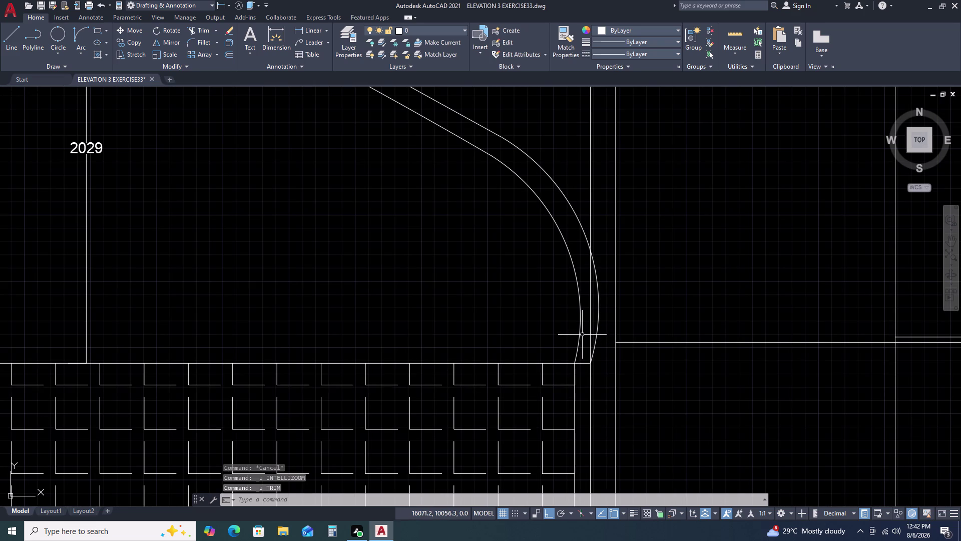
Try reshaping the inner and outer arcs from their middle grips, cancelling both.
click(582, 334)
click(573, 336)
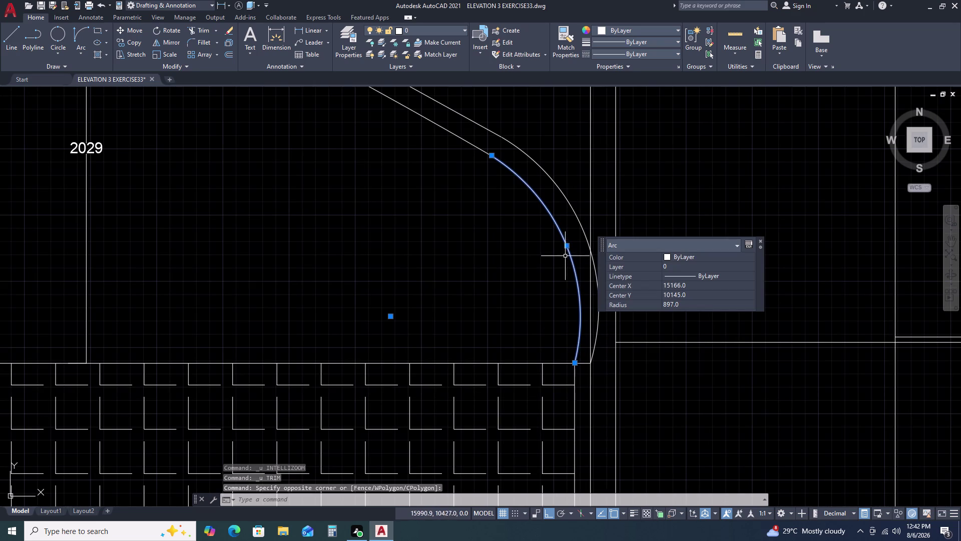
double_click(569, 245)
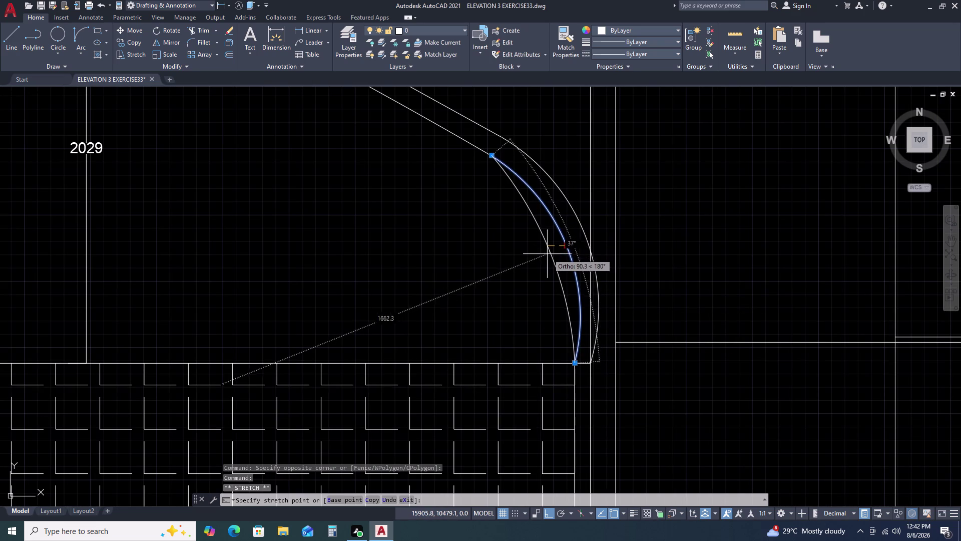
double_click(545, 255)
key(Escape)
scroll(down, 3)
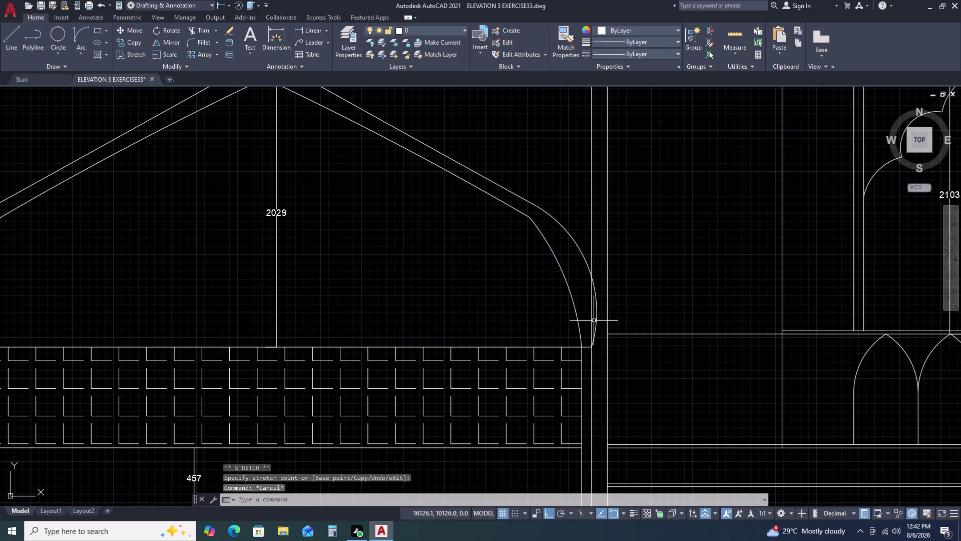
click(597, 317)
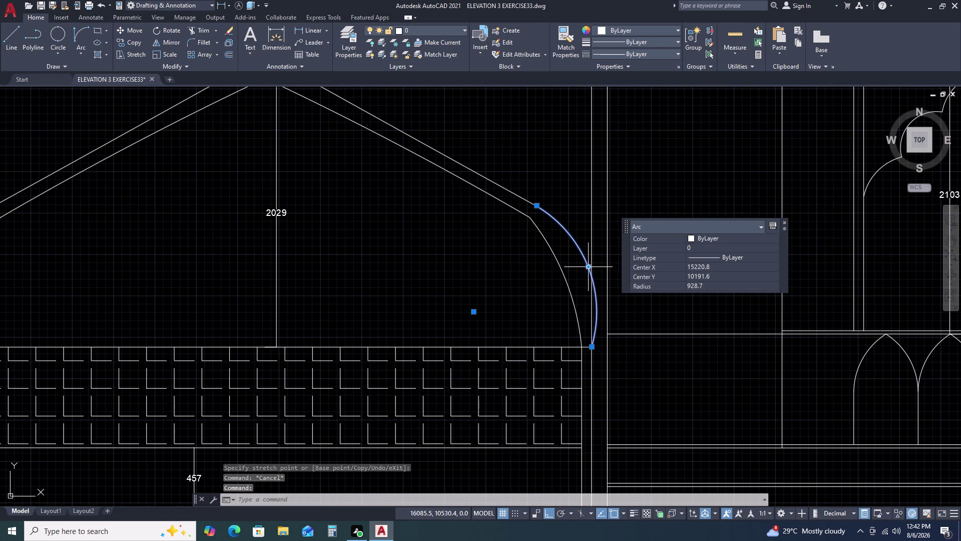
click(587, 268)
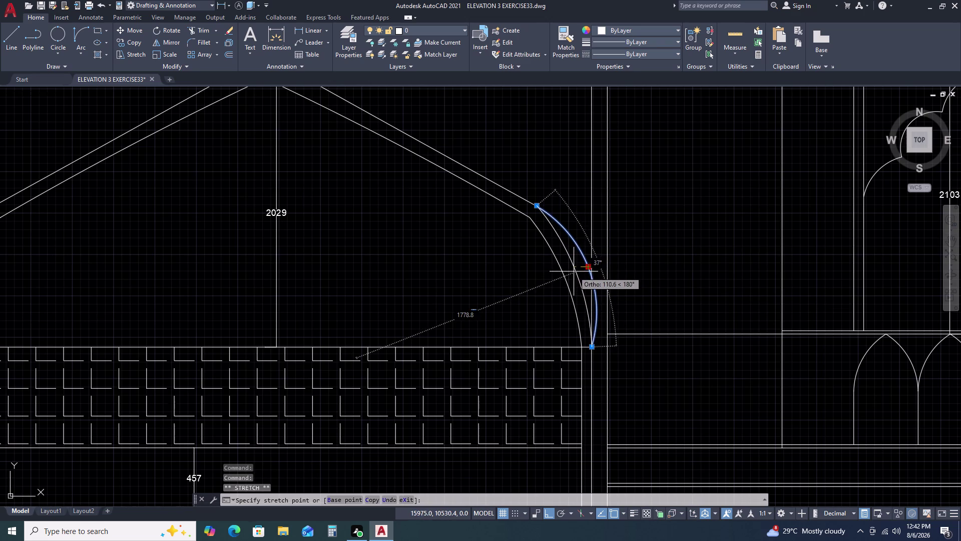
click(574, 271)
key(Escape)
scroll(down, 3)
scroll(up, 3)
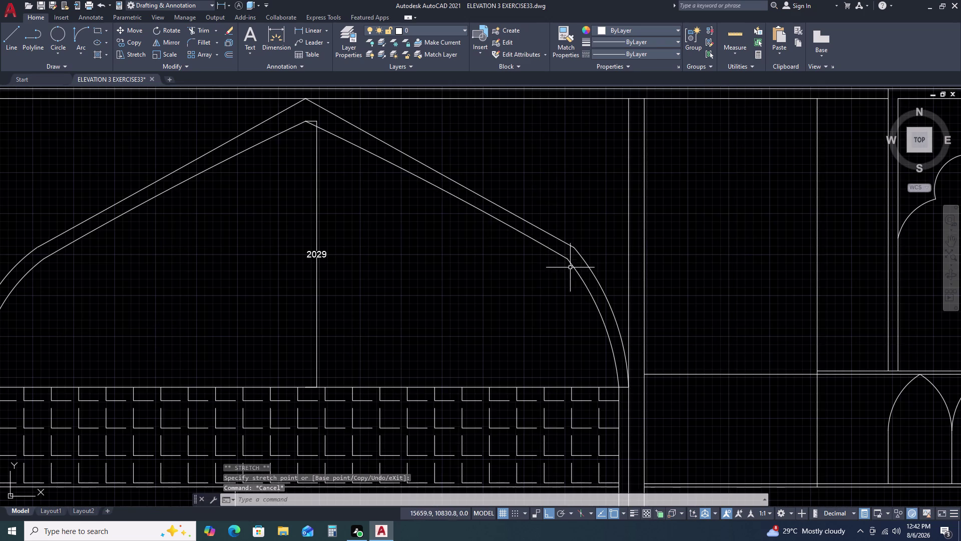
Select the outer slanted roof line and cancel the unfinished stretch.
click(572, 265)
key(Escape)
click(575, 247)
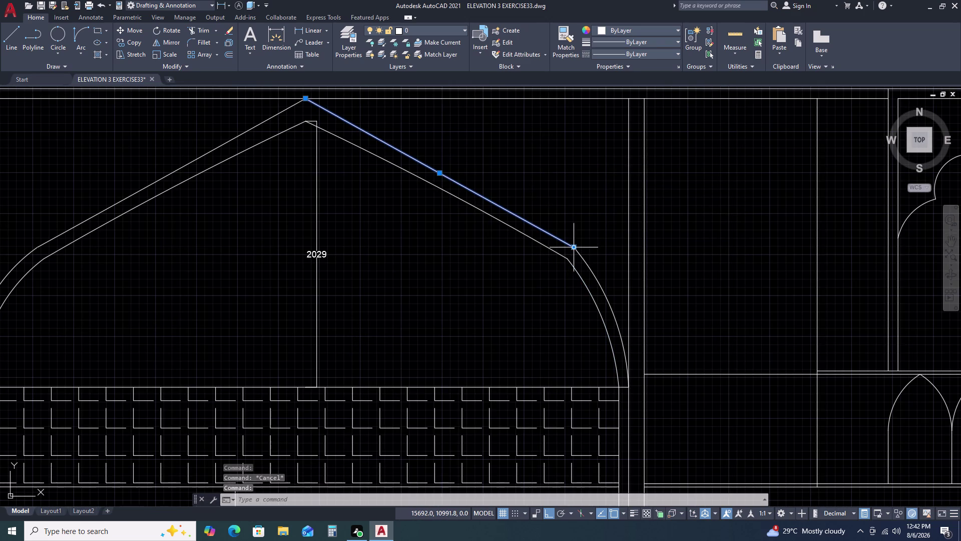
click(574, 248)
key(Escape)
key(Escape)
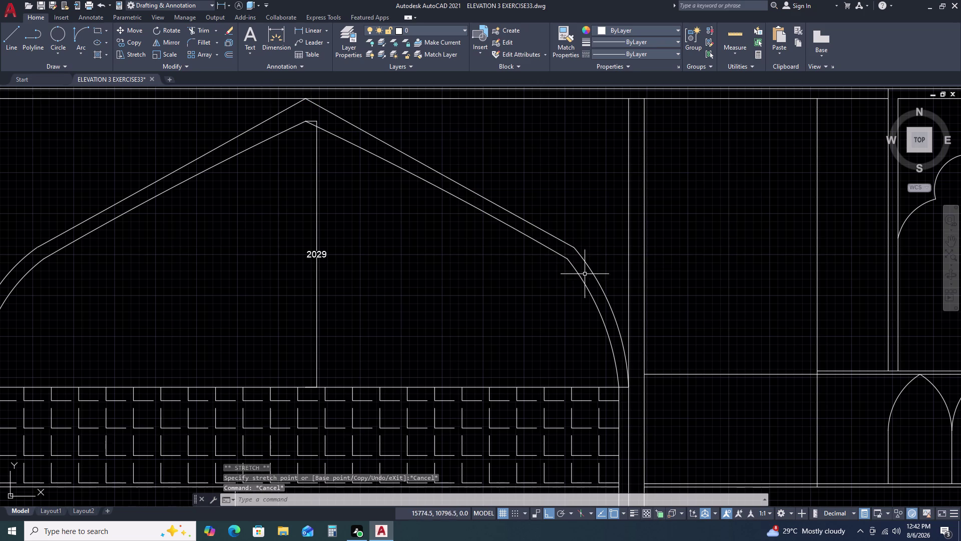
scroll(down, 3)
scroll(down, 3)
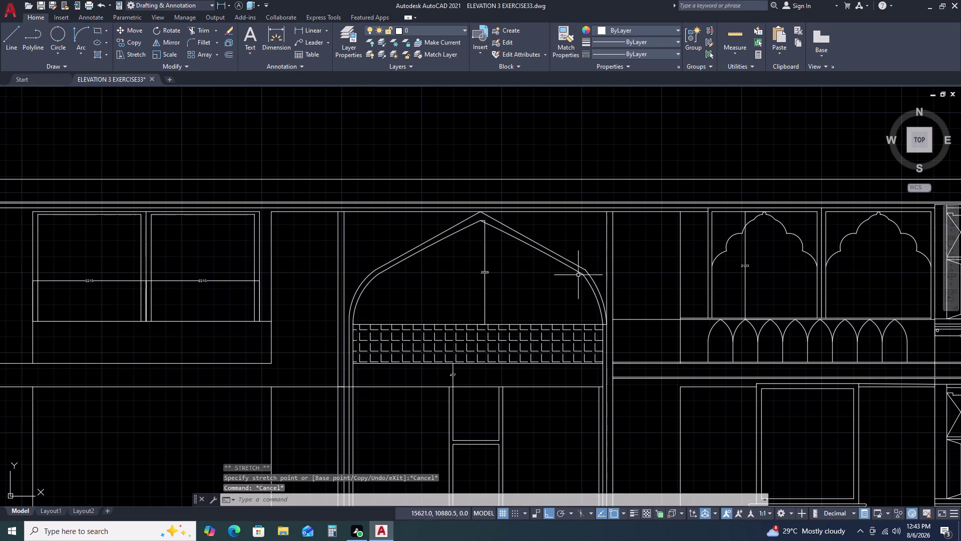
scroll(up, 3)
Select both right-shoulder arcs and stretch one arc's end point, then cancel.
click(609, 273)
click(591, 289)
scroll(up, 3)
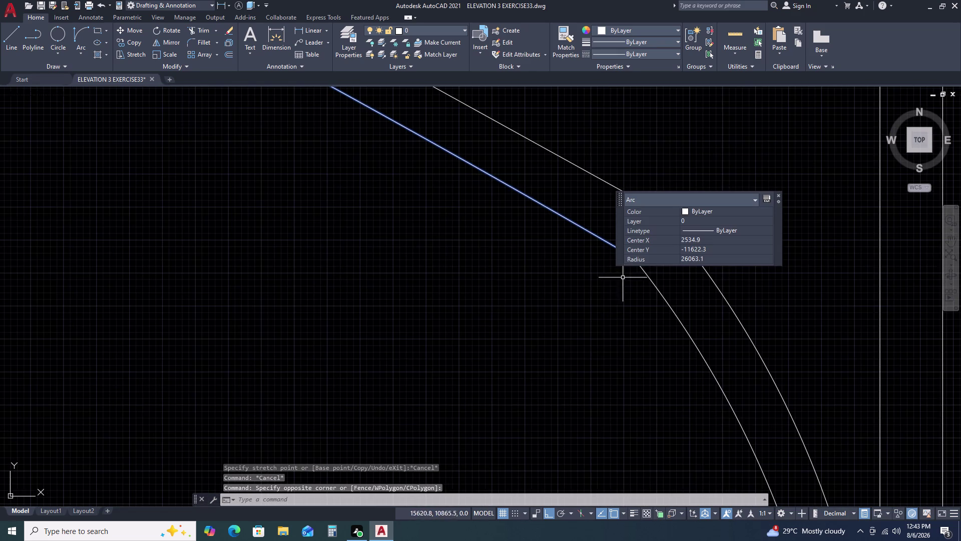
scroll(down, 3)
middle_drag(628, 280, 505, 338)
drag(517, 327, 513, 329)
click(498, 338)
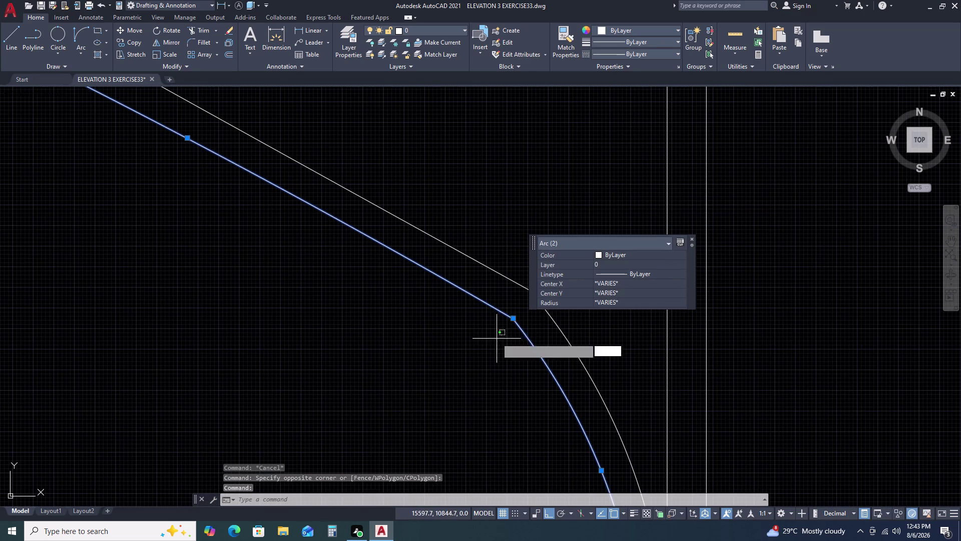
double_click(513, 318)
click(511, 318)
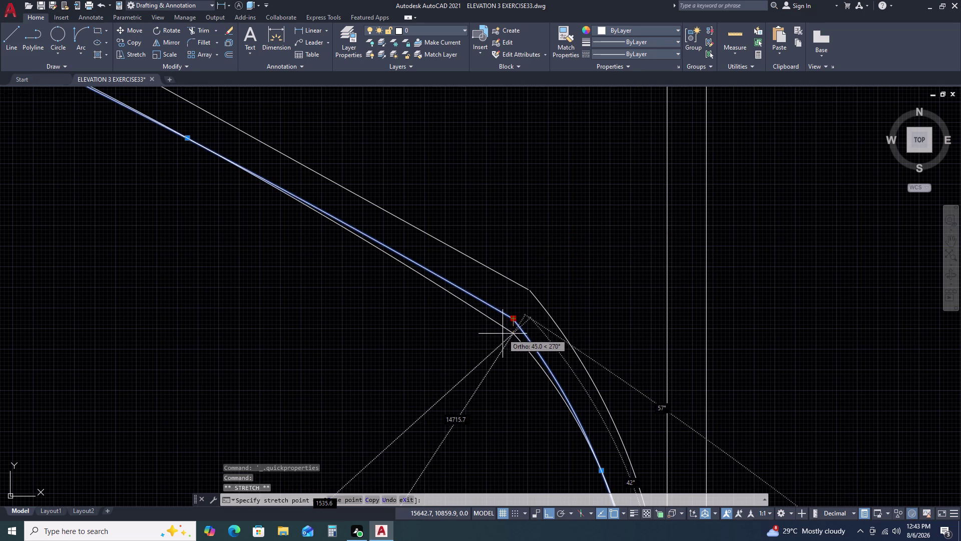
click(502, 334)
key(Escape)
scroll(down, 3)
Reselect the shoulder arcs and move an arc end onto the line's corner.
click(545, 311)
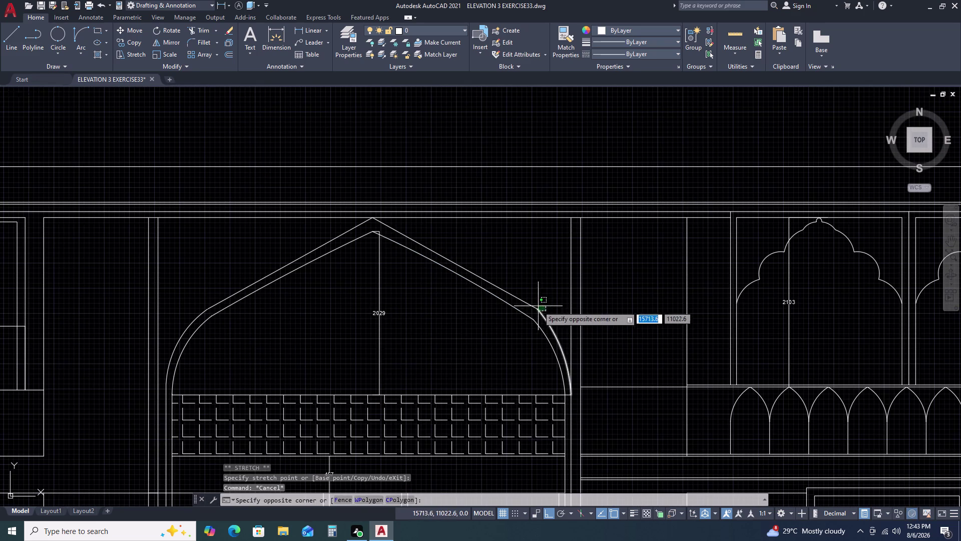
click(536, 304)
scroll(up, 3)
click(532, 320)
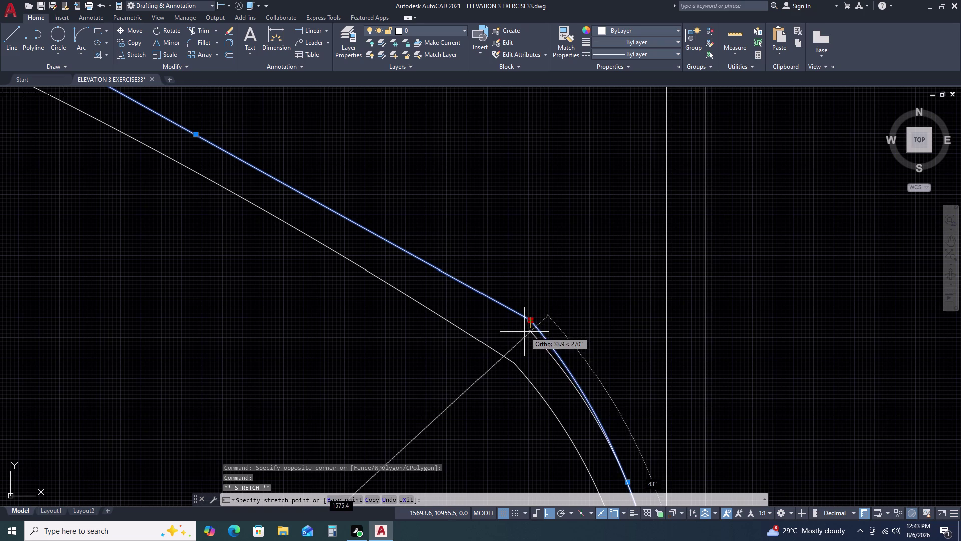
click(525, 332)
click(531, 320)
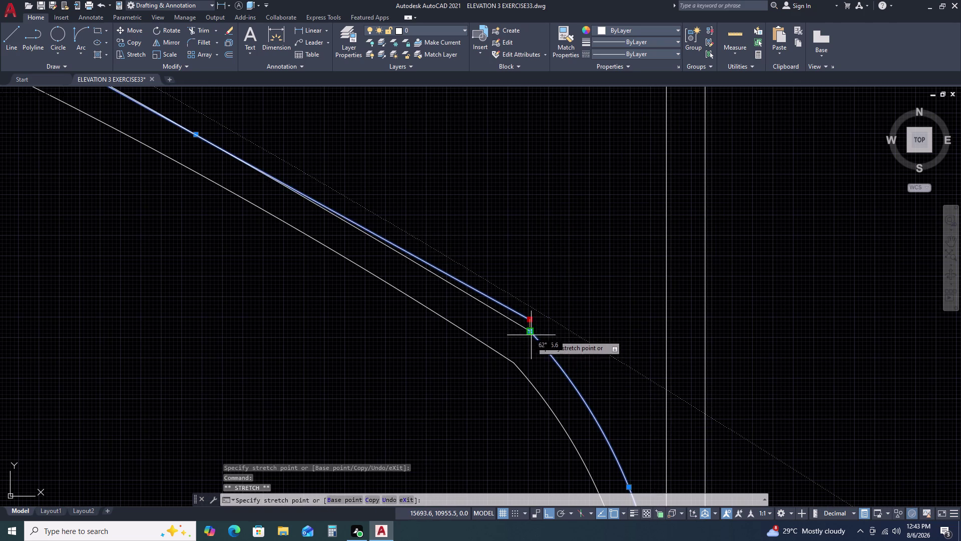
click(531, 334)
key(Escape)
scroll(down, 3)
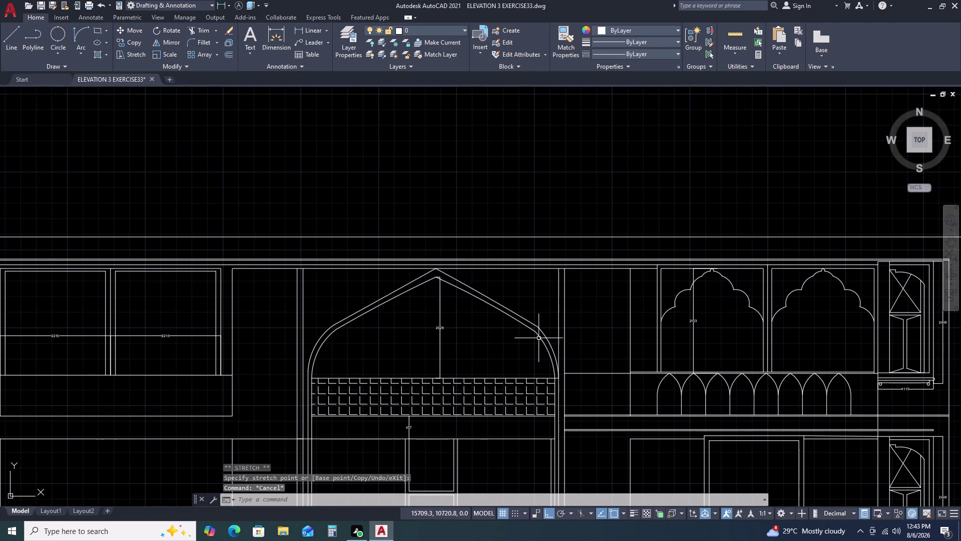
scroll(up, 3)
scroll(down, 3)
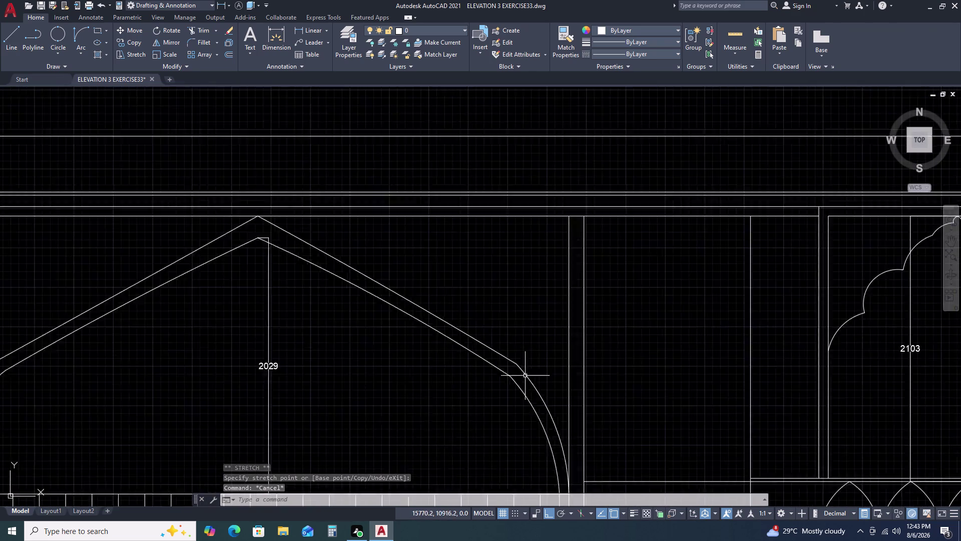
scroll(down, 3)
scroll(down, 3)
scroll(up, 3)
scroll(up, 3)
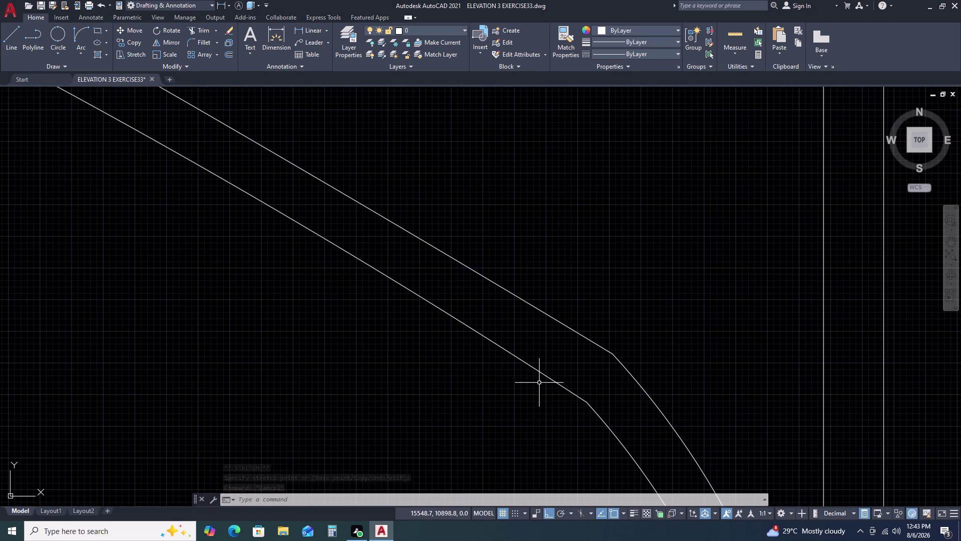
Stretch the inner and outer shoulder arc ends onto their sloped-line corners.
drag(596, 389, 591, 390)
click(564, 406)
middle_drag(588, 403, 586, 402)
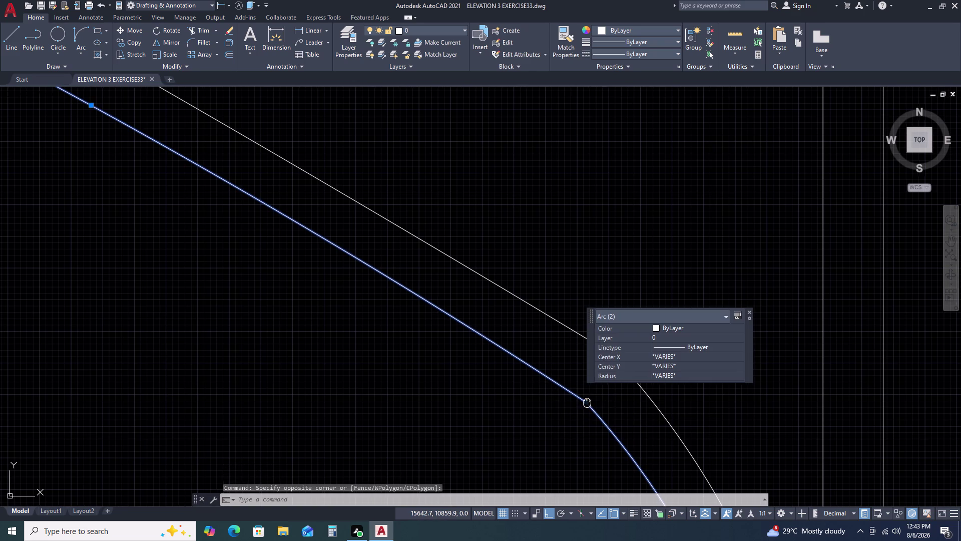
middle_drag(586, 402, 531, 343)
click(529, 343)
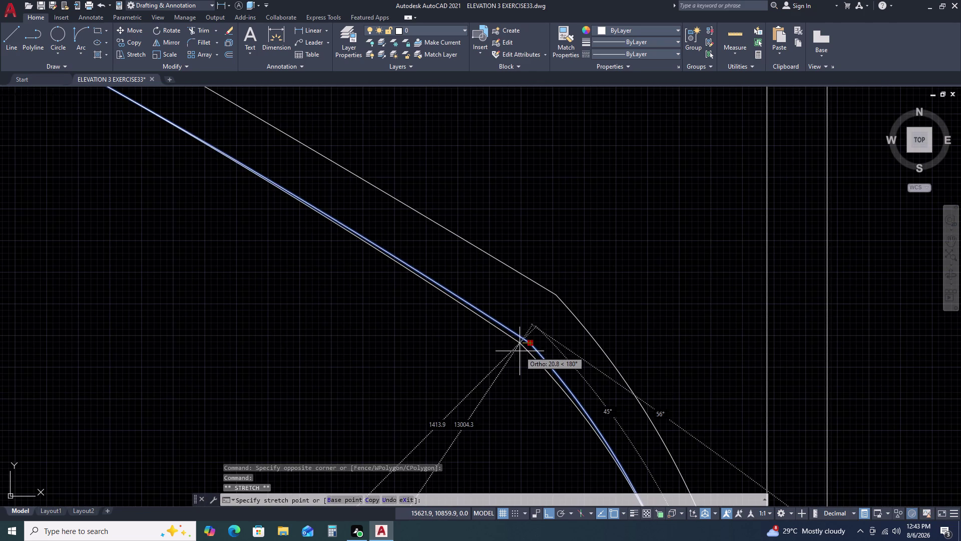
click(519, 351)
click(570, 293)
click(533, 315)
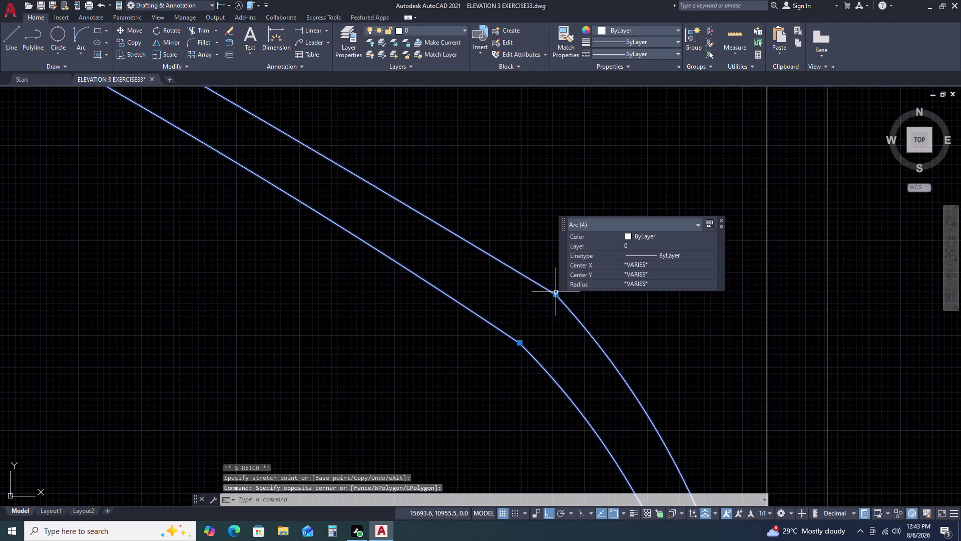
click(557, 293)
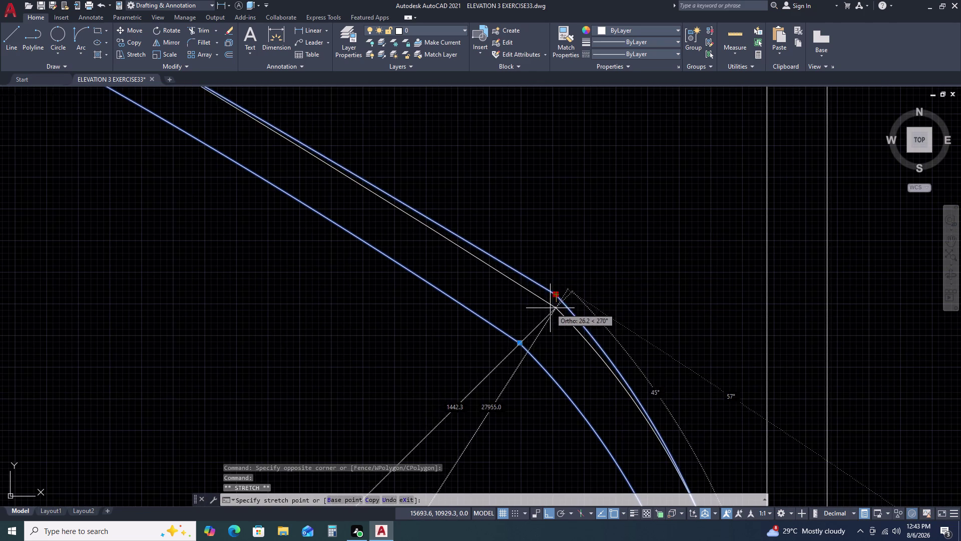
double_click(550, 308)
key(Escape)
scroll(down, 3)
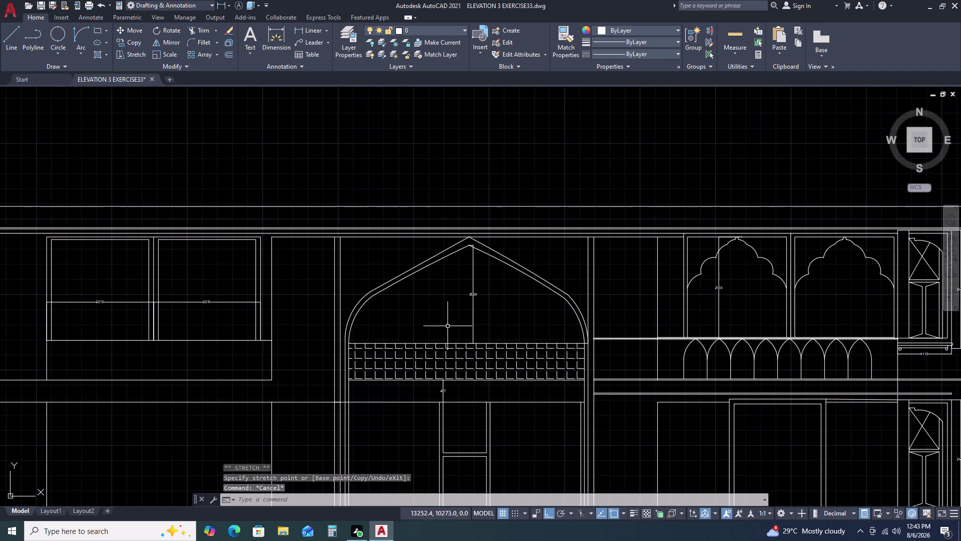
scroll(up, 3)
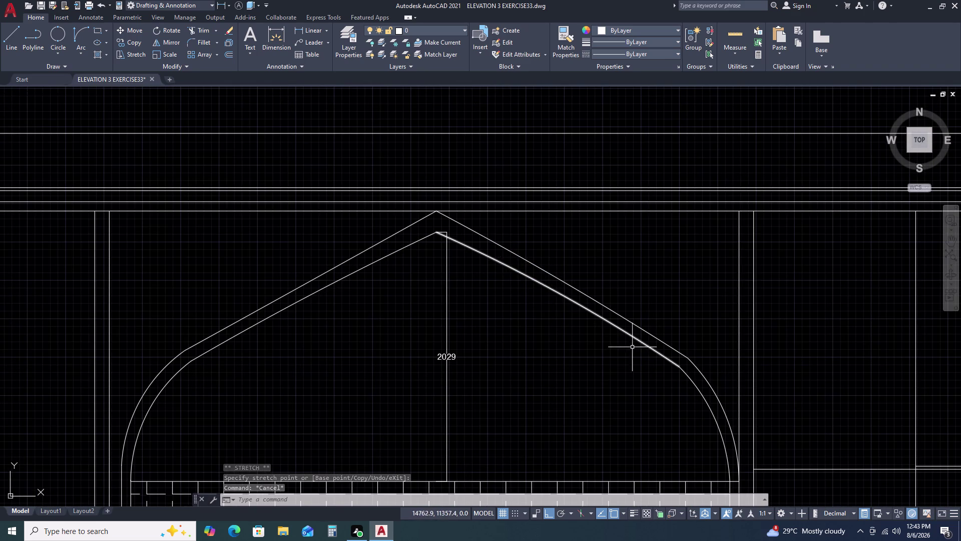
middle_drag(663, 363, 594, 319)
scroll(down, 3)
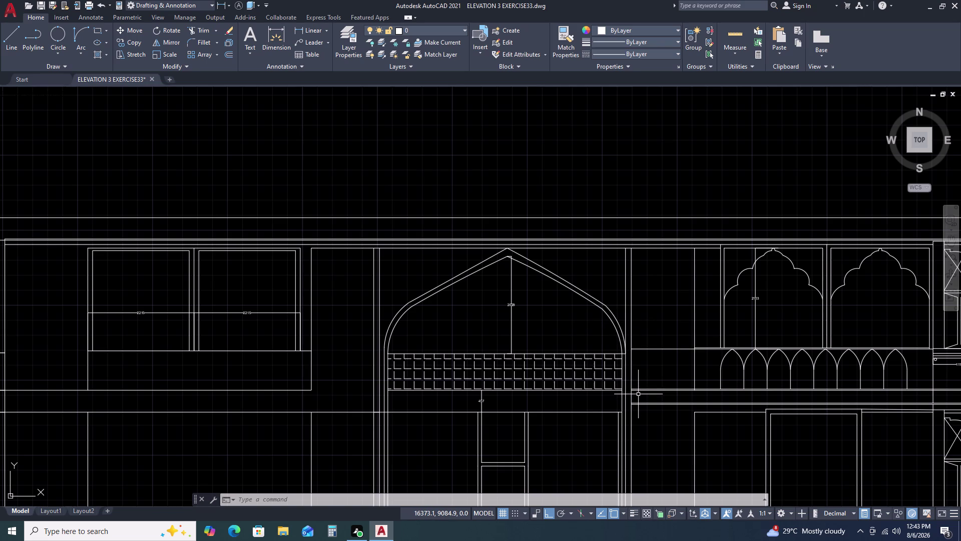
scroll(down, 3)
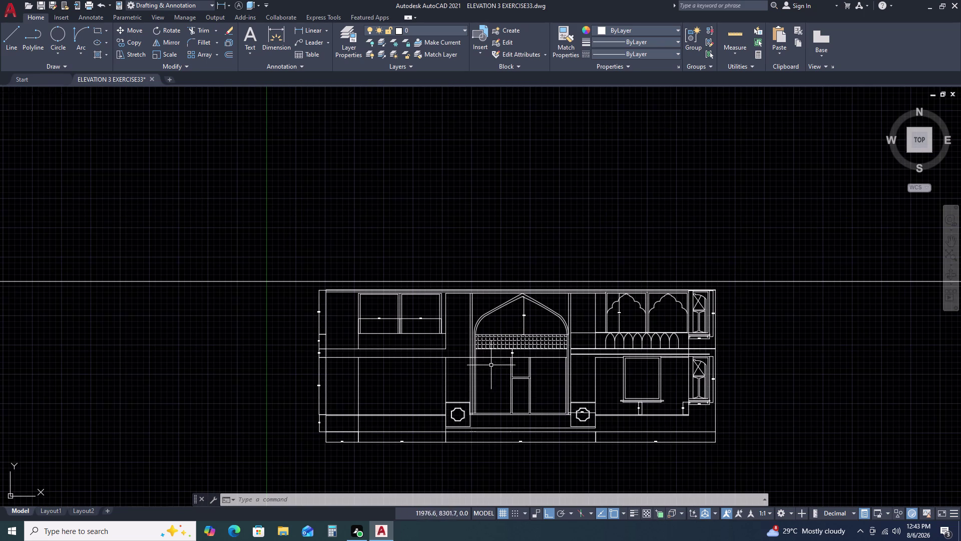
scroll(up, 3)
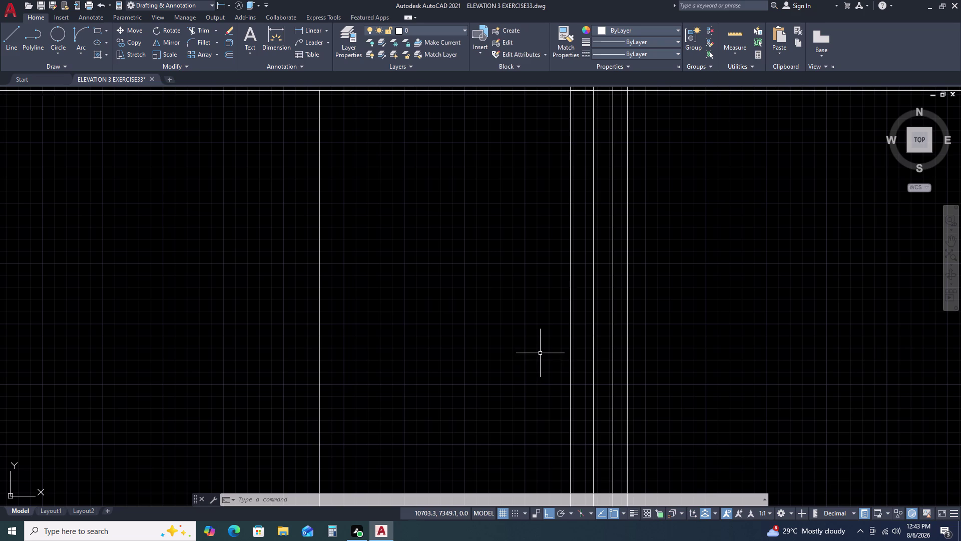
scroll(down, 3)
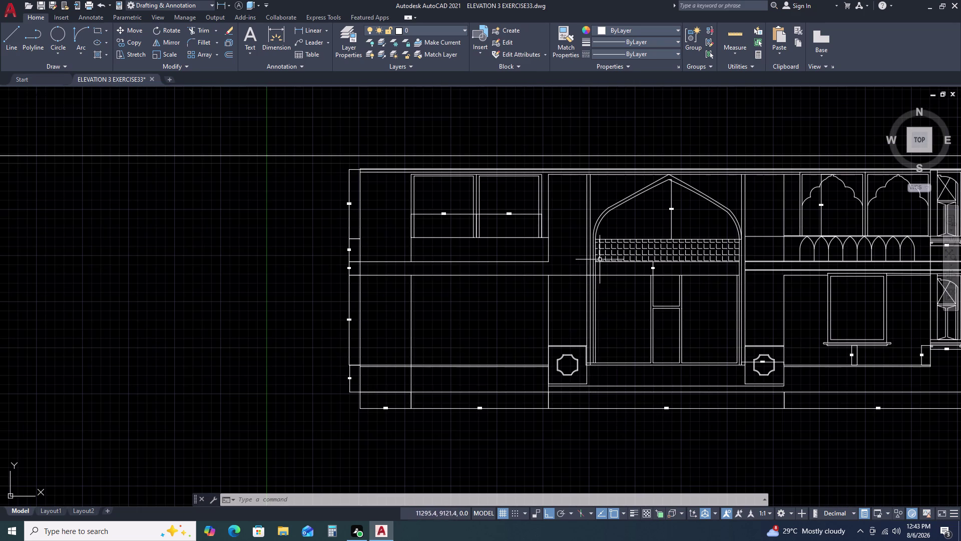
scroll(up, 3)
scroll(up, 3)
scroll(down, 3)
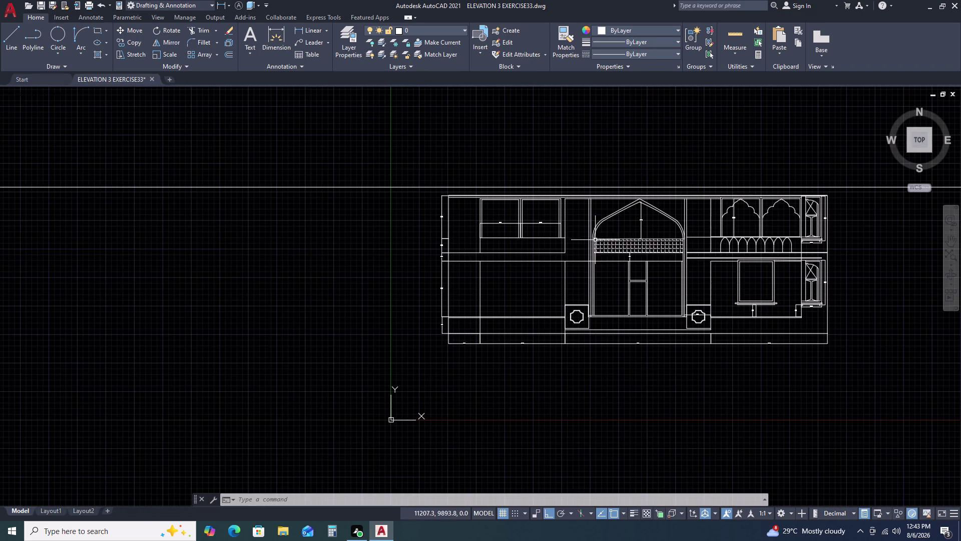
scroll(up, 3)
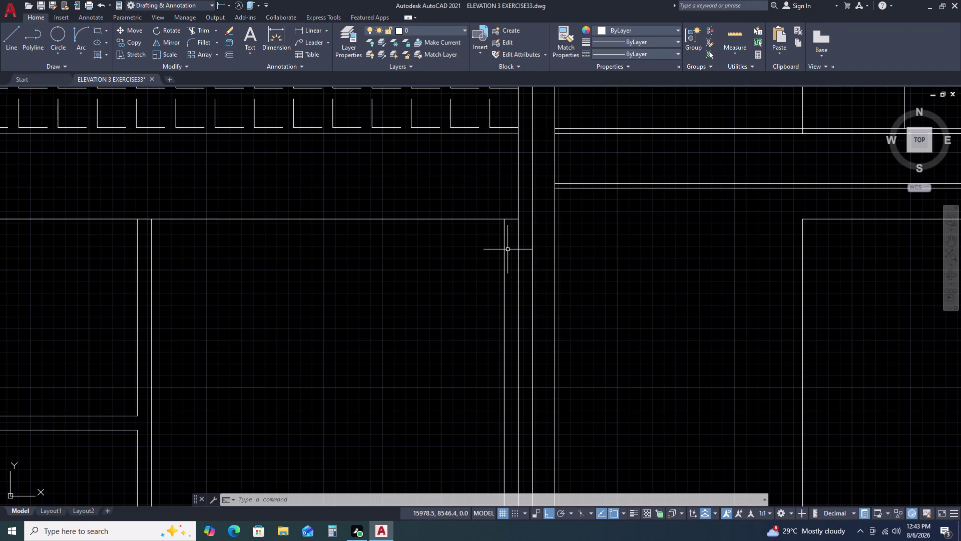
scroll(down, 3)
scroll(down, 3)
scroll(up, 3)
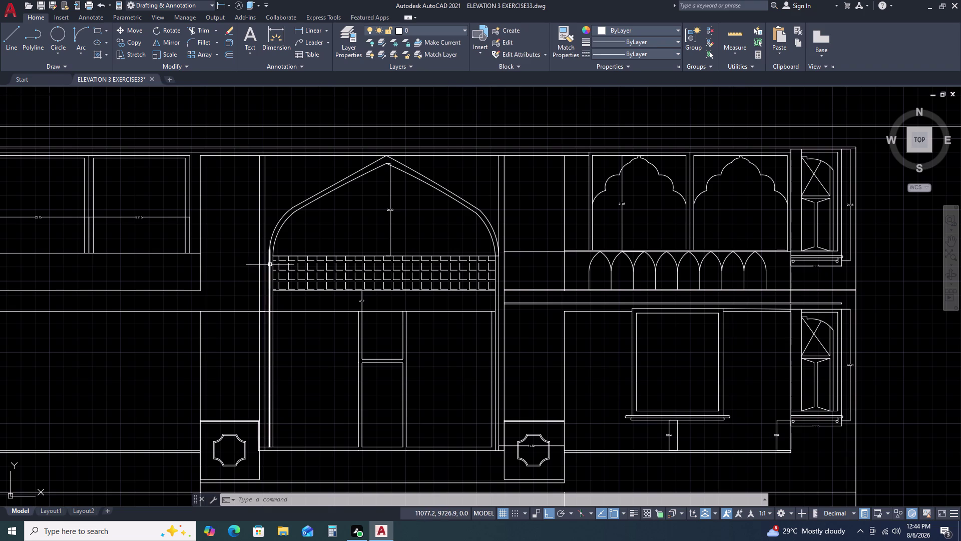
scroll(up, 3)
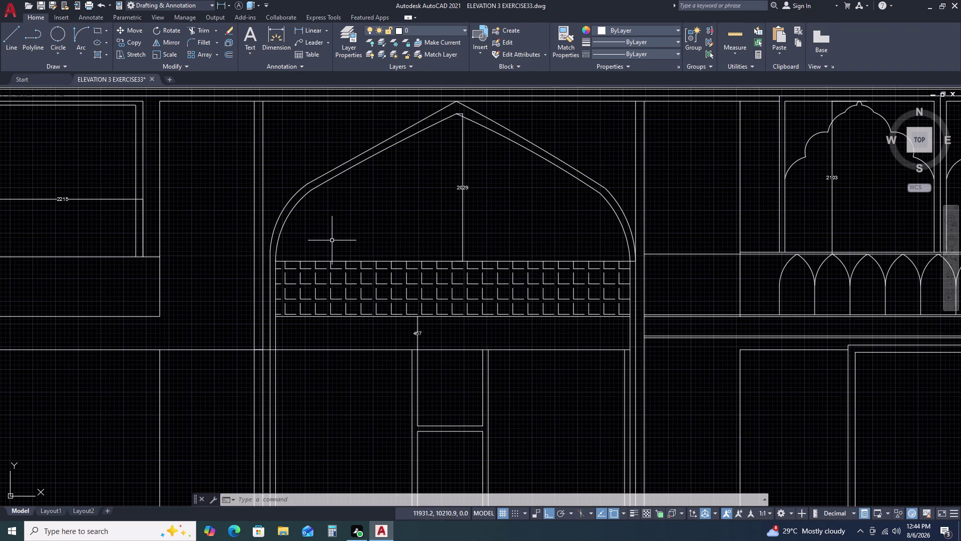
scroll(down, 3)
scroll(up, 3)
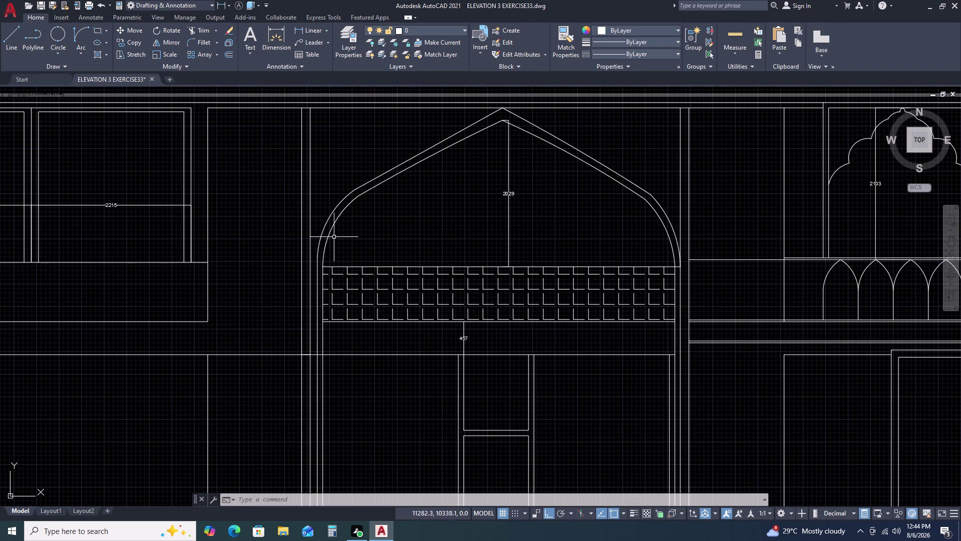
Clear the left-shoulder arc selection and undo thirty recent arc reshapes and trims.
double_click(343, 237)
click(336, 190)
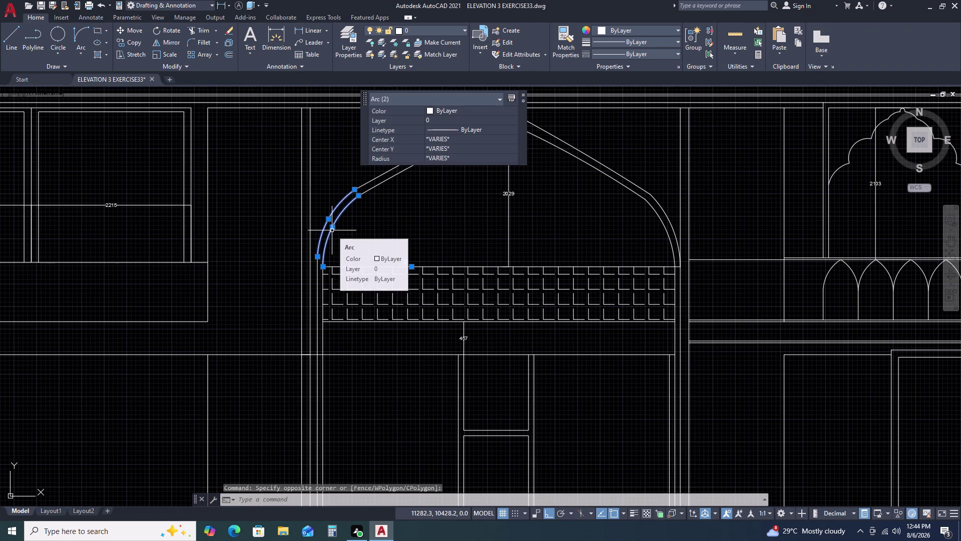
key(Escape)
key(Escape)
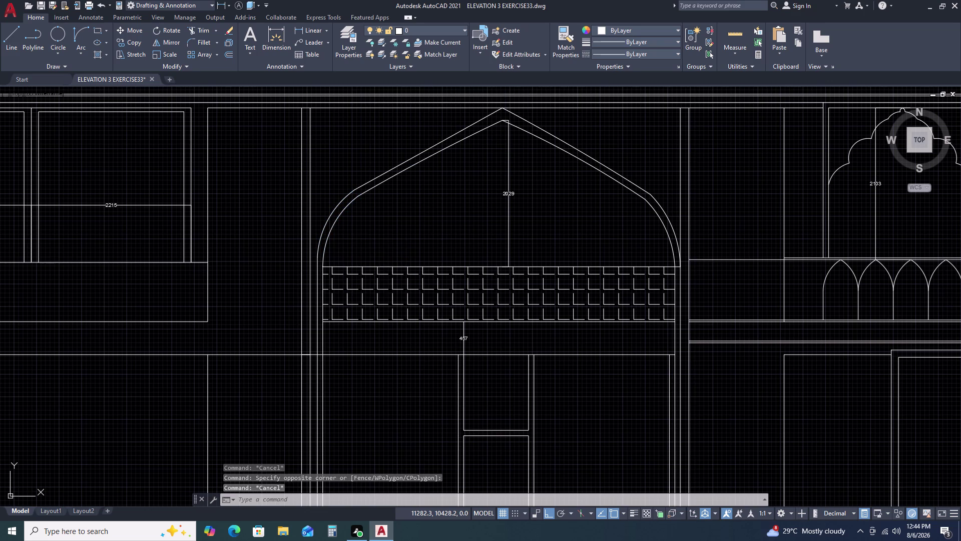
key(ctrl+z)
key(ctrl+z)
key(ctrl+z)
key(ctrl+z)
key(ctrl+z)
key(ctrl+z)
key(ctrl+z)
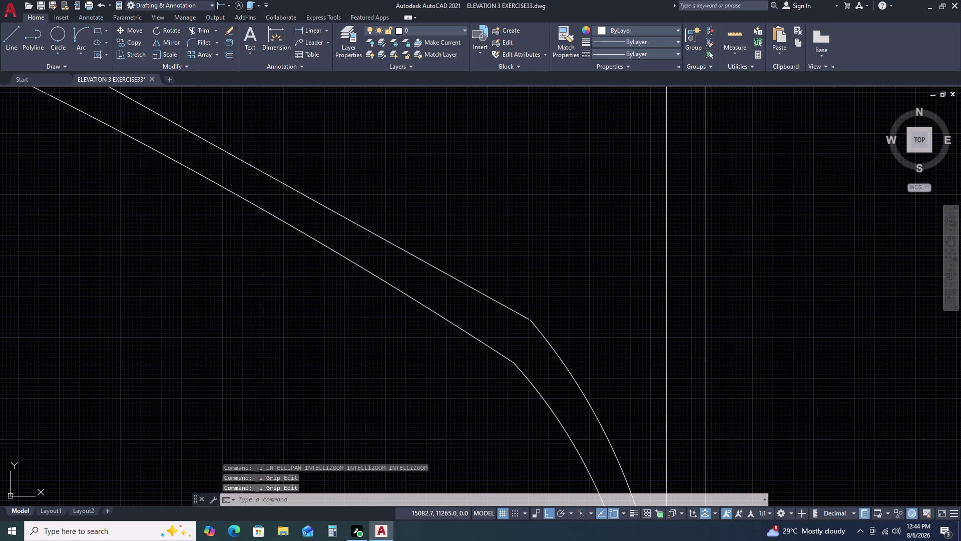
key(ctrl+z)
key(ctrl+z)
key(ctrl+z)
key(ctrl+z)
key(ctrl+z)
key(ctrl+z)
key(ctrl+z)
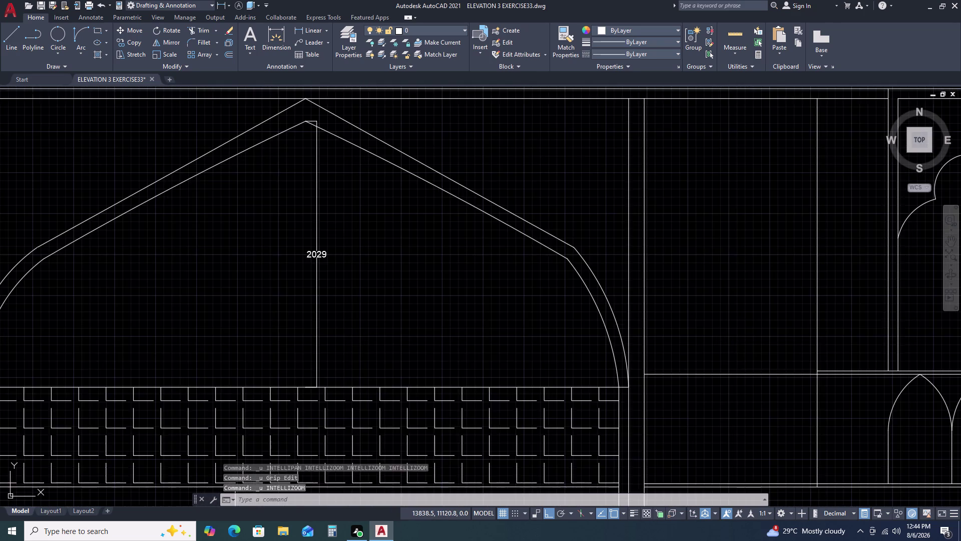
key(ctrl+z)
key(ctrl+z)
key(ctrl+z)
key(ctrl+z)
key(ctrl+z)
key(ctrl+z)
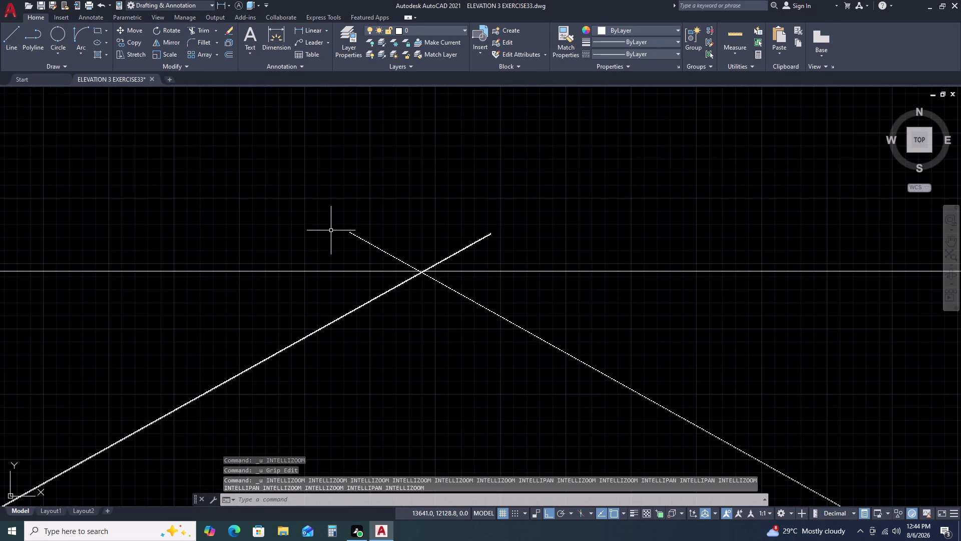
key(ctrl+z)
key(ctrl+z)
key(ctrl+z)
key(ctrl+z)
key(ctrl+z)
key(ctrl+z)
key(ctrl+z)
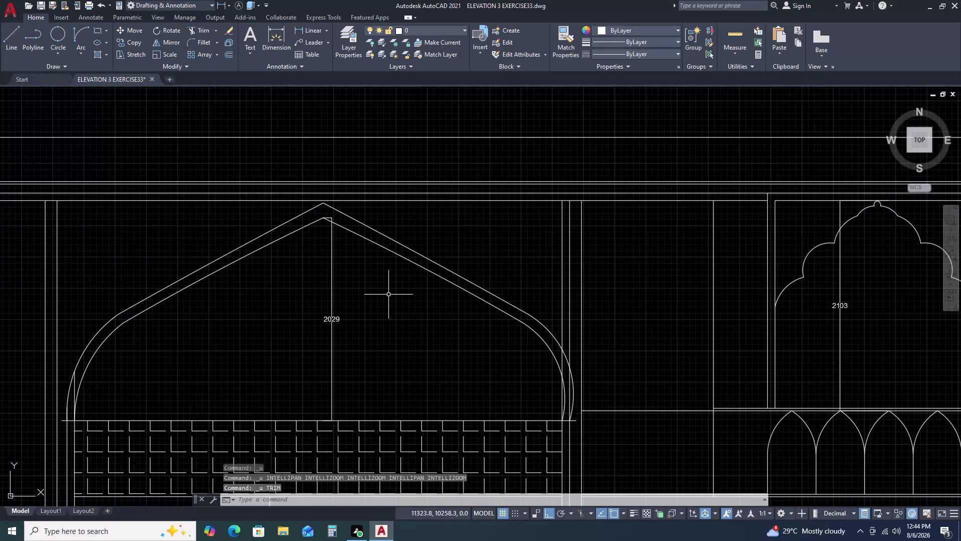
key(ctrl+z)
key(ctrl+z)
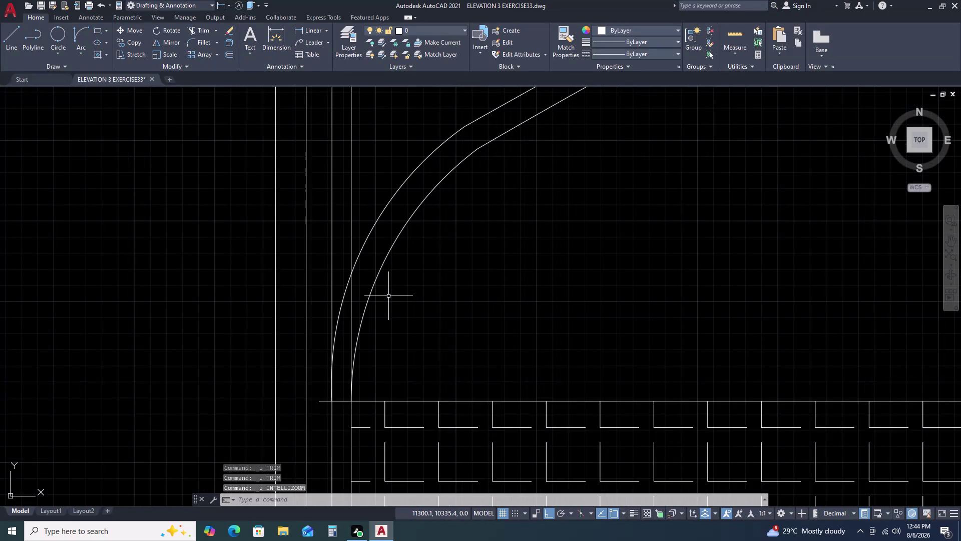
key(ctrl+z)
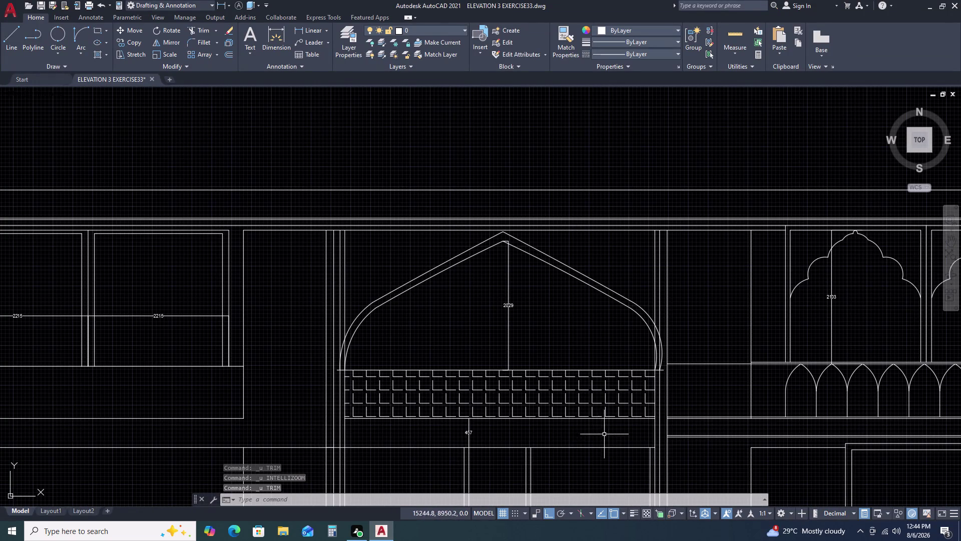
Zoom and pan to center the full double-outlined arch.
scroll(up, 3)
scroll(down, 3)
middle_drag(663, 421, 655, 373)
scroll(up, 3)
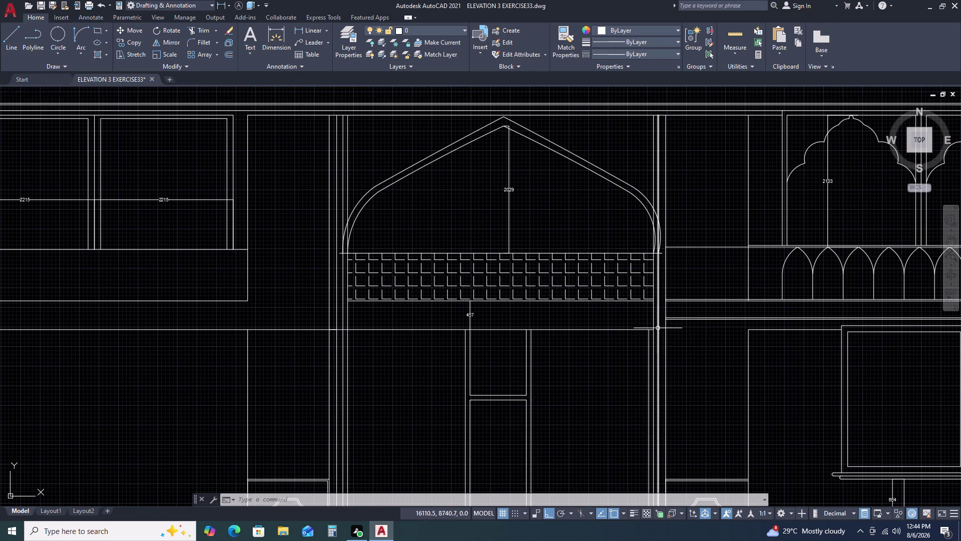
Start a DLI linear dimension, picking two points at the arch base to measure 100.
key(x)
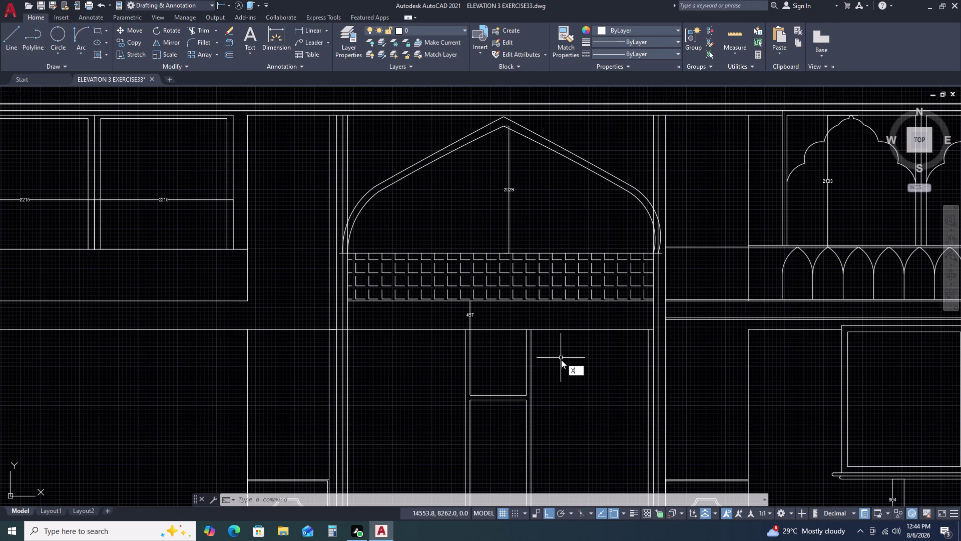
key(BackSpace)
text(DLI)
key(space)
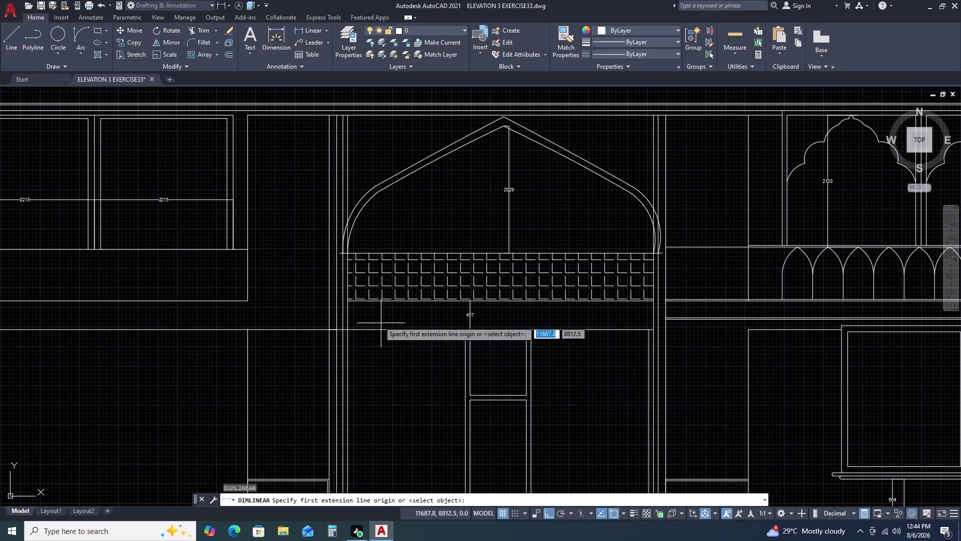
scroll(up, 3)
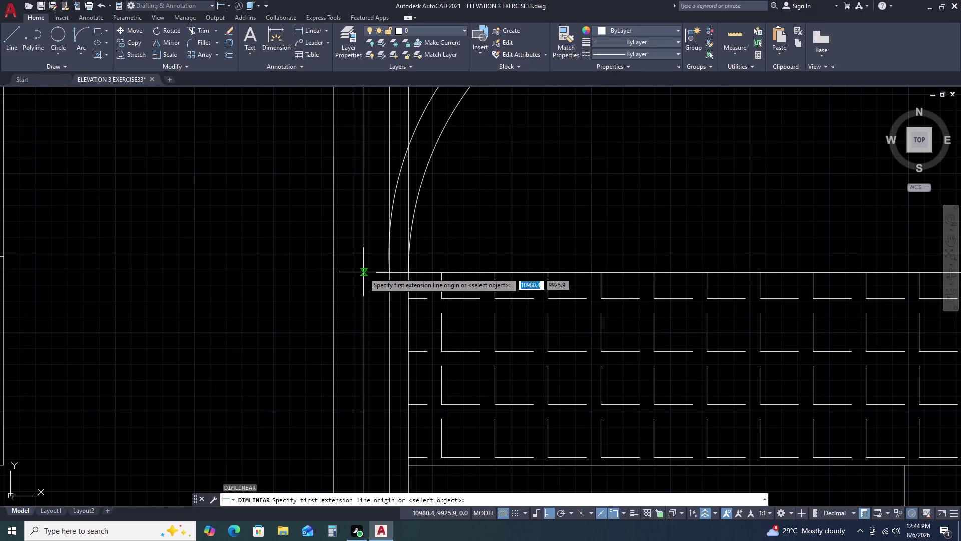
click(363, 272)
click(390, 272)
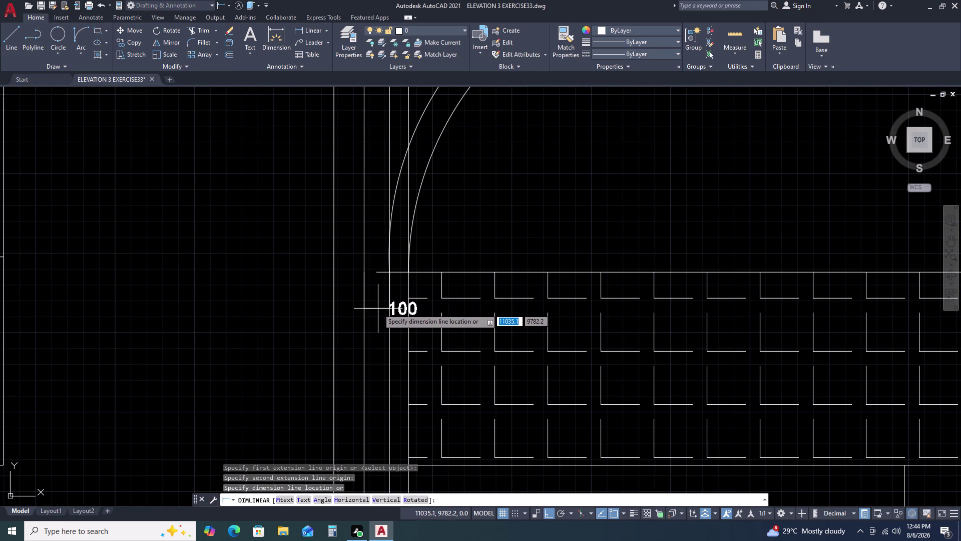